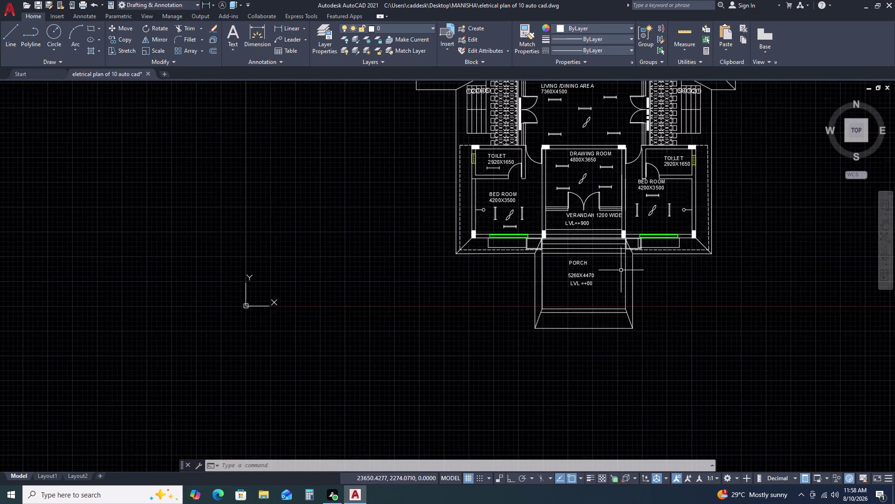
Select the five numbered circle tags 1 to 5.
scroll(down, 3)
scroll(down, 3)
scroll(up, 3)
middle_drag(620, 105, 631, 164)
scroll(up, 3)
drag(634, 113, 639, 124)
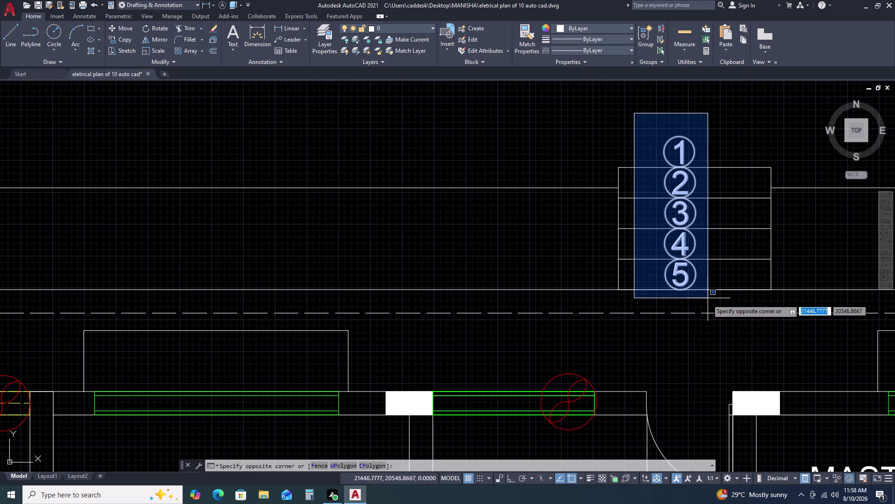
click(704, 308)
Copy the selected tags onto the porch steps below the verandah.
text(CO)
key(space)
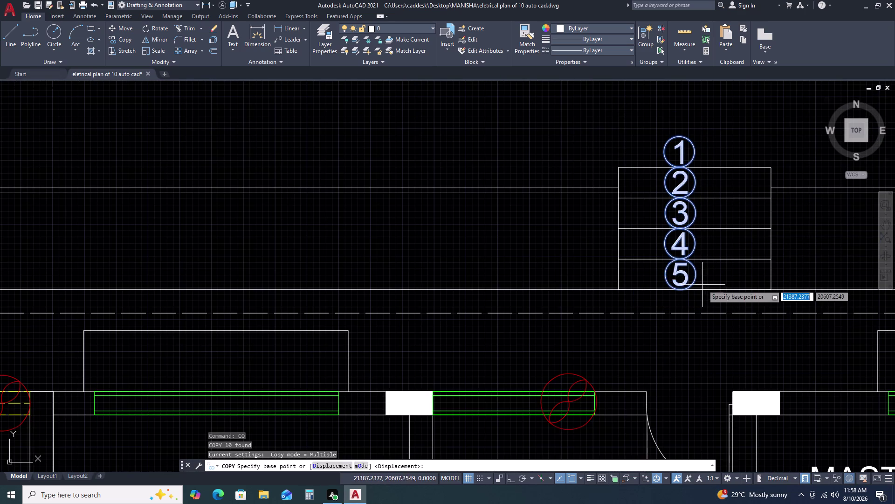
click(706, 279)
scroll(down, 3)
scroll(down, 3)
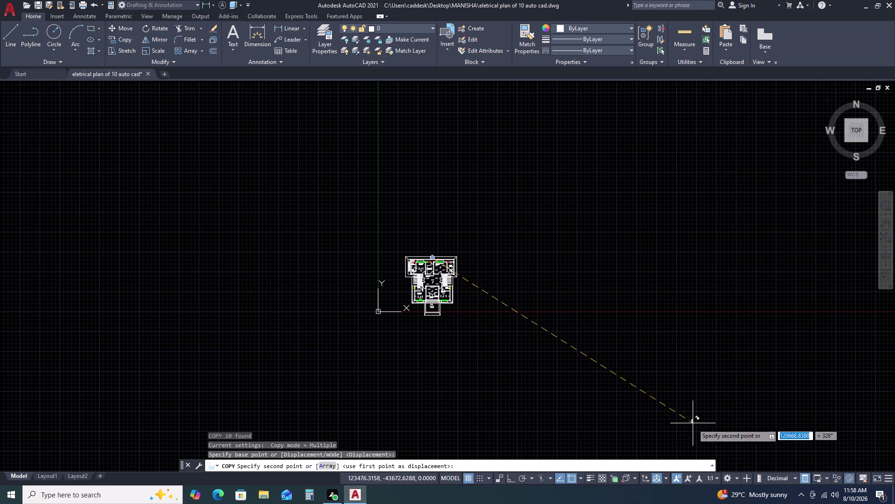
scroll(up, 3)
scroll(up, 3)
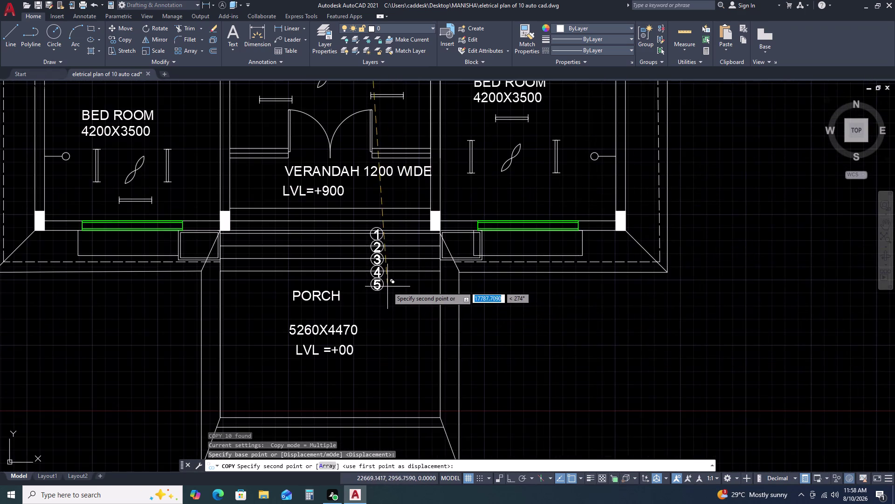
scroll(up, 3)
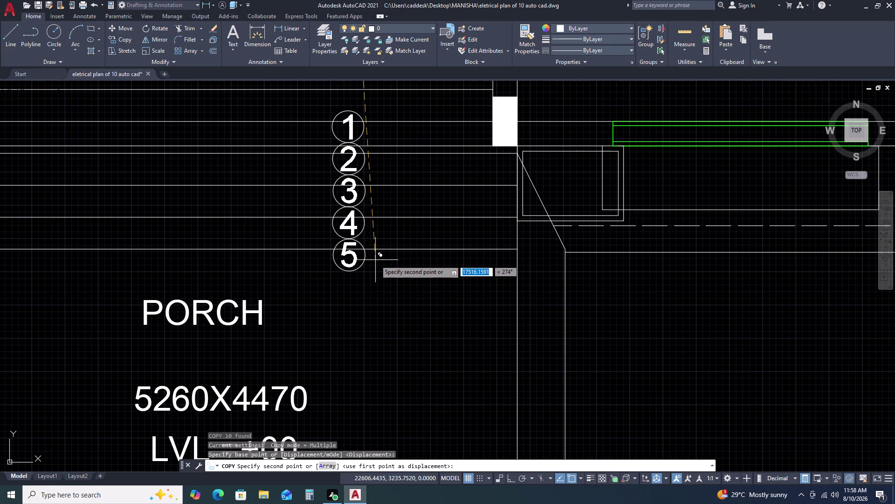
scroll(down, 3)
scroll(up, 3)
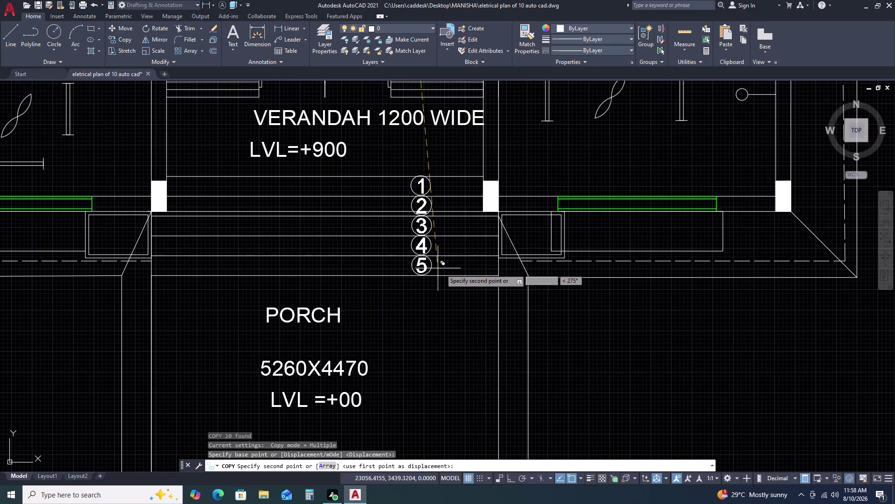
scroll(up, 3)
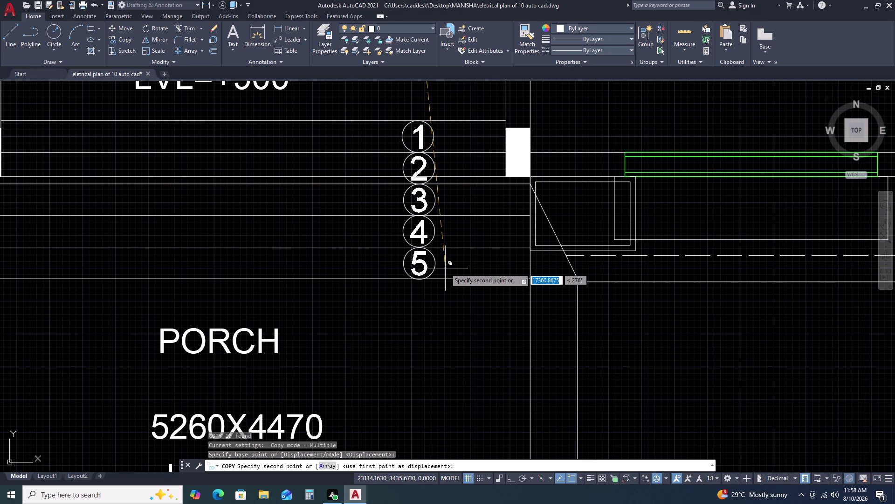
click(445, 268)
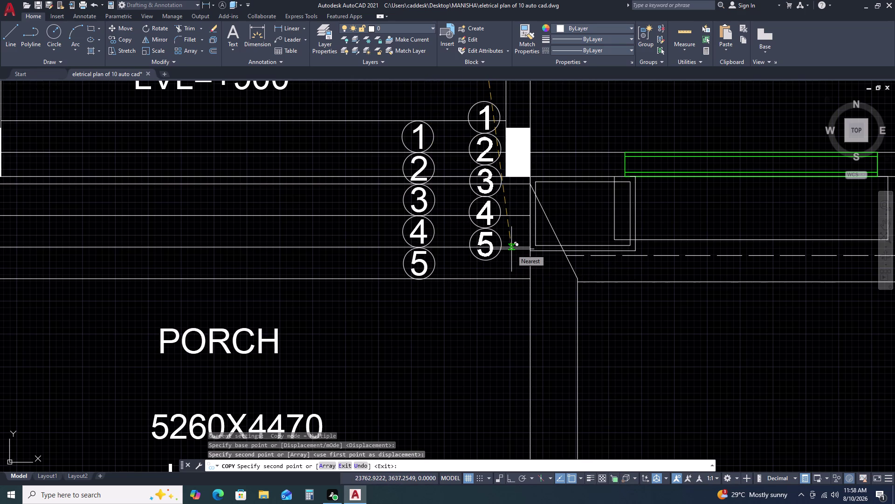
key(Escape)
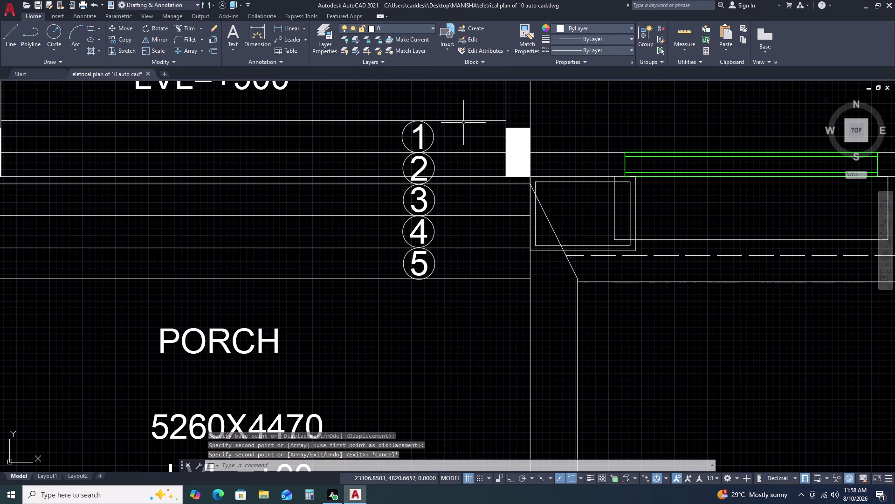
Make the top porch step line dashed by matching the existing dashed line (MA).
key(m)
key(a)
key(space)
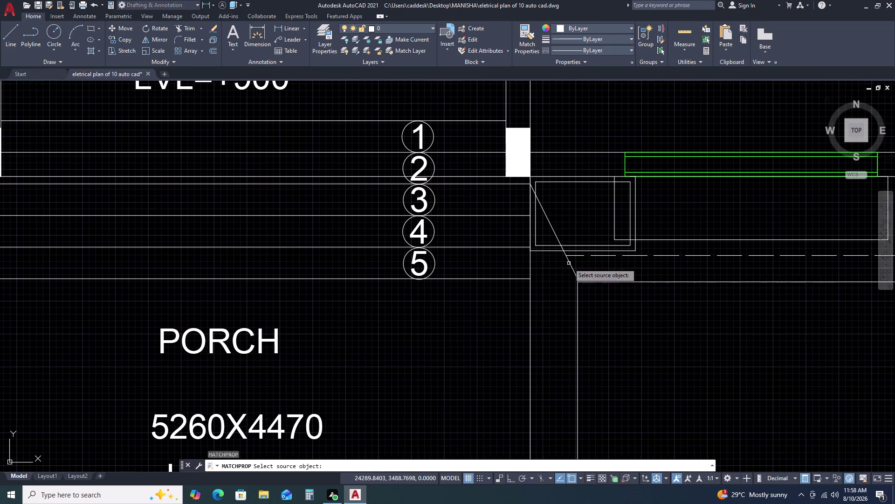
click(601, 256)
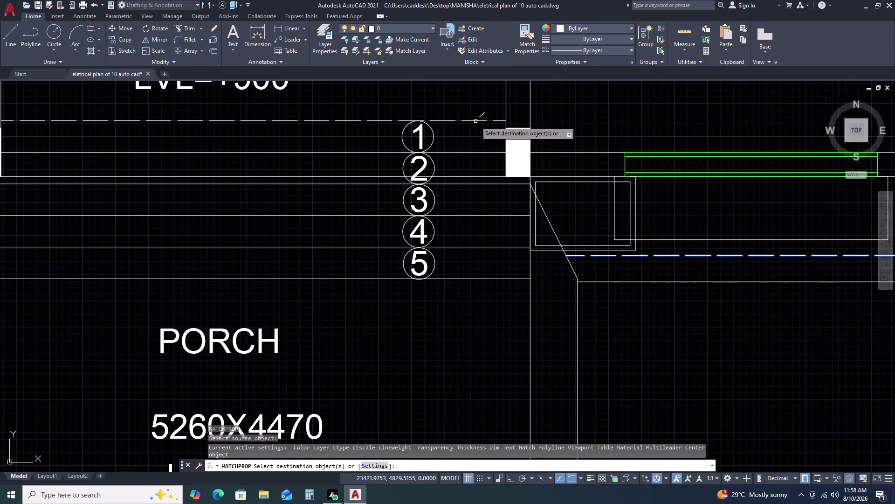
click(476, 121)
key(Escape)
Trim line segments between the step tags near tag 2.
scroll(down, 3)
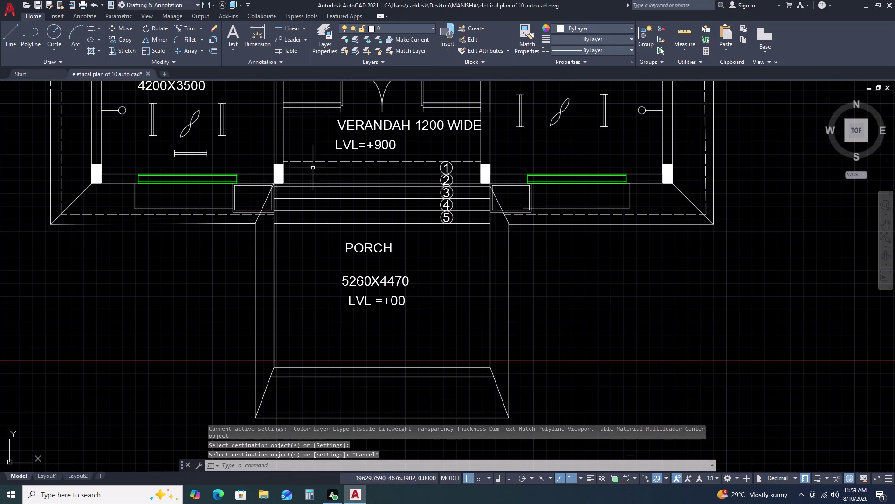
middle_drag(378, 182, 393, 191)
middle_drag(493, 204, 505, 204)
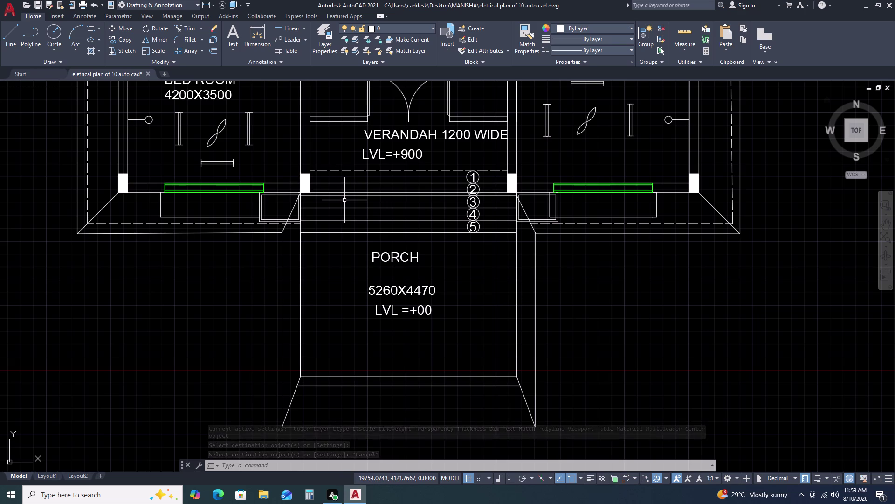
scroll(up, 3)
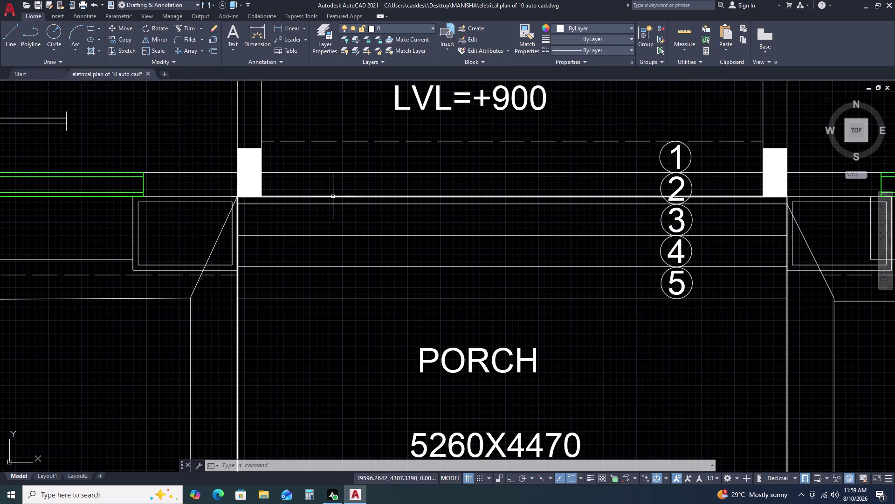
scroll(down, 3)
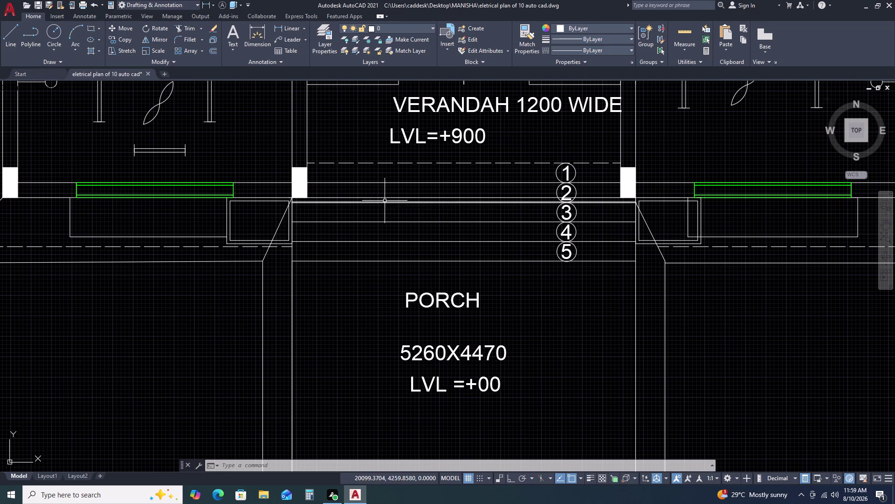
text(TR)
key(space)
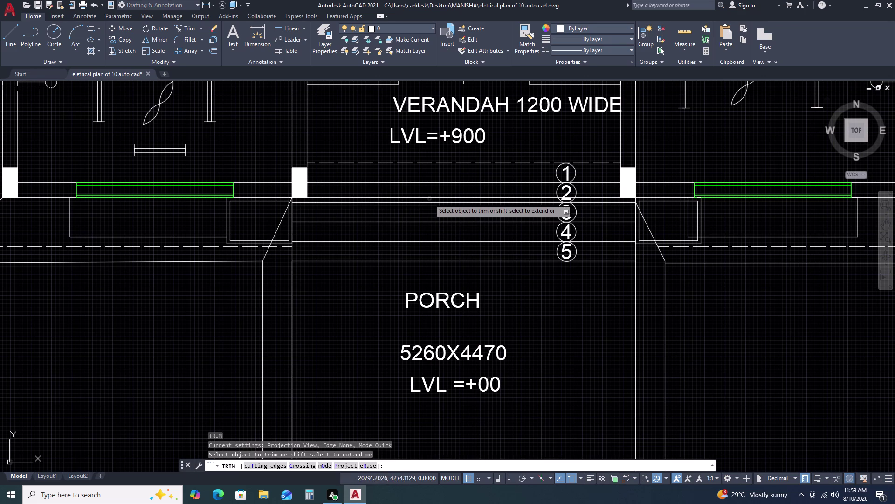
click(430, 198)
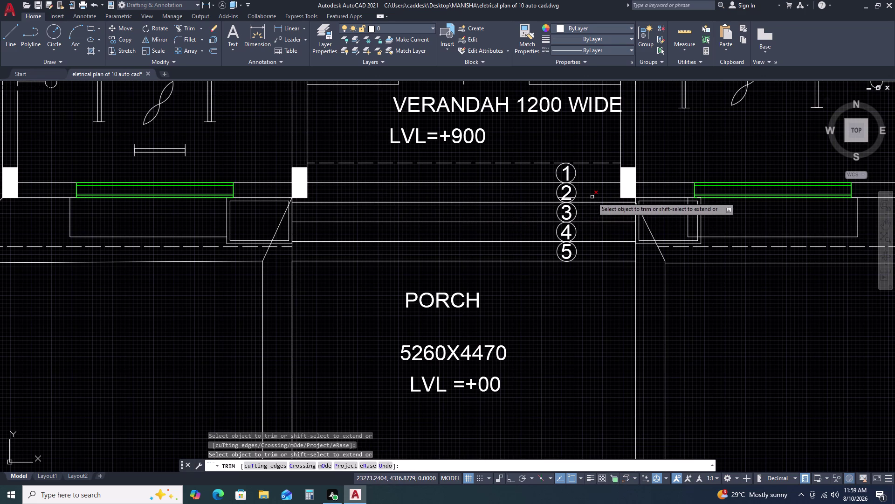
click(592, 197)
key(Escape)
Delete the stray line through tag 2 and select the short vertical line by the window.
scroll(up, 3)
click(579, 184)
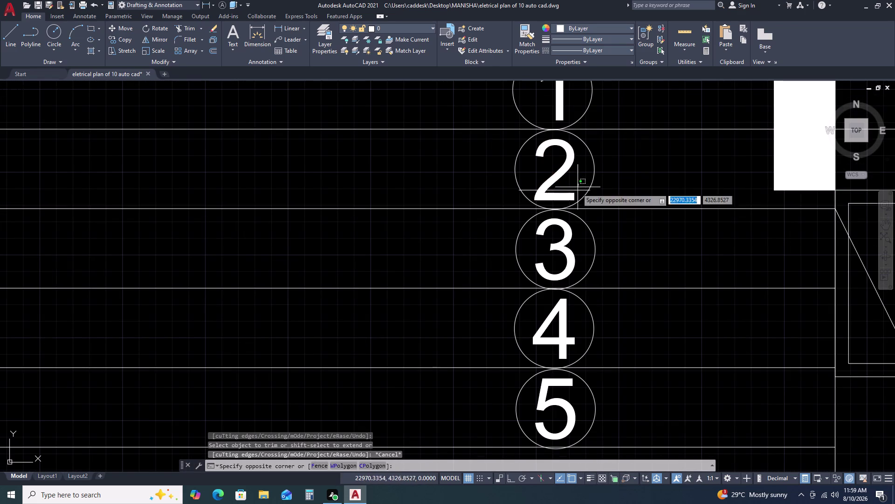
click(573, 195)
key(Escape)
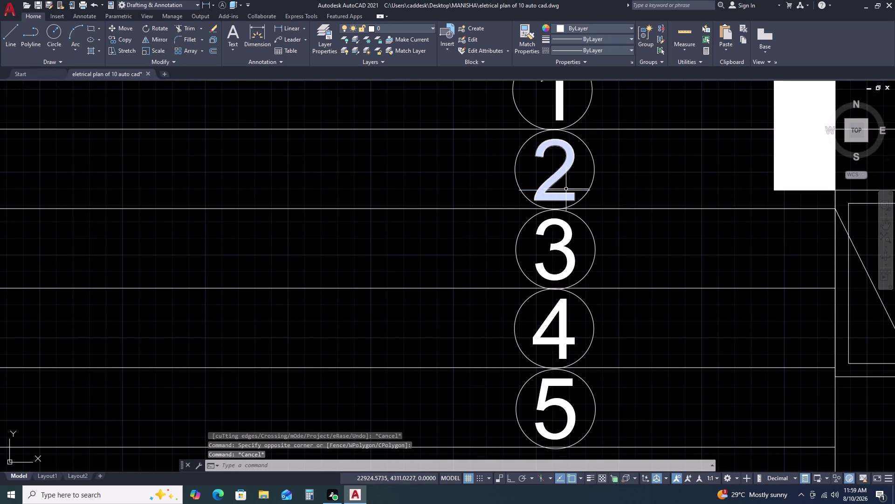
click(567, 190)
key(Delete)
scroll(down, 3)
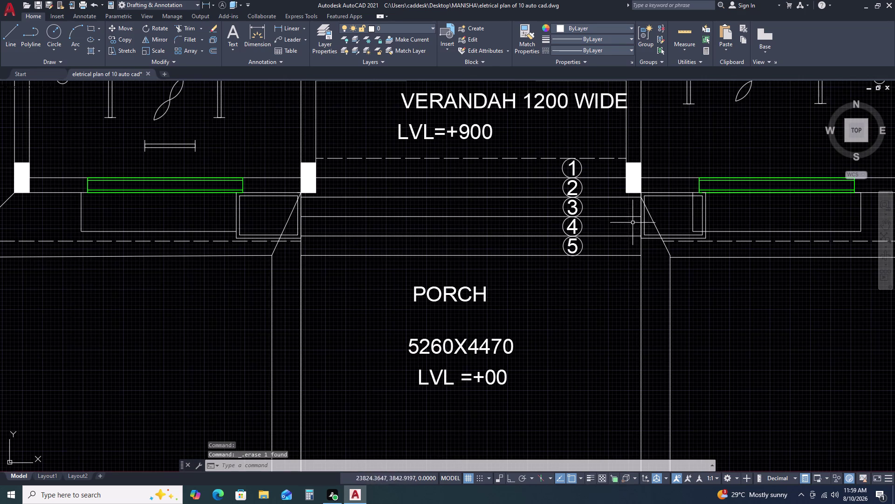
scroll(down, 3)
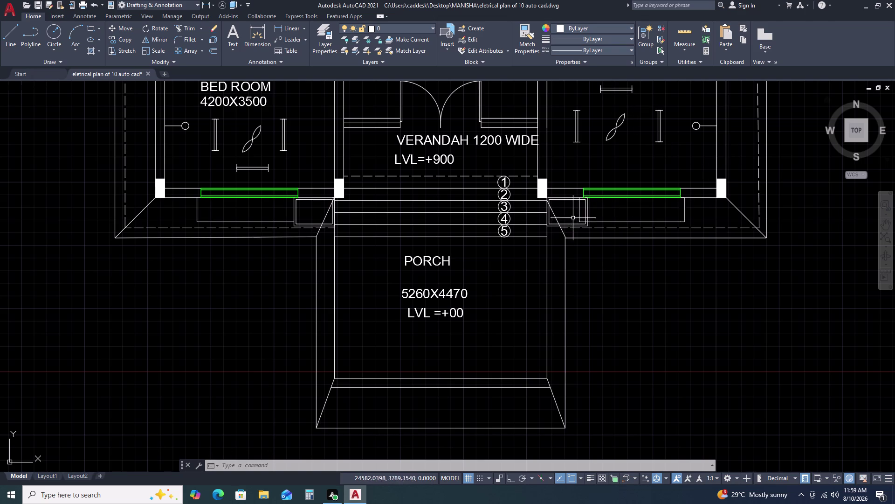
scroll(up, 3)
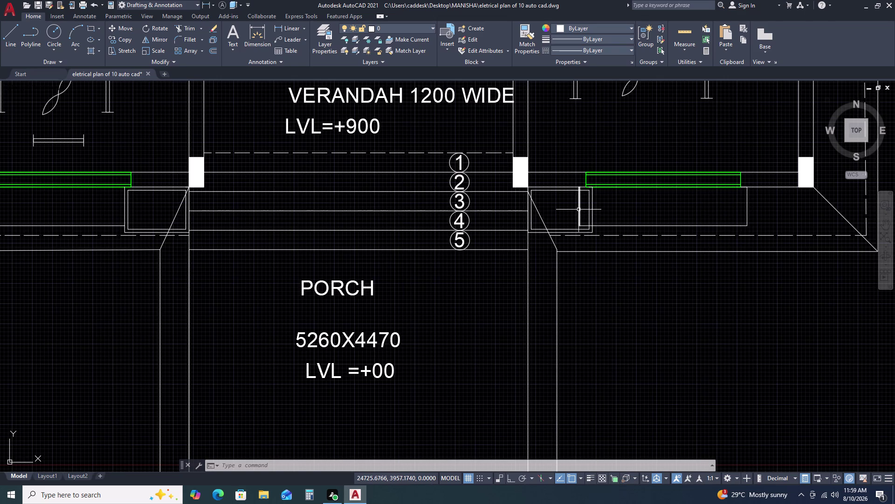
click(578, 209)
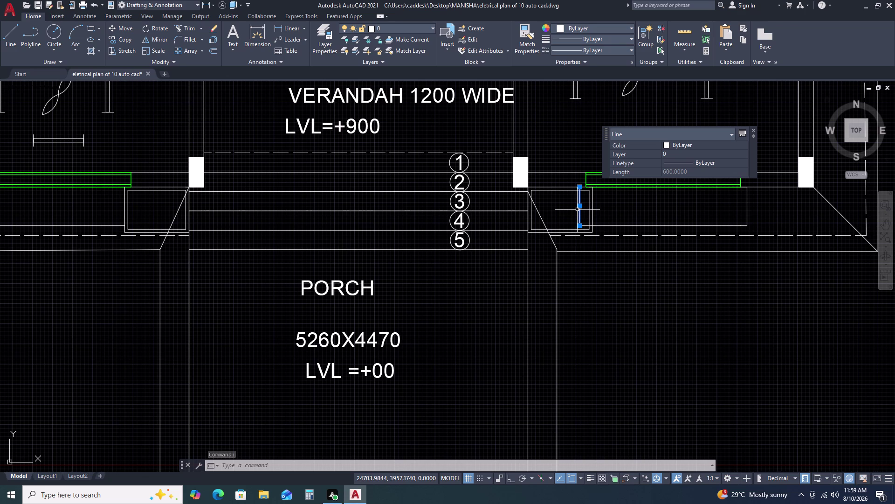
key(Escape)
scroll(down, 3)
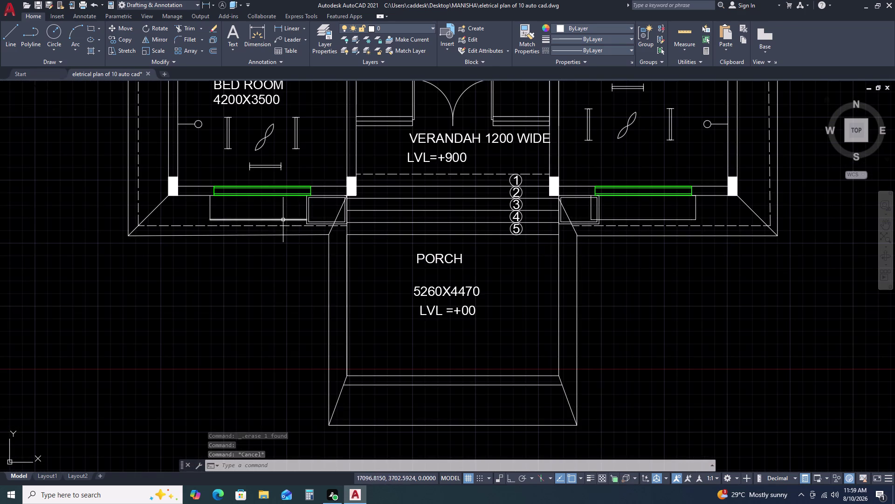
scroll(up, 3)
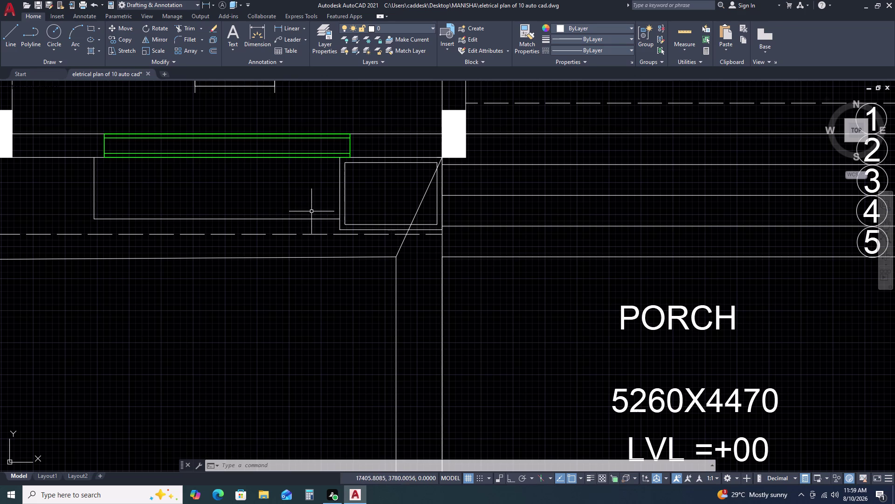
scroll(up, 3)
click(326, 211)
click(283, 231)
scroll(down, 3)
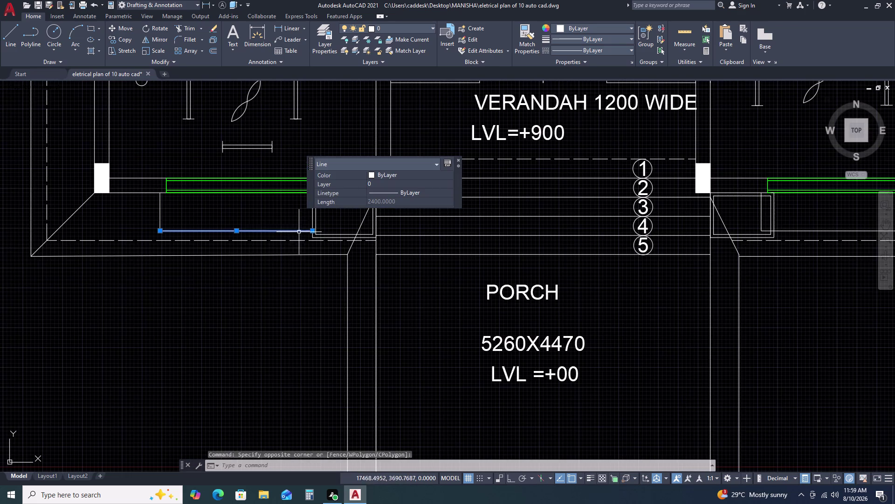
key(Escape)
scroll(up, 3)
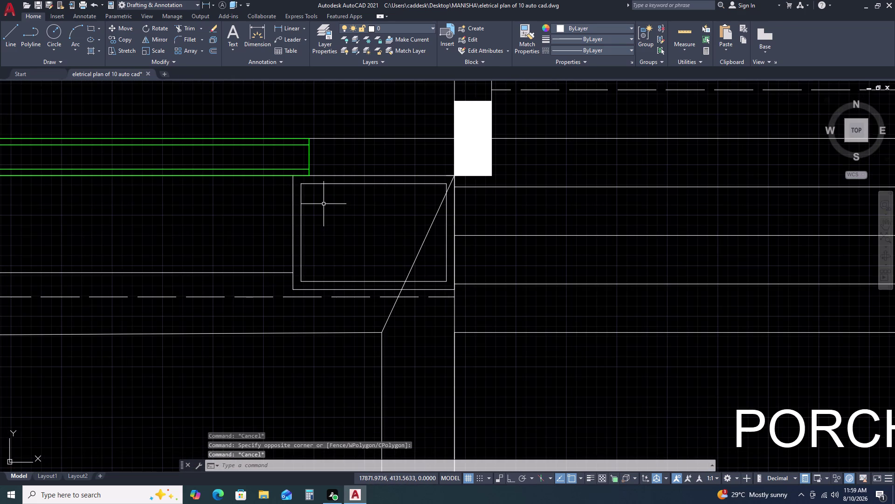
key(l)
key(space)
click(310, 176)
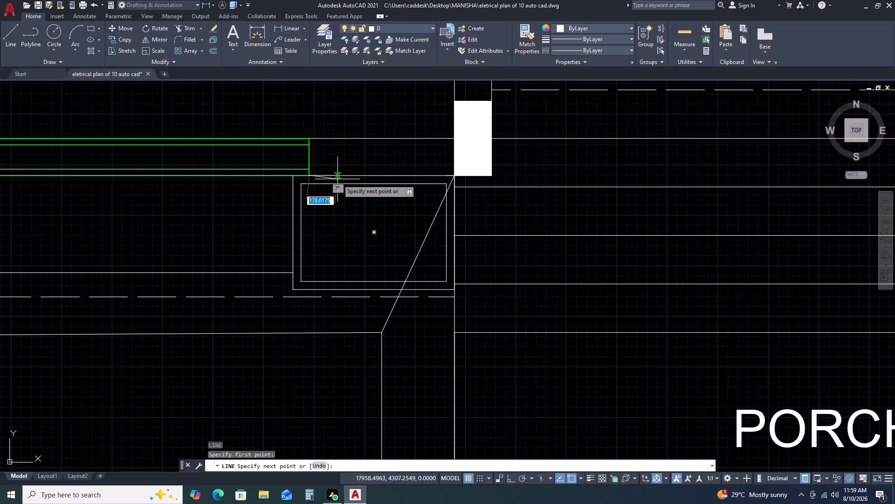
key(F8)
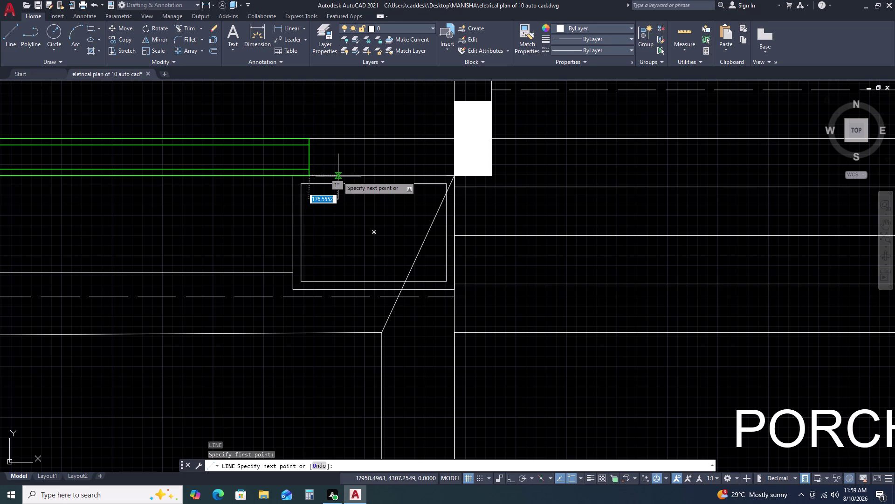
key(1)
text(00)
key(space)
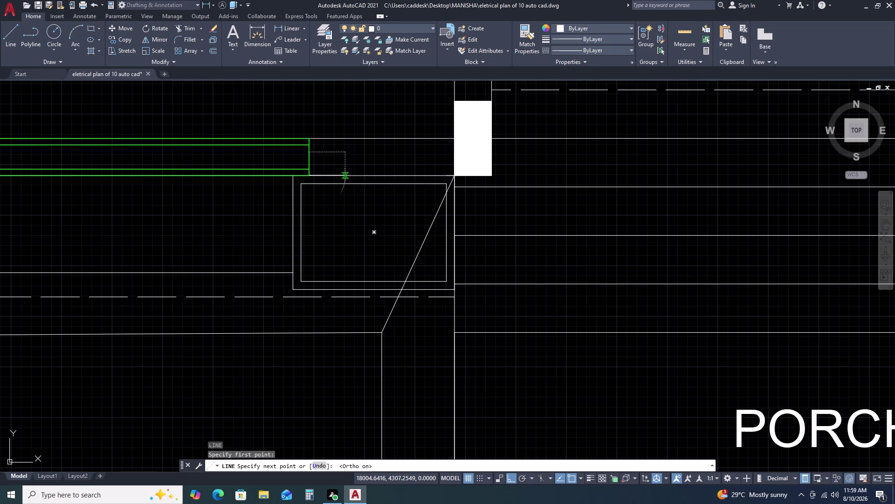
click(318, 272)
key(Escape)
text(F)
key(space)
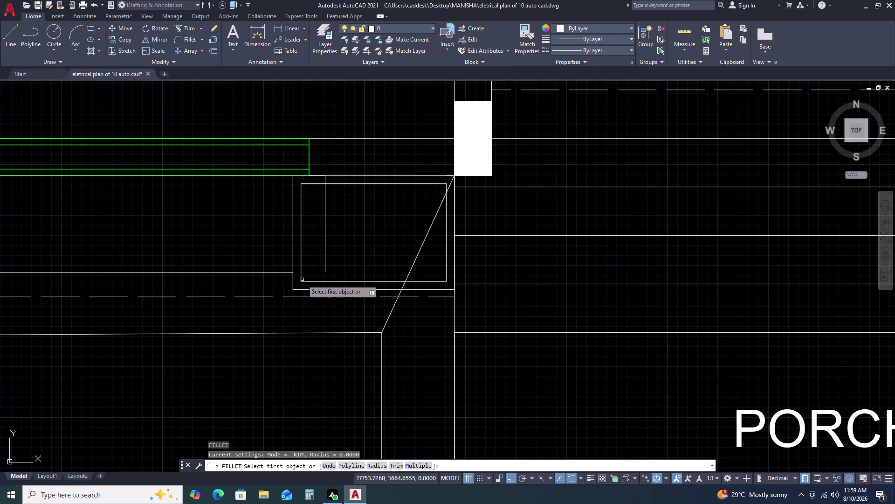
click(271, 272)
click(324, 262)
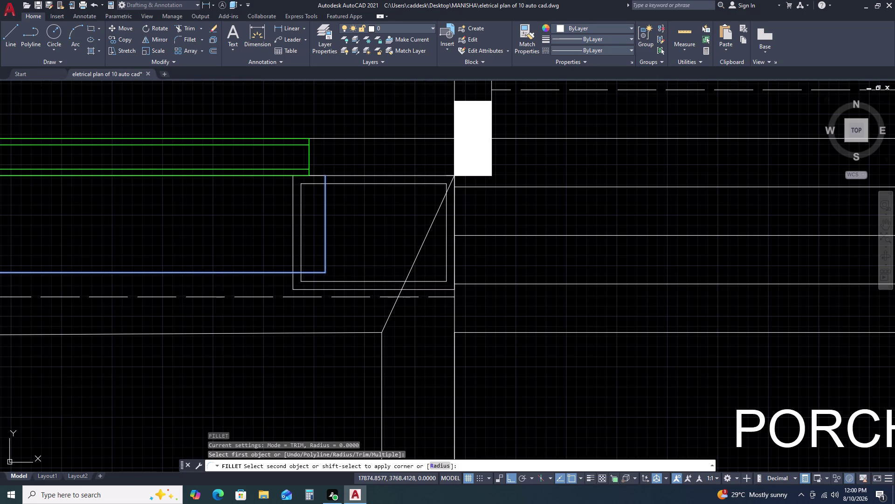
key(Escape)
scroll(down, 3)
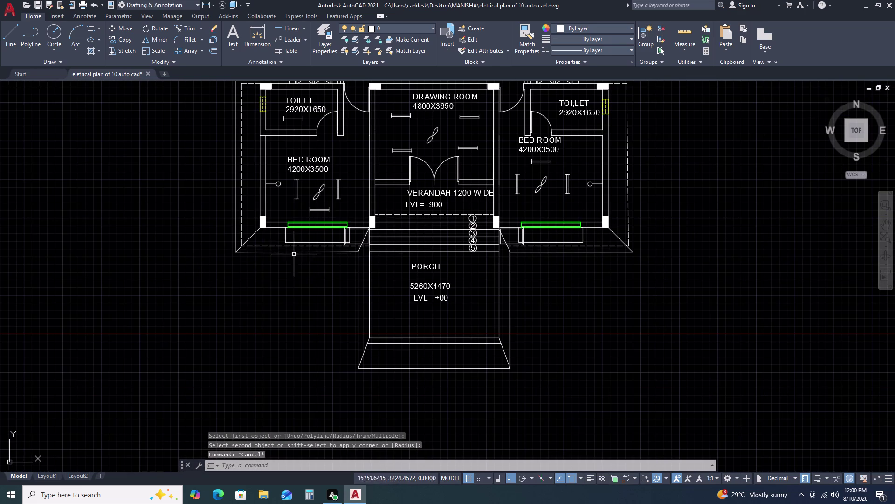
scroll(down, 3)
middle_drag(599, 248, 602, 243)
scroll(down, 3)
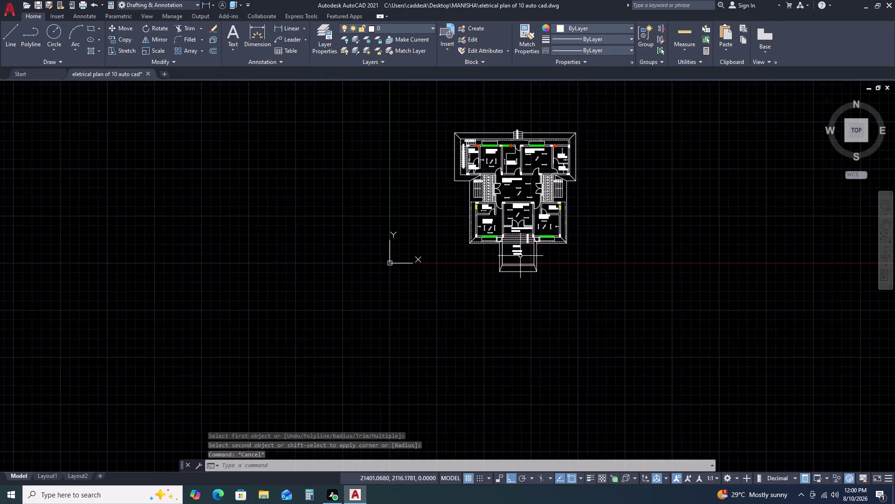
scroll(down, 3)
scroll(up, 3)
scroll(up, 3)
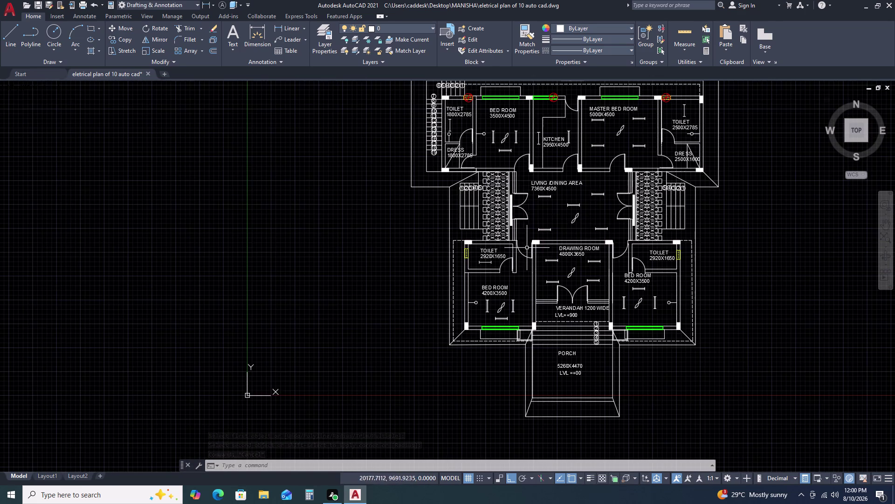
scroll(up, 3)
scroll(down, 3)
middle_drag(726, 256, 649, 264)
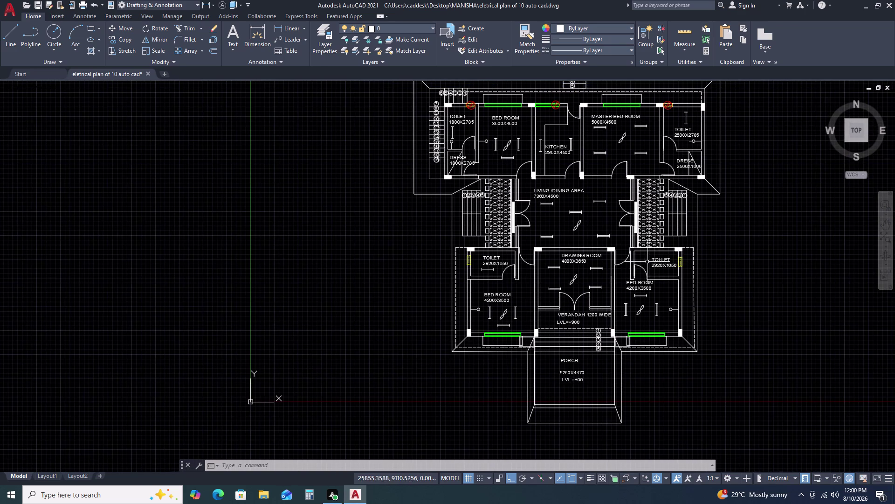
scroll(down, 3)
middle_drag(752, 261, 664, 265)
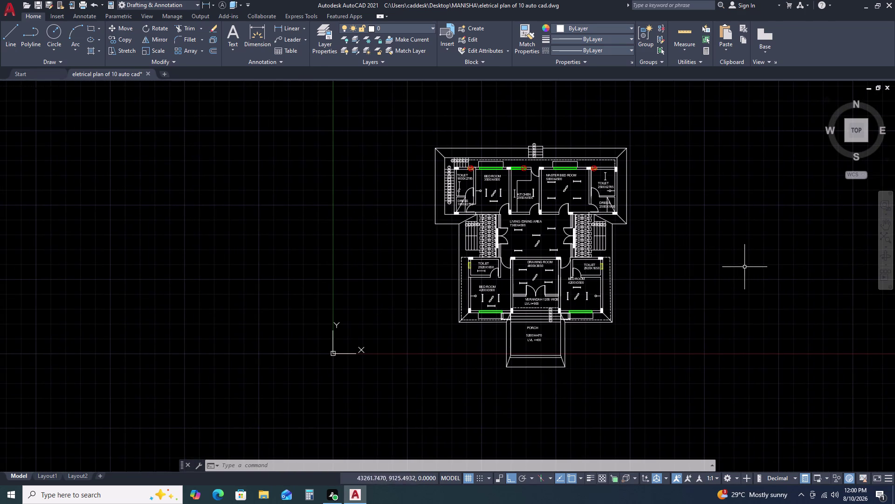
scroll(up, 3)
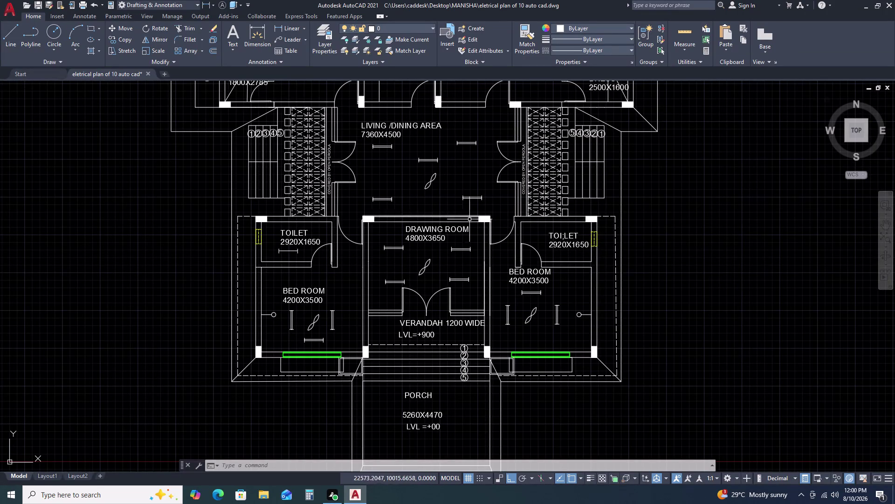
middle_drag(521, 227, 554, 149)
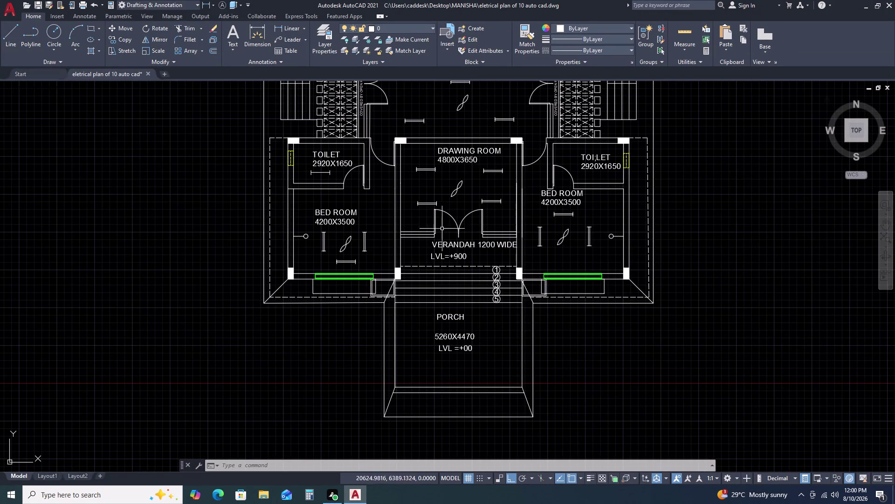
scroll(up, 3)
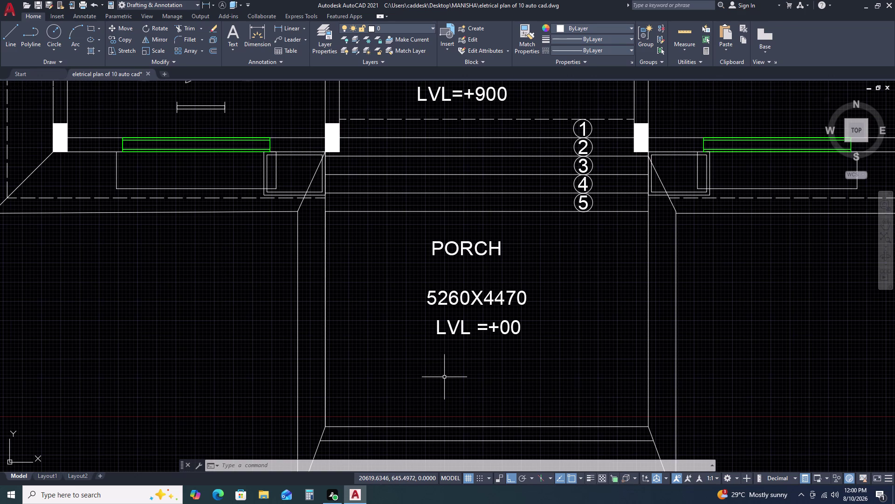
scroll(up, 3)
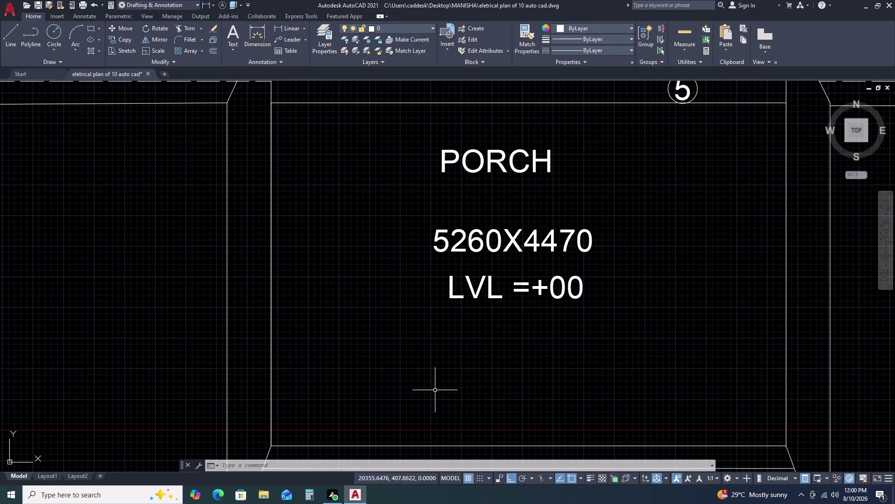
Copy the LVL =+00 porch level label to the right of the plan.
click(609, 264)
click(553, 306)
key(c)
text(O)
key(space)
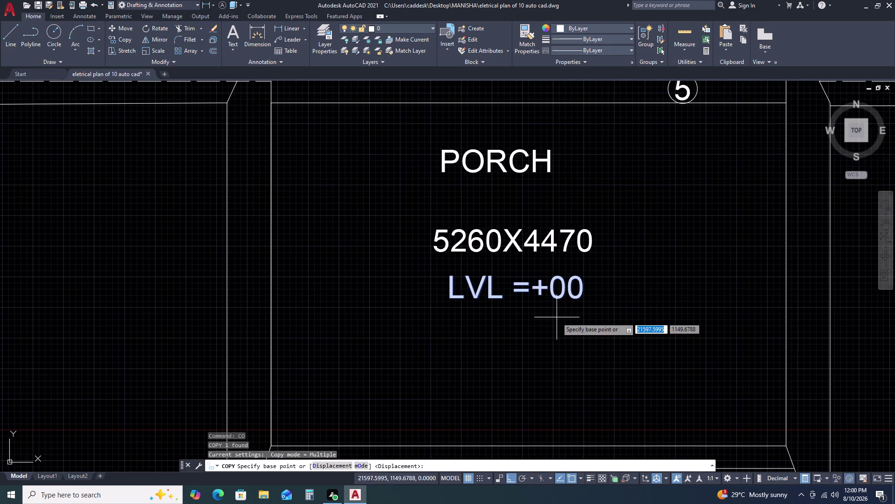
click(557, 317)
scroll(down, 3)
click(761, 314)
key(Escape)
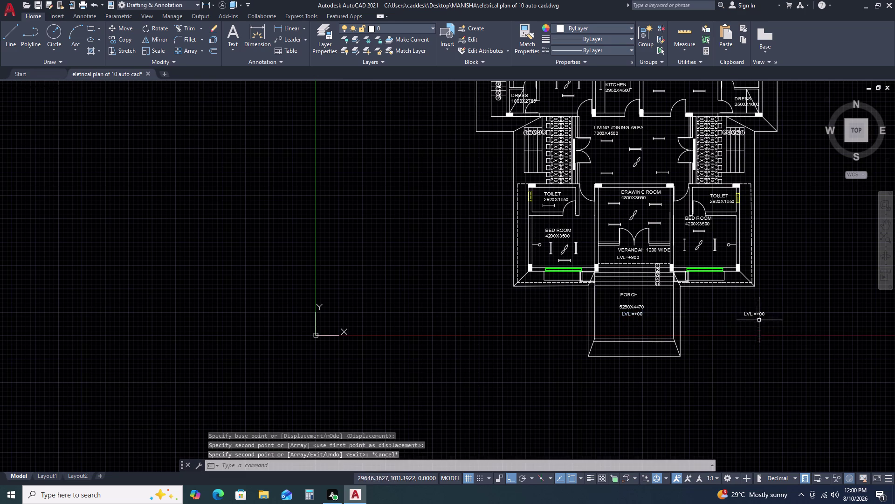
Edit the copied label text to read LVL =+900.
scroll(up, 3)
double_click(762, 314)
click(761, 309)
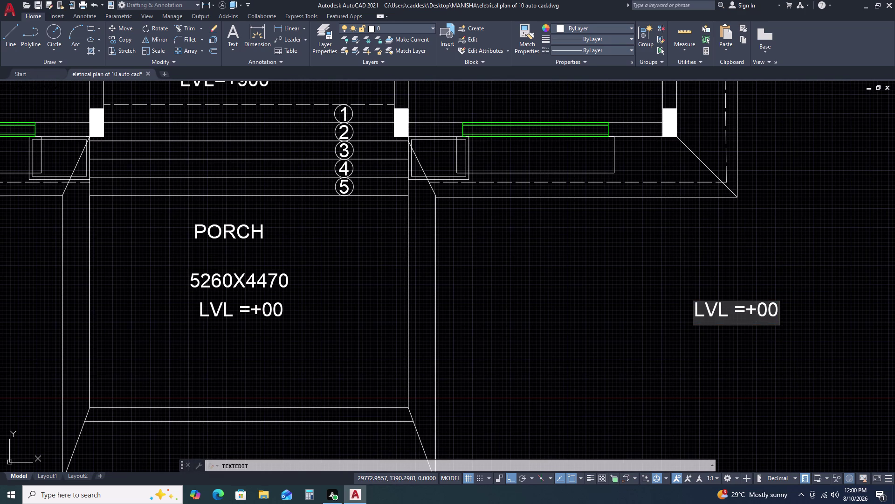
scroll(up, 3)
key(BackSpace)
key(BackSpace)
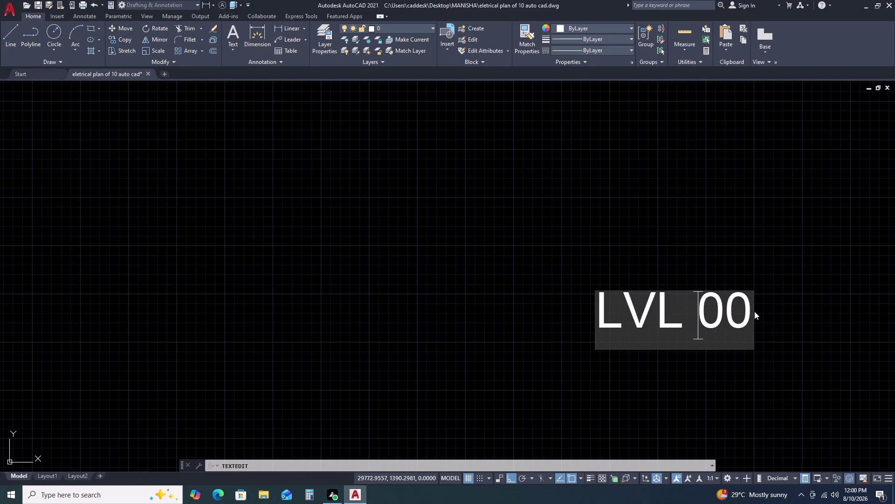
key(equal)
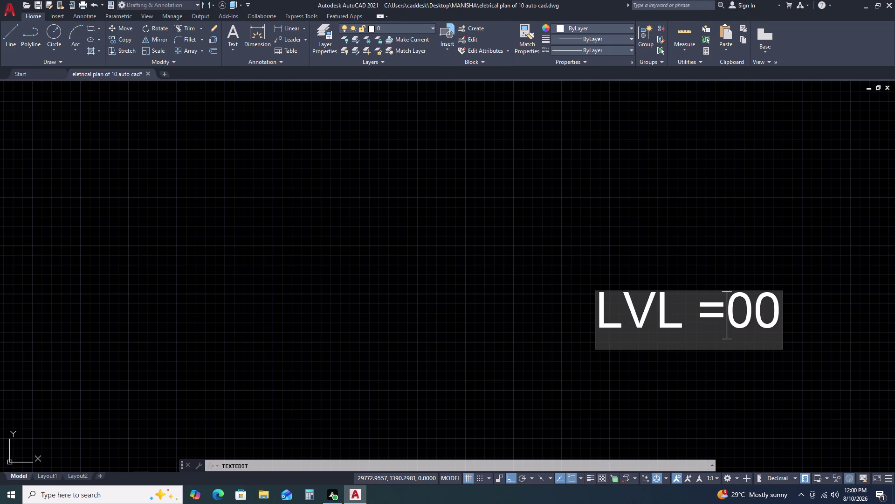
key(shift+plus)
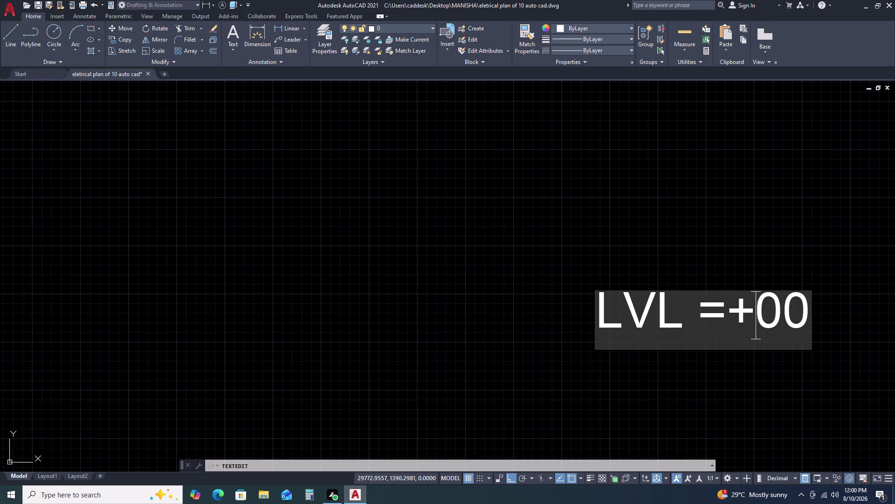
key(9)
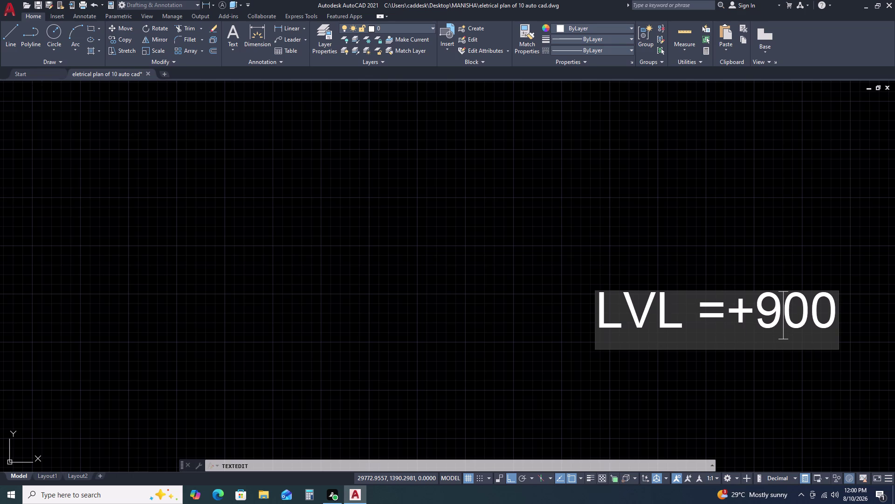
click(647, 241)
key(Escape)
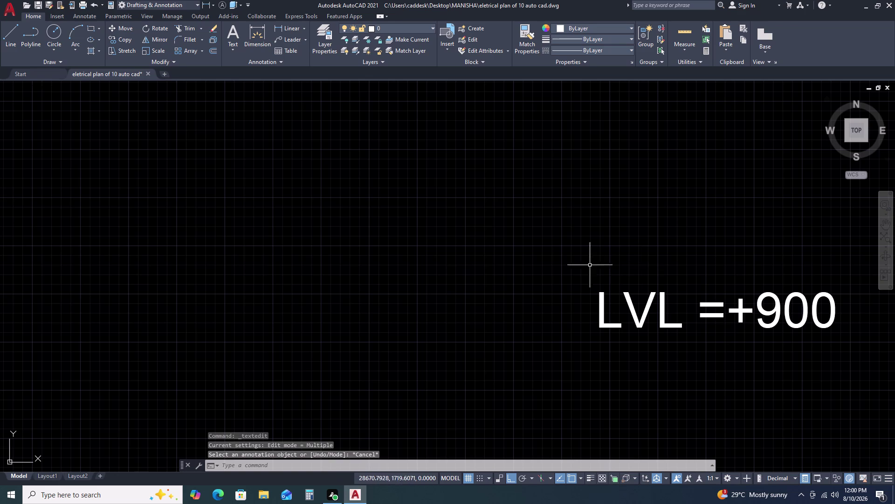
Rotate the LVL =+900 label 90° so it runs vertically.
click(581, 243)
click(860, 353)
text(R)
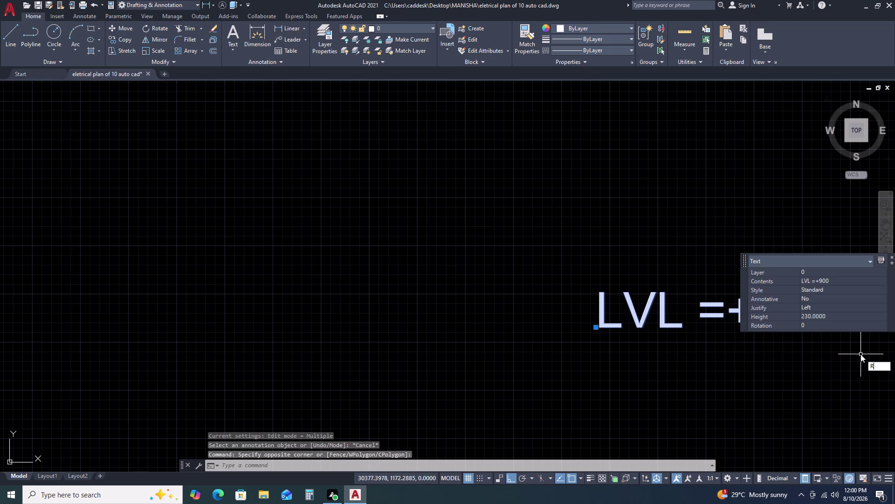
text(O)
key(space)
click(824, 360)
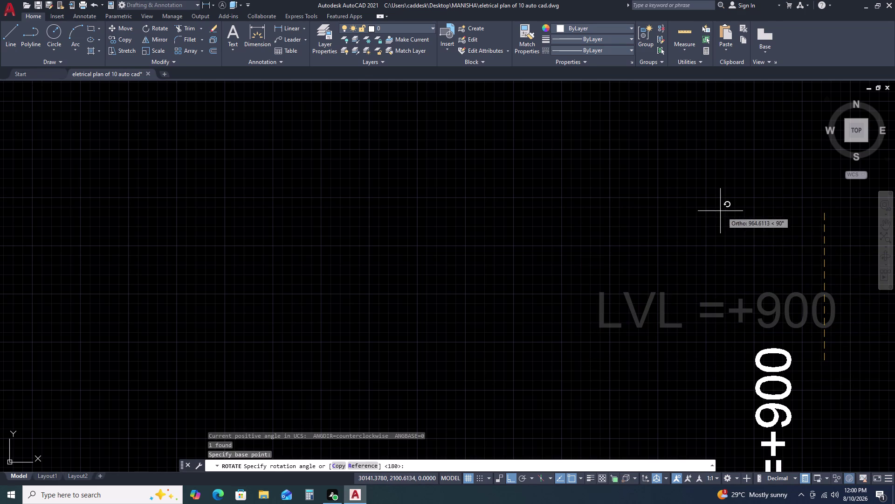
scroll(down, 3)
click(725, 207)
Move the vertical label, with Ortho off, beside the right-hand staircase.
drag(751, 221, 747, 261)
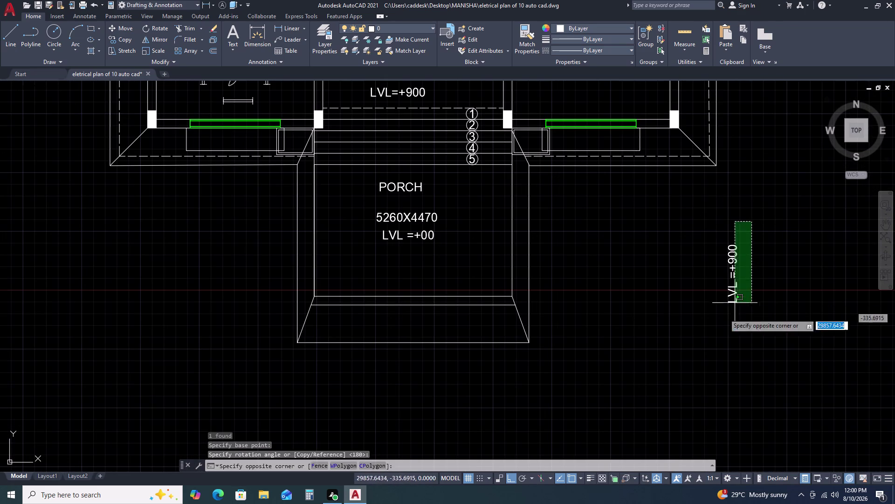
click(684, 327)
text(M)
key(space)
drag(680, 321, 684, 289)
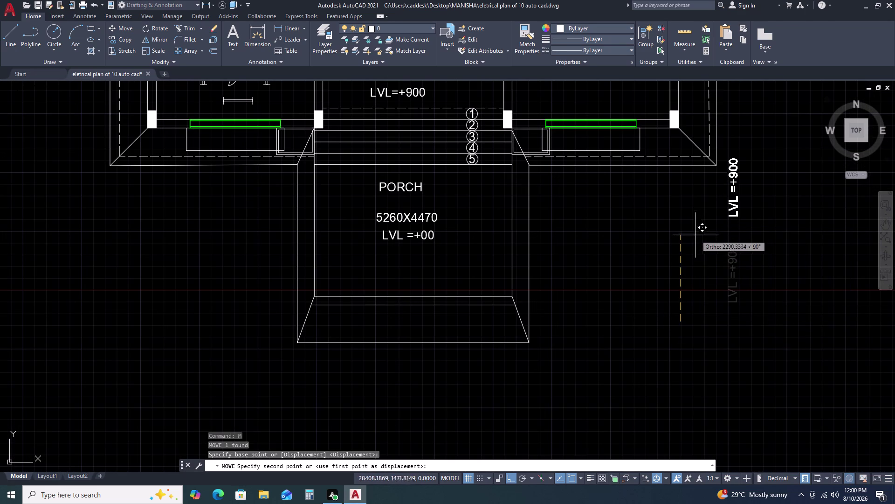
scroll(down, 3)
key(F8)
scroll(down, 3)
scroll(up, 3)
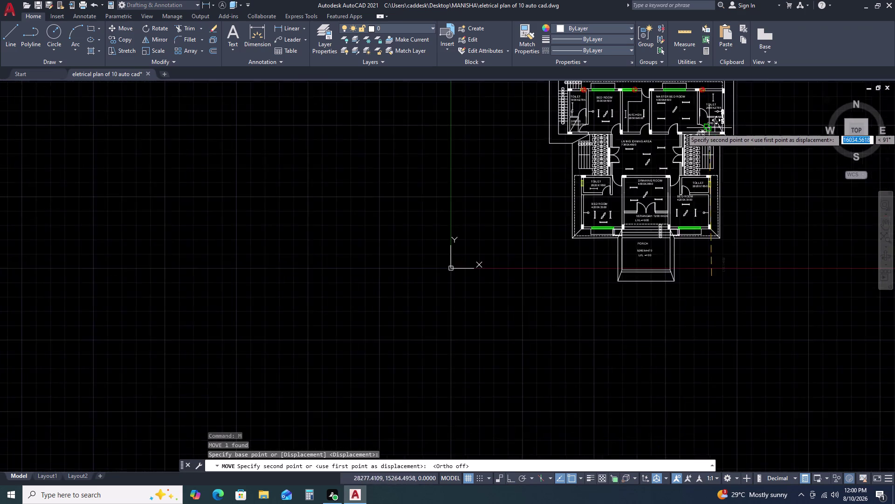
scroll(up, 3)
middle_drag(713, 131, 673, 239)
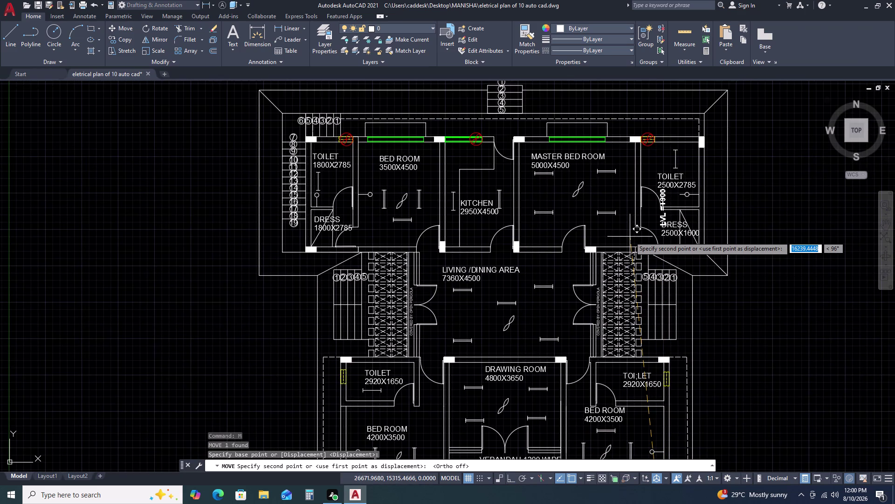
scroll(up, 3)
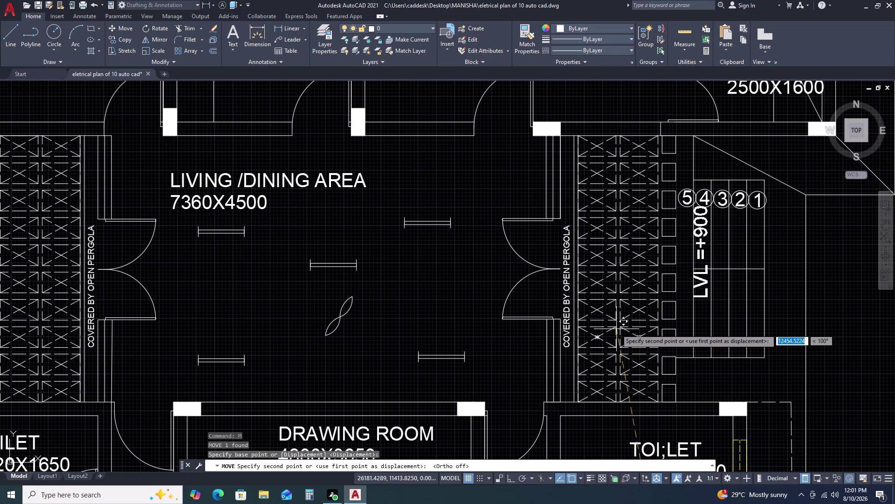
click(603, 348)
scroll(up, 3)
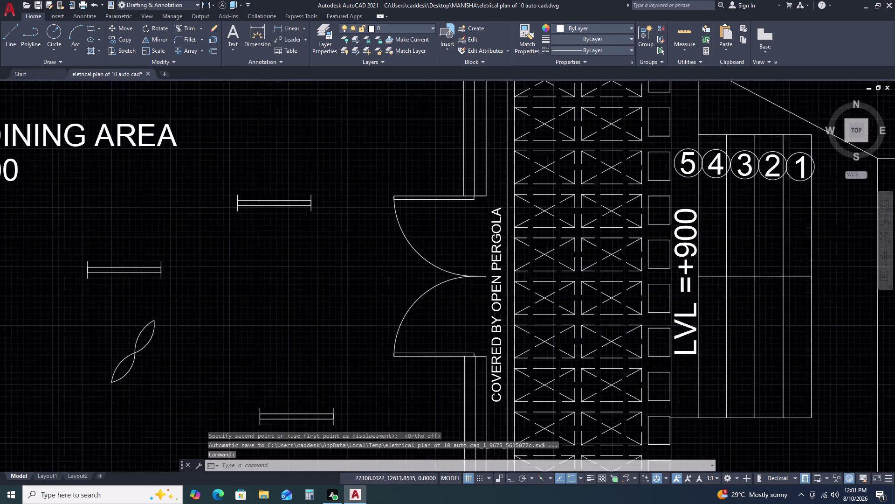
Copy the vertical LVL =+900 tag beside the other staircase in the pergola area.
click(691, 278)
click(680, 290)
key(c)
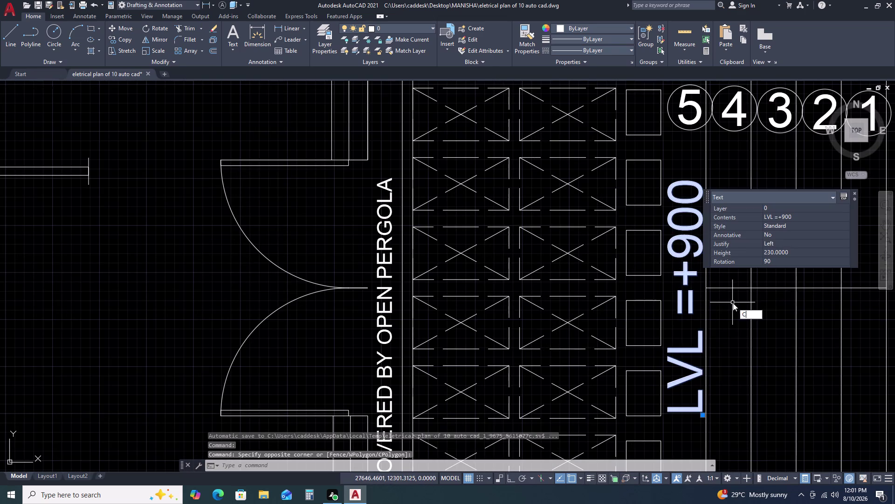
text(O)
key(space)
drag(736, 304, 730, 303)
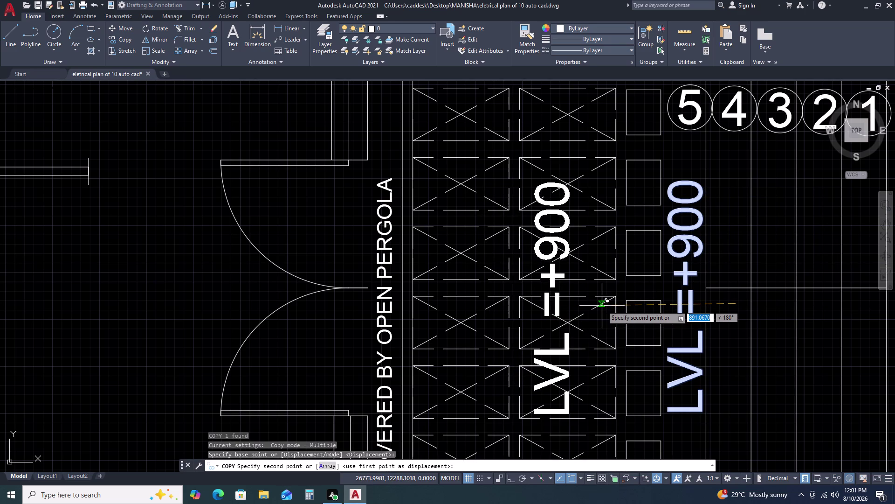
scroll(down, 3)
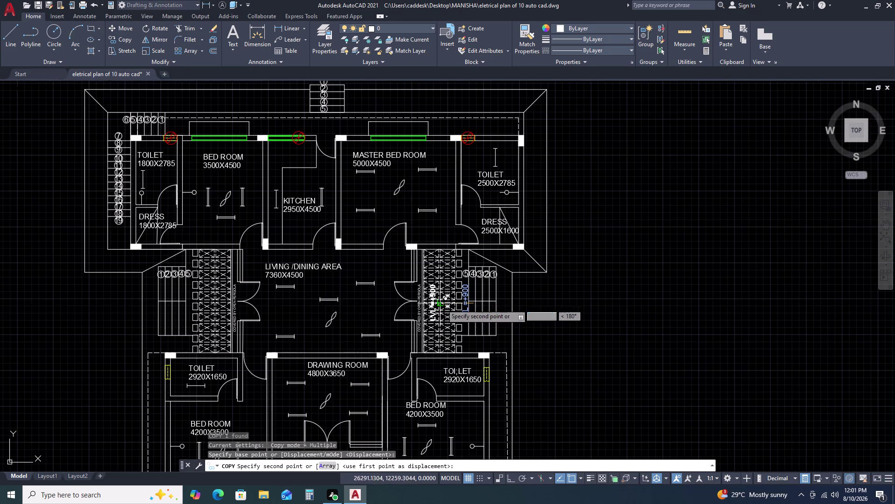
scroll(up, 3)
scroll(up, 3)
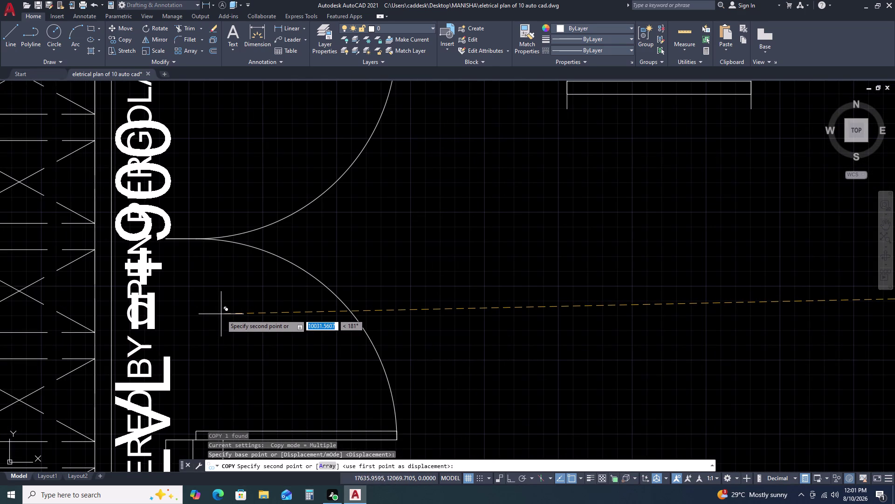
scroll(down, 3)
scroll(down, 3)
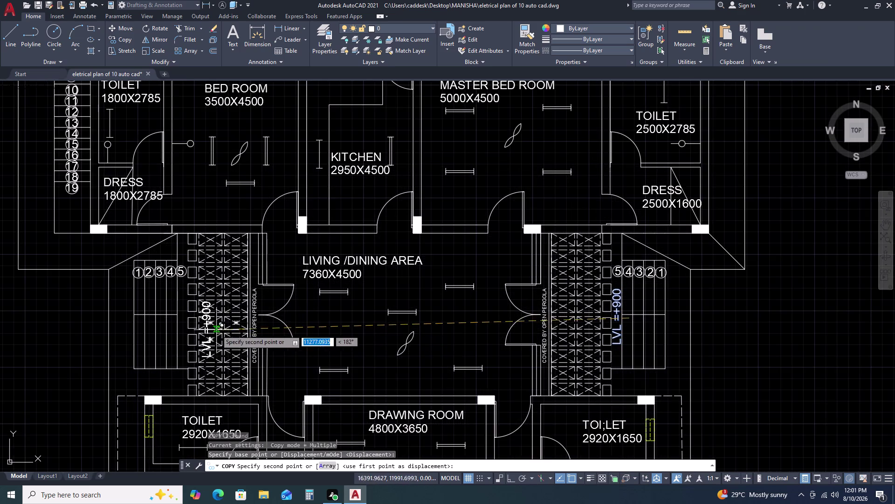
scroll(up, 3)
click(192, 320)
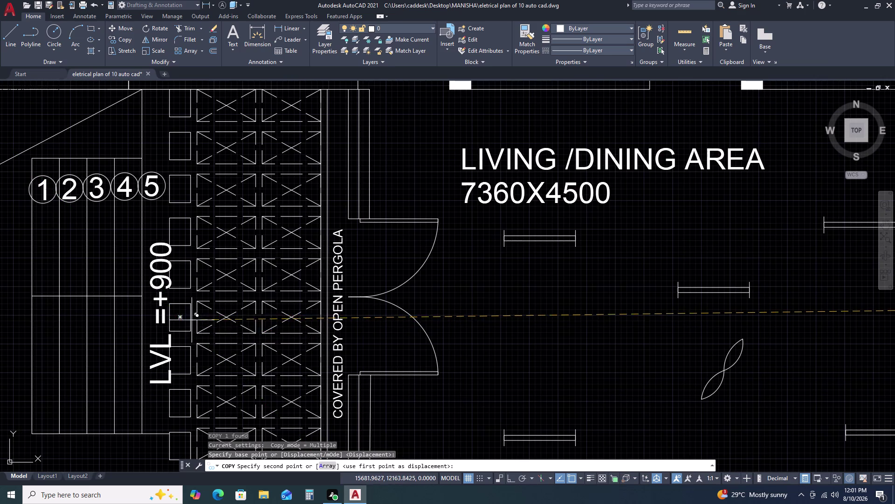
scroll(down, 3)
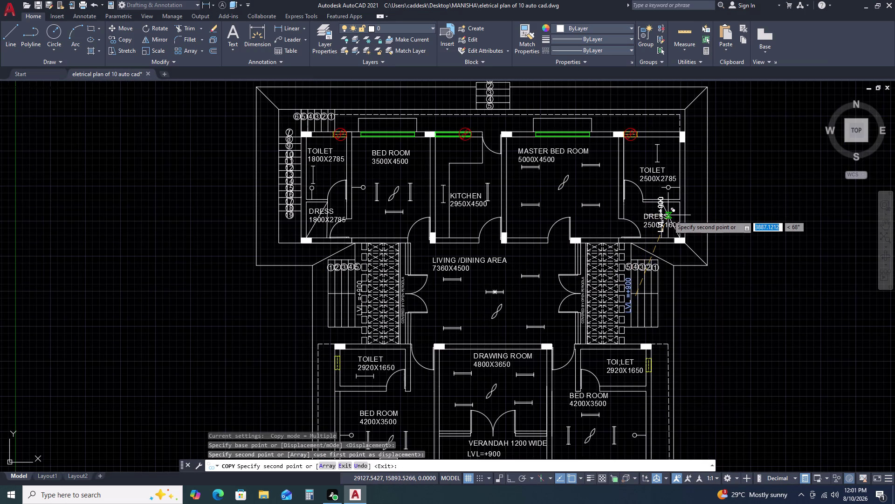
key(Escape)
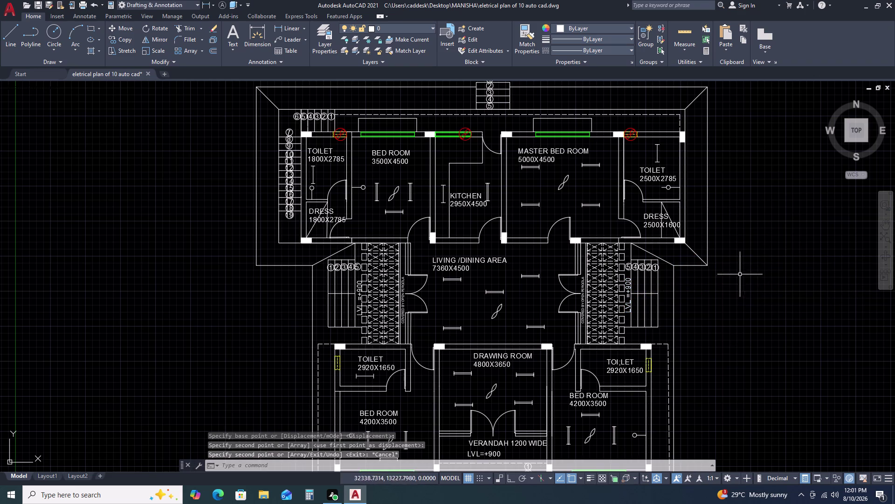
scroll(down, 3)
scroll(up, 3)
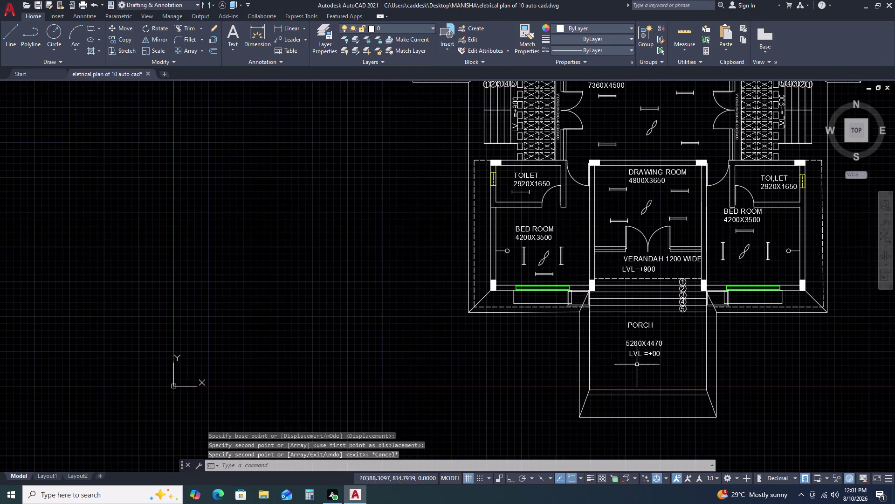
scroll(up, 3)
scroll(down, 3)
scroll(up, 3)
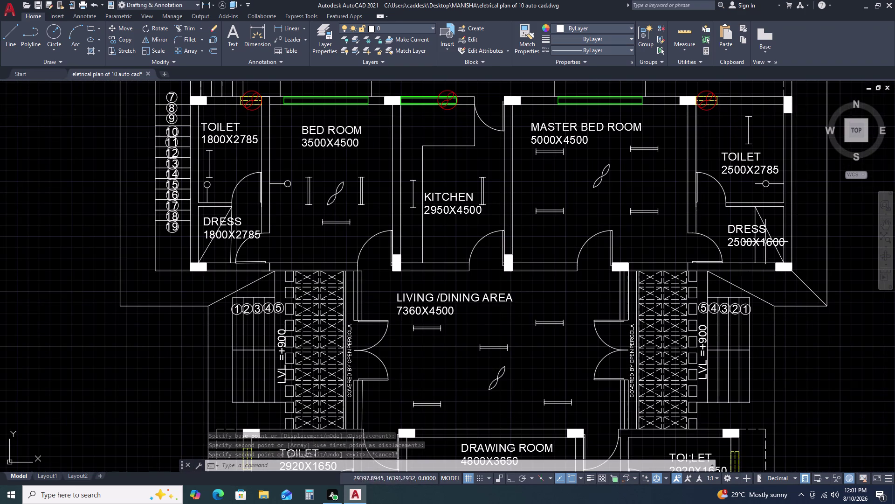
Copy the right-hand LVL =+900 level tag to a spot above the plan.
click(704, 343)
text(C)
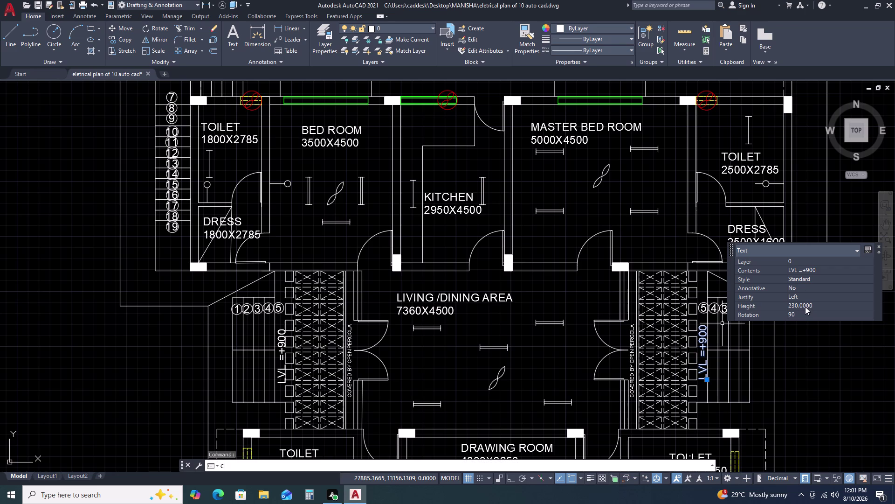
text(O)
key(space)
drag(821, 372, 802, 330)
scroll(down, 3)
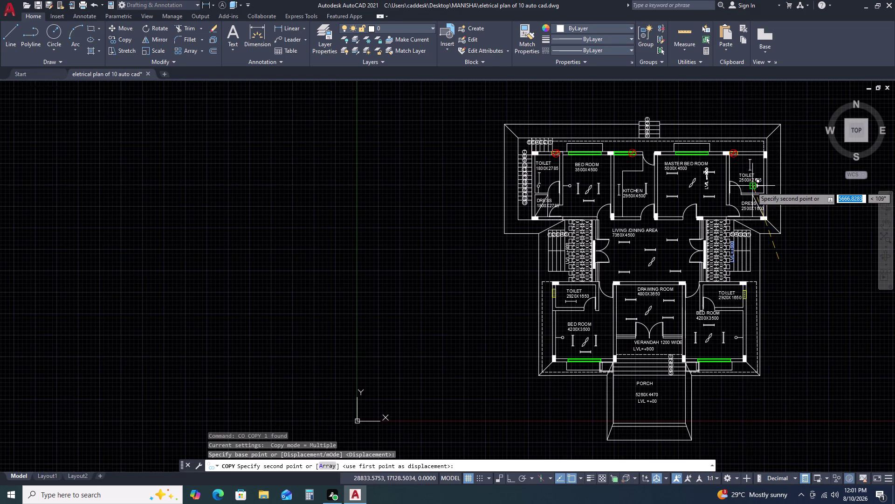
click(764, 112)
key(Escape)
scroll(up, 3)
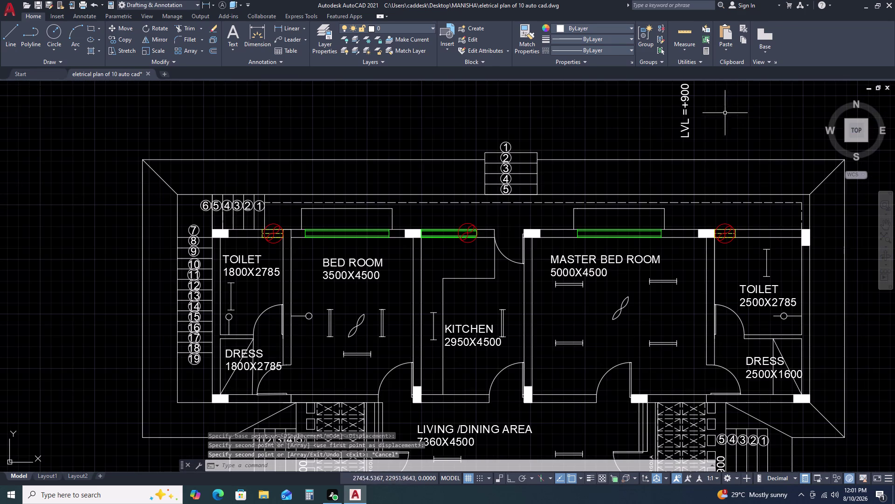
Rotate the copied LVL =+900 tag to a horizontal orientation.
click(719, 98)
click(673, 155)
key(r)
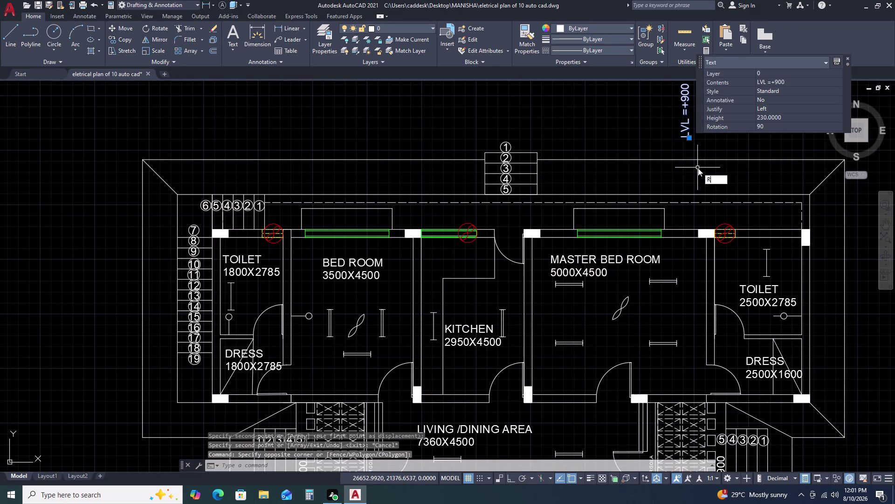
text(O)
key(space)
click(713, 141)
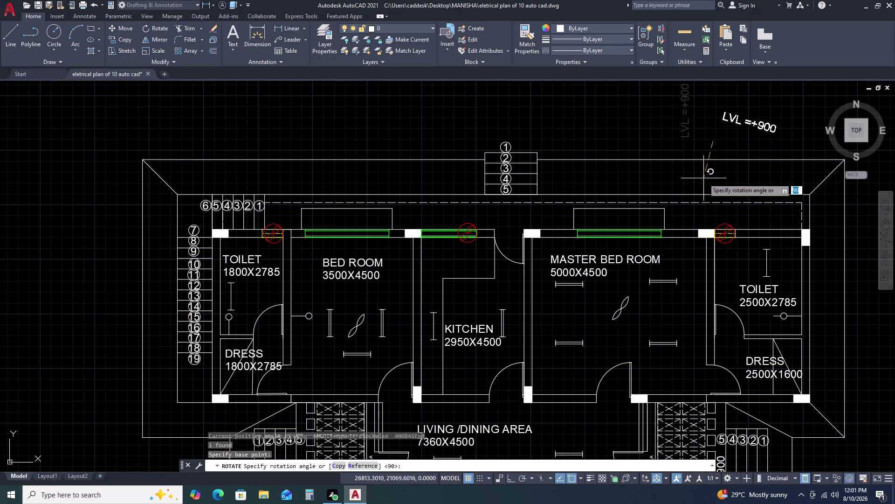
key(F8)
Move the horizontal tag to just below the top staircase.
click(717, 188)
click(783, 107)
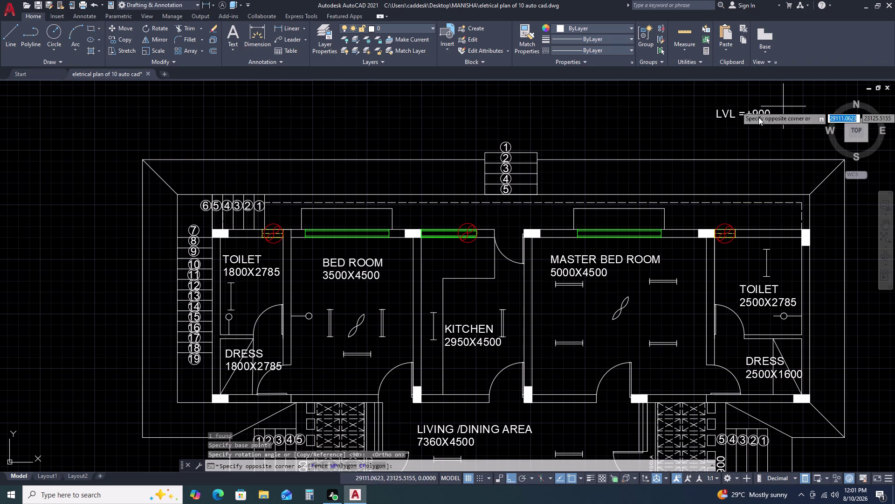
click(652, 150)
key(m)
key(space)
click(691, 121)
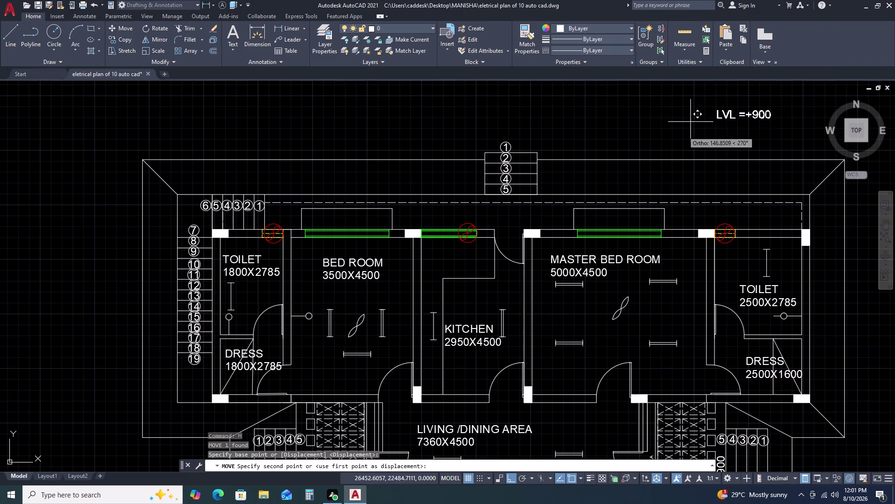
key(F8)
scroll(down, 3)
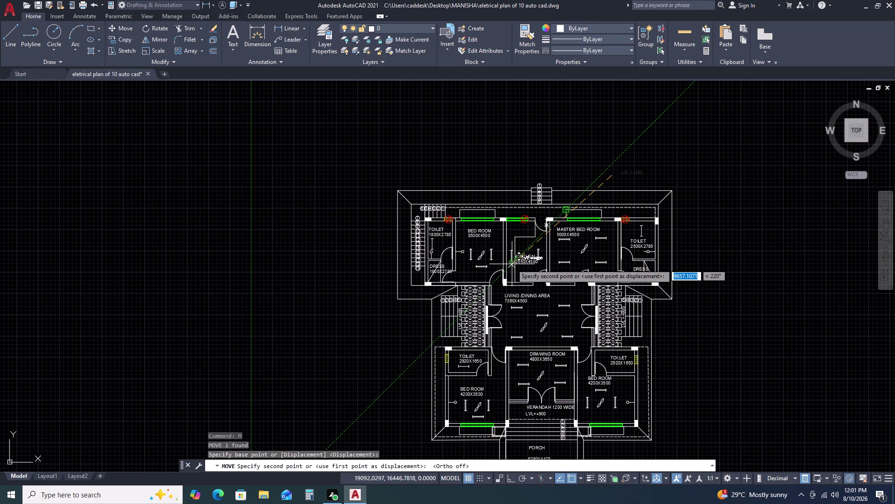
scroll(up, 3)
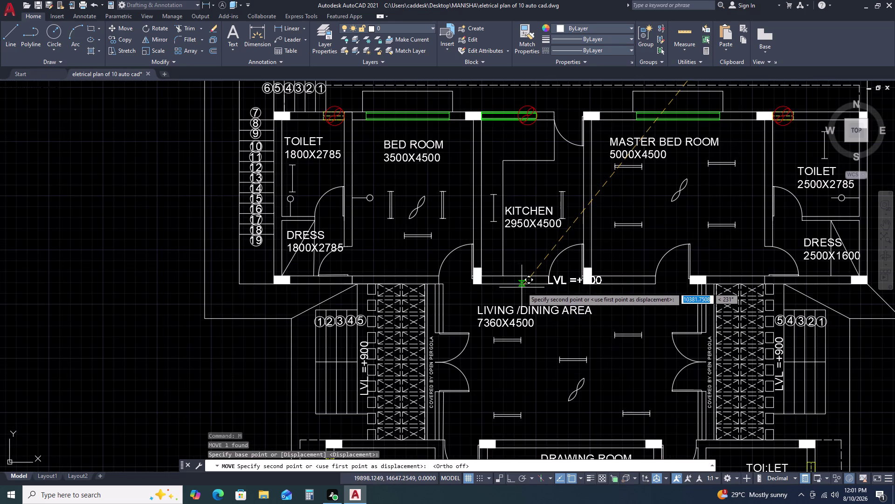
middle_drag(544, 178, 546, 294)
middle_click(544, 310)
scroll(up, 3)
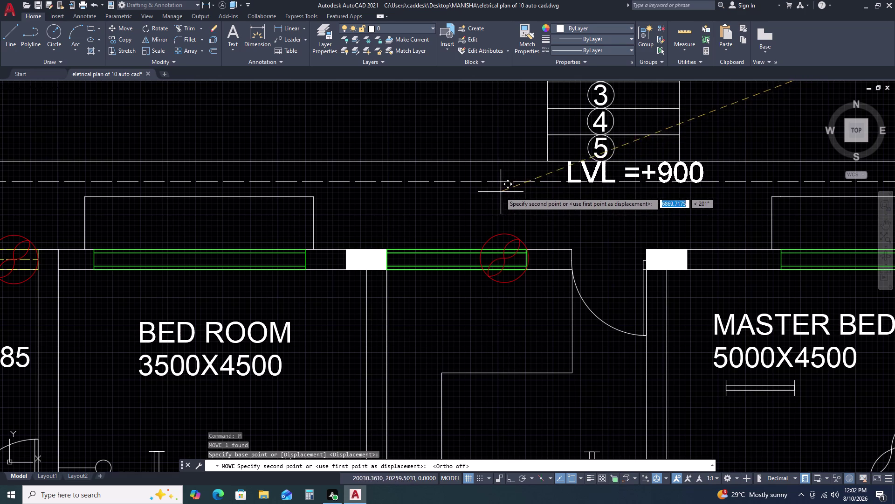
click(484, 188)
key(Escape)
scroll(down, 3)
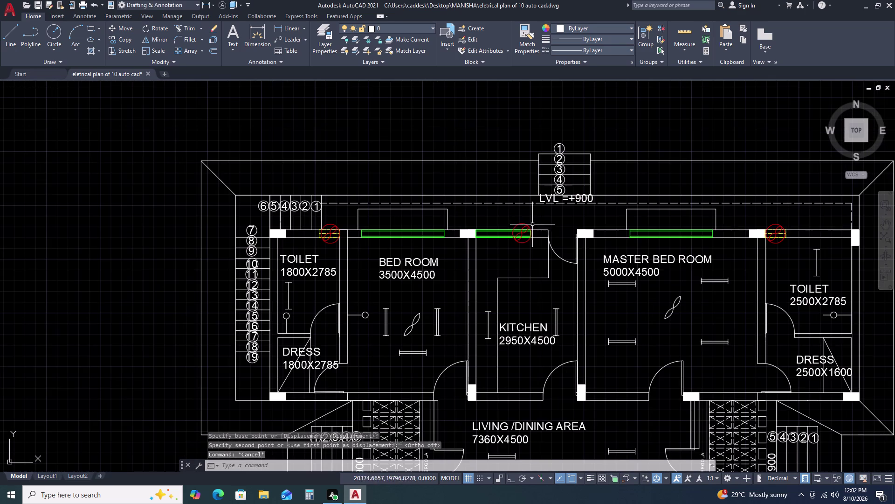
Draw lines along the top strip above the kitchen and master bedroom.
text(L)
key(space)
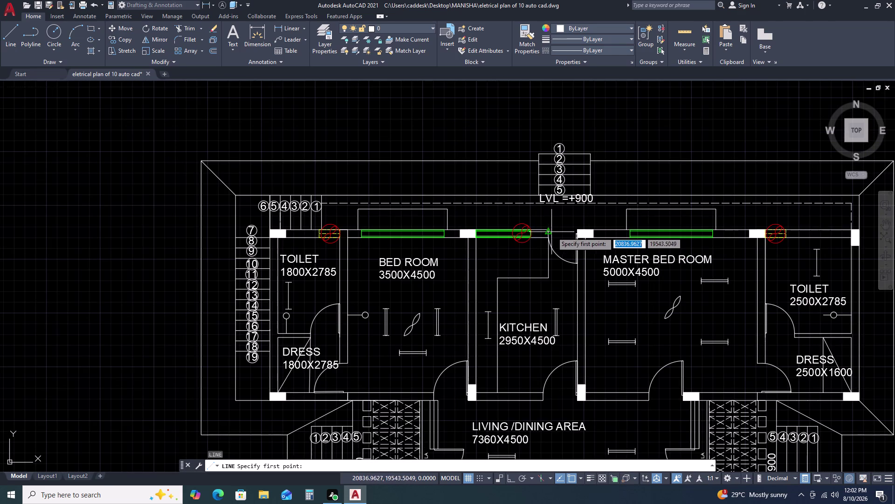
click(446, 208)
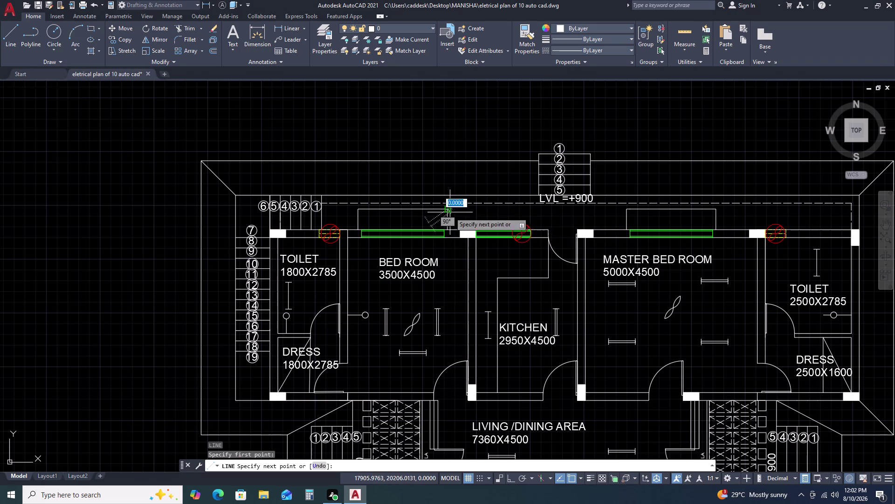
click(629, 209)
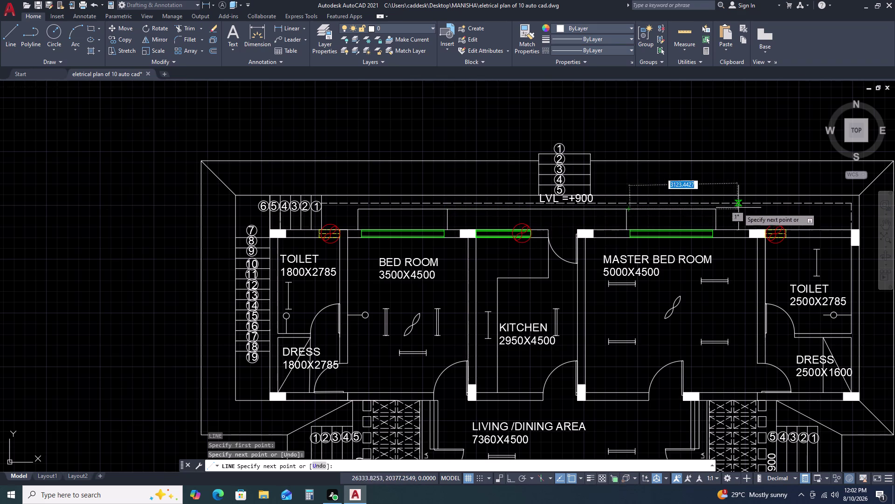
key(Escape)
key(space)
click(717, 209)
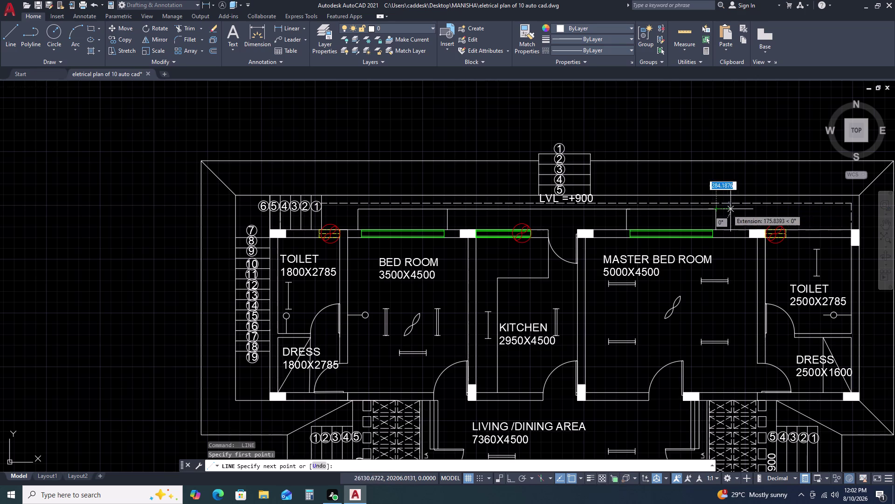
click(813, 210)
click(813, 227)
key(Escape)
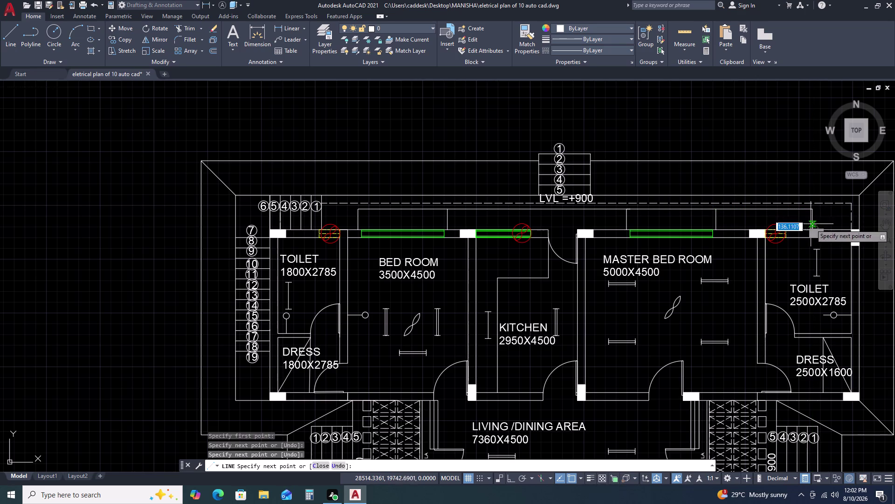
Draw a line above the left bedroom down to the top-left wall.
key(space)
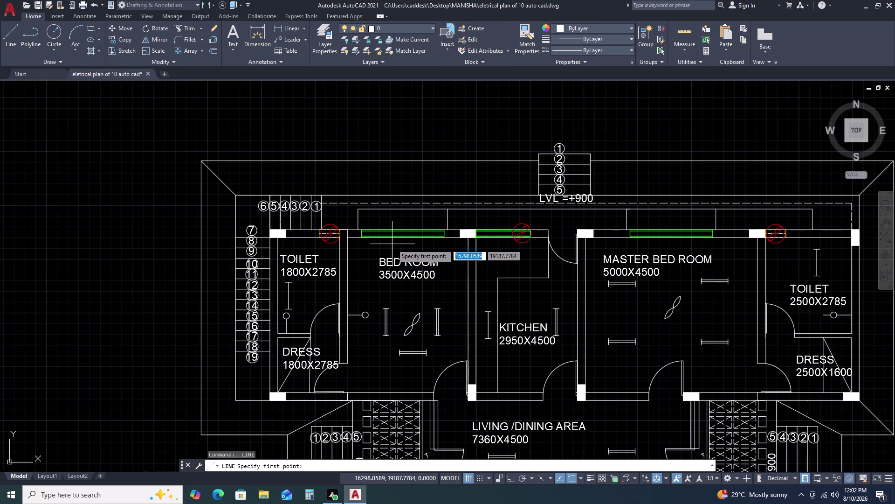
click(359, 210)
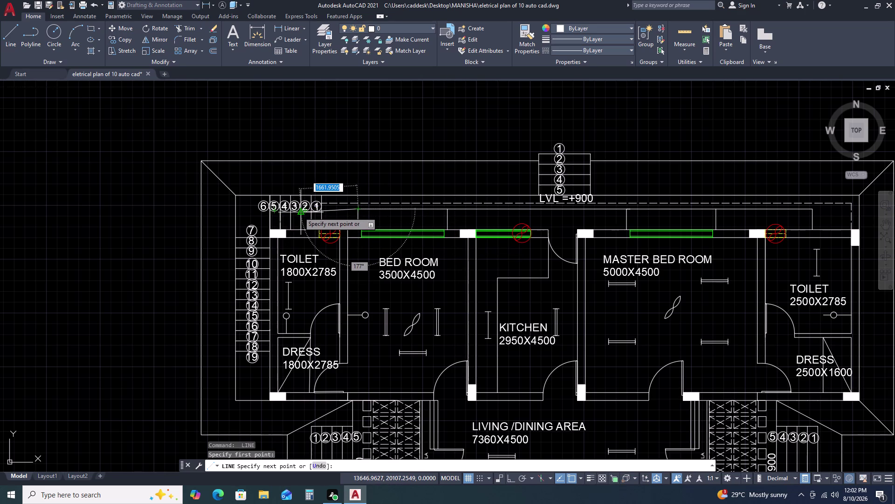
click(301, 206)
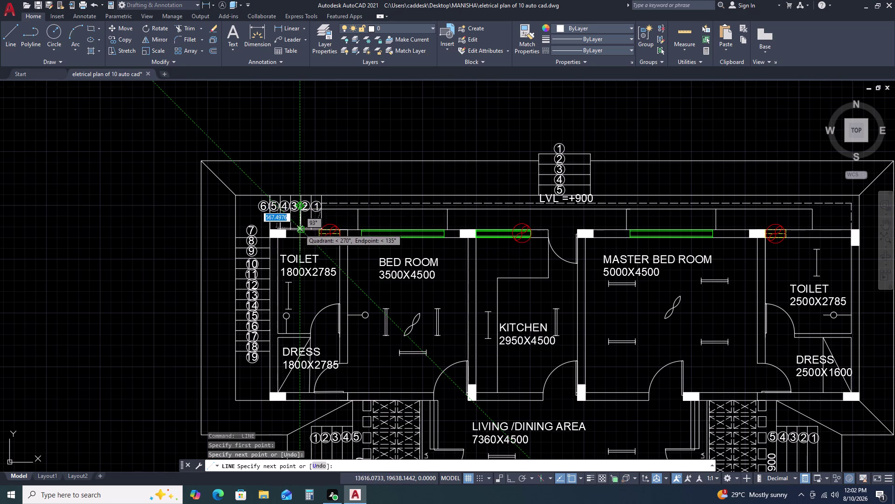
click(301, 229)
key(Escape)
scroll(down, 3)
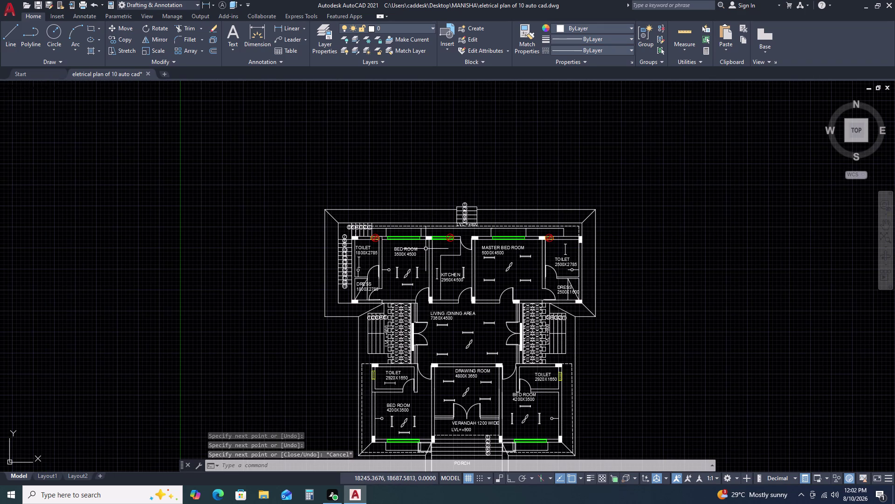
Match the dashed line's properties onto the first new top-strip lines.
key(m)
text(A)
key(space)
scroll(up, 3)
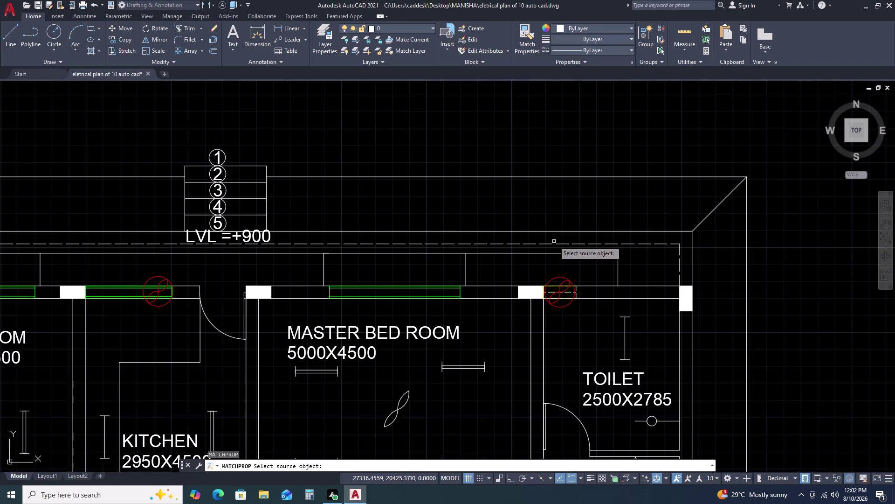
click(554, 243)
click(551, 254)
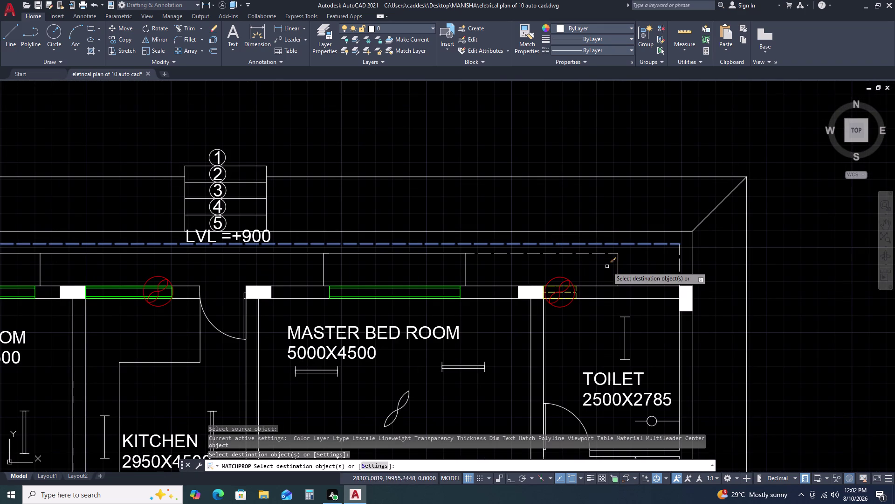
click(623, 263)
click(607, 266)
Apply the dashed style to the remaining new lines above the left bedroom.
scroll(down, 3)
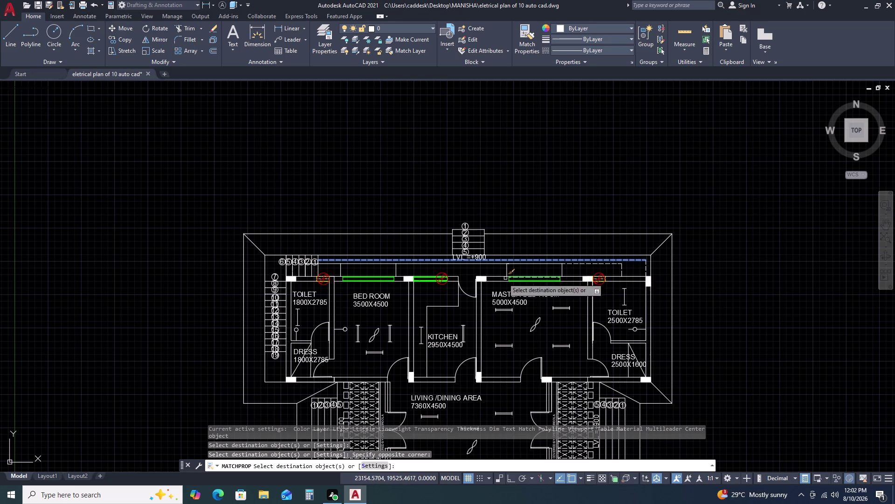
click(475, 263)
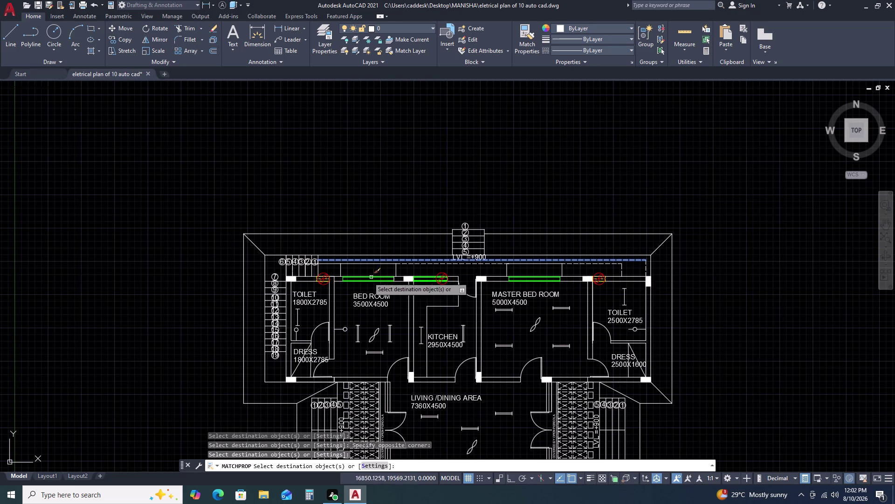
scroll(up, 3)
click(354, 224)
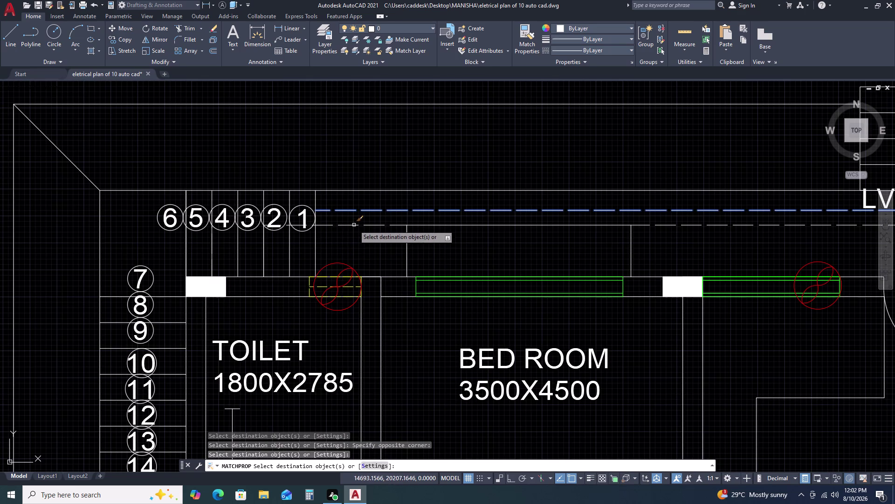
click(263, 247)
key(Escape)
scroll(down, 3)
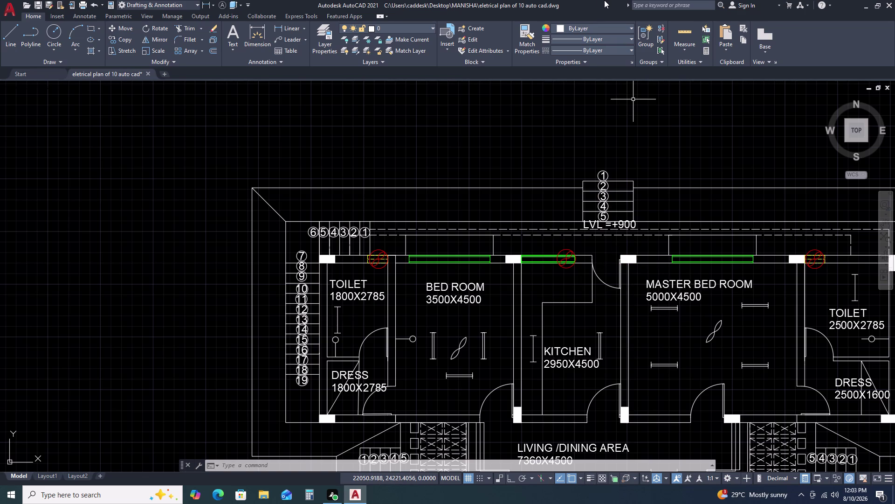
Zoom out, pan across the floor plan, and zoom in on the drawing room's top wall.
scroll(down, 3)
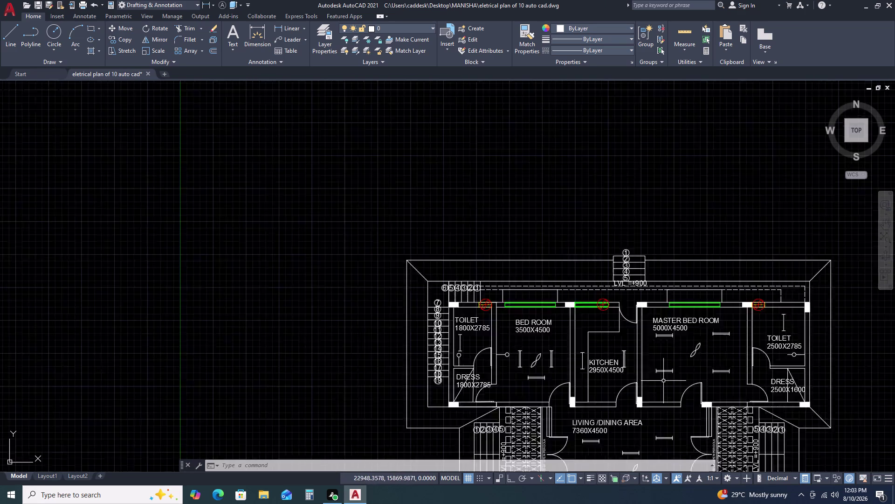
middle_drag(748, 424, 676, 359)
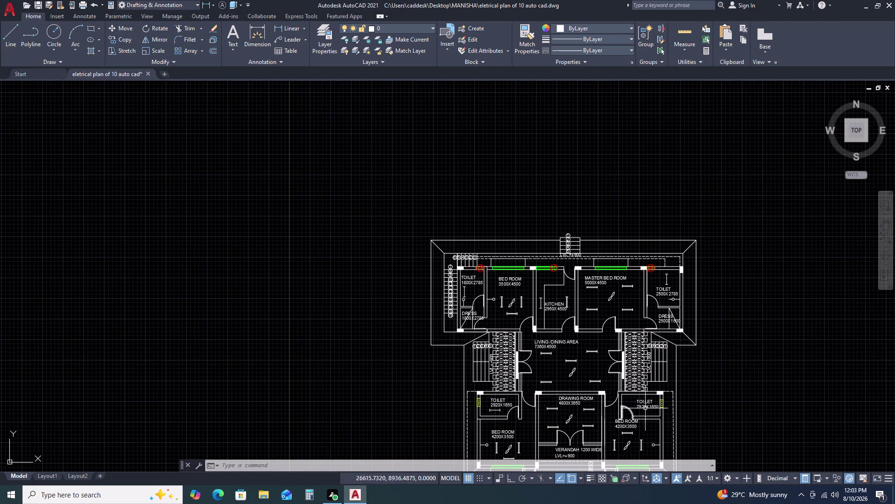
middle_drag(708, 427, 672, 352)
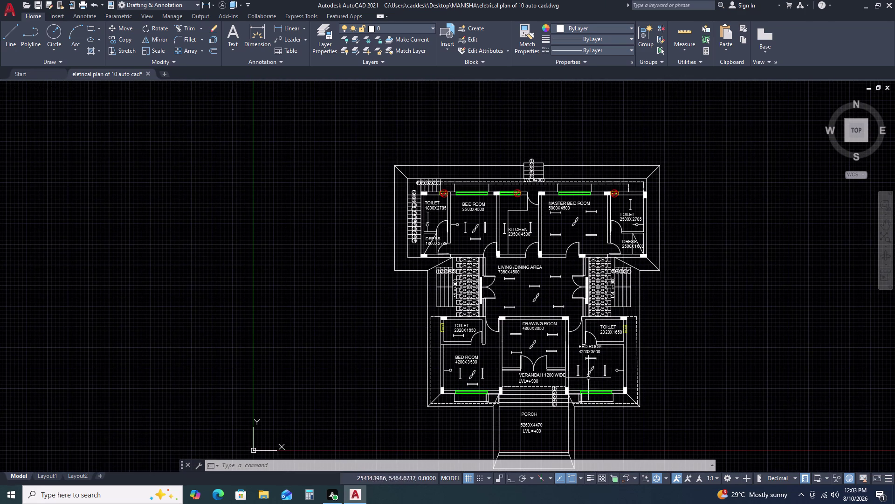
scroll(up, 3)
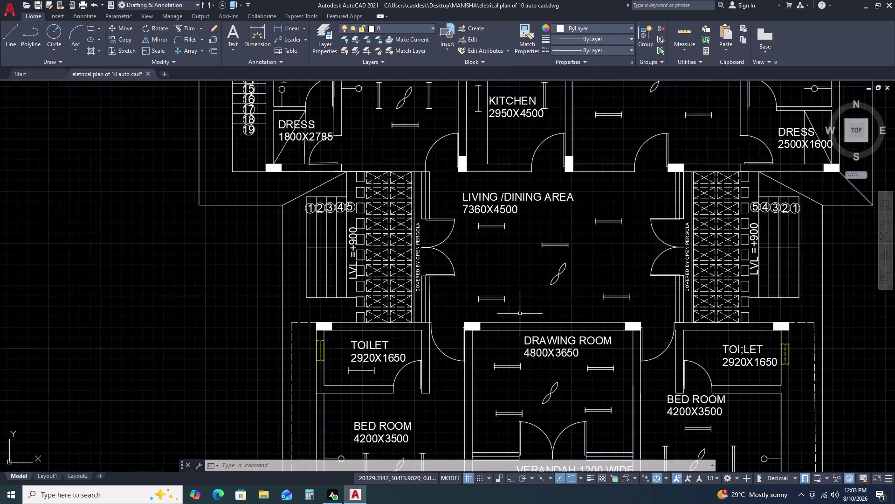
scroll(up, 3)
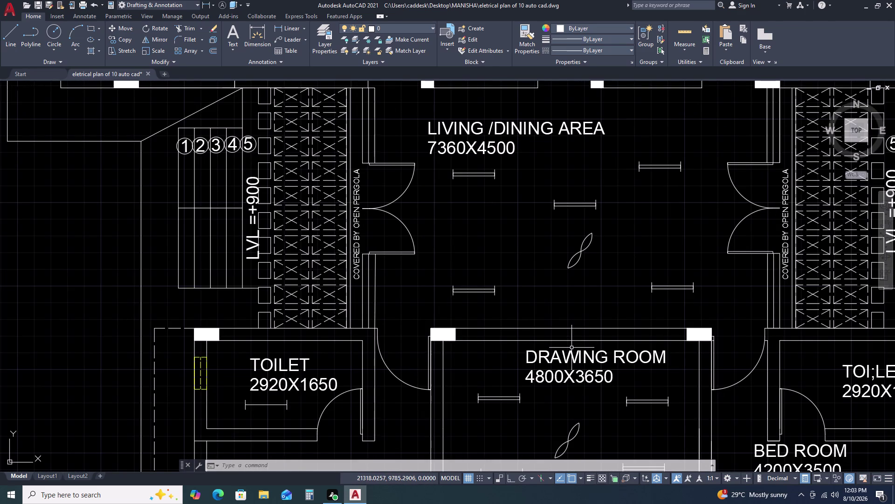
Draw an ortho line from the drawing room wall with 1000 and 2000 segments.
text(L)
key(space)
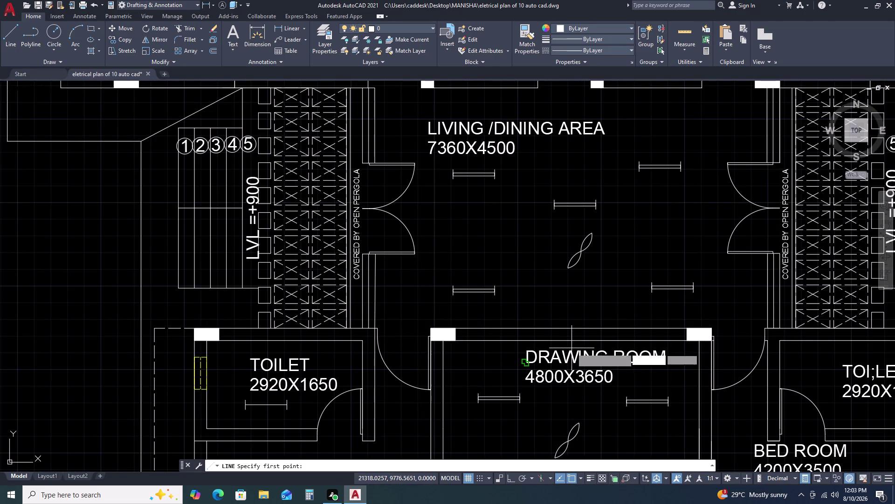
double_click(573, 342)
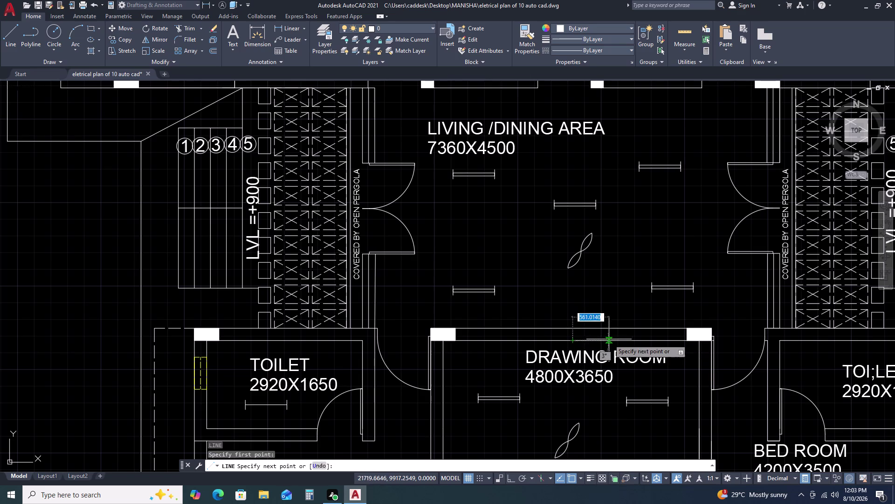
key(F8)
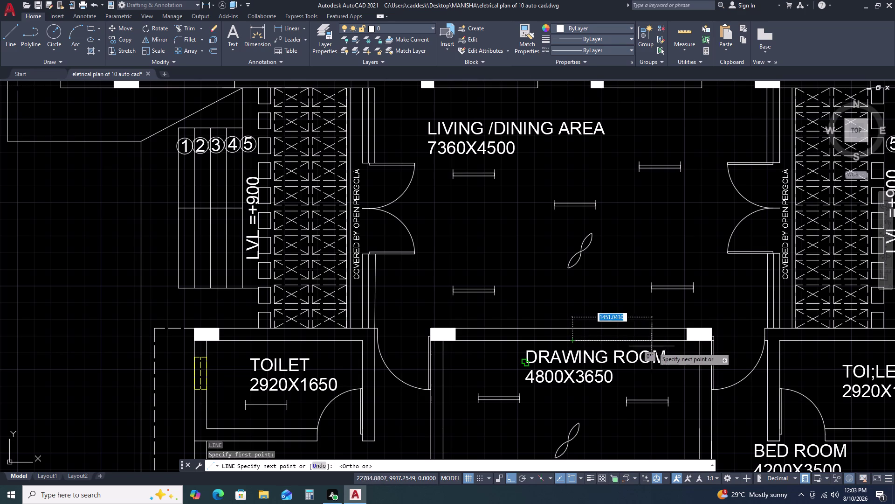
key(1)
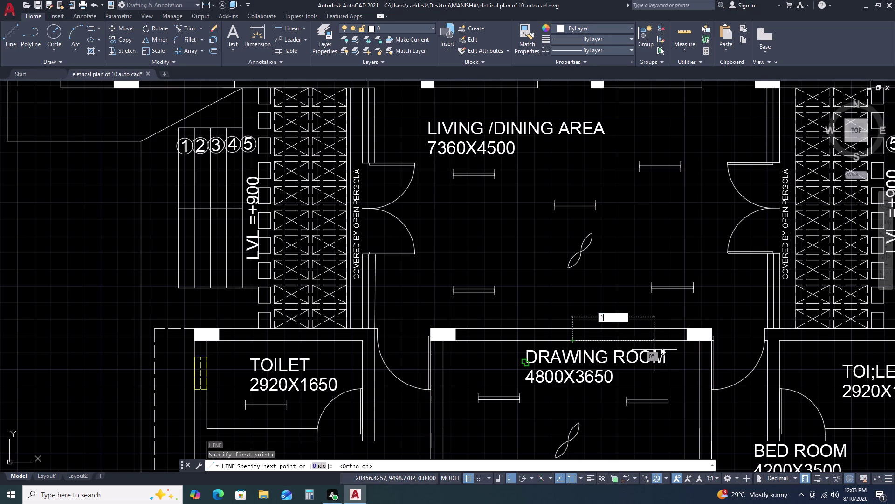
key(0)
key(0)
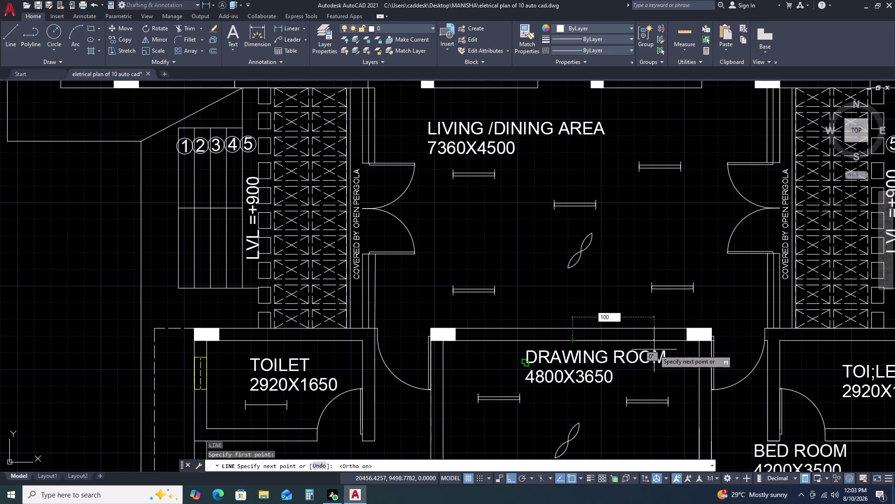
key(0)
key(Return)
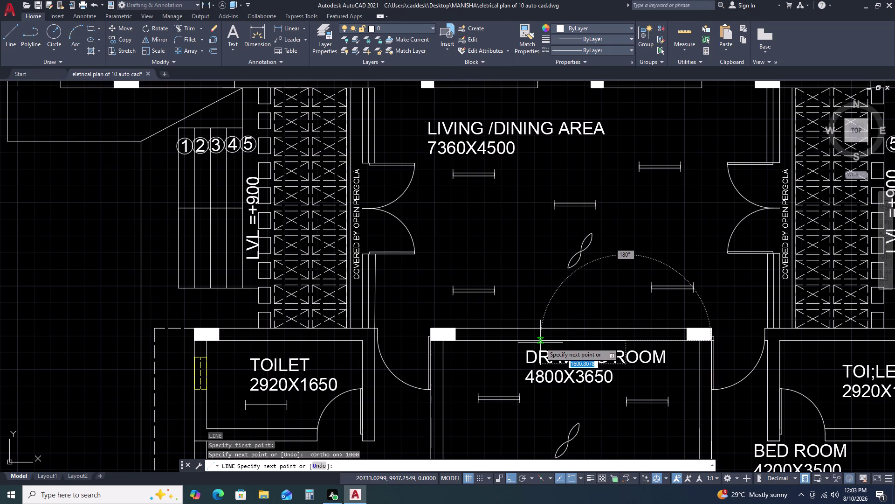
text(2000)
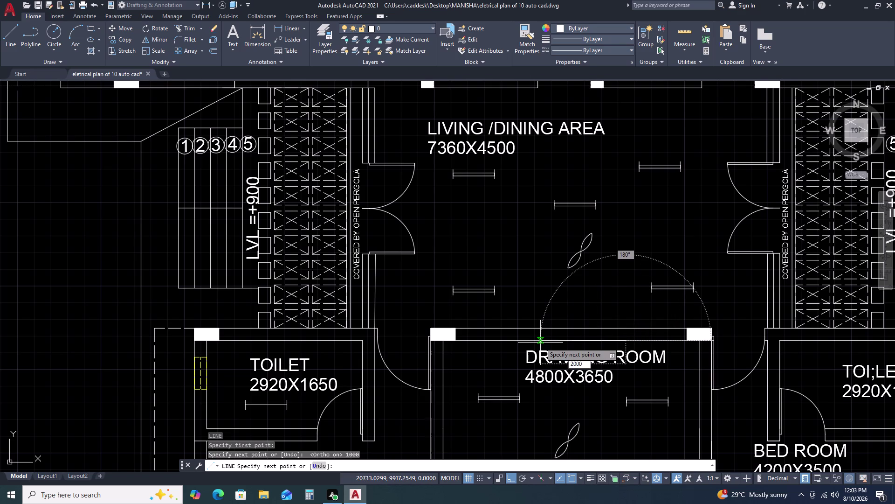
key(space)
scroll(up, 3)
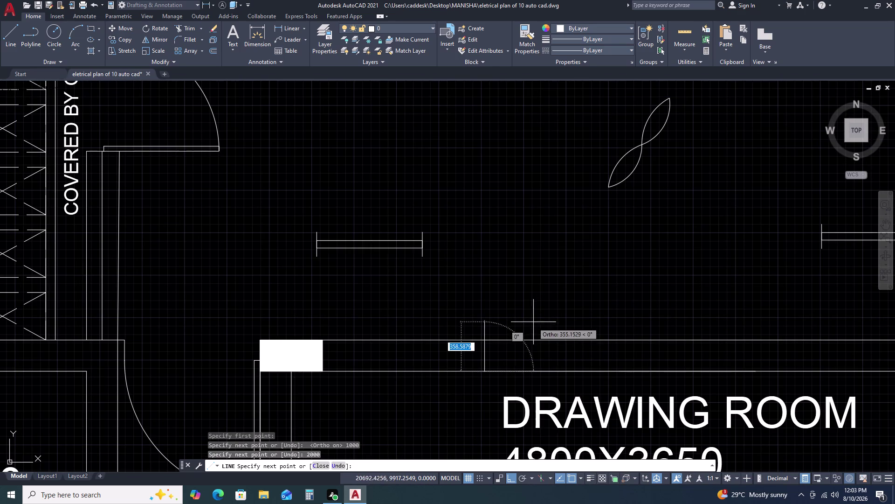
click(484, 342)
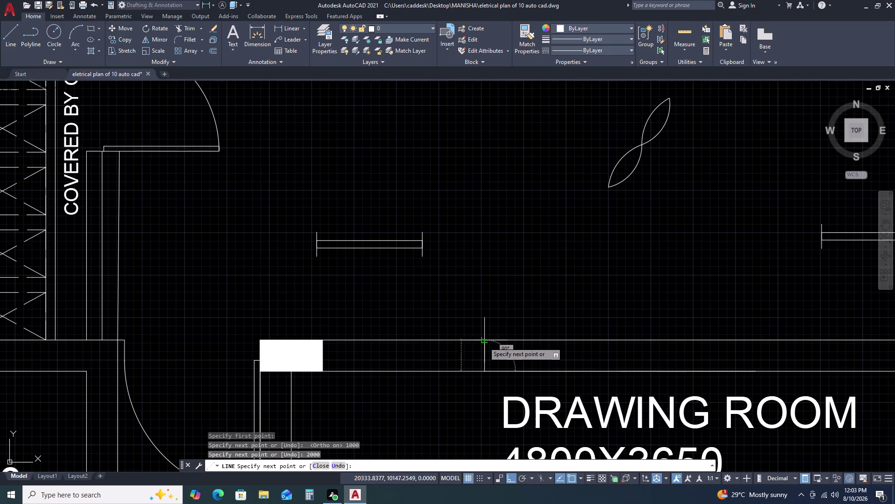
key(Escape)
Draw a short vertical cross line on the drawing room's upper wall.
key(space)
scroll(down, 3)
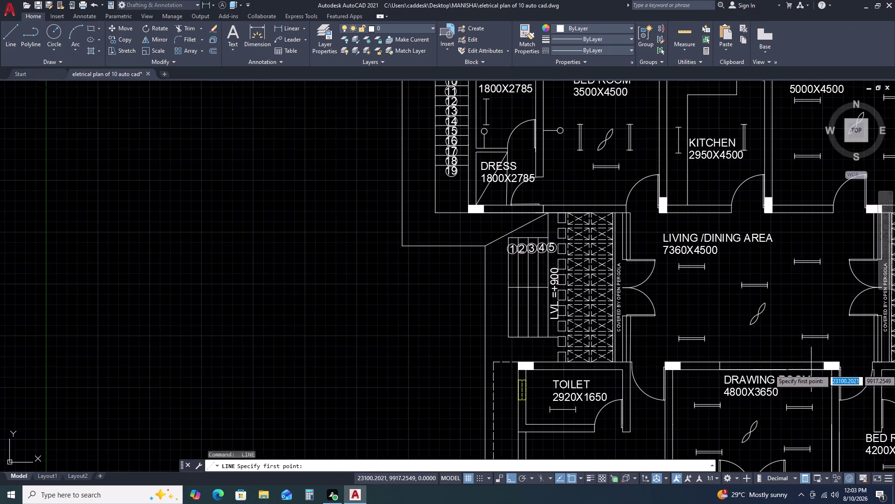
scroll(up, 3)
click(752, 371)
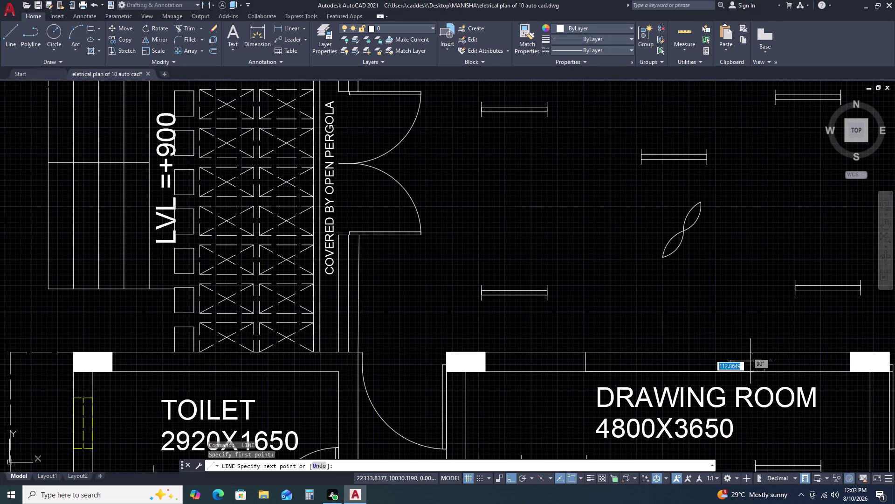
click(751, 353)
key(Escape)
Delete the stray 2000-long line along the wall and begin trimming (TR).
scroll(up, 3)
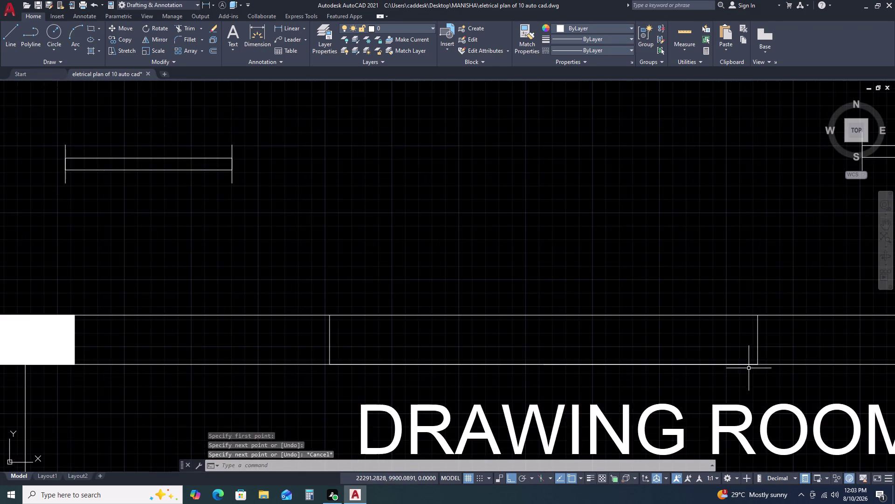
scroll(up, 3)
click(712, 376)
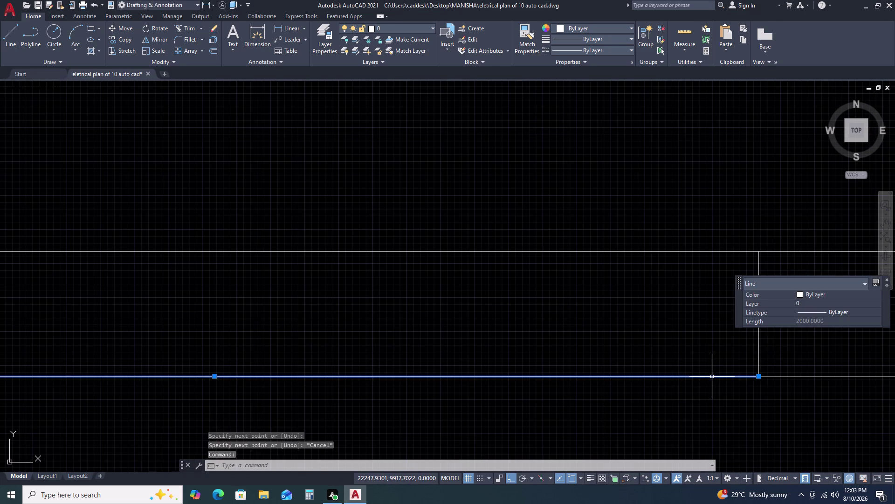
key(Delete)
scroll(down, 3)
text(TR)
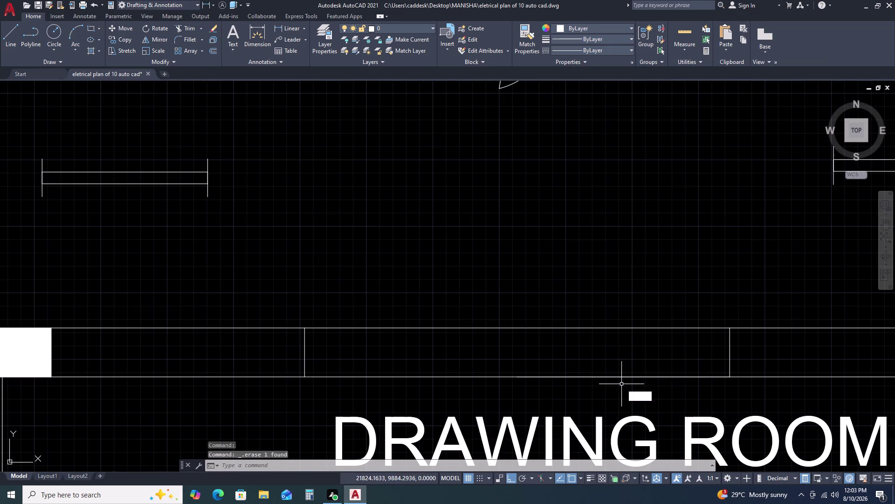
key(space)
scroll(down, 3)
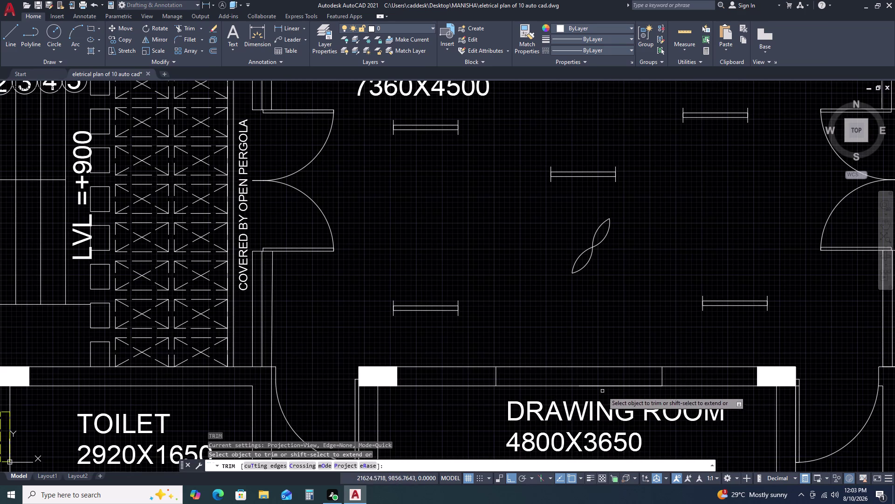
Trim the drawing room wall lines across the window opening with a fence.
click(599, 385)
click(614, 352)
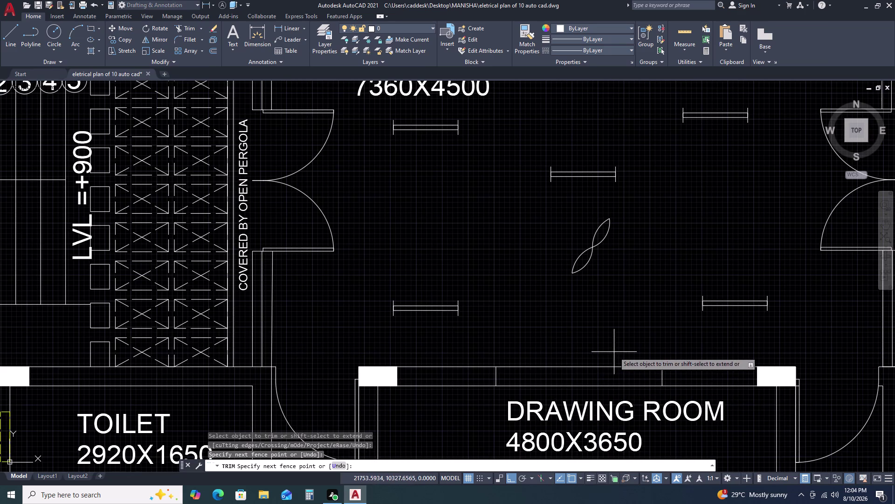
click(617, 343)
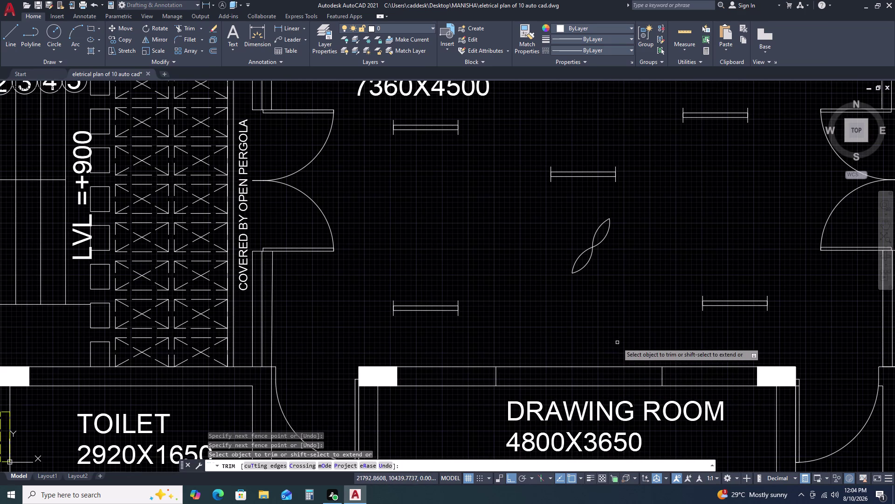
key(Escape)
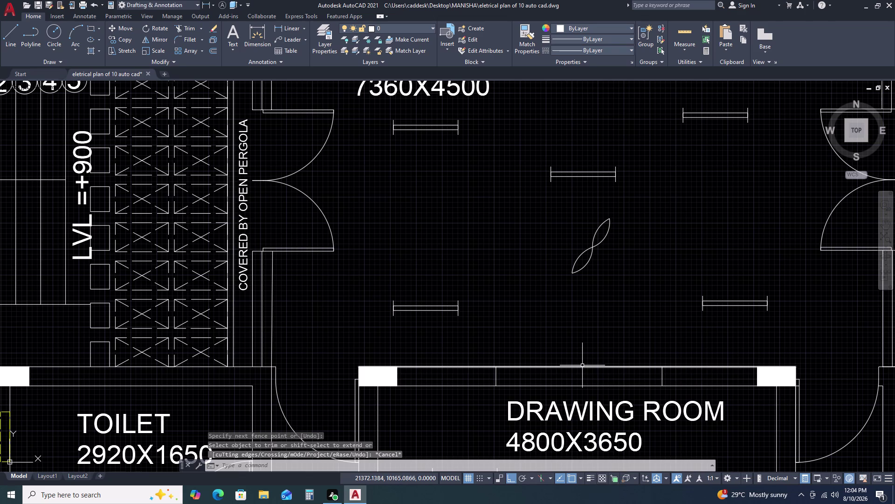
Open the block insertion palette, then cancel and close it.
text(I)
key(space)
key(Escape)
key(Escape)
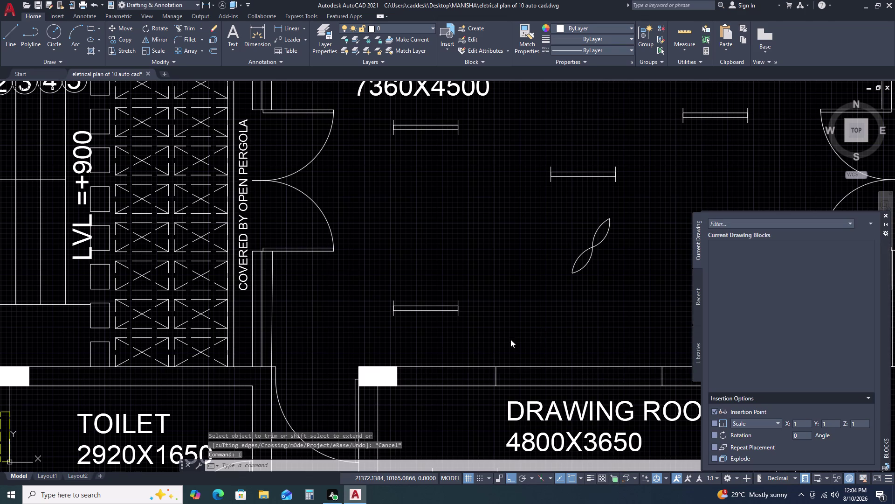
key(Escape)
key(Escape)
key(Escape)
key(Escape)
key(Escape)
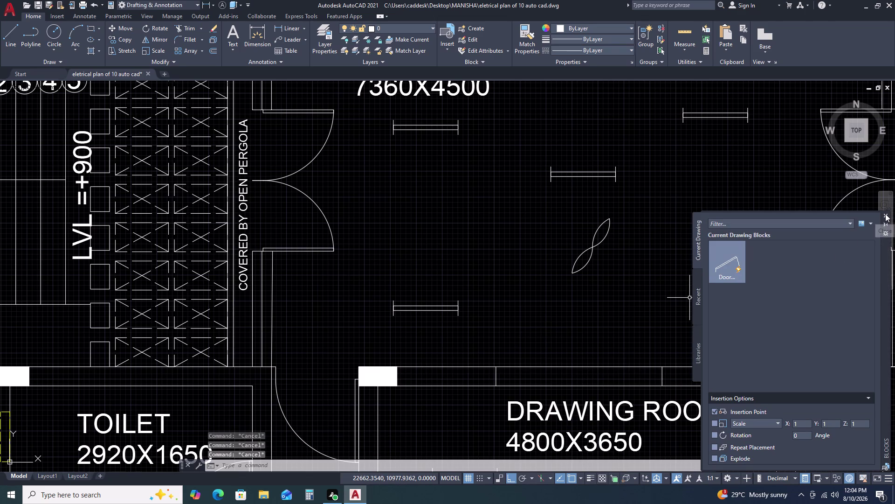
click(885, 213)
Draw two crossing diagonal lines across the Drawing Room window opening.
key(l)
key(space)
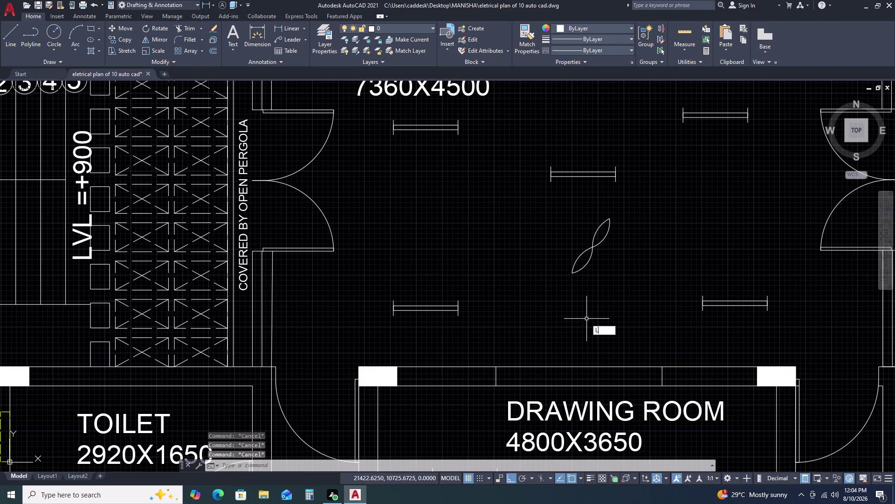
click(496, 370)
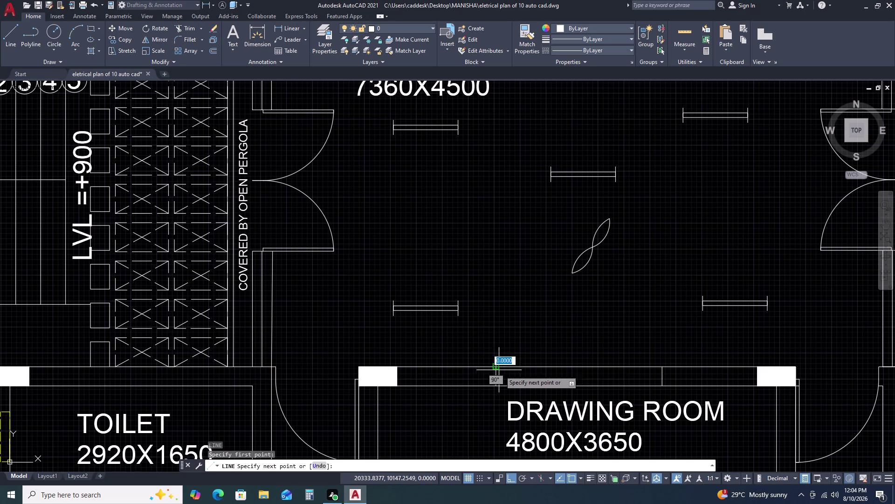
click(662, 386)
key(space)
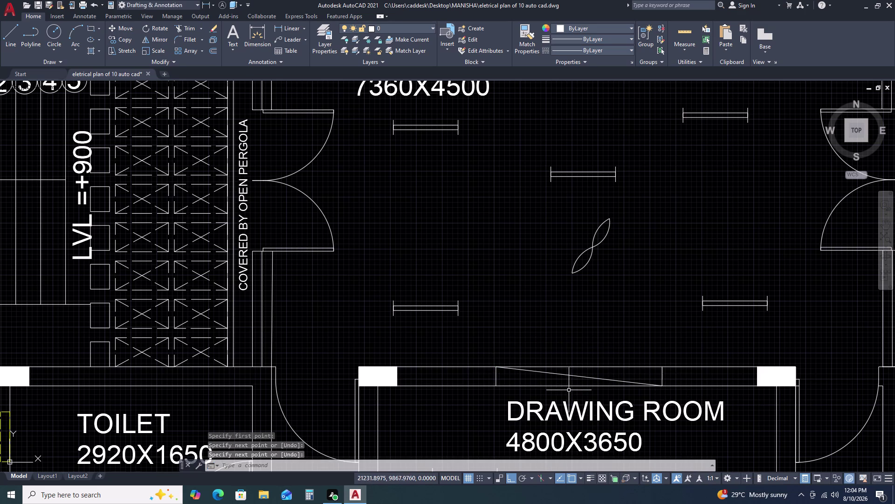
key(space)
click(497, 387)
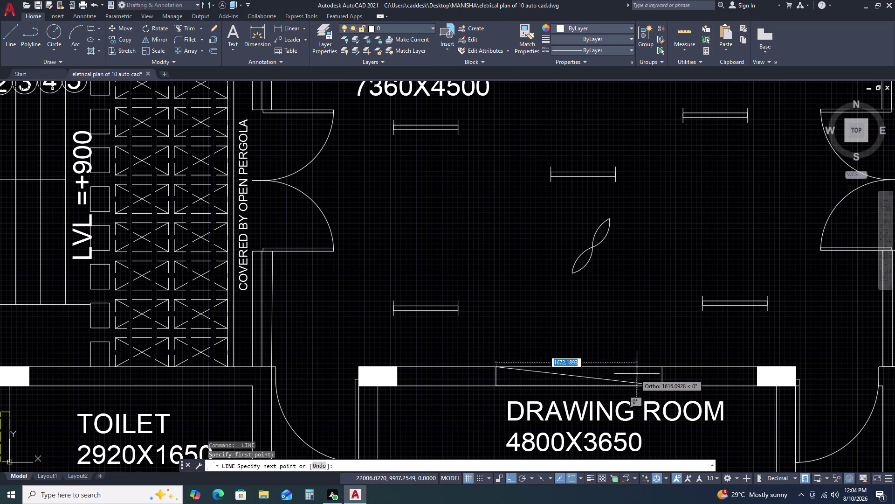
click(664, 368)
key(Escape)
Start Match Properties (MA) to copy properties onto the new diagonals.
scroll(down, 3)
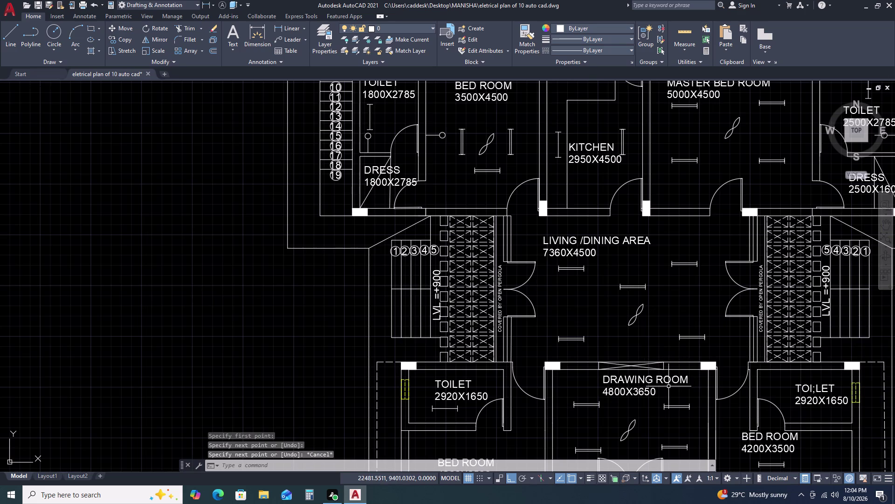
scroll(up, 3)
text(MA)
key(space)
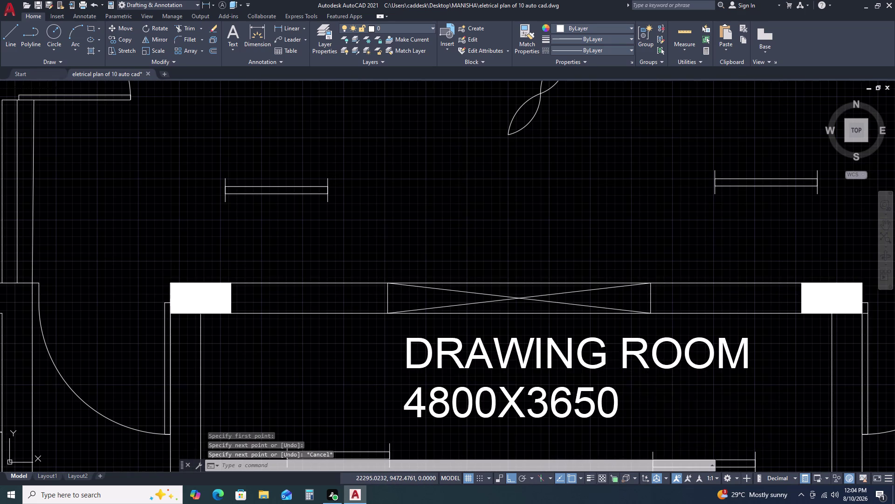
scroll(down, 3)
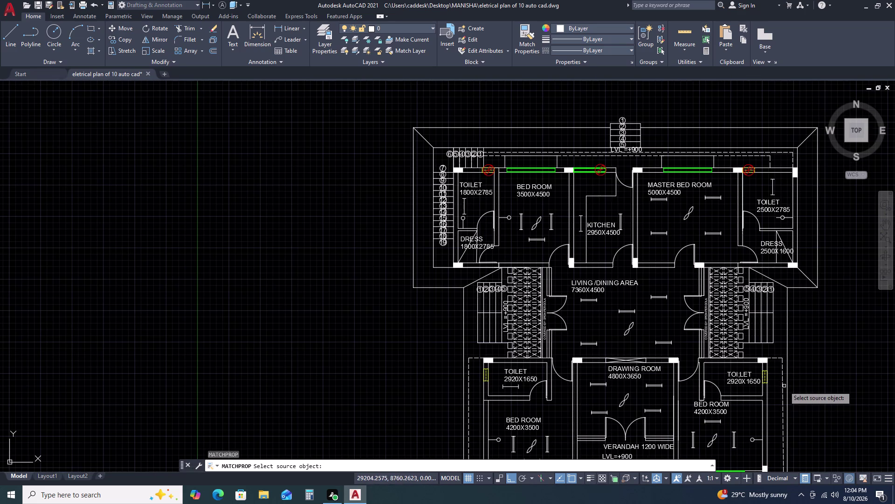
Match the Drawing Room window lines to the existing opening-marker properties.
click(783, 384)
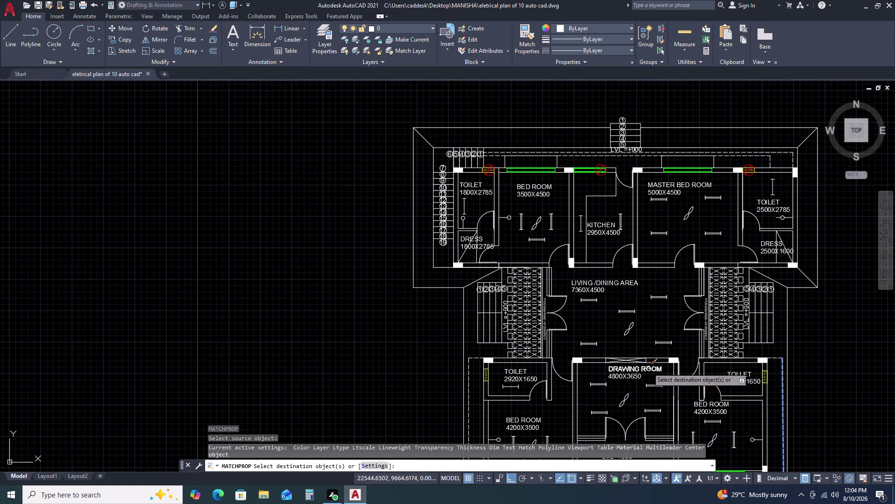
scroll(up, 3)
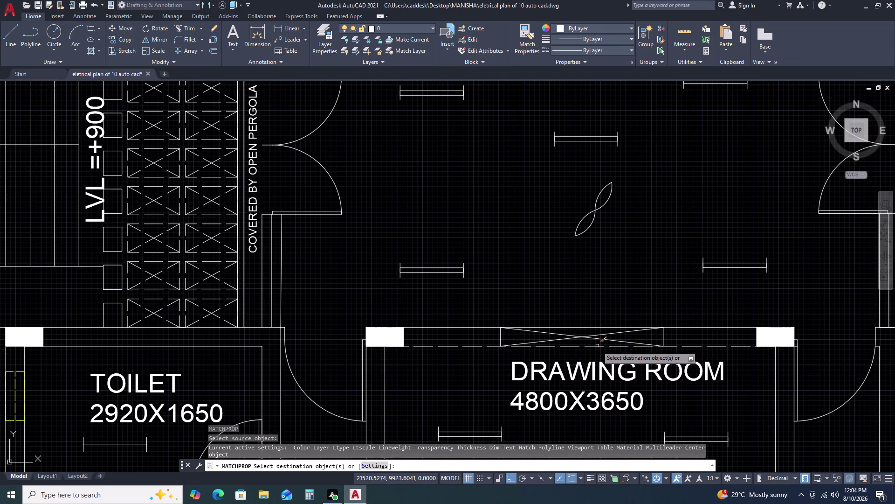
click(597, 336)
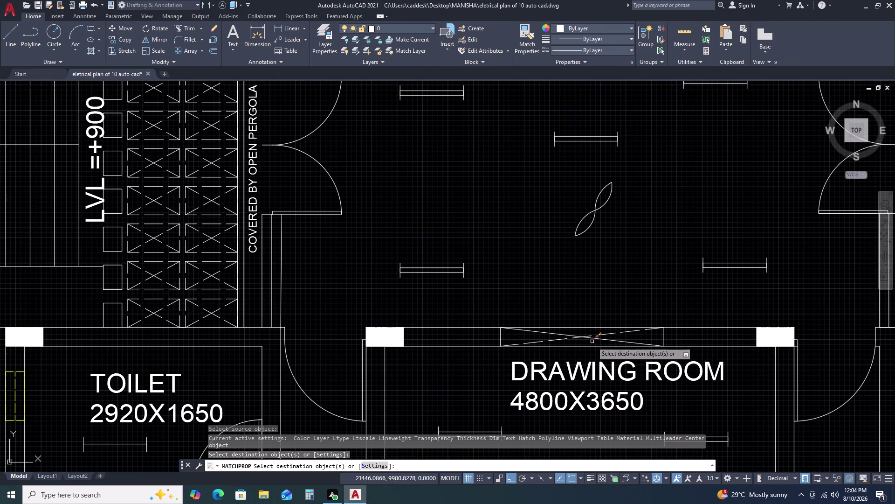
click(597, 339)
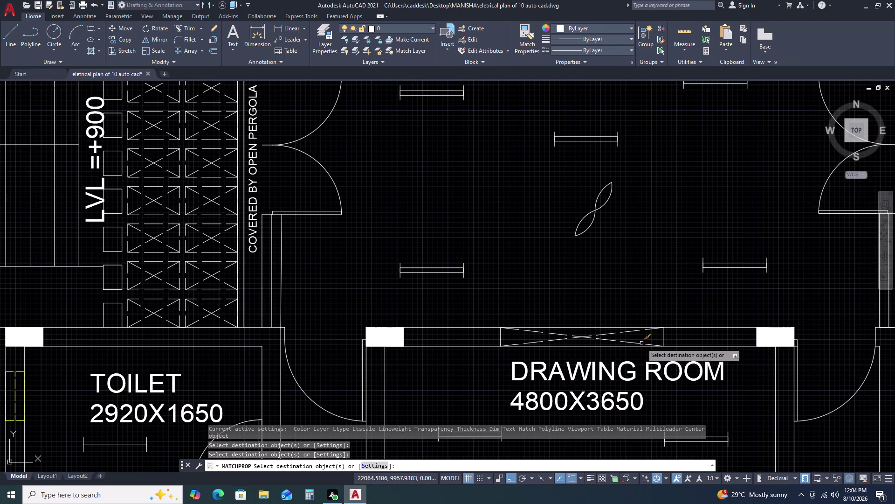
double_click(665, 337)
click(662, 336)
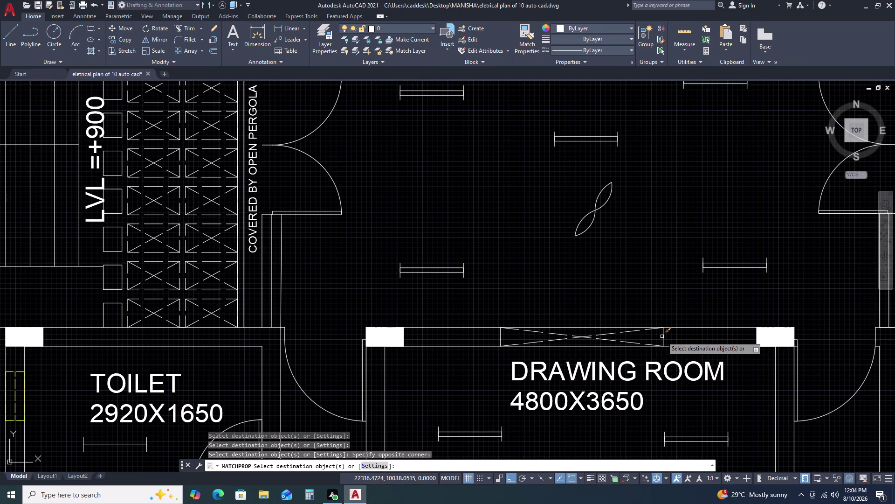
key(Escape)
Trim away the middle of the crossing window lines.
key(t)
key(r)
key(space)
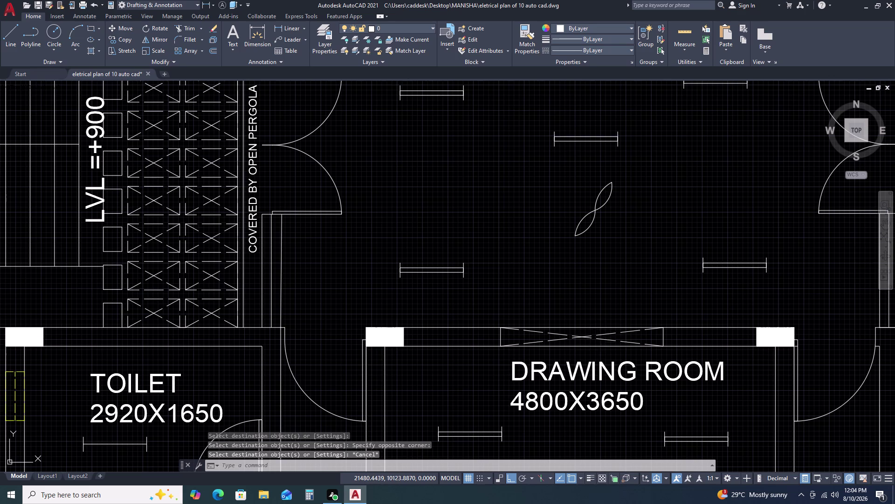
click(598, 328)
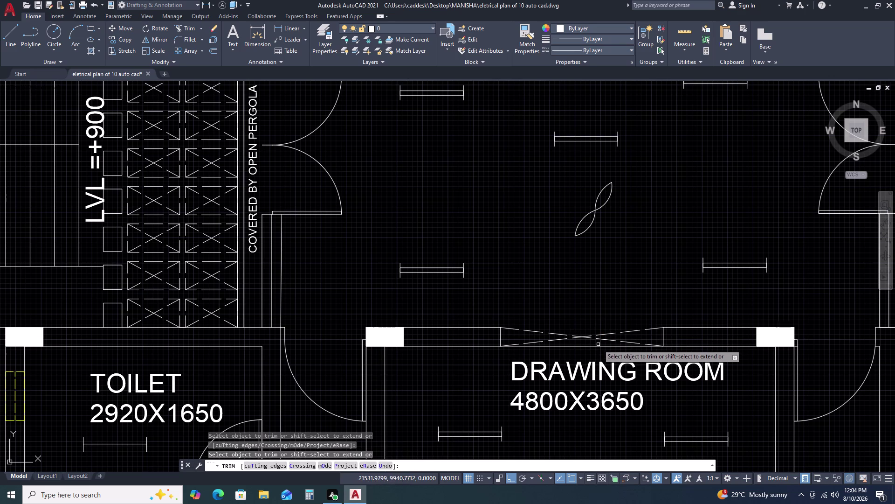
click(595, 347)
key(Escape)
Draw two short lines across the window, one through the centre and one along the top.
key(l)
key(space)
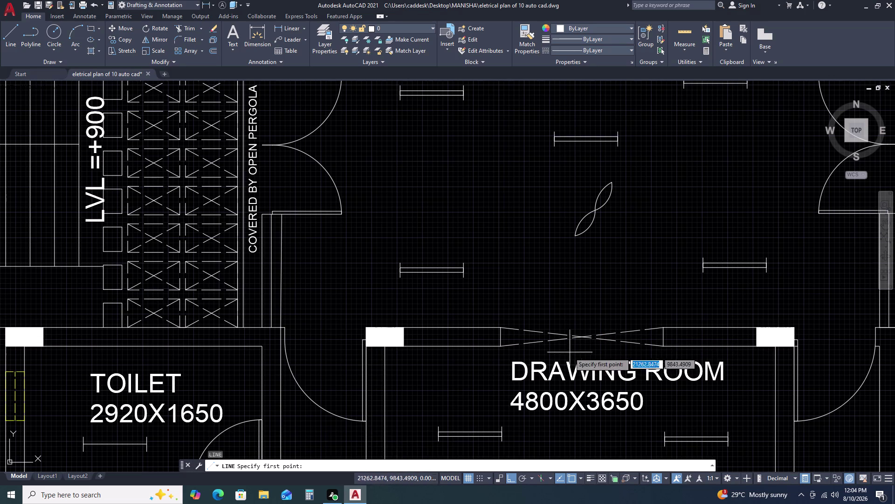
click(502, 344)
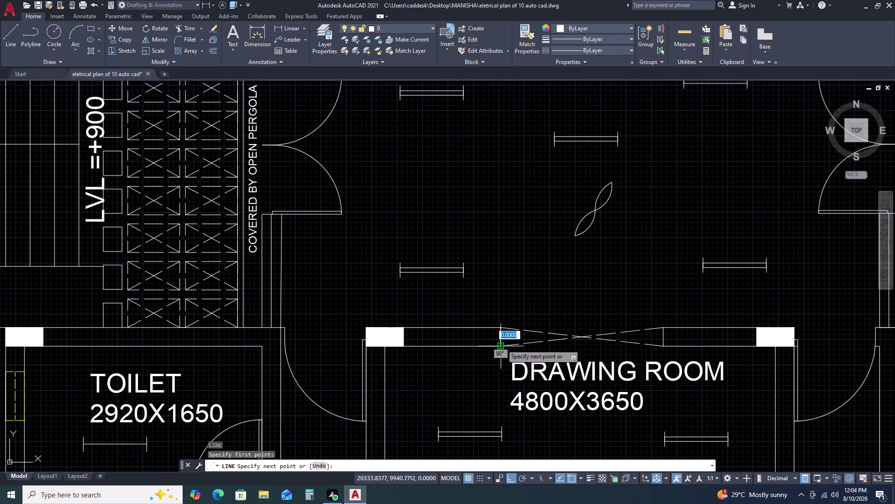
click(666, 350)
key(space)
key(space)
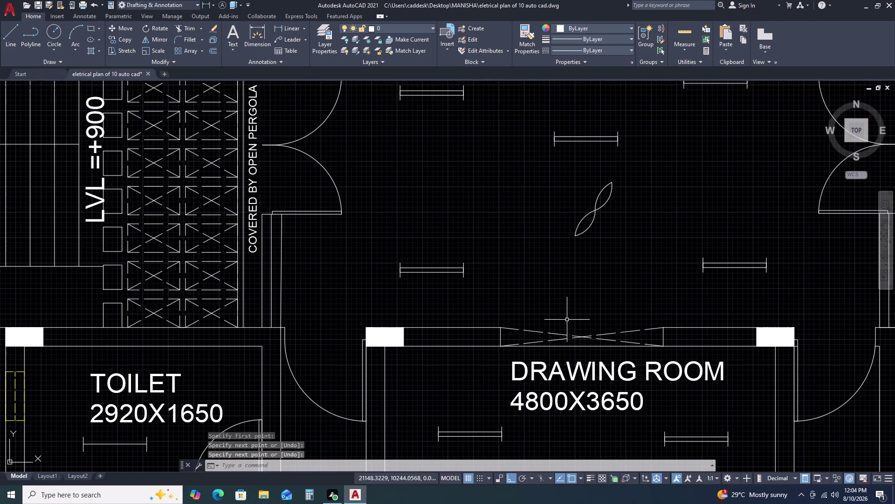
click(502, 326)
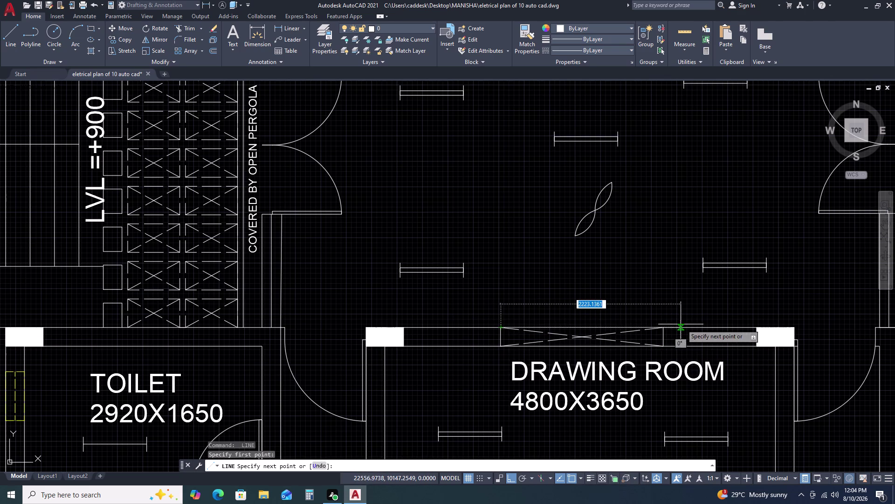
click(664, 324)
key(Escape)
Use MA to give the new window lines the same dashed style.
key(m)
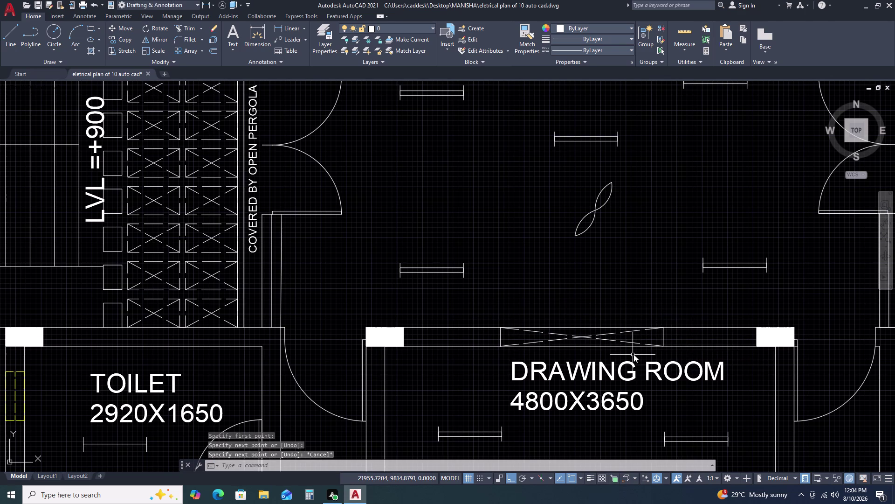
text(A)
key(space)
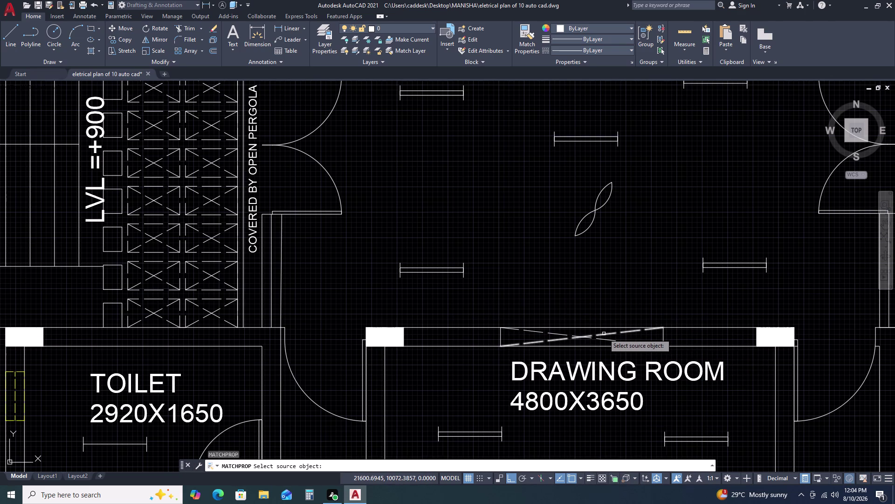
click(604, 334)
click(603, 327)
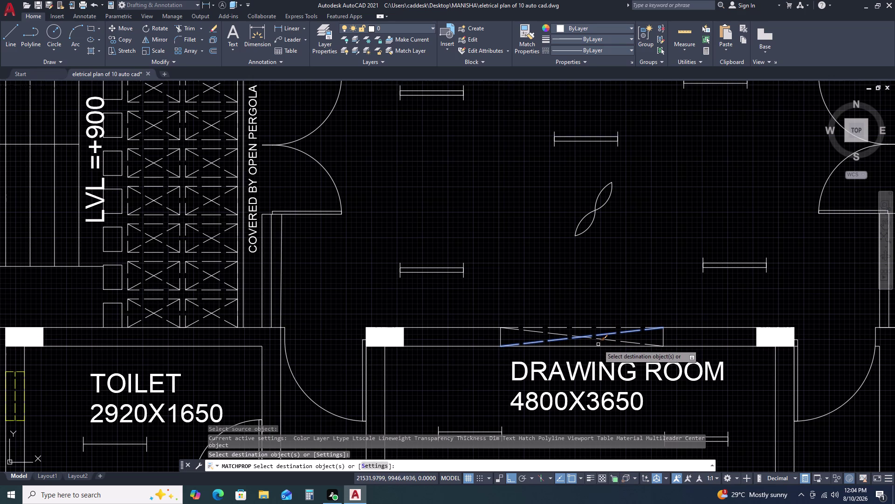
click(599, 346)
click(663, 337)
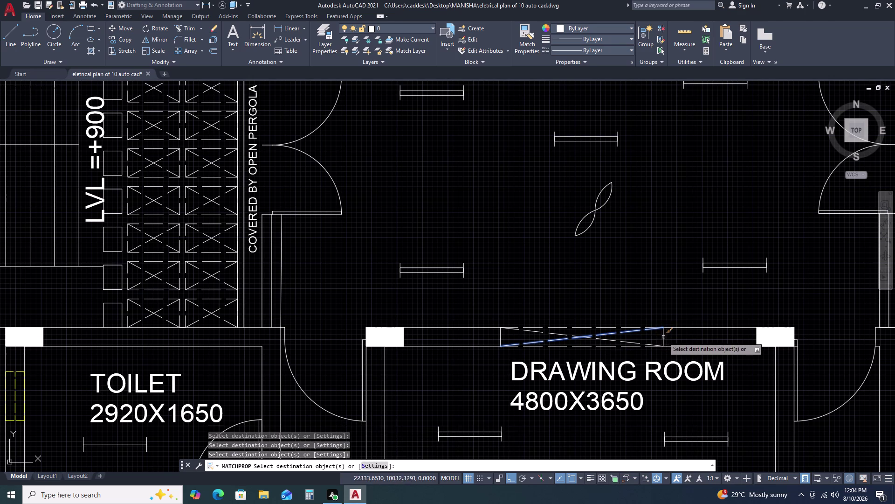
click(501, 337)
key(Escape)
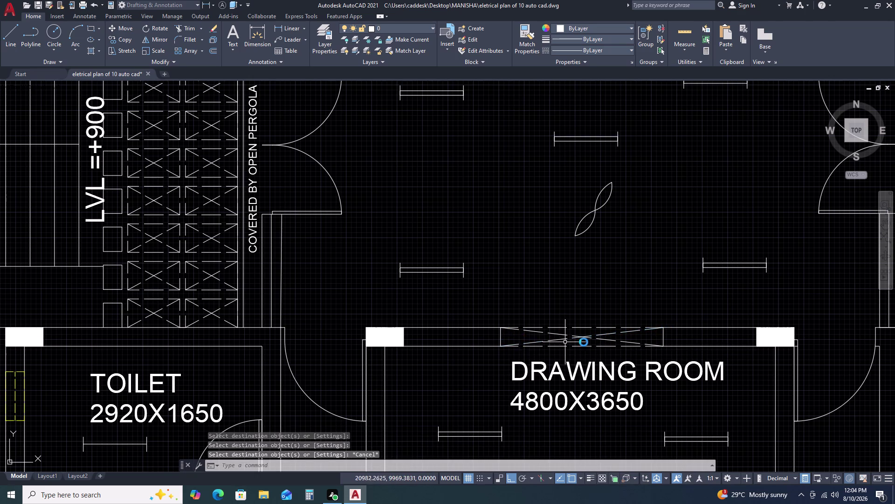
Pan and zoom the view to the front bedrooms and toilets.
scroll(down, 3)
middle_drag(651, 390, 630, 304)
scroll(down, 3)
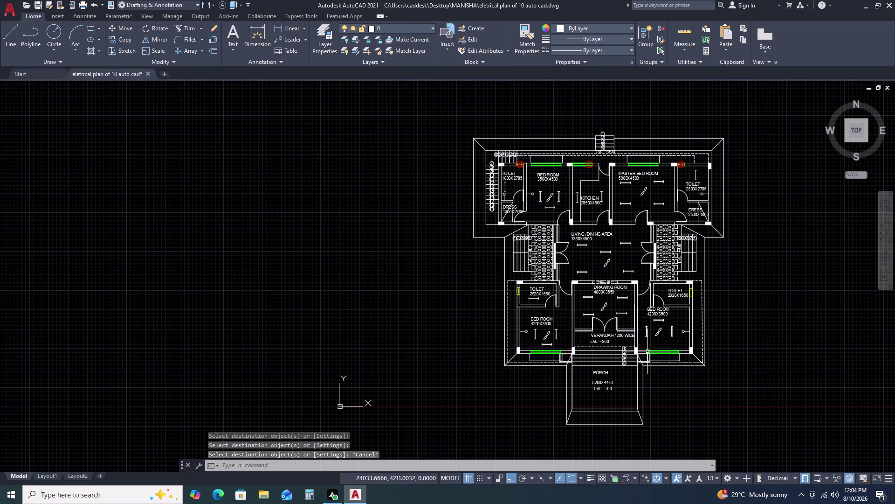
scroll(down, 3)
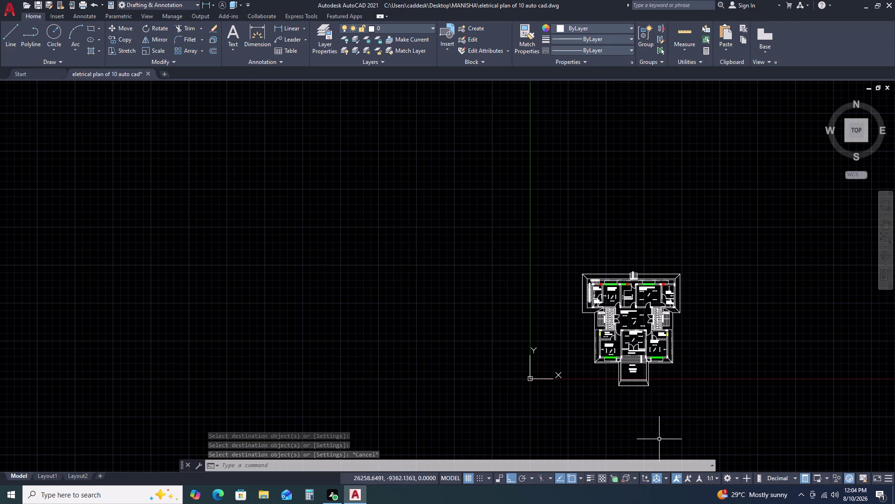
scroll(up, 3)
scroll(up, 3)
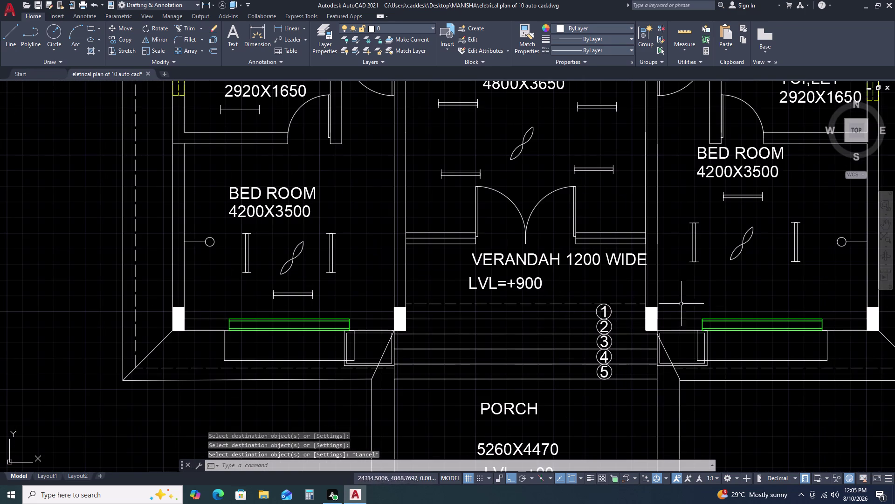
scroll(down, 3)
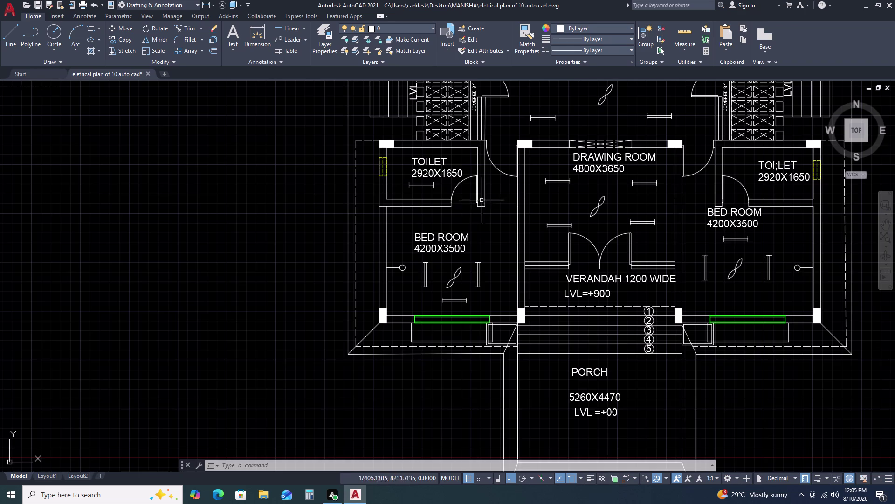
scroll(down, 3)
scroll(up, 3)
click(436, 194)
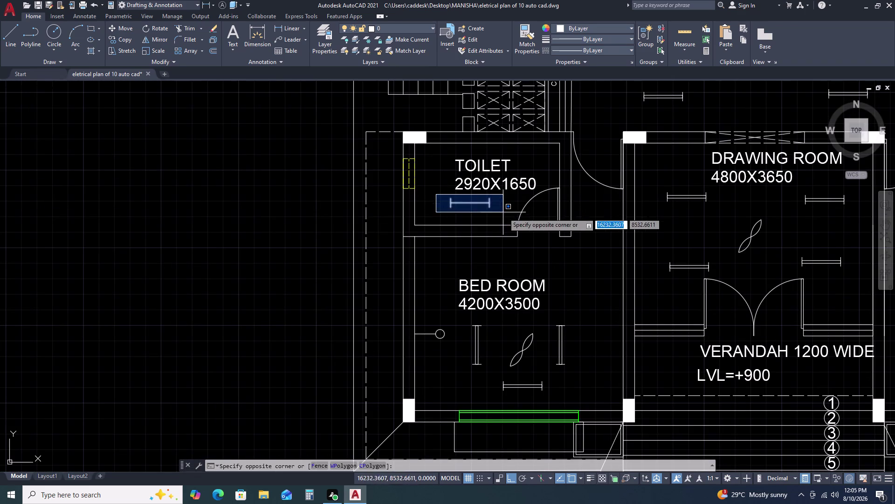
click(505, 212)
key(c)
text(O)
key(space)
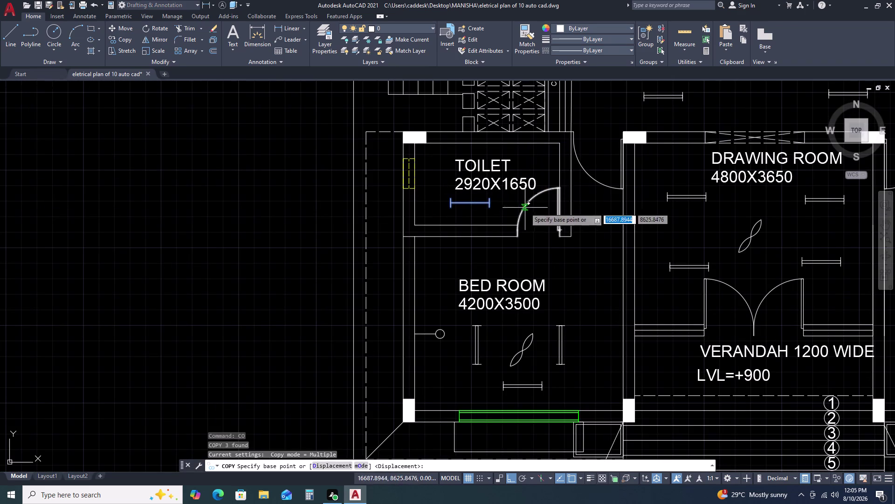
click(525, 208)
key(F8)
scroll(down, 3)
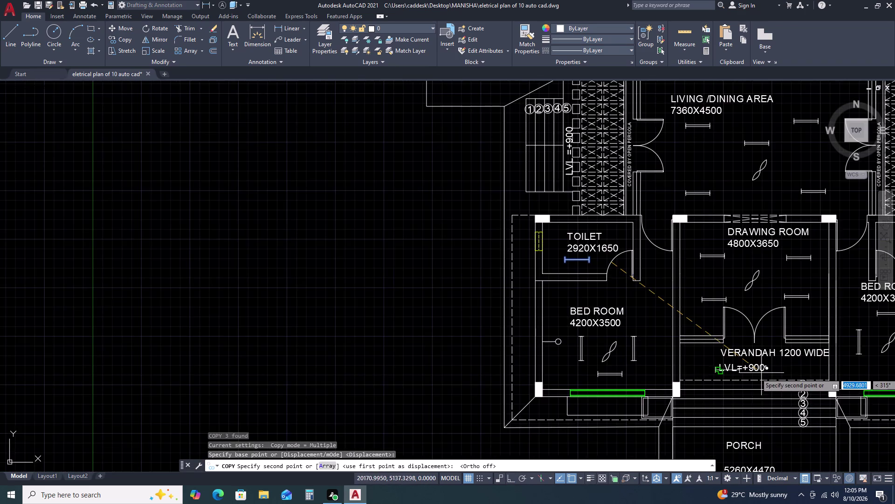
scroll(up, 3)
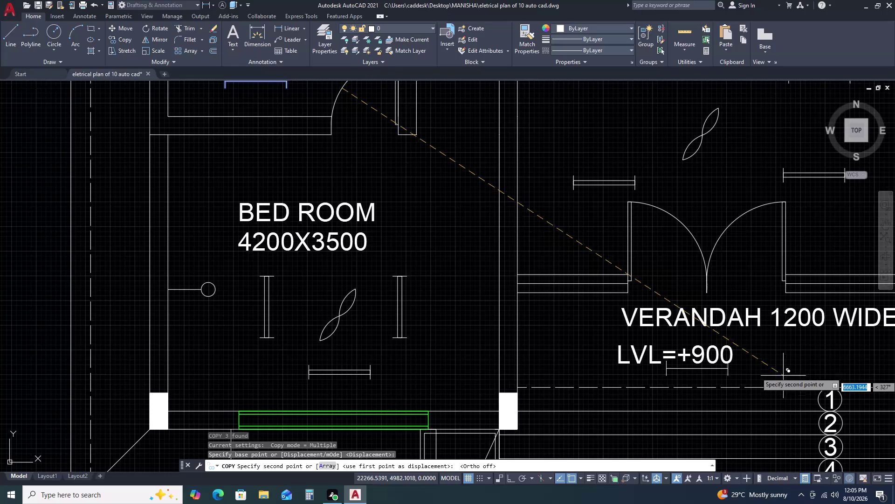
click(866, 348)
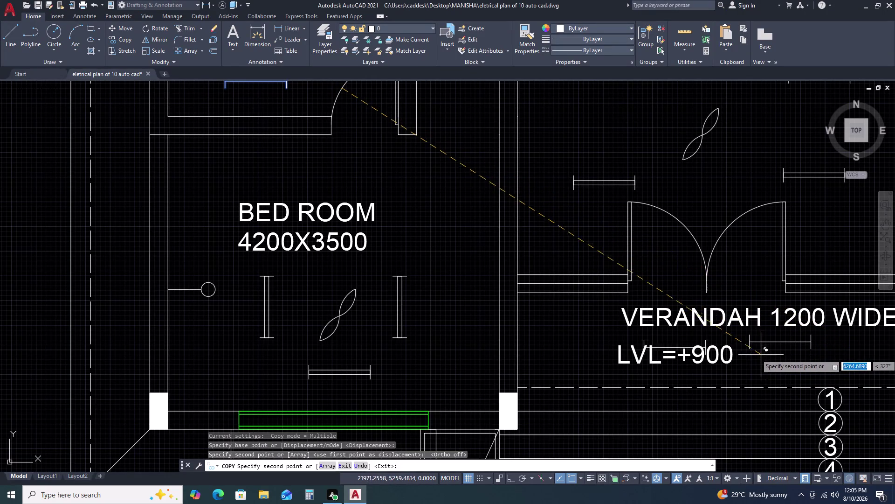
scroll(down, 3)
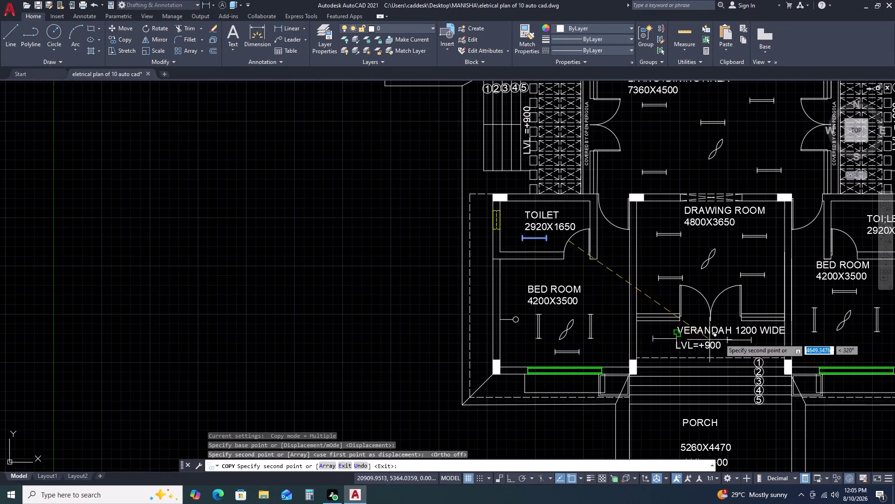
scroll(down, 3)
scroll(up, 3)
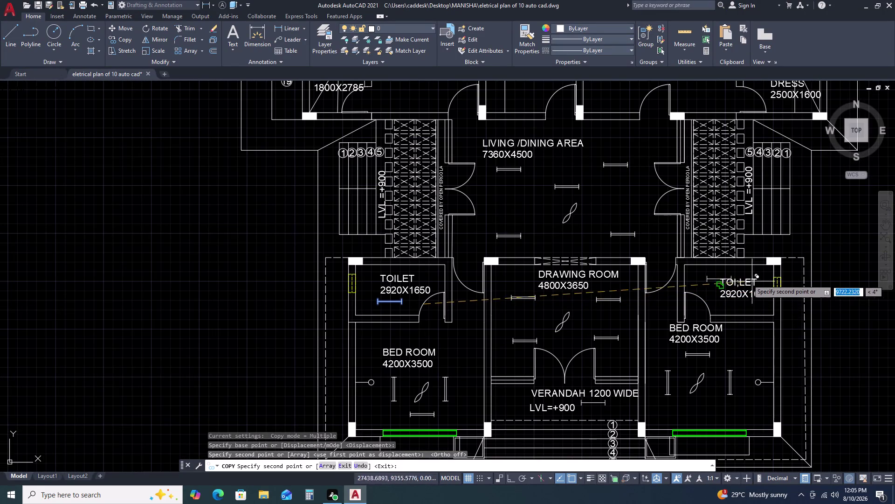
scroll(up, 3)
click(797, 277)
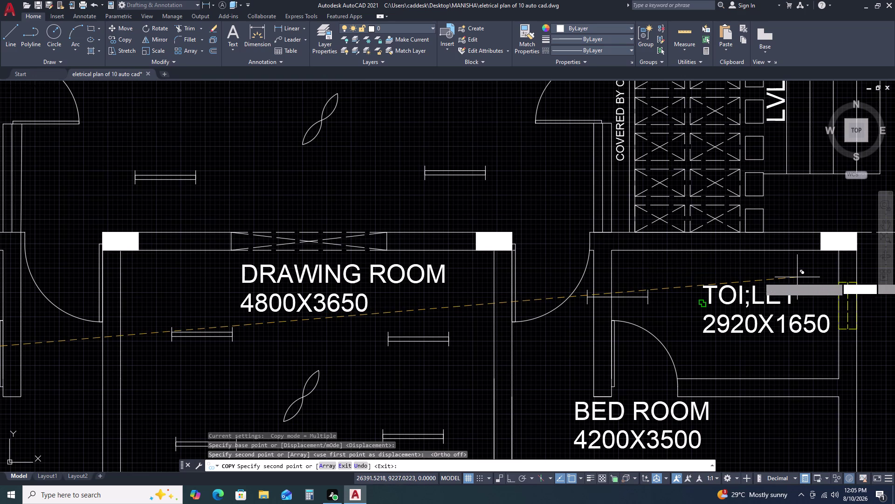
scroll(down, 3)
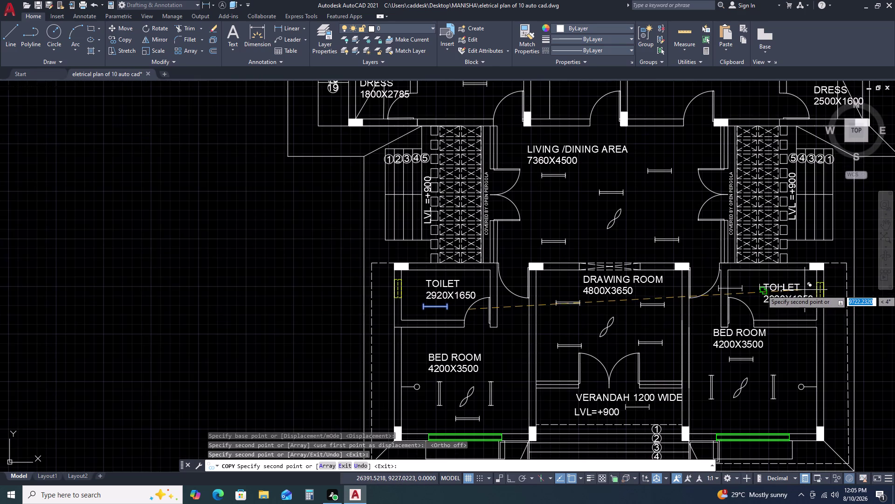
key(Escape)
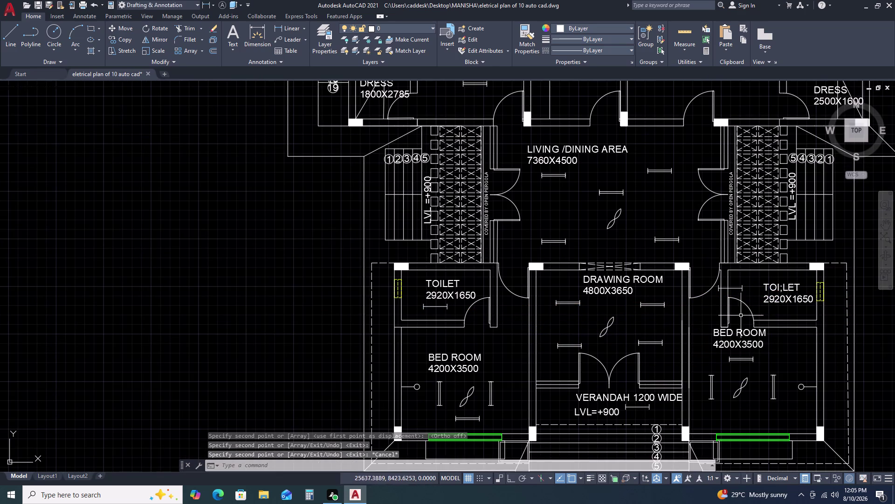
scroll(up, 3)
scroll(up, 3)
click(686, 248)
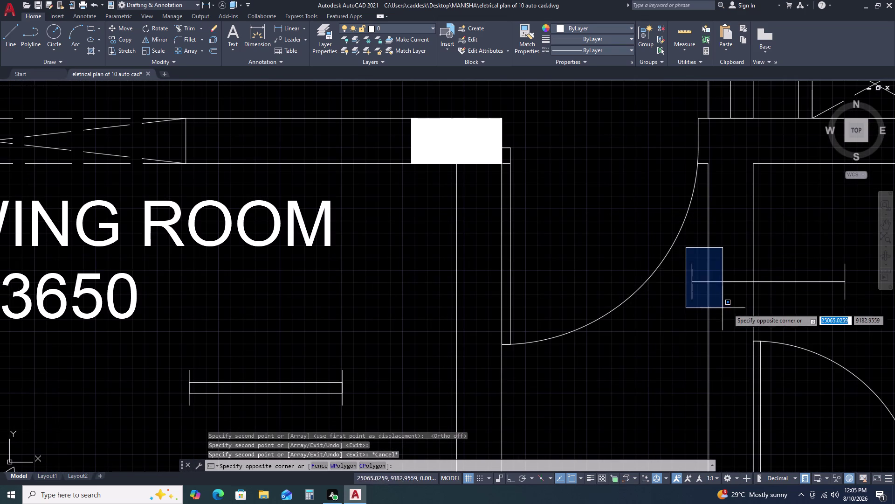
click(867, 316)
key(m)
key(space)
click(837, 312)
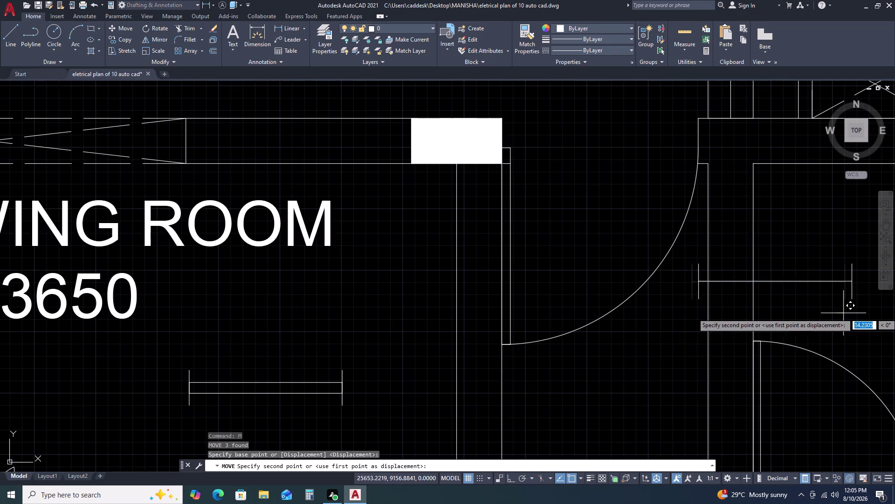
scroll(down, 3)
middle_drag(852, 313, 609, 324)
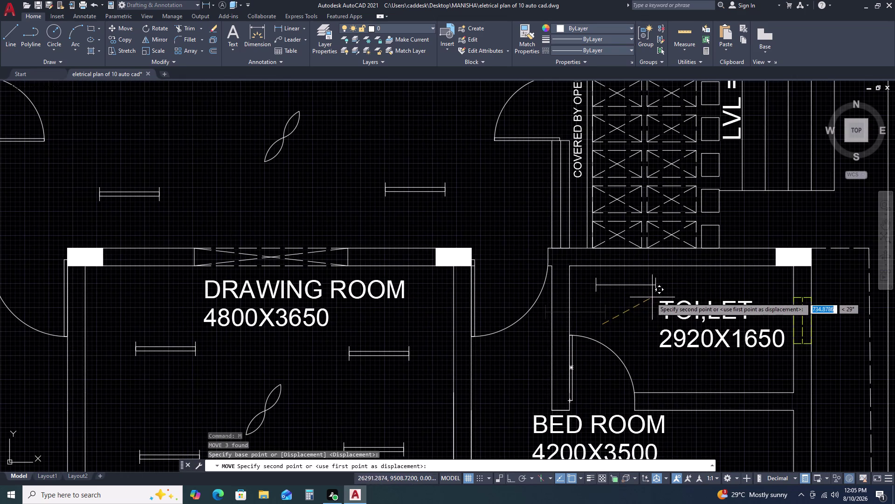
click(650, 297)
key(Escape)
scroll(down, 3)
scroll(down, 3)
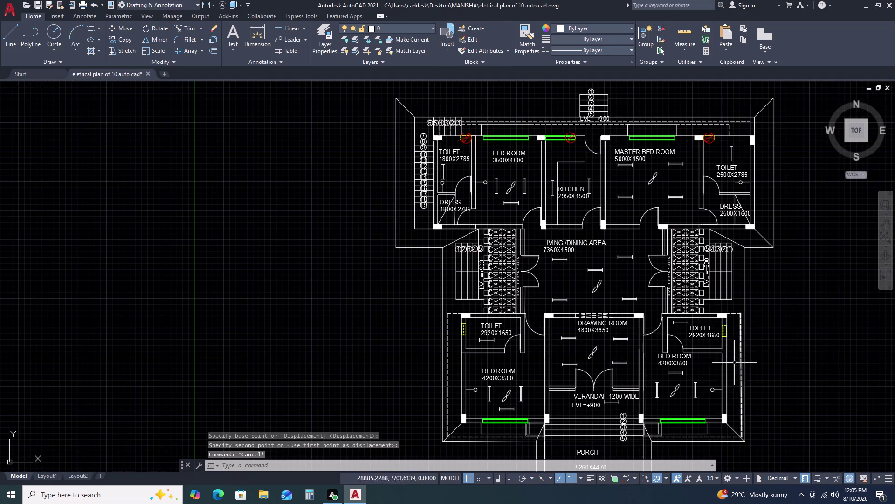
scroll(down, 3)
middle_drag(752, 421, 665, 293)
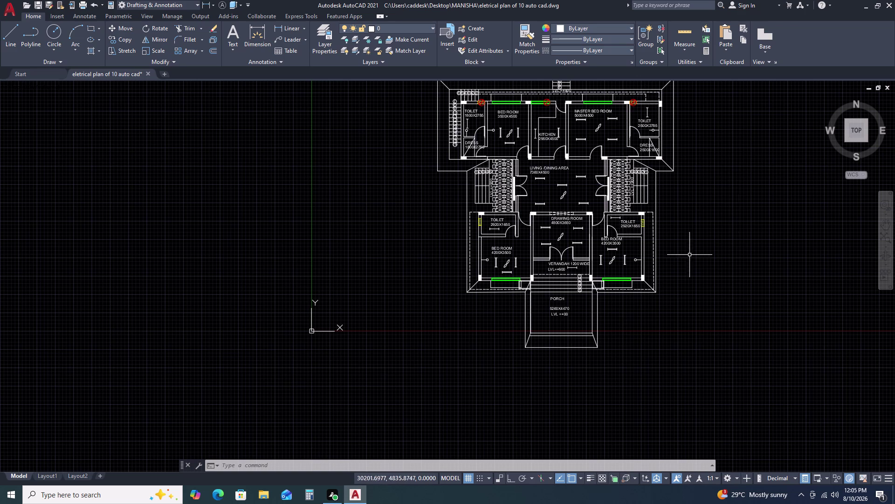
Draw a small circle inside the porch.
scroll(up, 3)
scroll(up, 3)
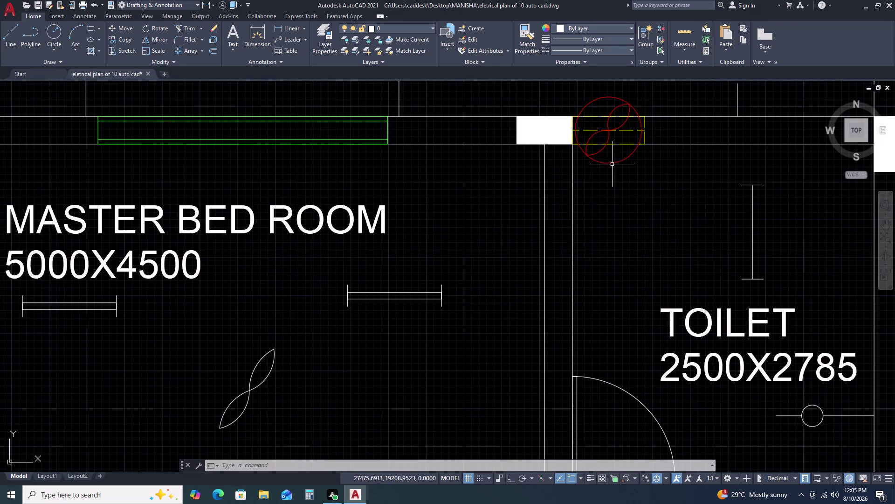
scroll(down, 3)
scroll(down, 3)
middle_drag(657, 302, 664, 219)
key(c)
key(space)
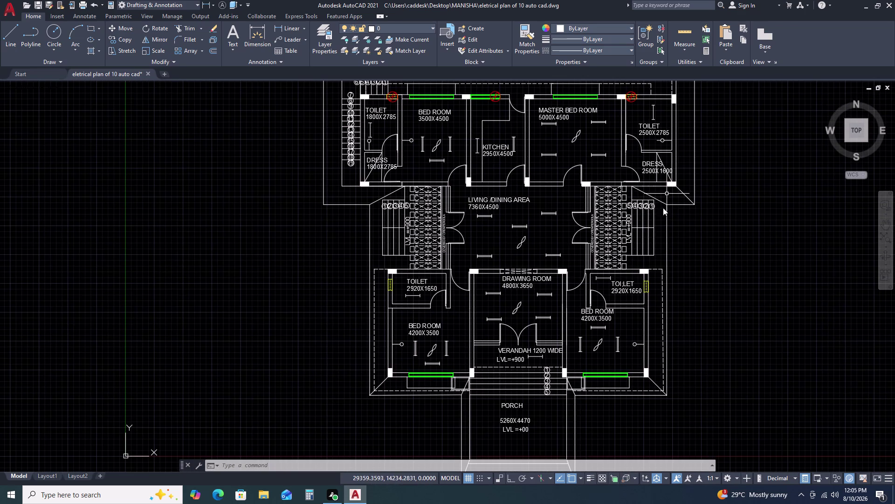
scroll(down, 3)
middle_drag(592, 379, 609, 308)
scroll(up, 3)
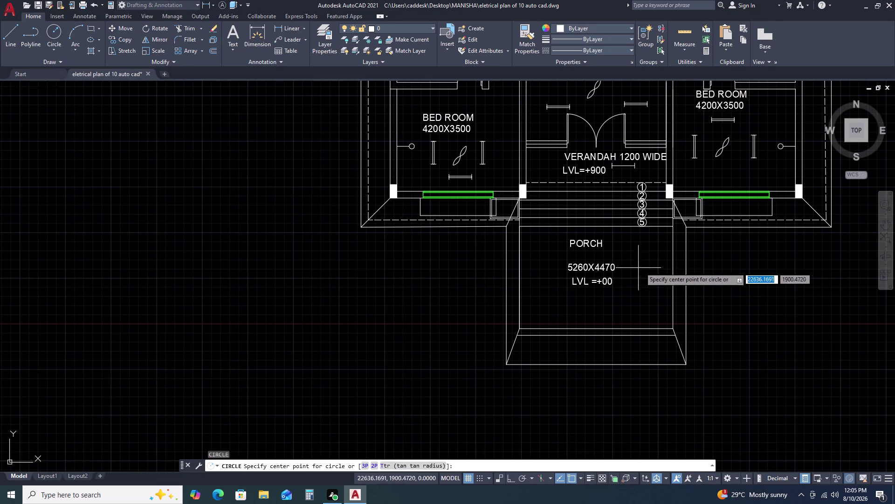
click(650, 257)
click(651, 264)
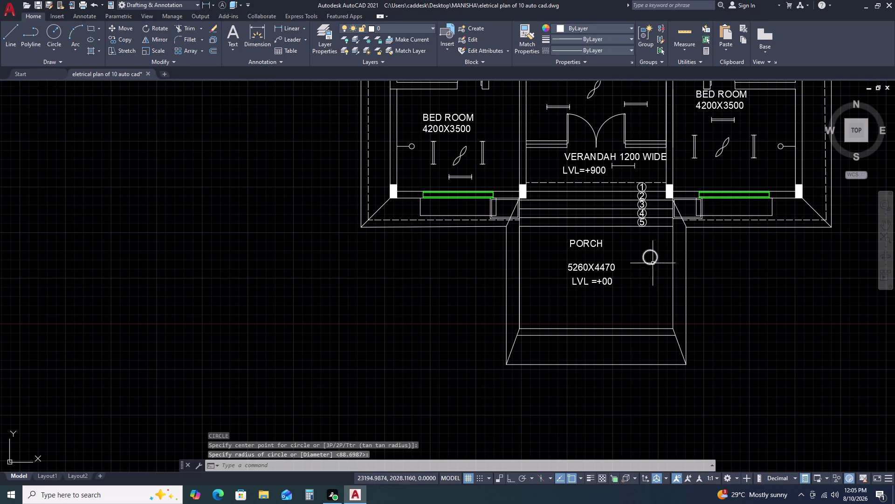
Draw a vertical line through the circle from top to bottom.
text(L)
key(space)
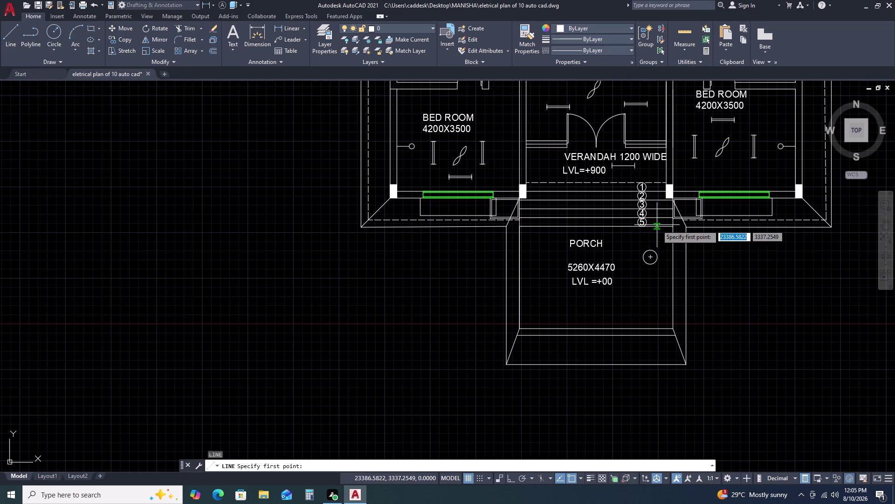
scroll(up, 3)
click(638, 226)
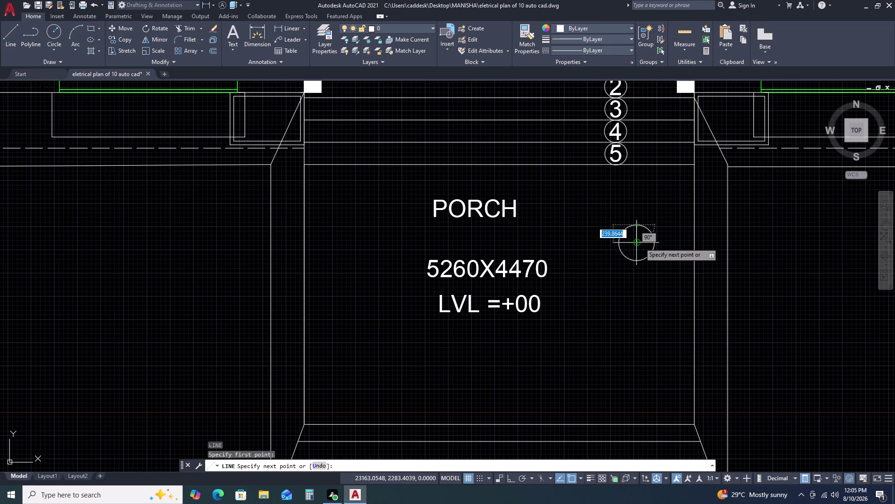
scroll(up, 3)
scroll(up, 3)
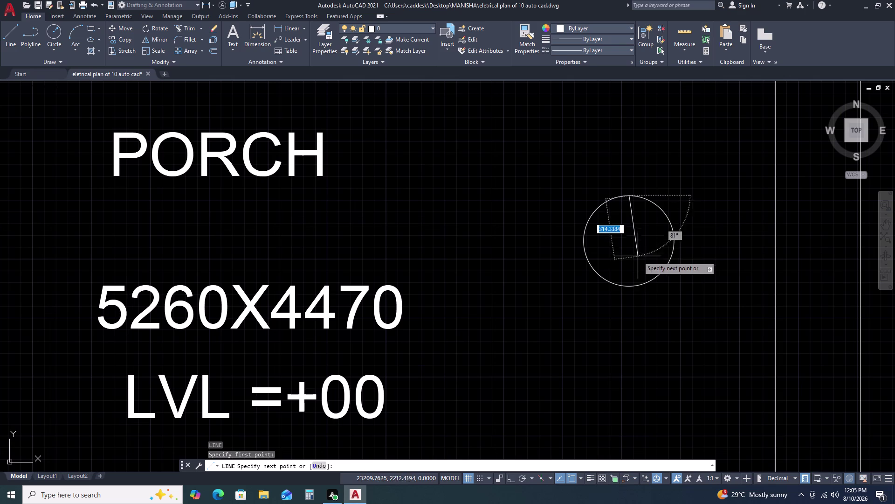
click(628, 284)
key(Escape)
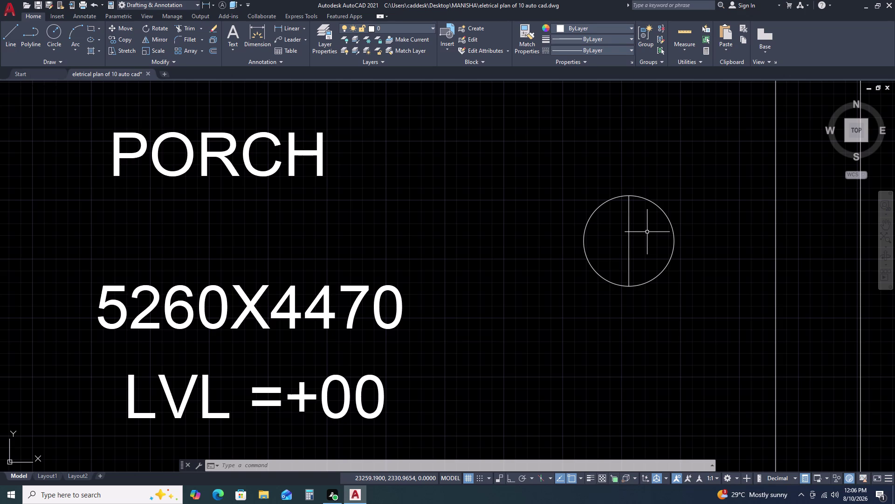
Draw a horizontal line through the circle from left to right.
key(space)
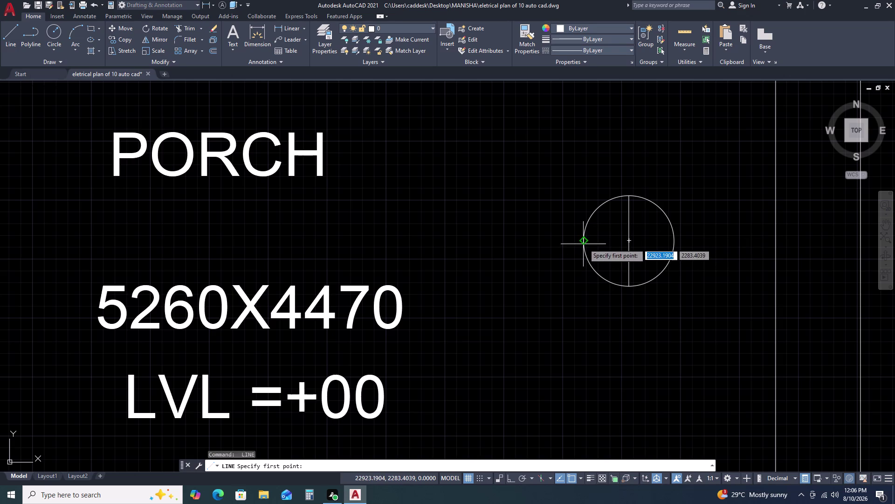
click(584, 241)
click(674, 242)
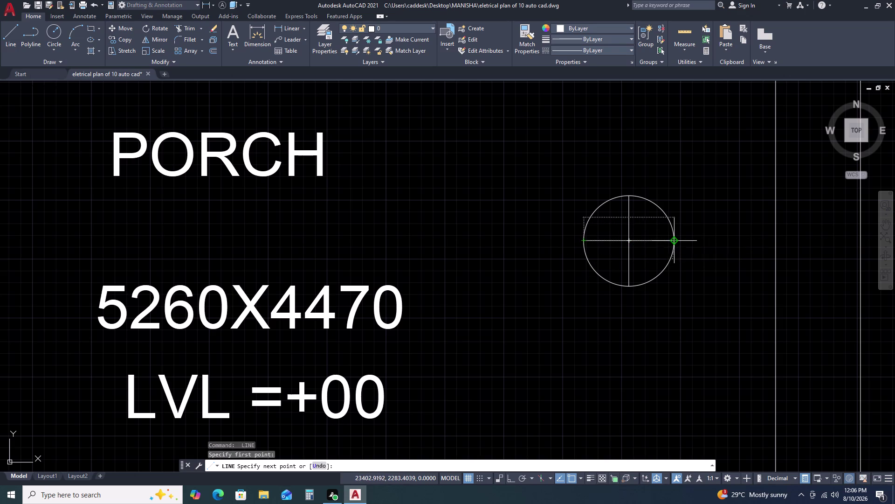
key(Escape)
scroll(down, 3)
scroll(down, 3)
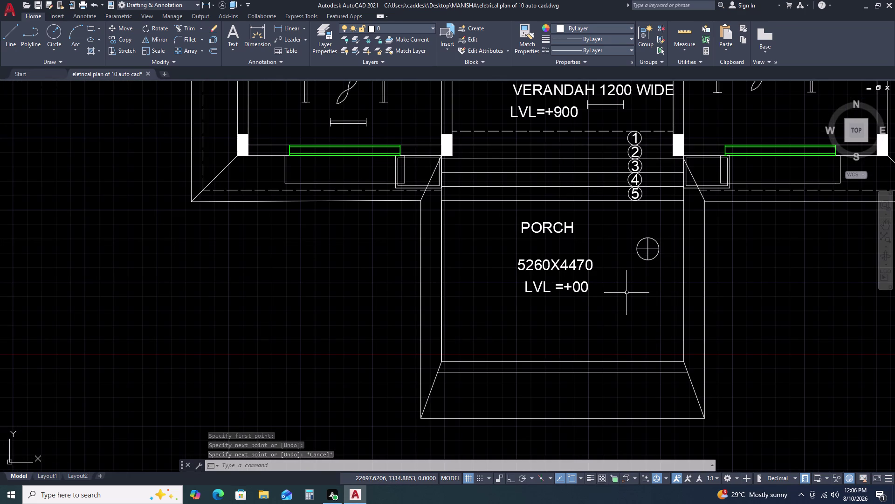
Copy the crossed-circle light symbol horizontally with Ortho to the porch's left side.
scroll(up, 3)
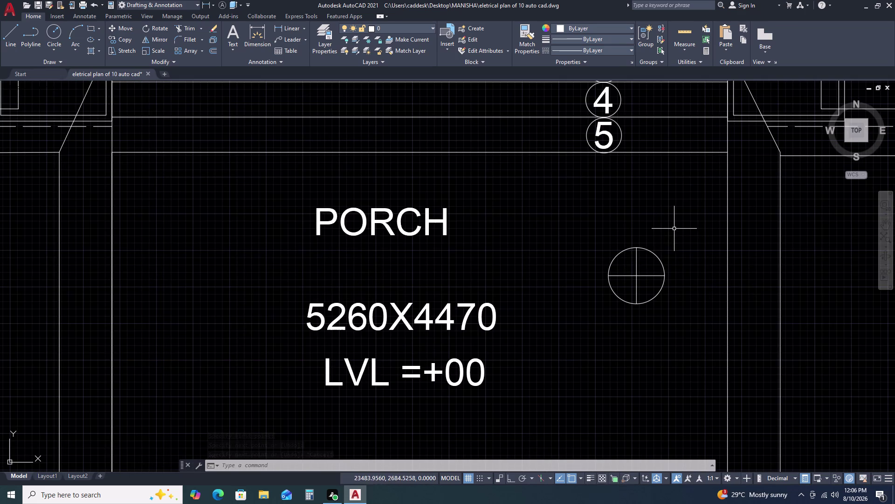
click(674, 228)
click(571, 316)
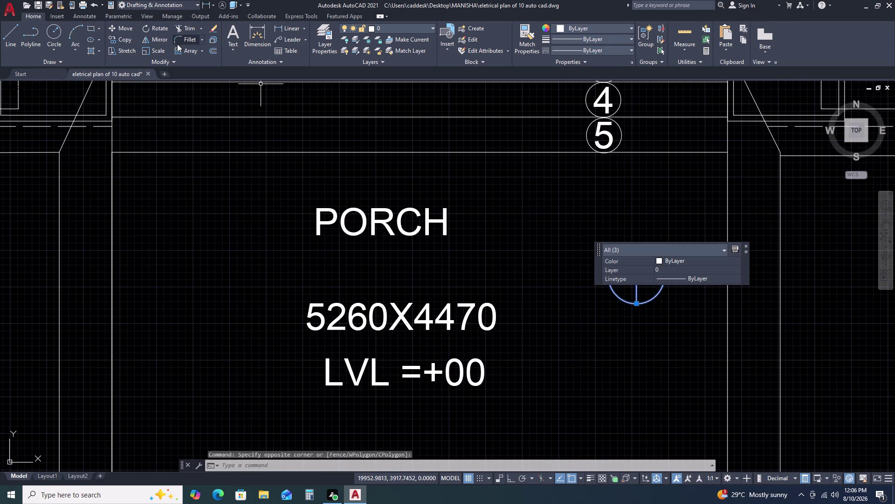
click(127, 43)
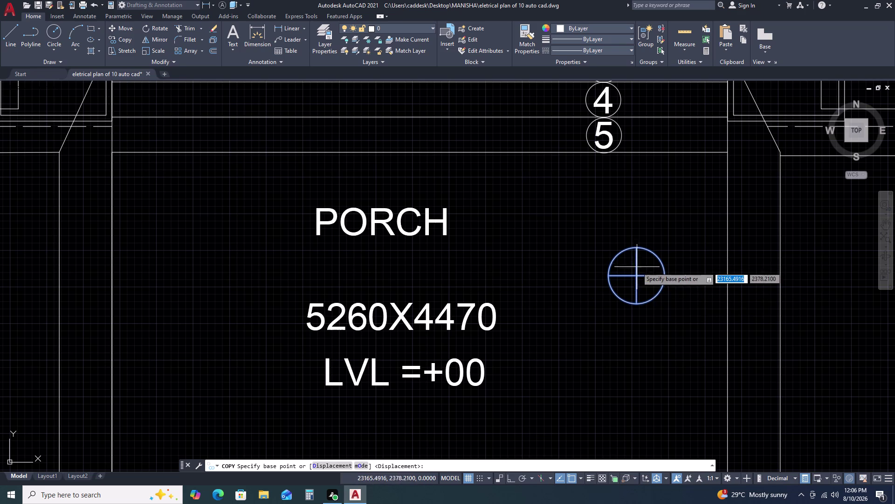
click(637, 277)
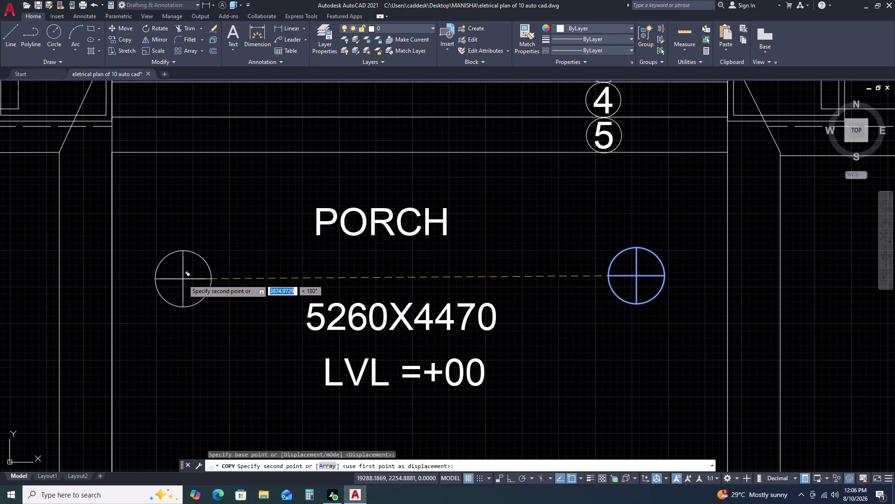
key(F8)
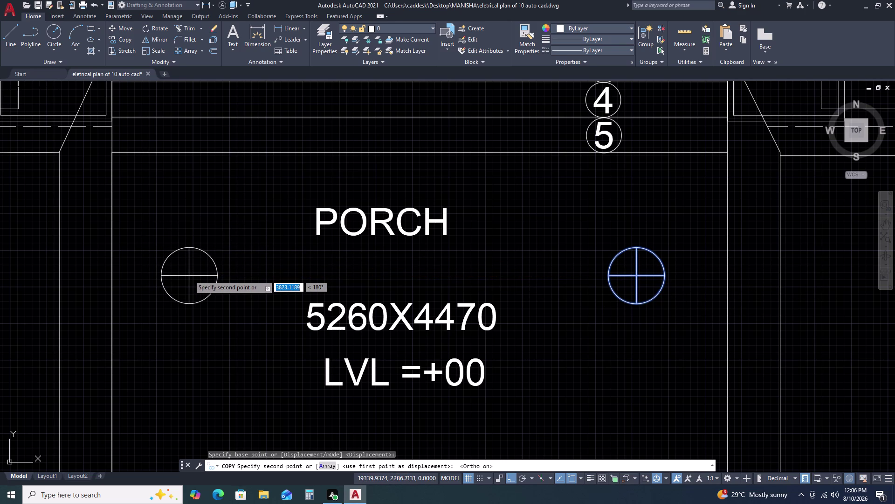
click(189, 275)
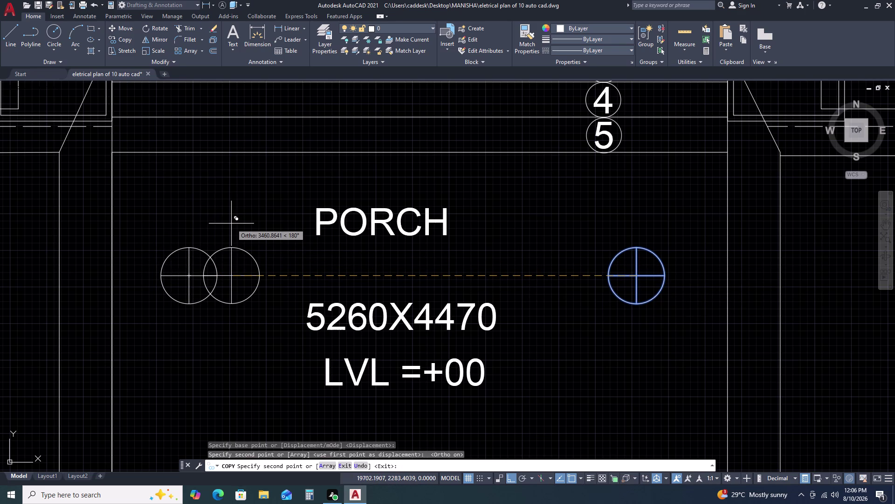
key(Escape)
scroll(down, 3)
scroll(down, 3)
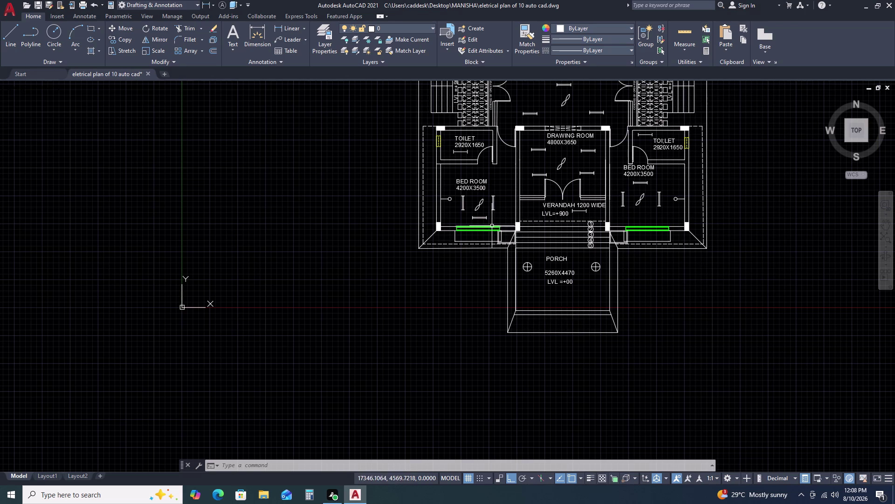
scroll(down, 3)
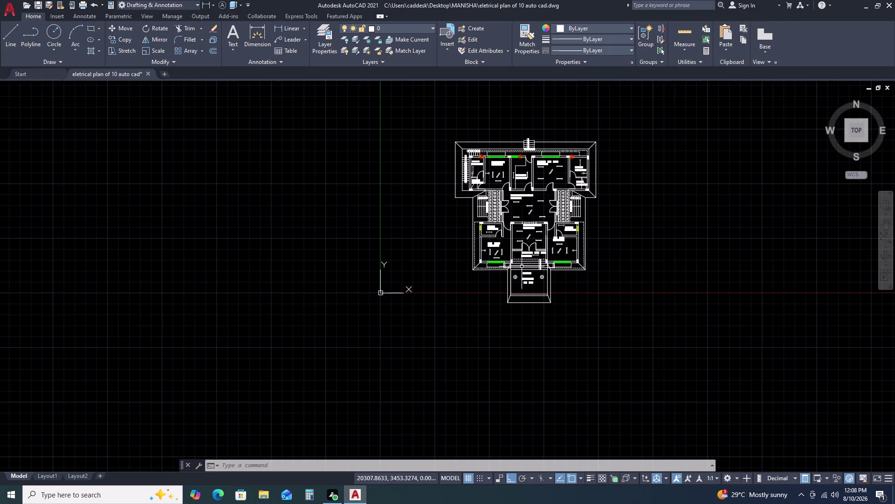
scroll(up, 3)
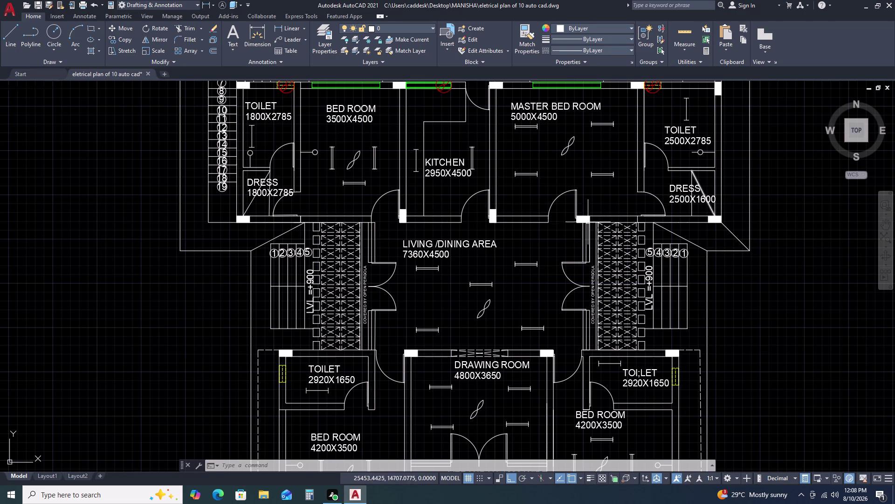
scroll(down, 3)
scroll(up, 3)
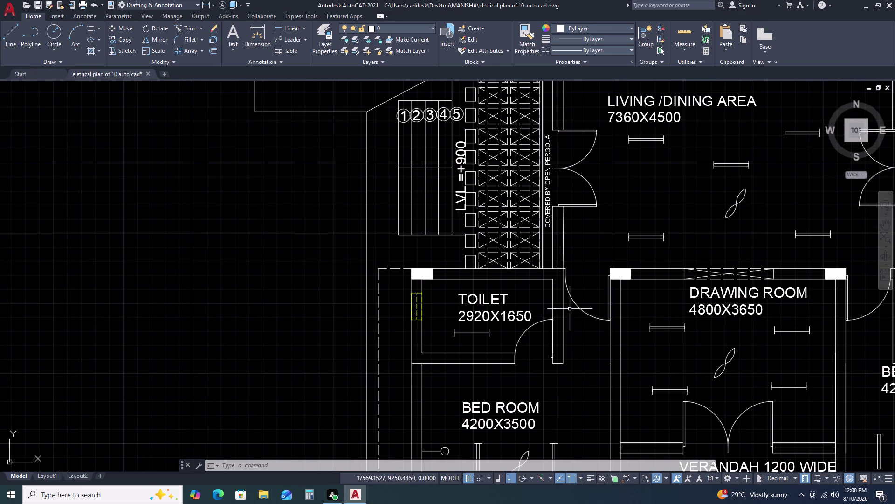
middle_drag(730, 332, 588, 239)
scroll(down, 3)
scroll(down, 3)
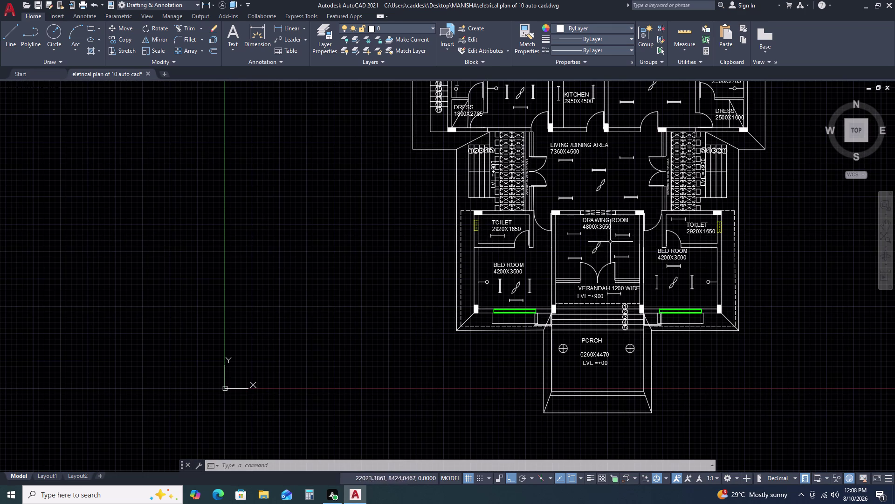
scroll(up, 3)
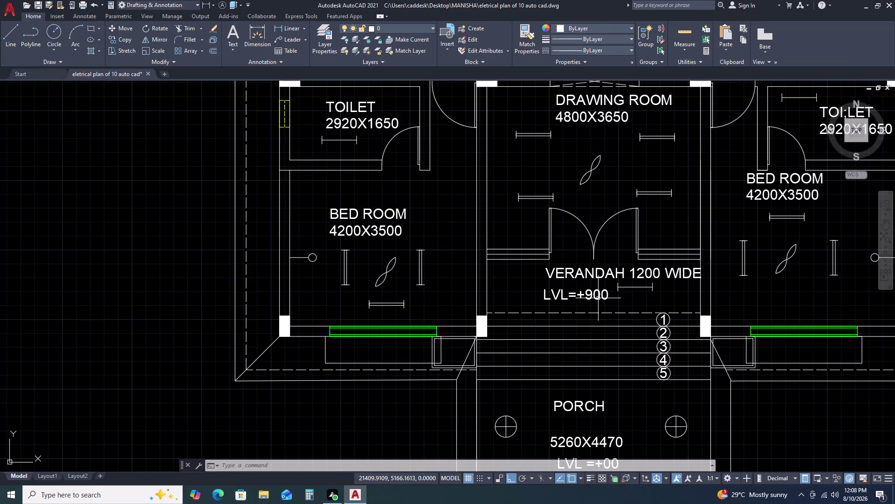
scroll(down, 3)
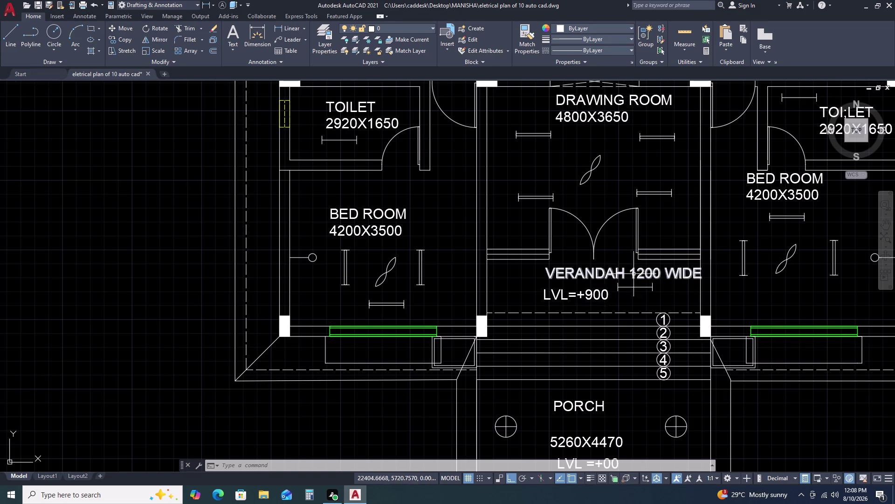
Place a vertical multileader labelled 'UP' beside the right-hand rooms and save its text.
scroll(down, 3)
scroll(down, 3)
middle_drag(741, 249, 622, 270)
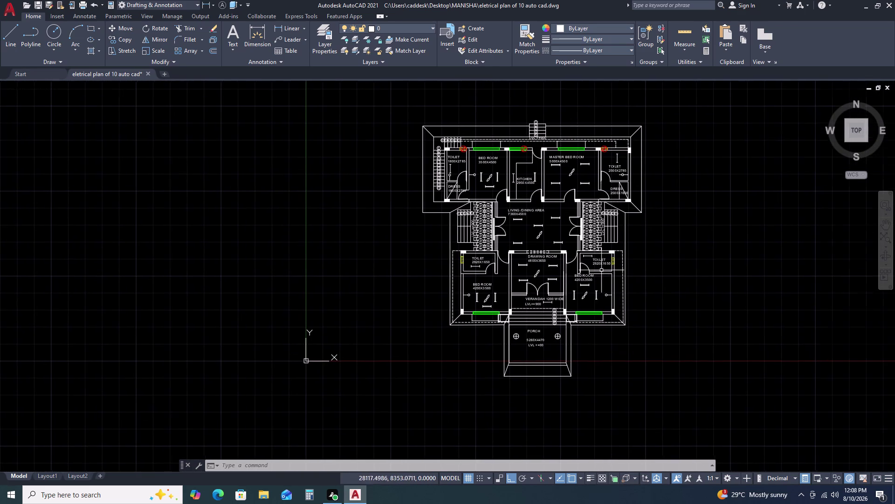
click(288, 42)
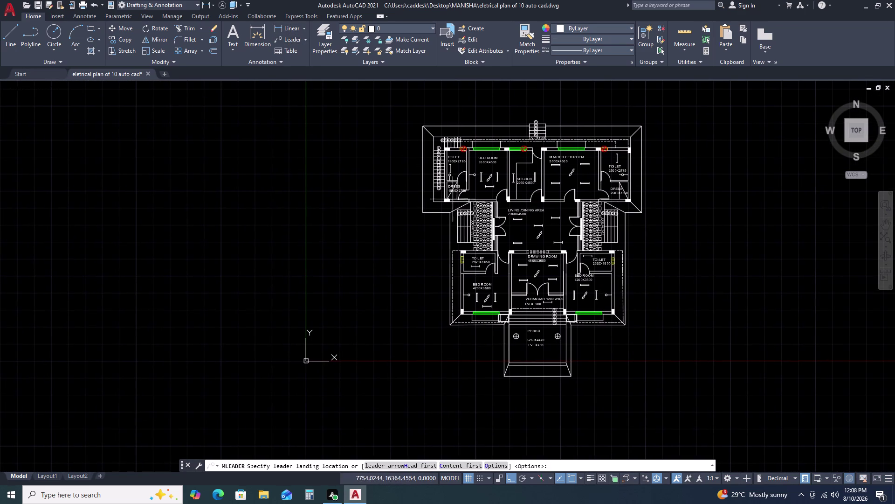
click(669, 236)
click(667, 269)
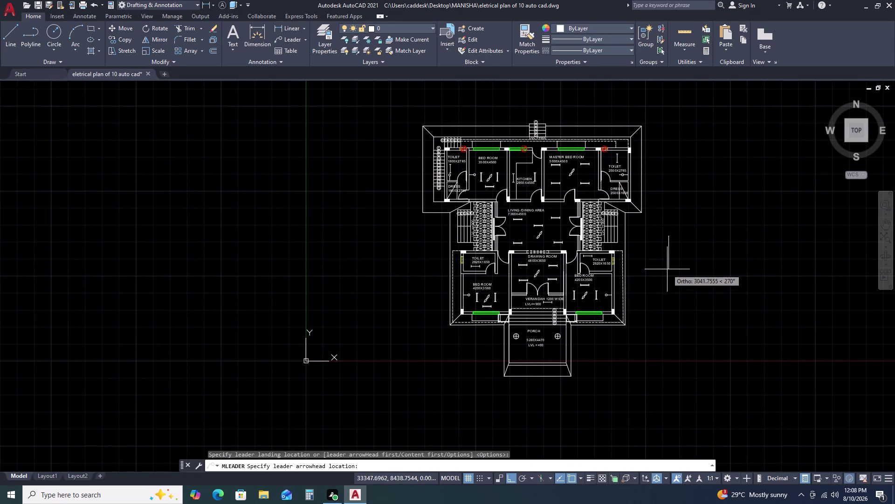
text(UP)
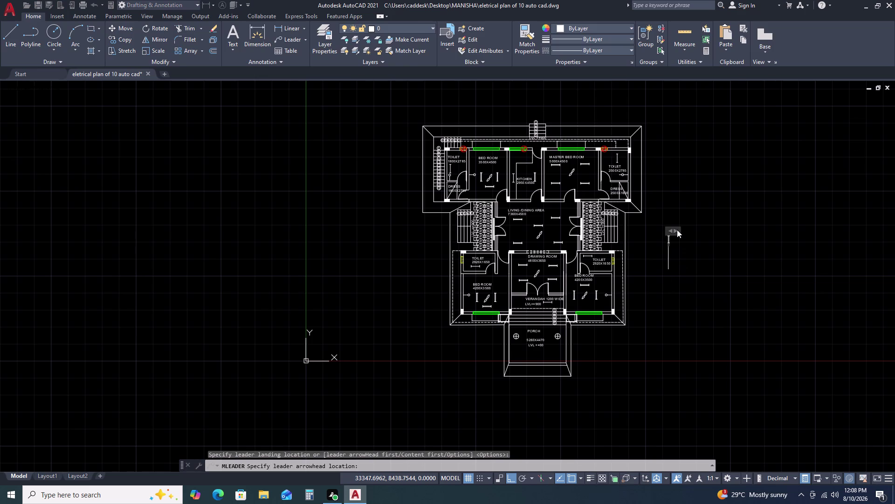
key(Return)
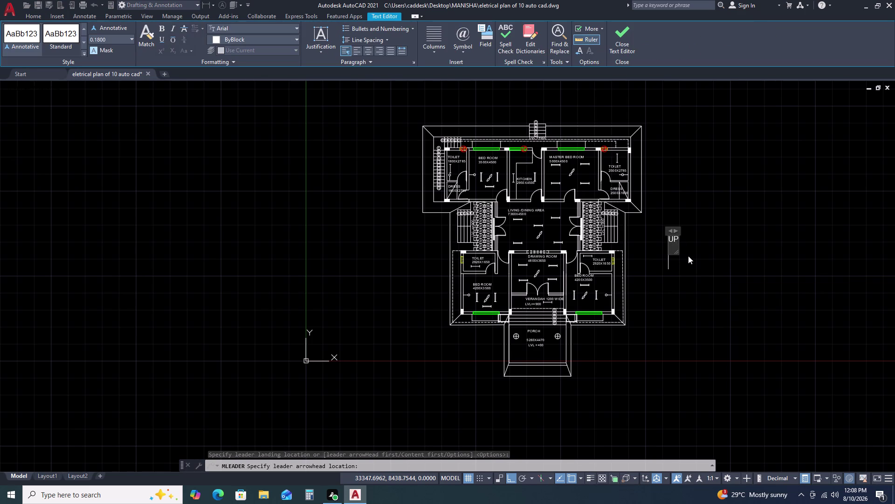
key(Escape)
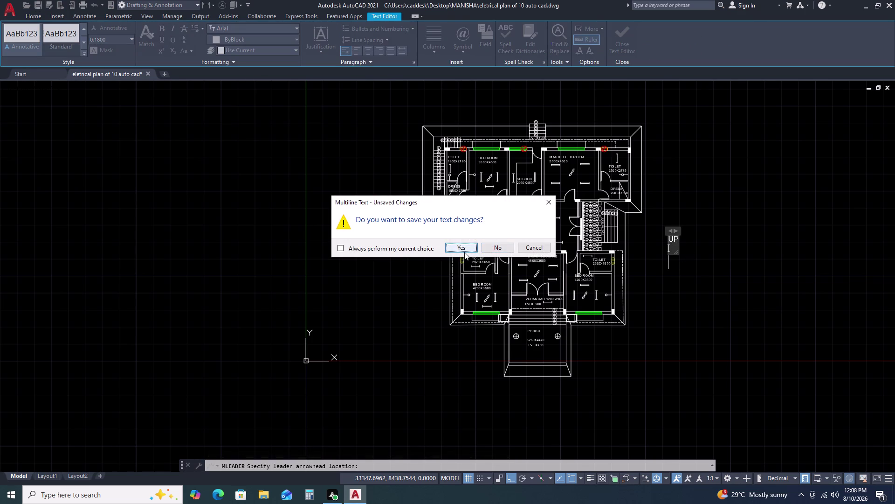
click(463, 250)
key(Escape)
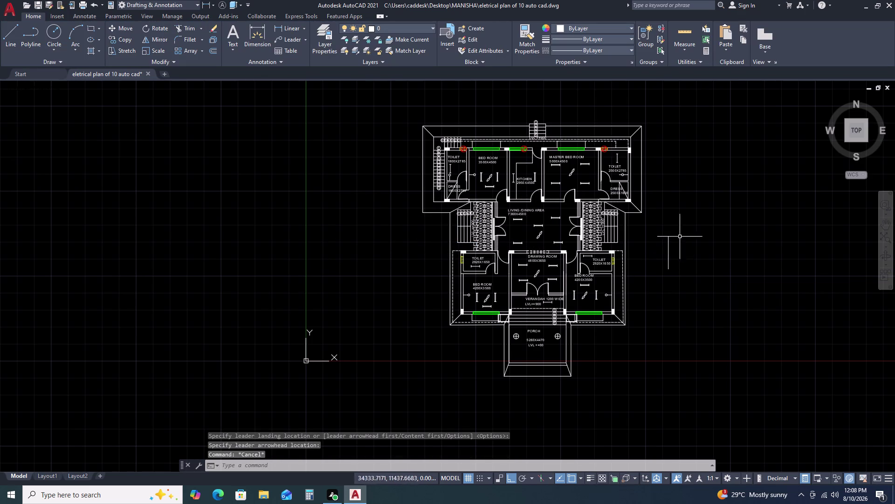
click(681, 235)
click(652, 266)
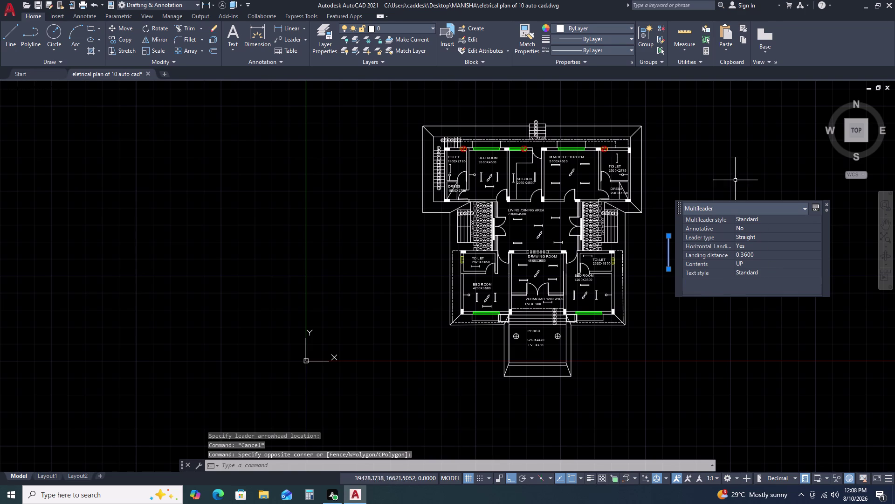
Set the UP leader's arrowhead size to 250 in the Properties palette.
click(632, 64)
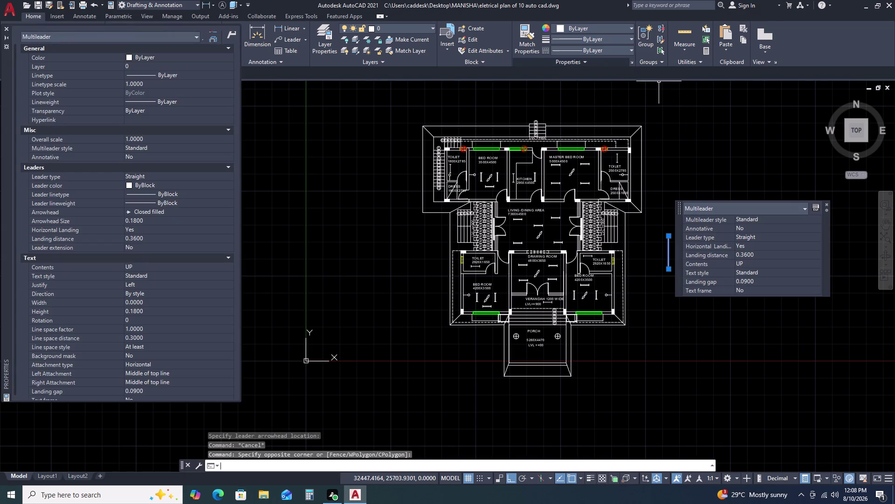
click(154, 221)
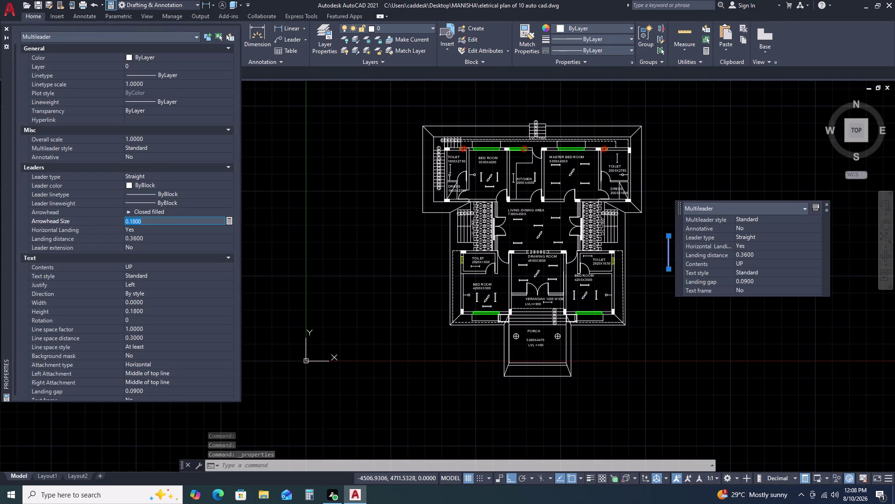
key(1)
key(5)
key(0)
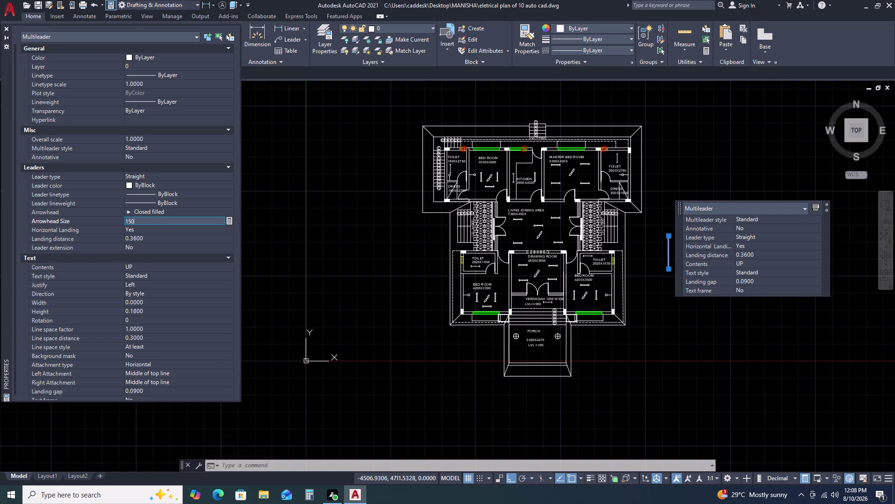
key(Return)
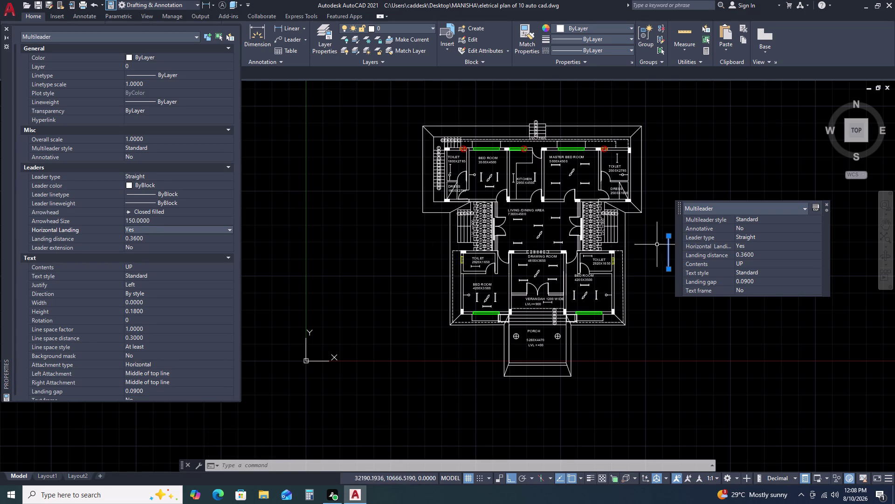
scroll(up, 3)
middle_drag(660, 249, 440, 217)
scroll(up, 3)
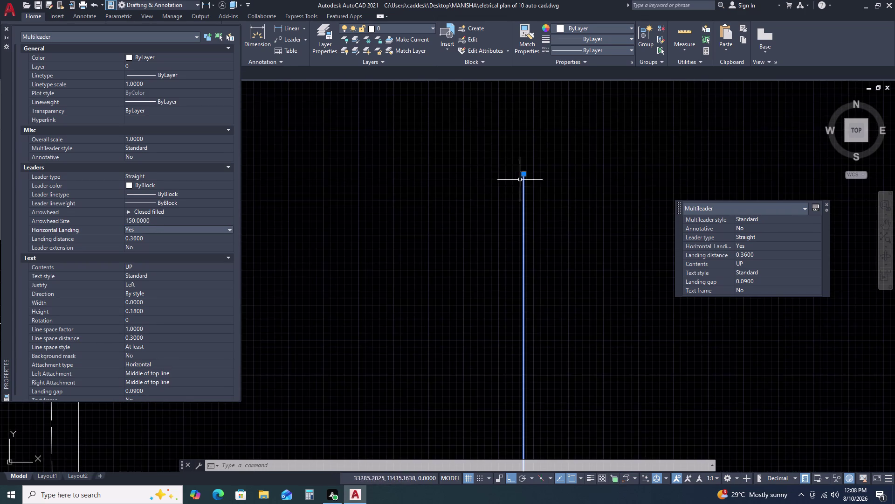
scroll(up, 3)
scroll(down, 3)
scroll(down, 3)
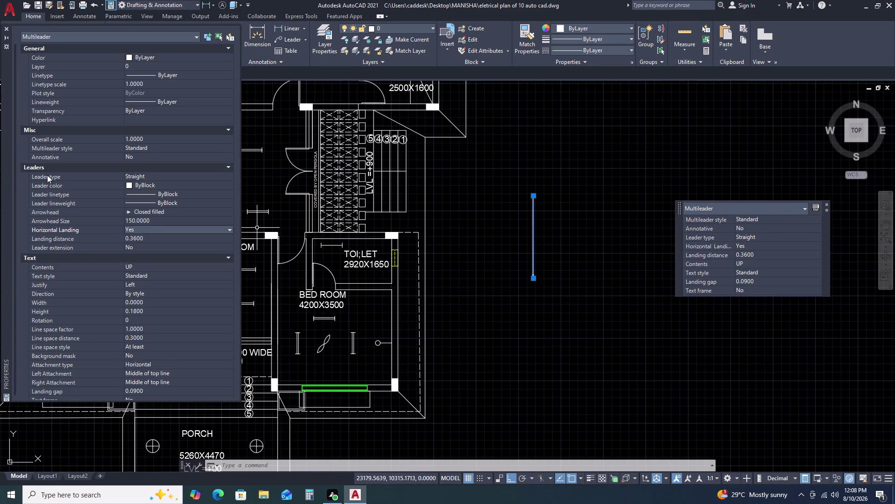
click(174, 217)
key(2)
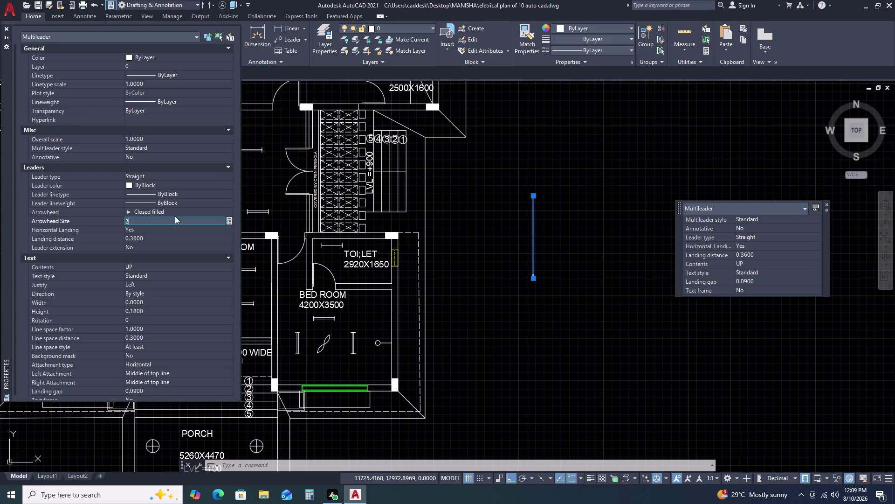
key(5)
key(0)
key(Return)
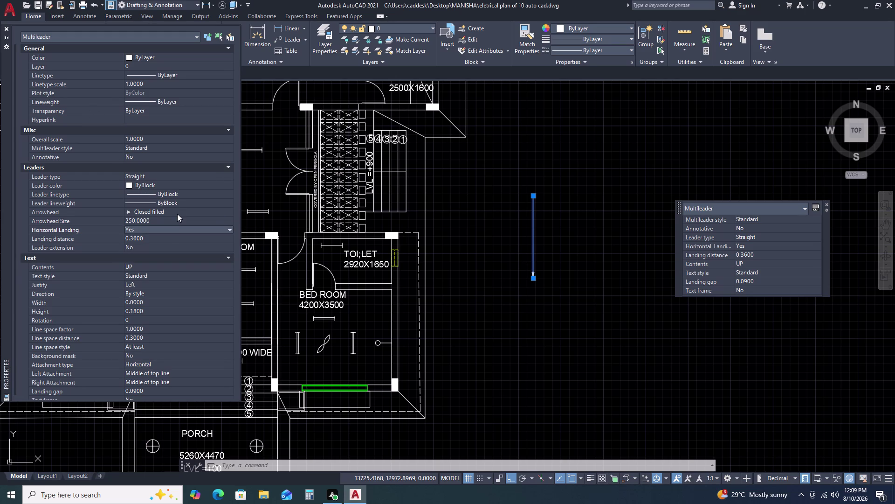
click(156, 218)
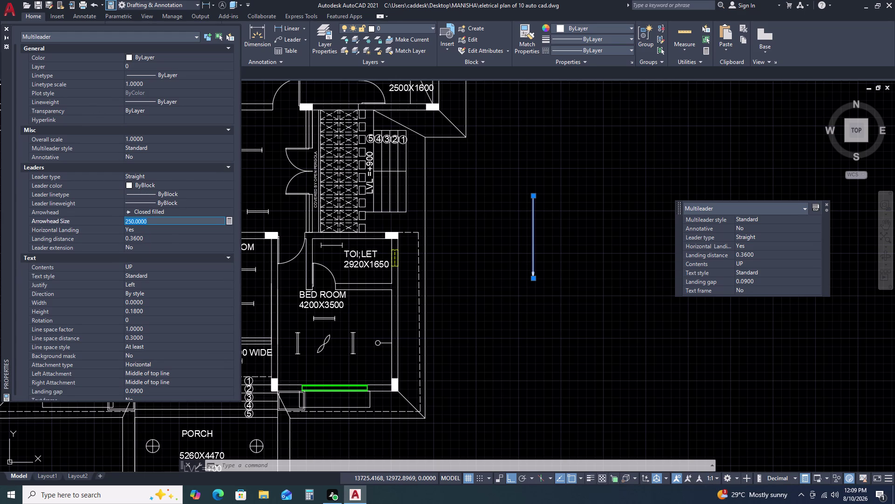
Set the leader's text height to 250, then close Properties and deselect.
scroll(down, 3)
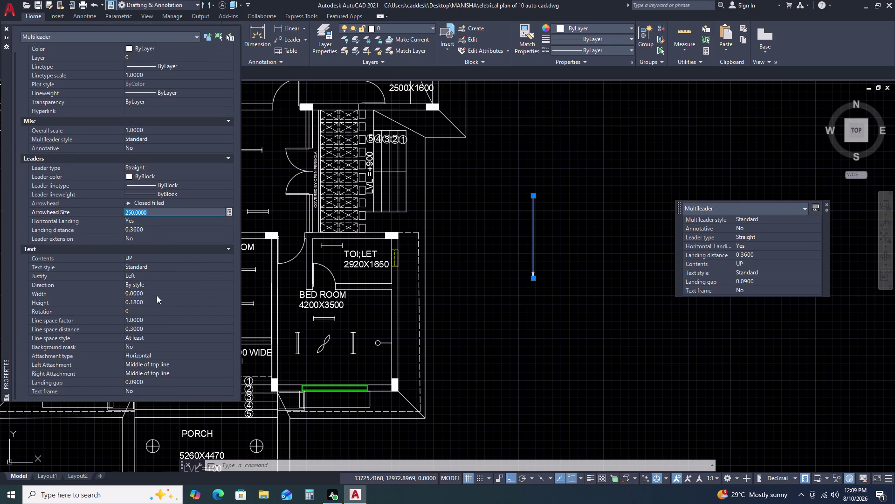
click(150, 300)
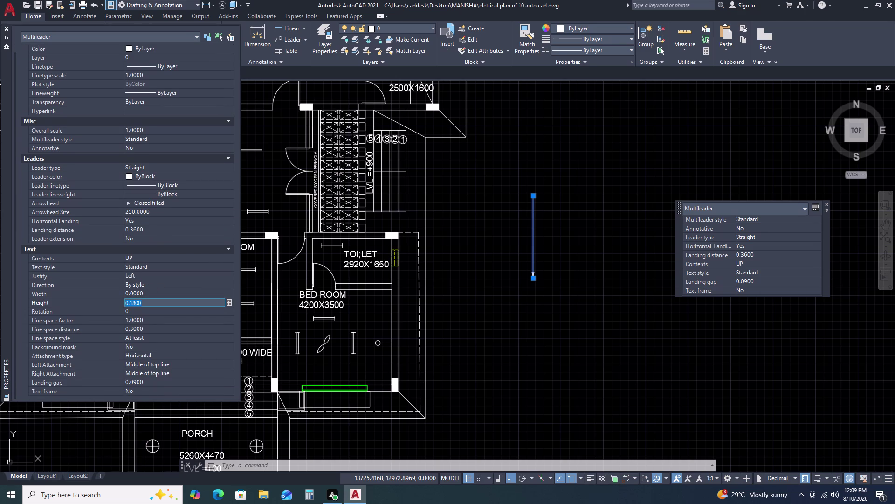
key(2)
key(5)
key(0)
key(Return)
key(BackSpace)
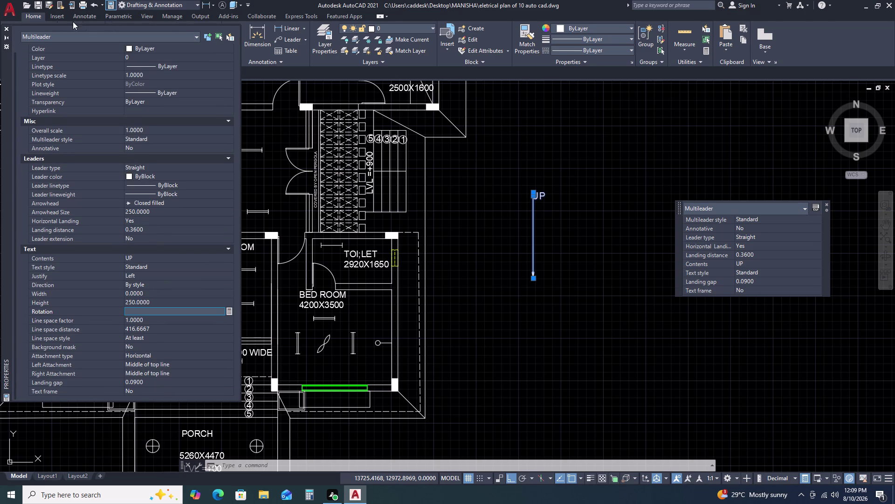
click(7, 29)
key(Escape)
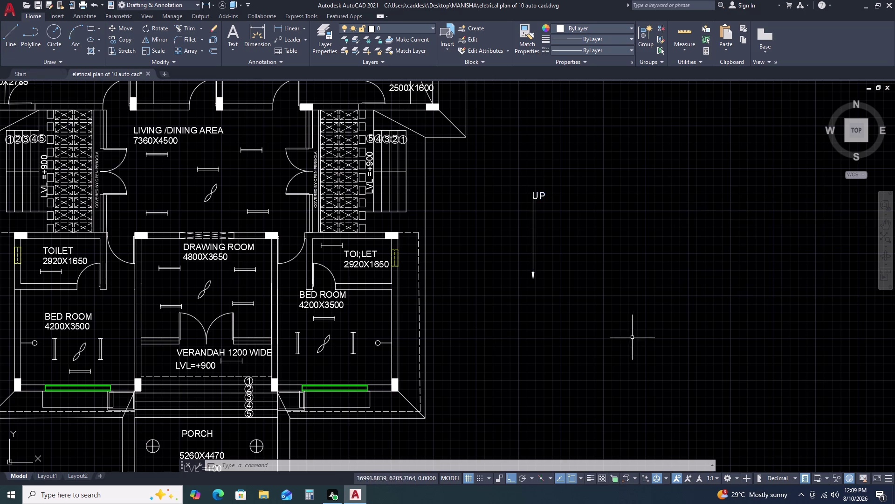
Try moving the UP leader's landing point, then undo the change twice.
click(534, 247)
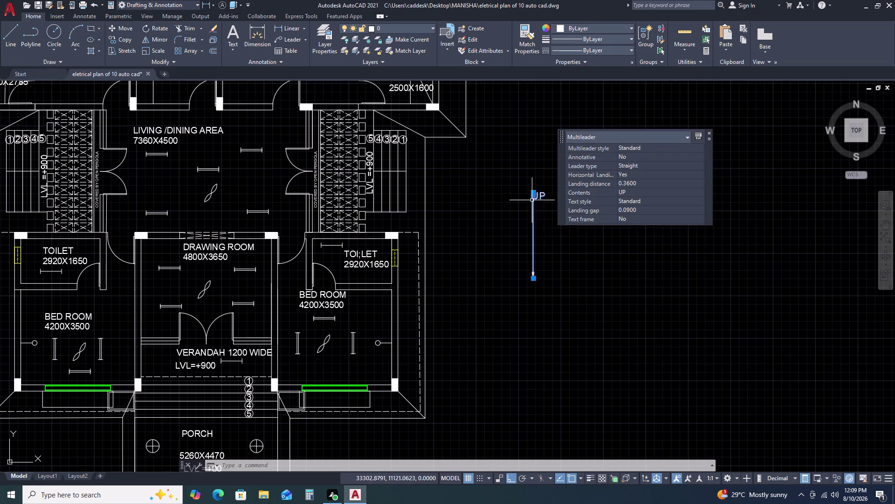
scroll(up, 3)
click(519, 199)
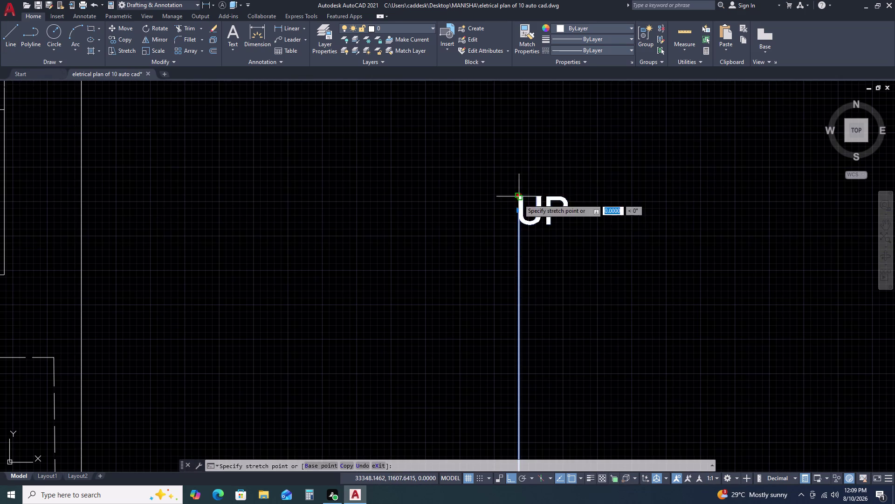
scroll(down, 3)
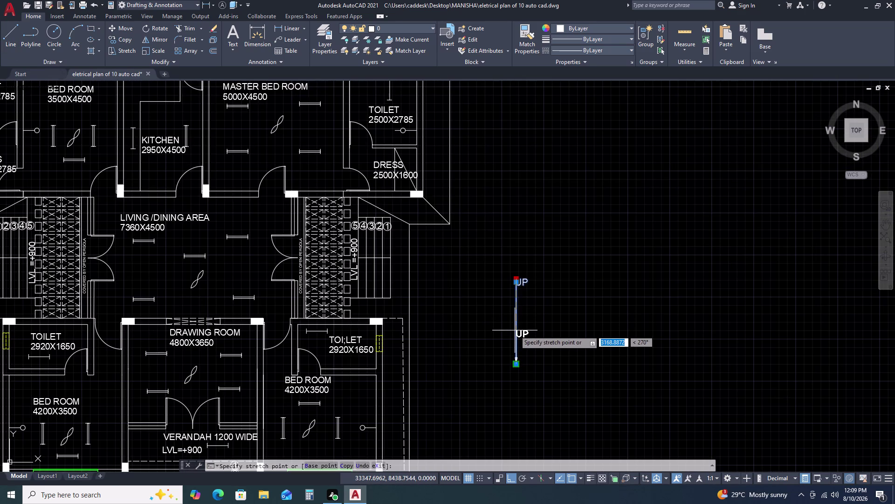
click(515, 330)
scroll(up, 3)
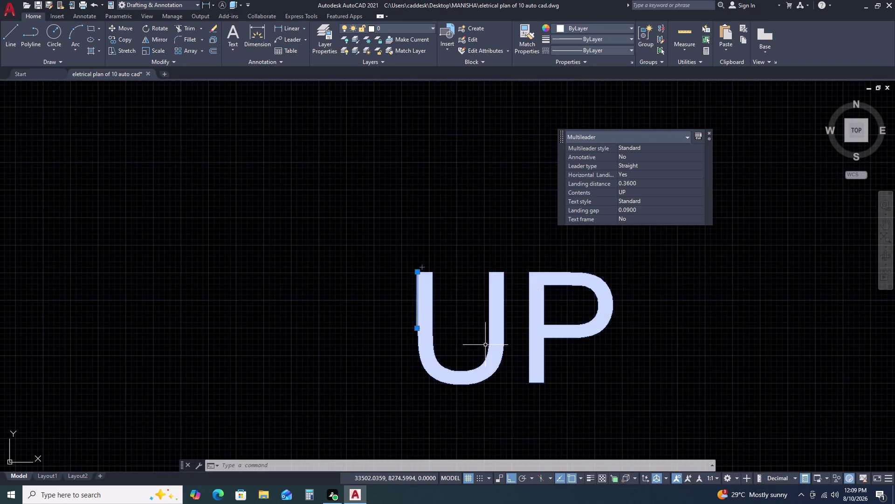
scroll(down, 3)
key(ctrl+z)
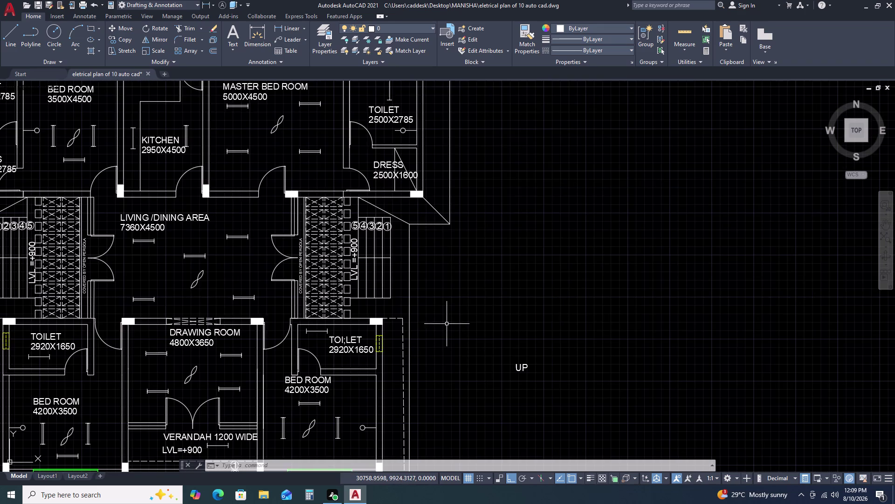
key(ctrl+z)
Reselect the UP leader and pan it back into view.
click(572, 287)
click(498, 297)
scroll(down, 3)
scroll(up, 3)
middle_drag(504, 287, 323, 235)
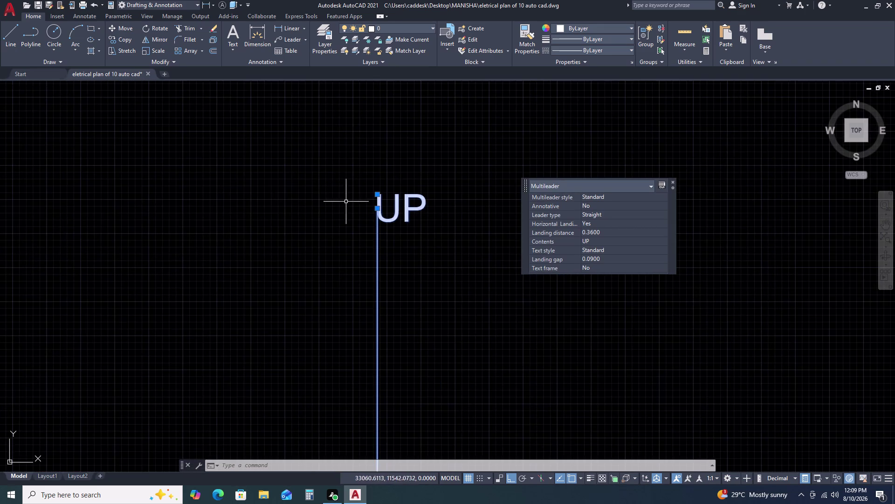
scroll(up, 3)
click(421, 210)
scroll(down, 3)
click(420, 360)
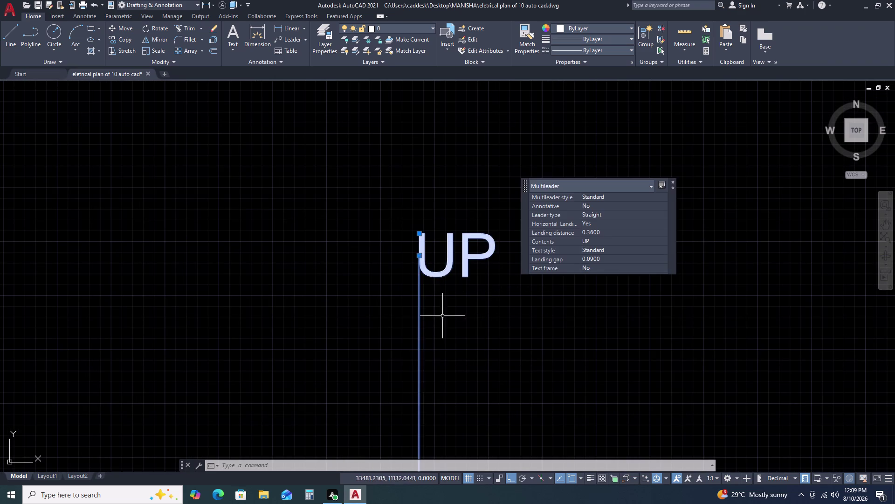
scroll(down, 3)
Drag the leader's arrowhead end further down, then deselect the leader.
click(440, 300)
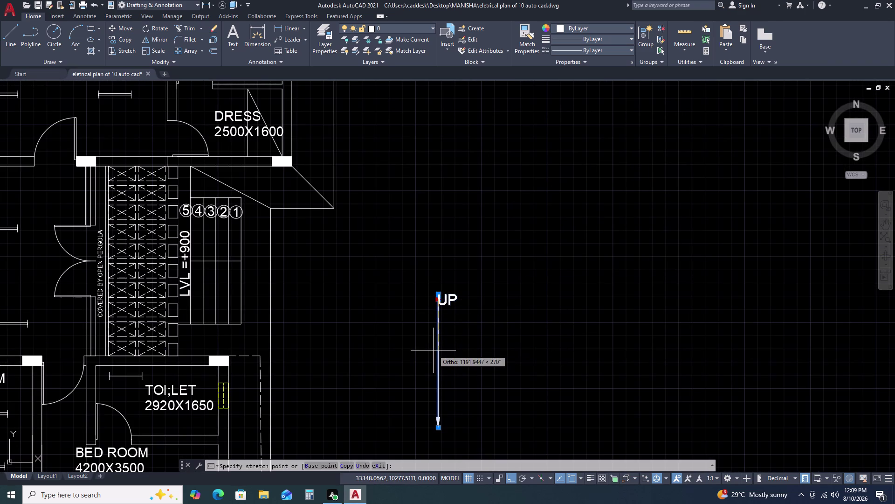
click(439, 349)
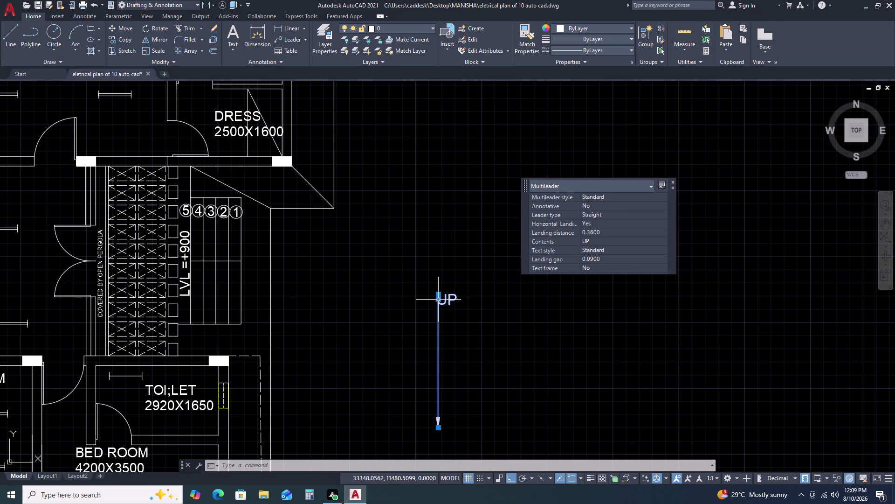
click(439, 298)
click(438, 345)
click(447, 297)
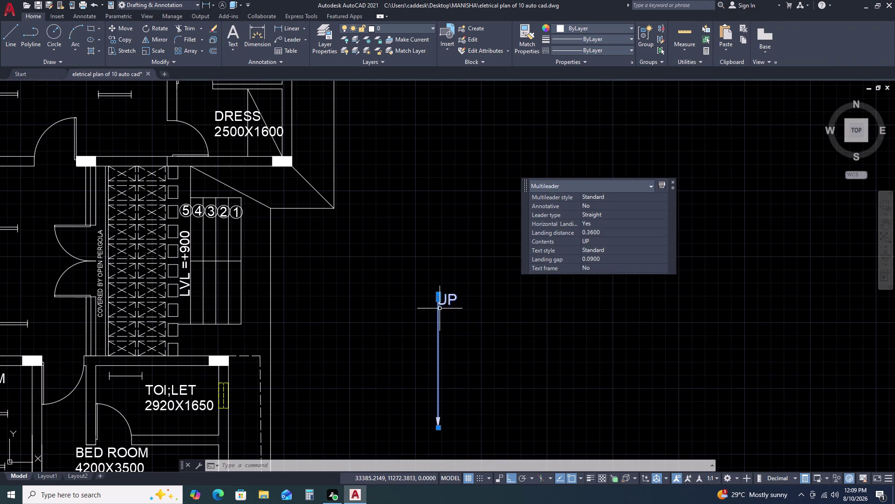
click(440, 308)
scroll(up, 3)
click(435, 384)
key(Escape)
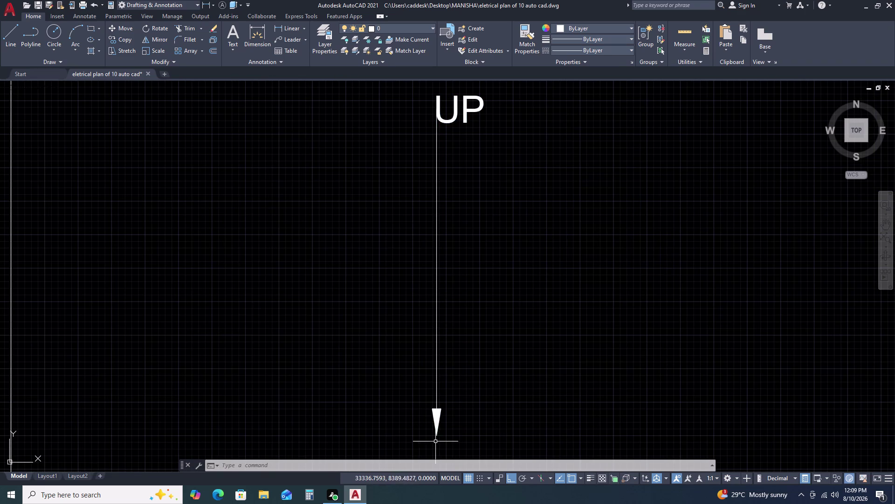
Move the UP leader's arrowhead up to shorten the leader.
click(435, 441)
click(431, 412)
click(435, 436)
drag(436, 397, 437, 389)
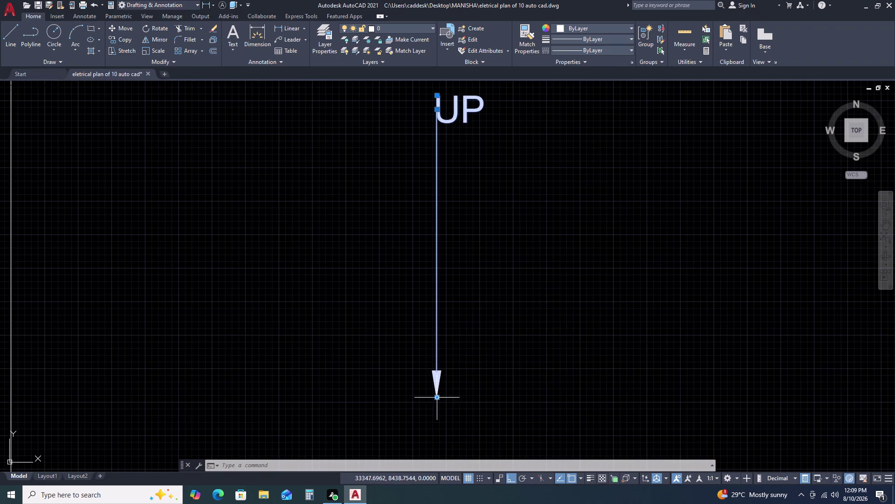
drag(437, 388, 437, 374)
click(437, 396)
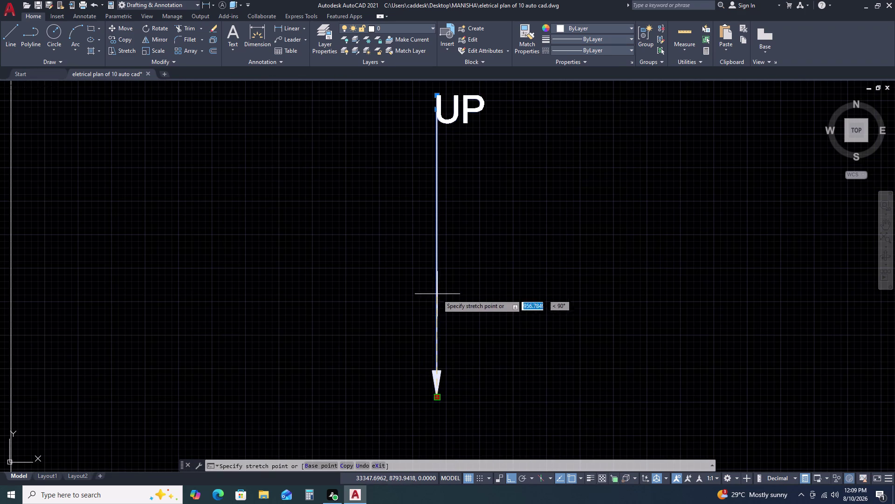
click(444, 262)
scroll(down, 3)
key(Escape)
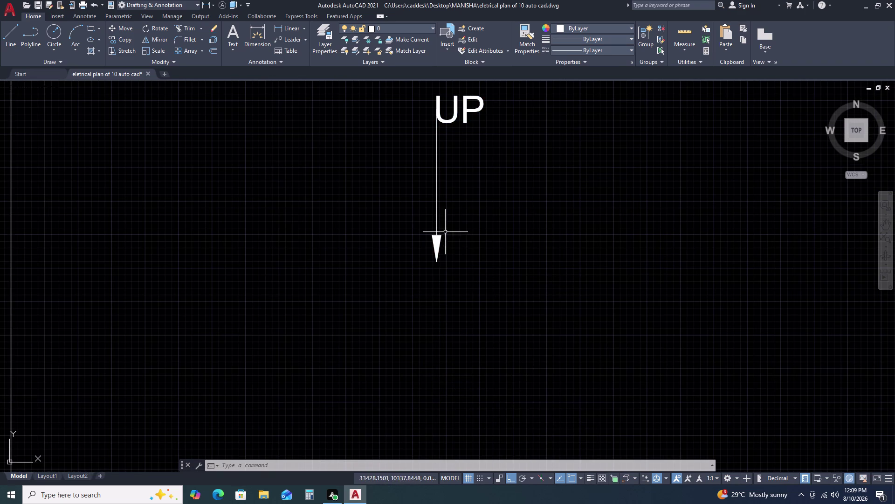
Reposition the label end of the UP leader beside the staircase.
middle_drag(502, 294, 536, 317)
scroll(up, 3)
scroll(down, 3)
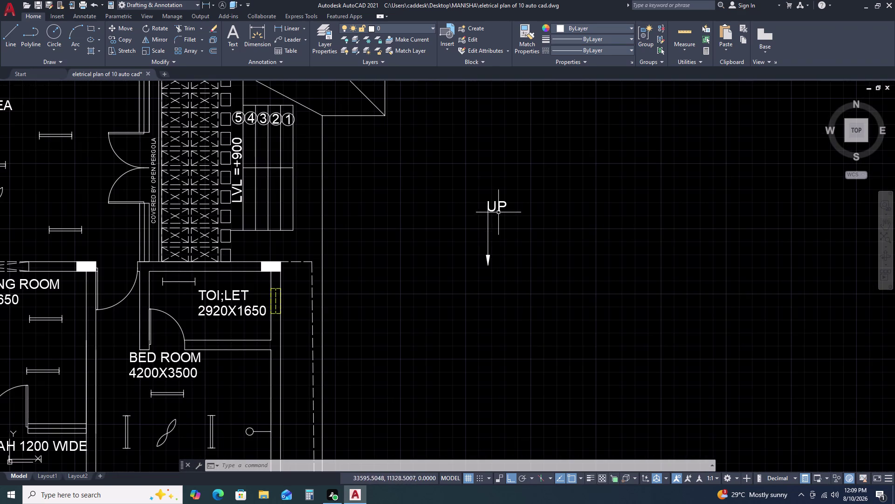
click(499, 202)
scroll(up, 3)
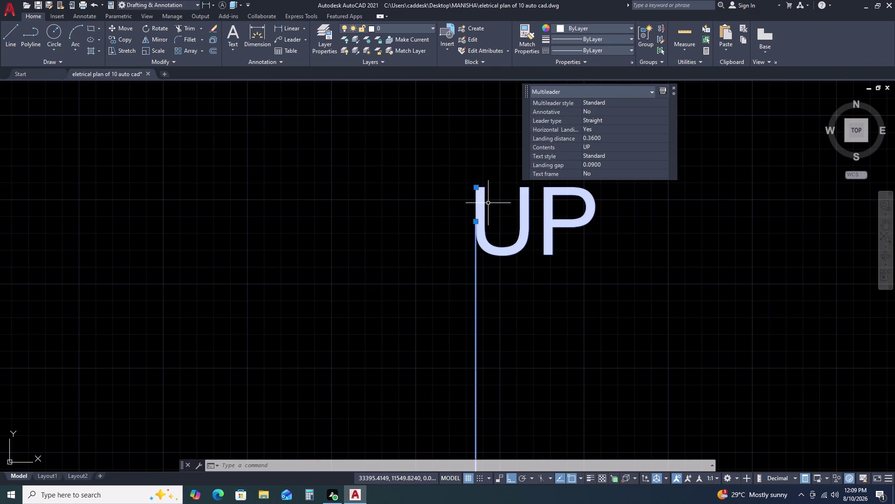
click(475, 222)
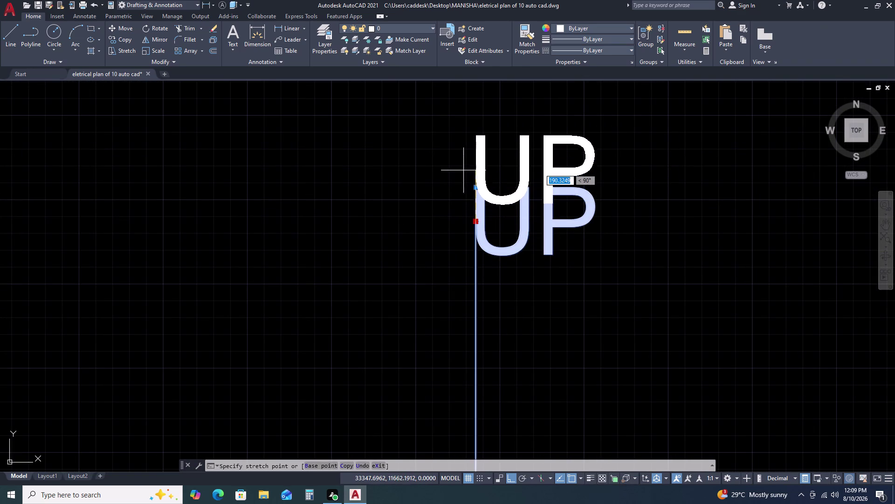
click(445, 145)
Adjust the UP leader's grips through repeated selections, then clear the selection.
scroll(down, 3)
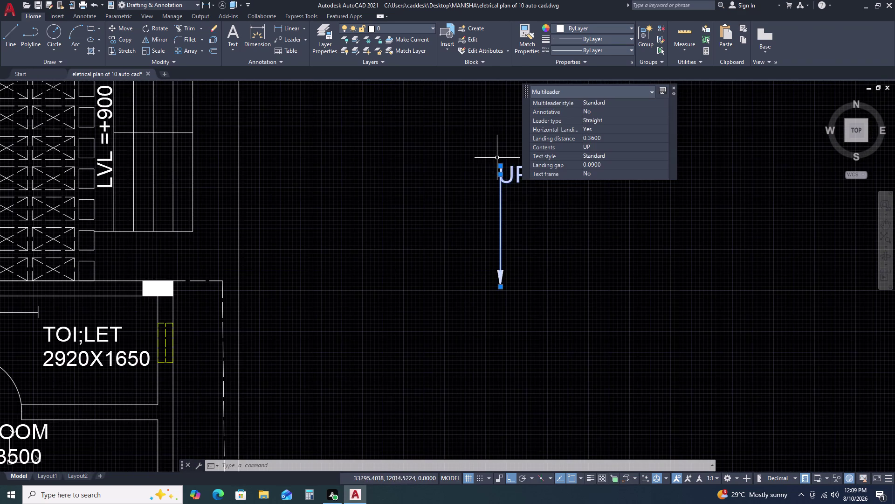
scroll(up, 3)
double_click(504, 184)
click(503, 282)
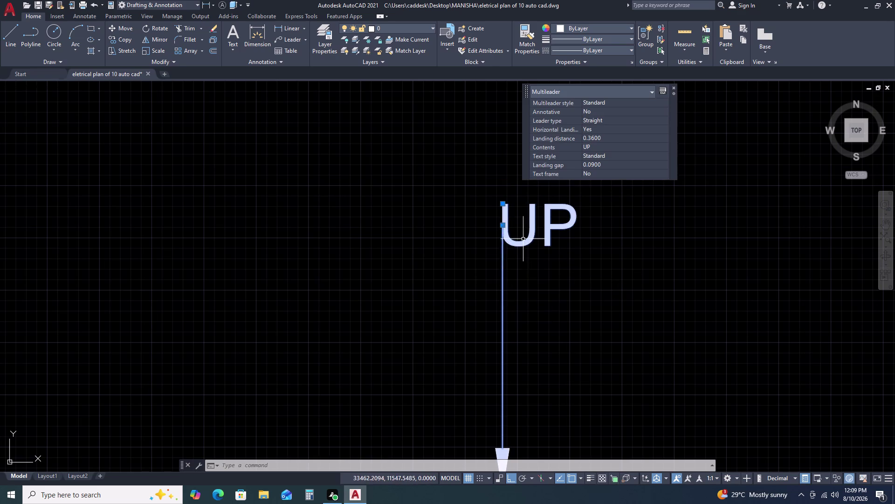
scroll(down, 3)
click(512, 217)
click(507, 279)
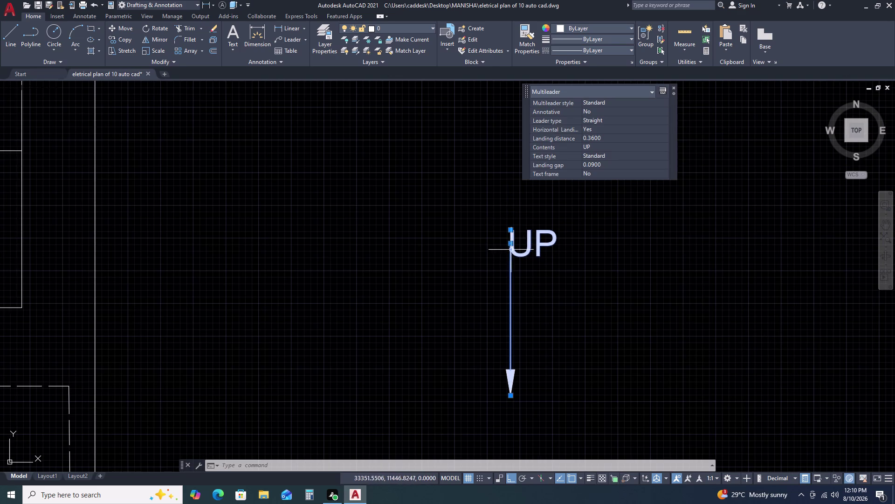
click(512, 231)
click(510, 292)
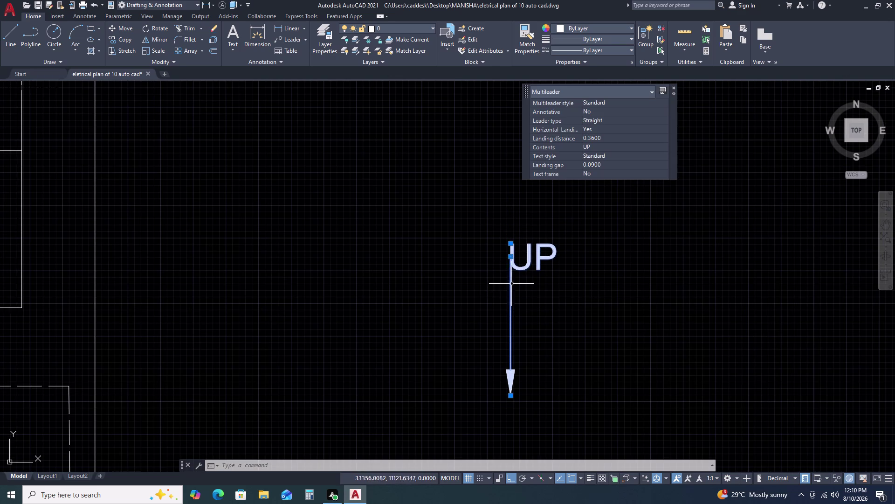
click(511, 241)
click(511, 288)
key(Escape)
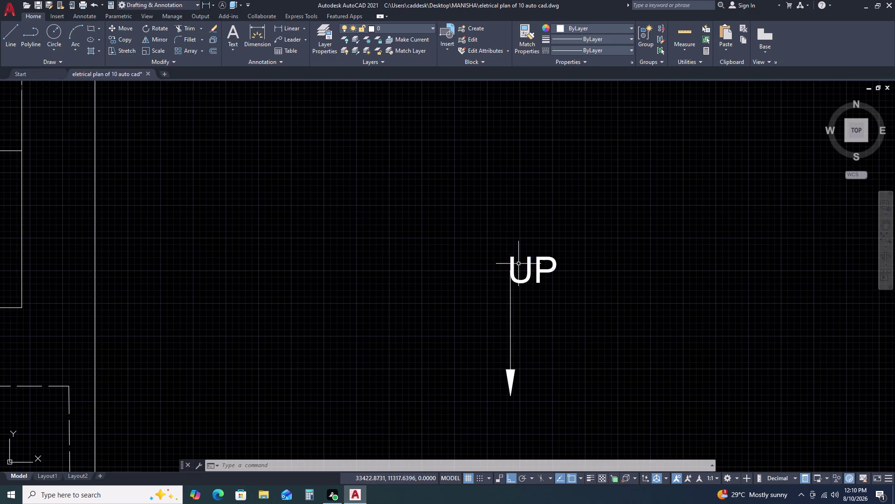
Pull the leader's landing end to a new position so UP sits above the arrow.
scroll(up, 3)
click(515, 286)
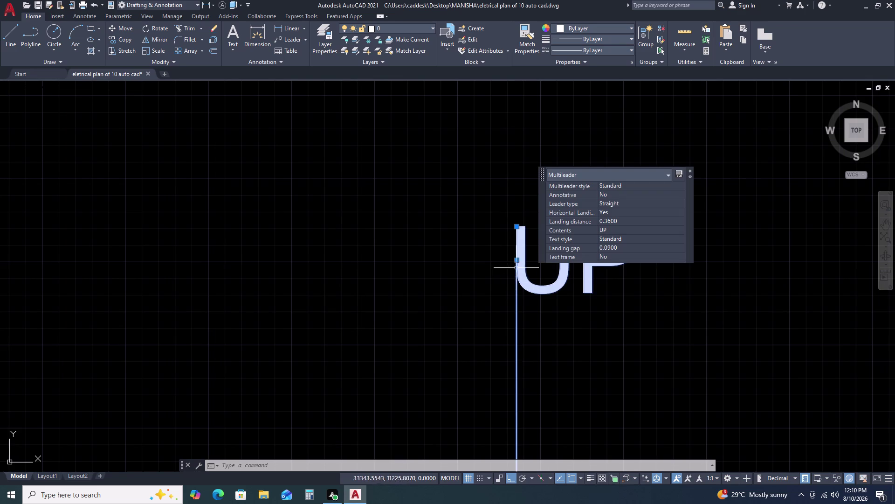
click(517, 259)
click(488, 264)
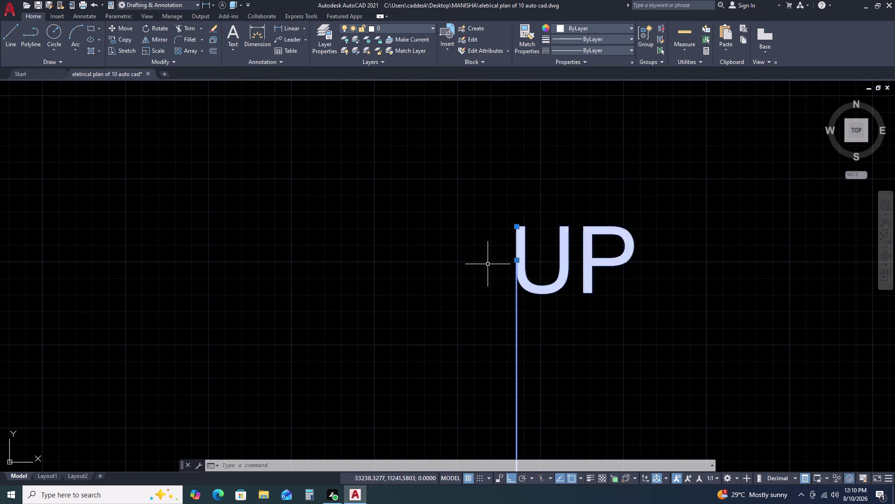
scroll(up, 3)
scroll(up, 3)
scroll(up, 3)
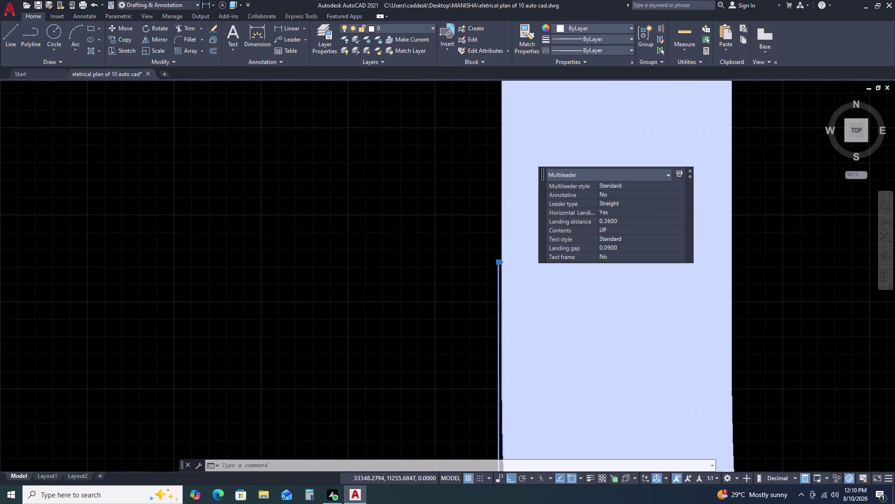
scroll(up, 3)
scroll(up, 3)
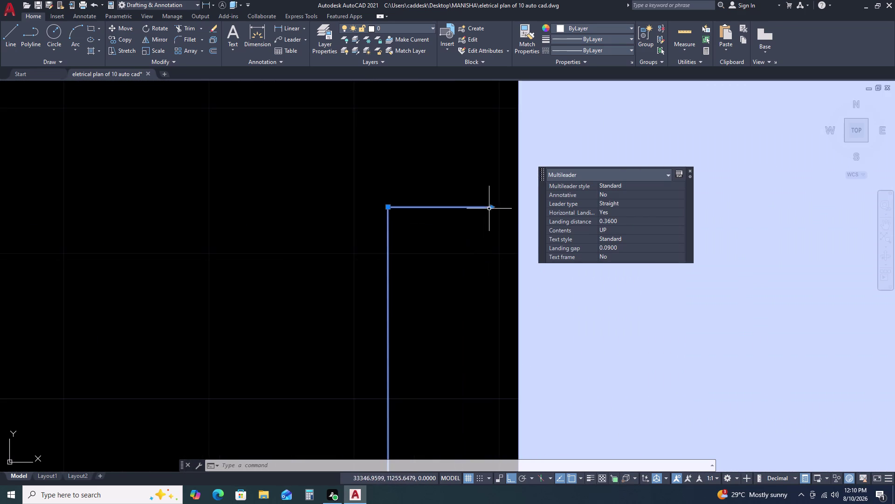
click(491, 206)
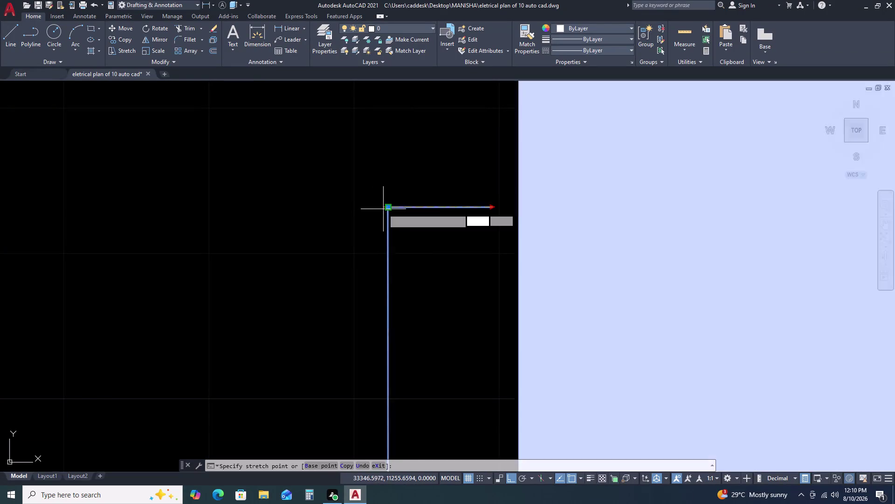
click(383, 209)
click(491, 207)
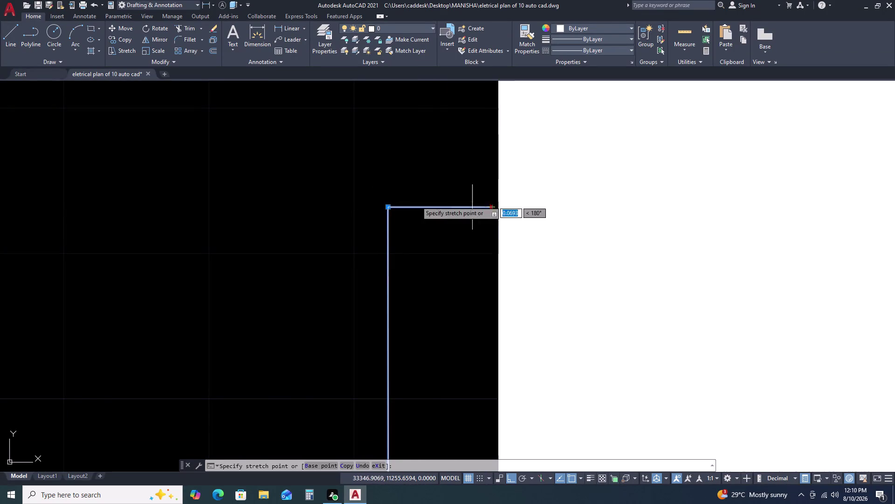
click(286, 202)
scroll(down, 3)
key(Escape)
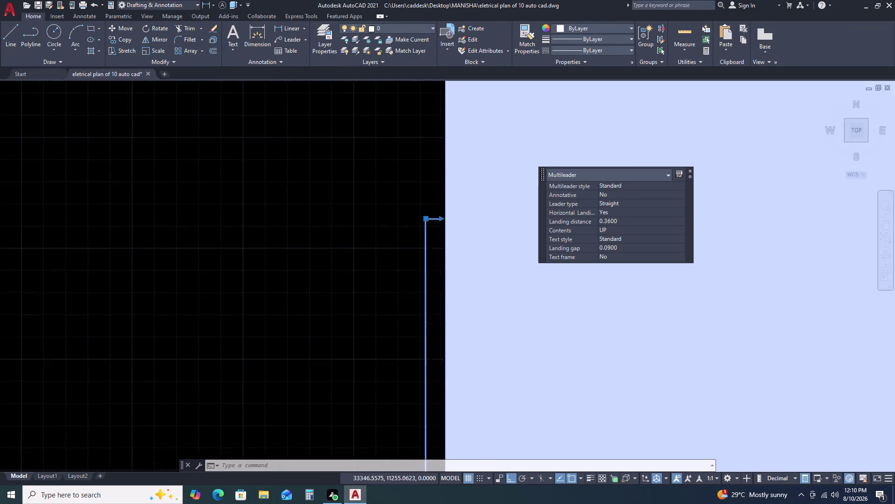
scroll(down, 3)
key(Escape)
scroll(down, 3)
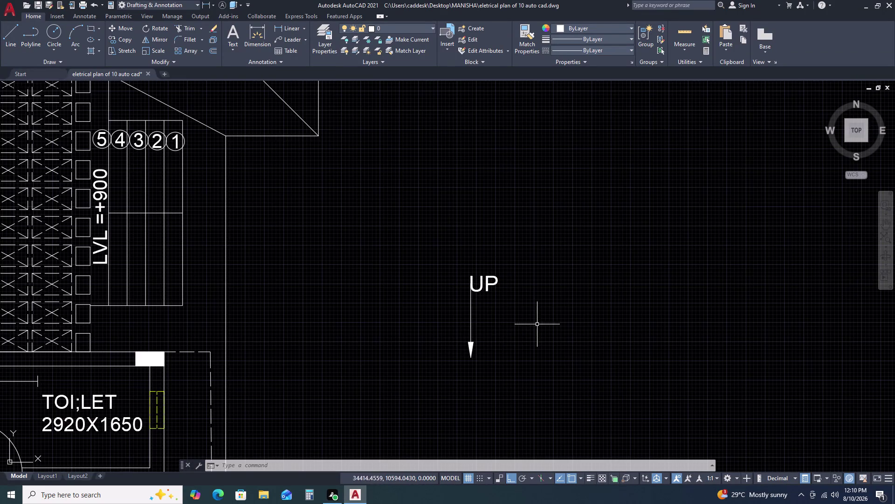
Rotate the UP leader and its arrow 180 degrees with RO.
middle_drag(537, 324, 538, 272)
scroll(down, 3)
text(R)
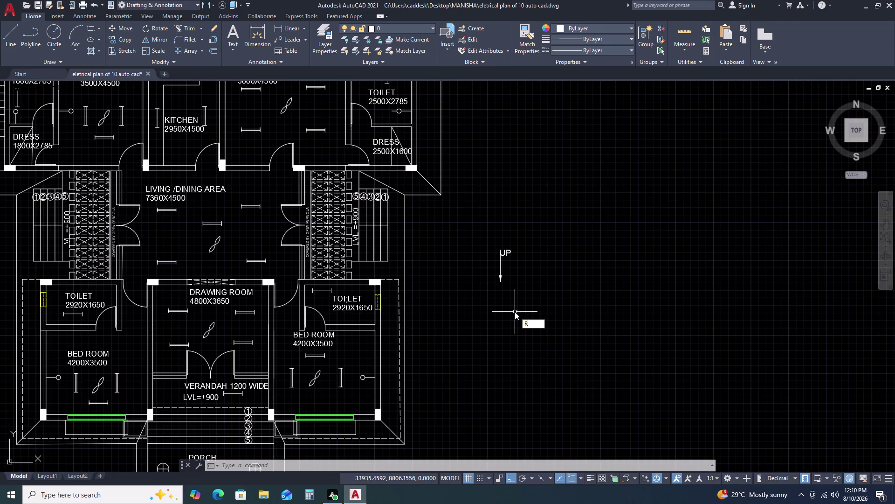
text(O)
key(space)
click(544, 222)
click(469, 305)
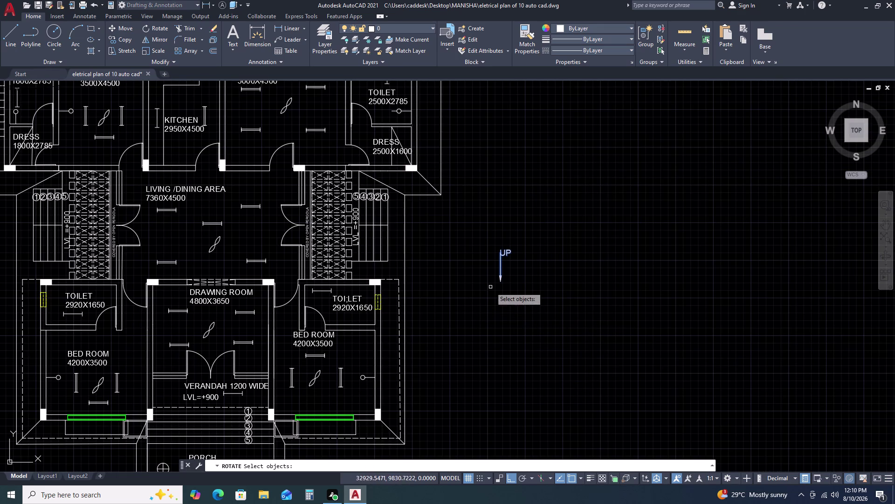
key(space)
click(550, 256)
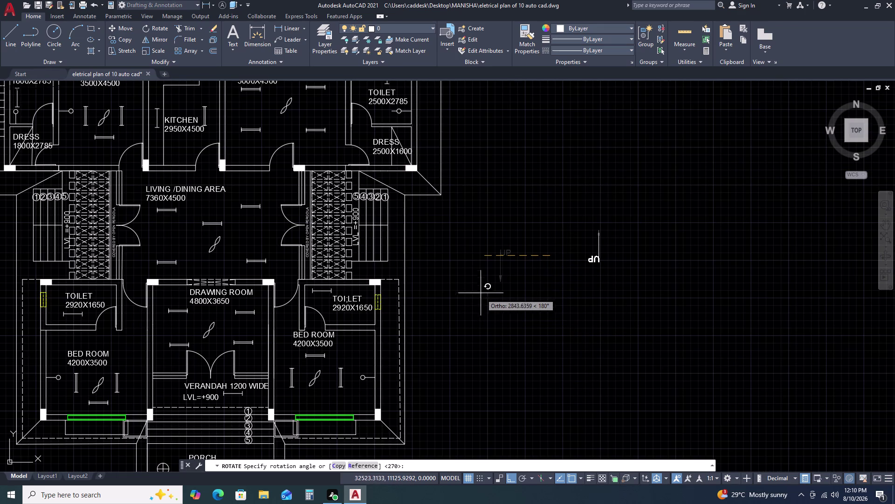
click(480, 274)
Select the flipped UP leader with its arrow and delete it.
click(592, 257)
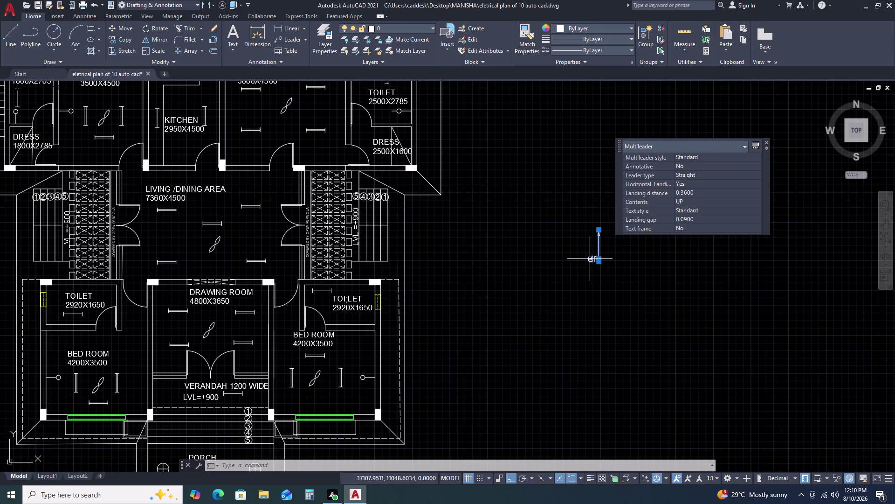
scroll(up, 3)
double_click(603, 255)
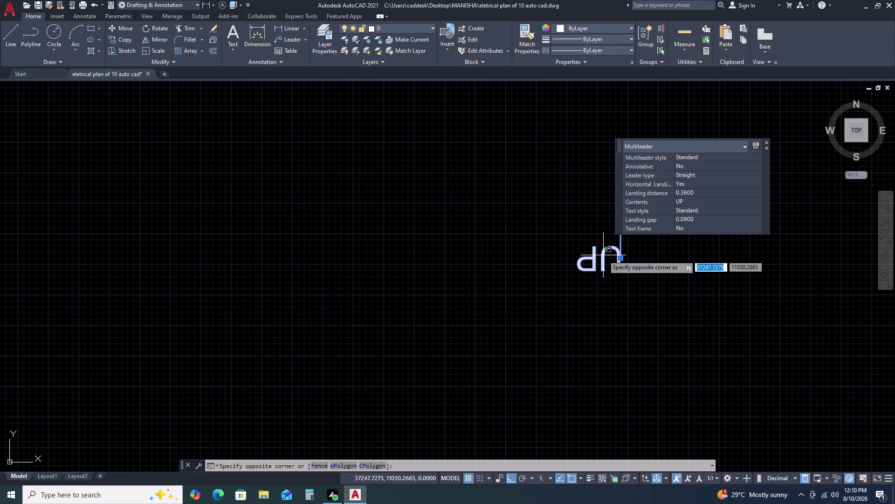
key(Escape)
key(Escape)
scroll(down, 3)
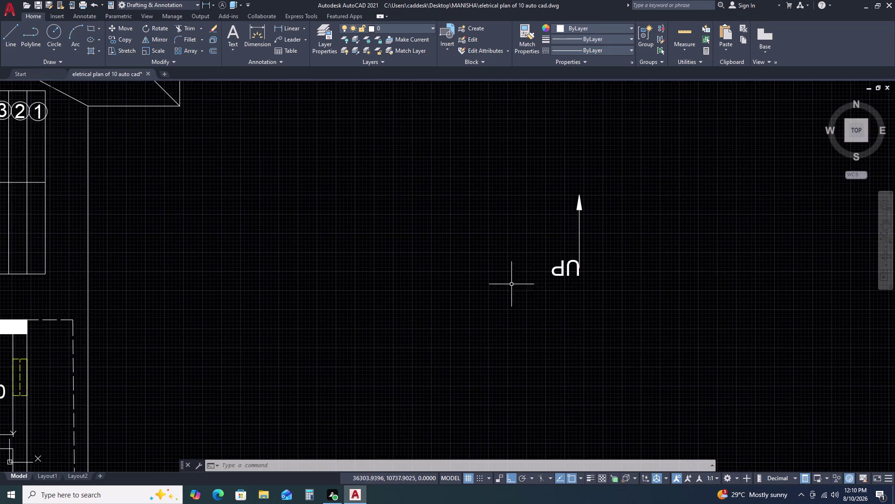
scroll(down, 3)
scroll(down, 3)
scroll(up, 3)
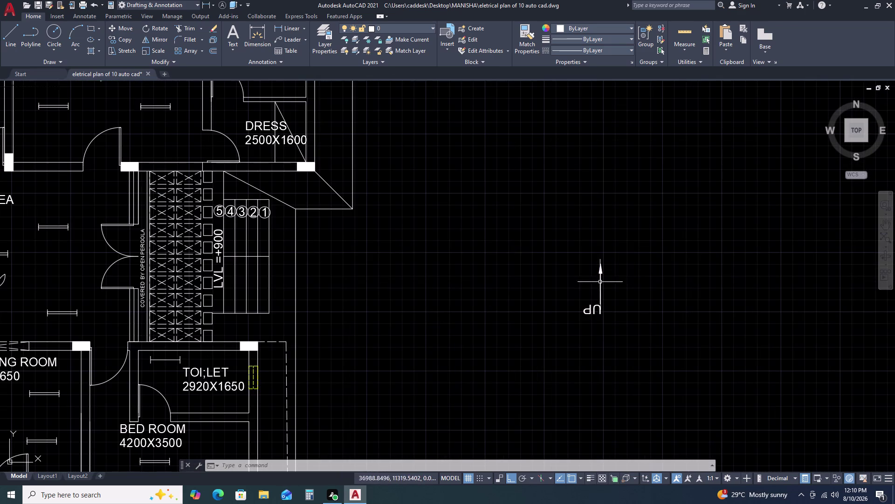
click(618, 245)
click(556, 341)
key(Delete)
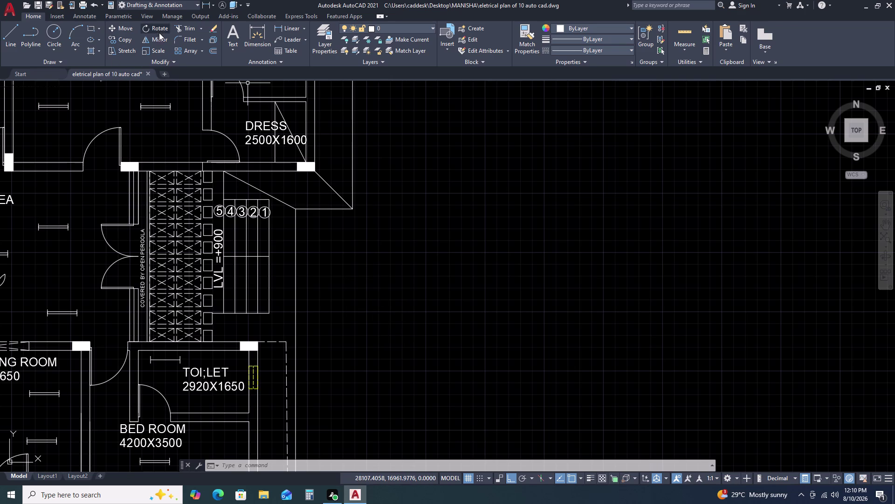
Place a new multileader reading UP right of the staircase and window-select it.
click(294, 42)
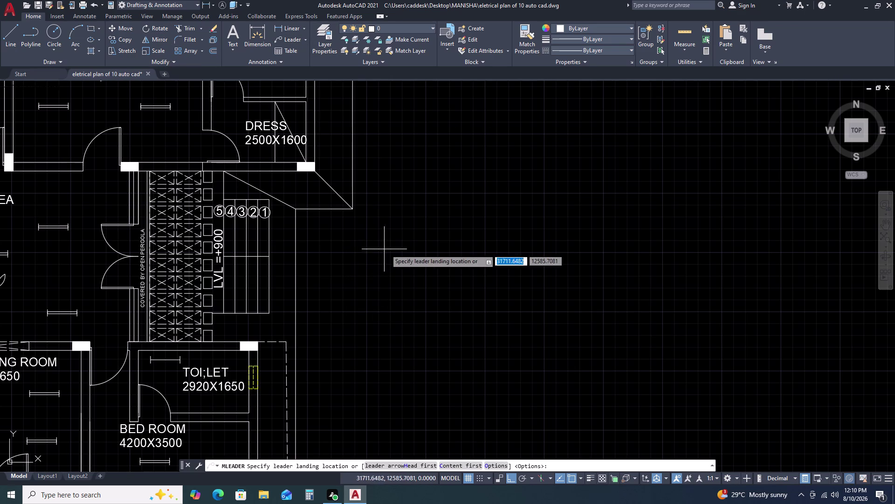
click(391, 245)
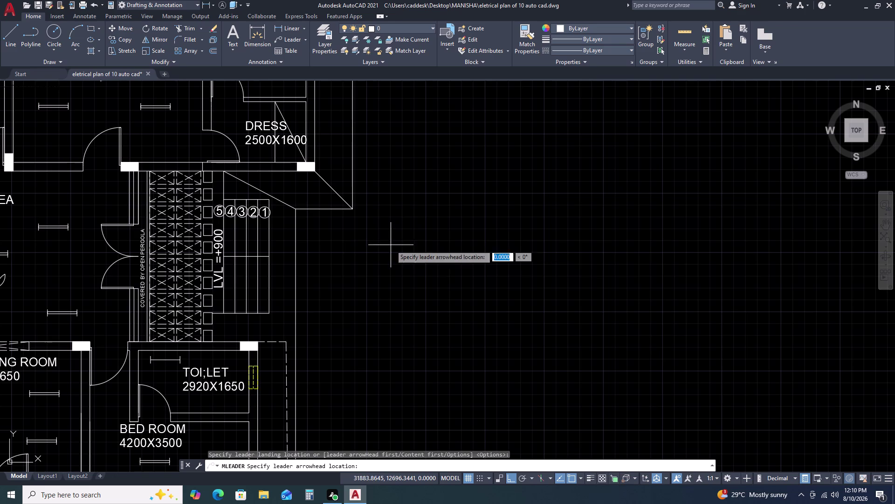
click(413, 245)
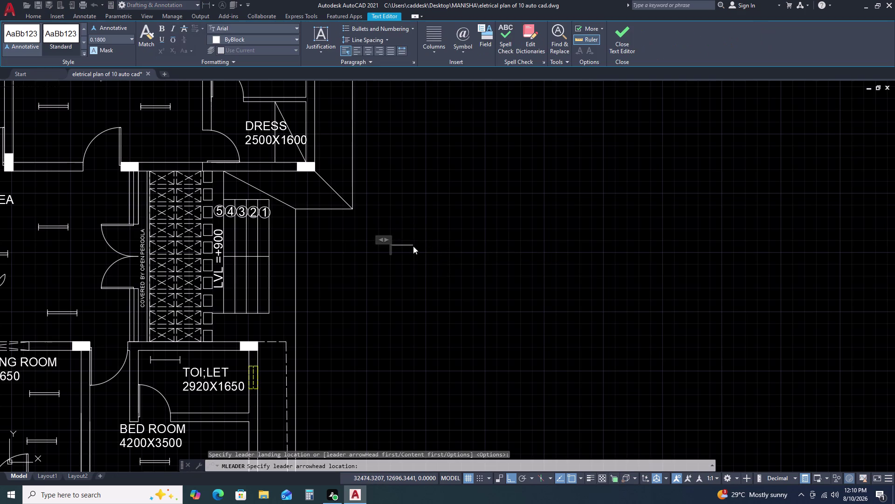
text(UP)
key(Return)
key(Escape)
click(461, 244)
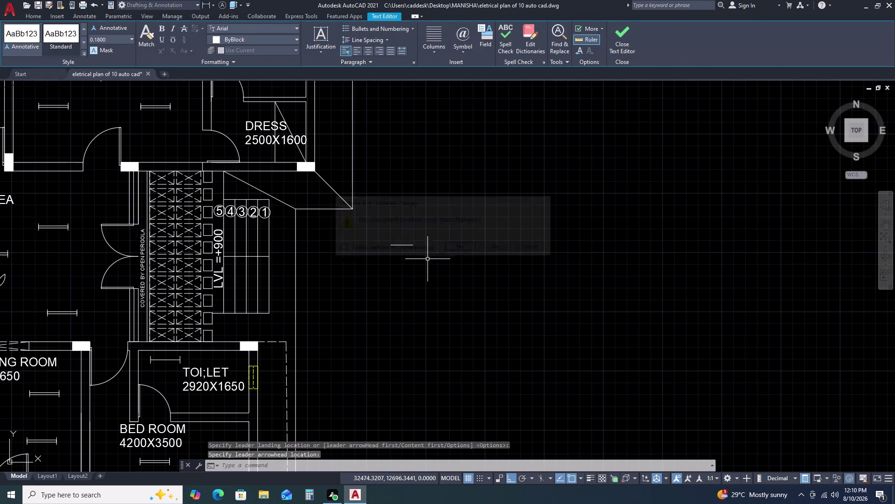
scroll(up, 3)
click(398, 217)
click(368, 248)
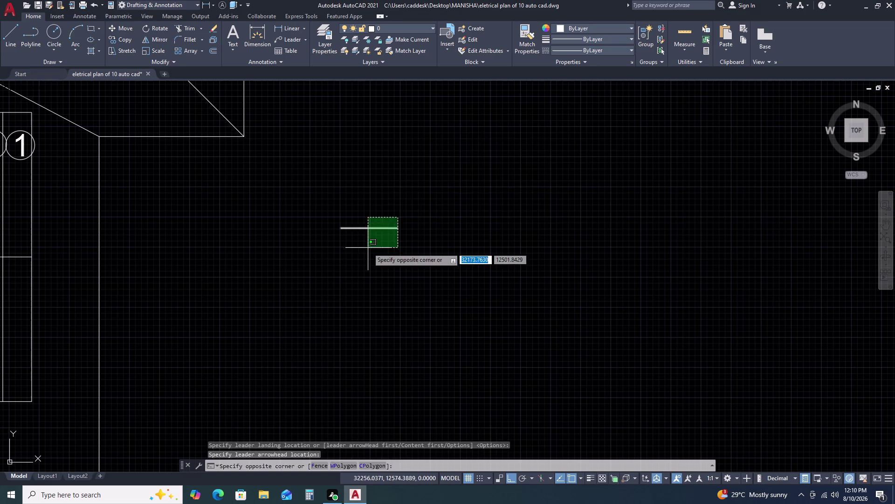
click(633, 63)
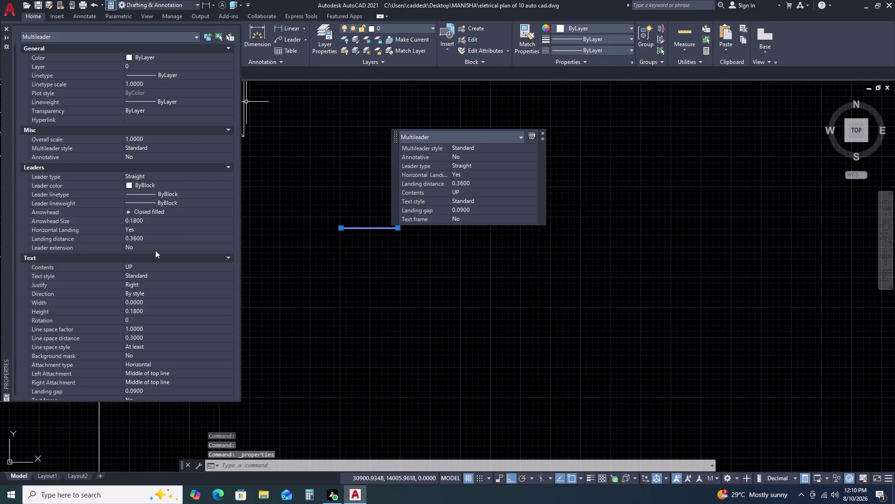
Set the UP leader's arrowhead size to 300 in Properties.
scroll(down, 3)
scroll(down, 3)
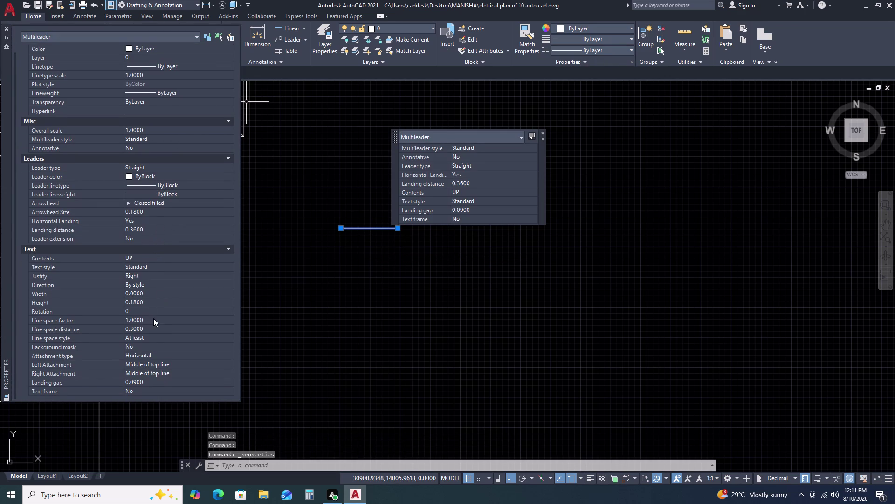
scroll(down, 3)
scroll(up, 3)
scroll(up, 3)
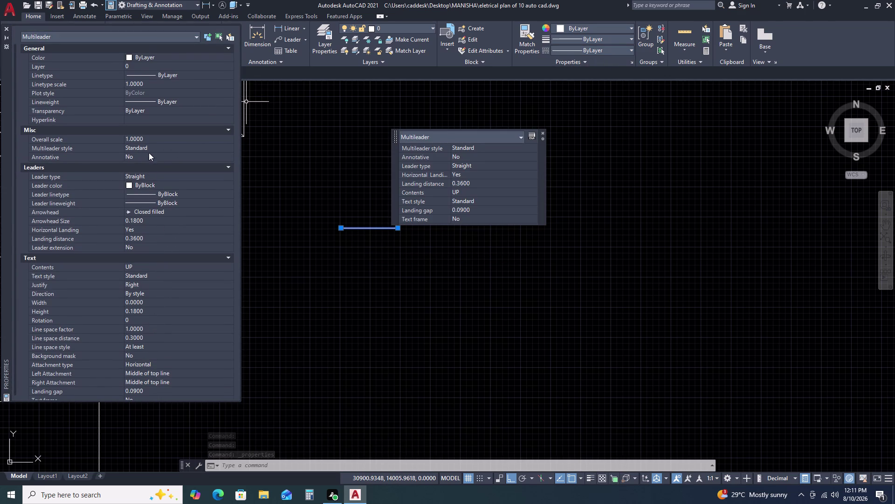
click(158, 217)
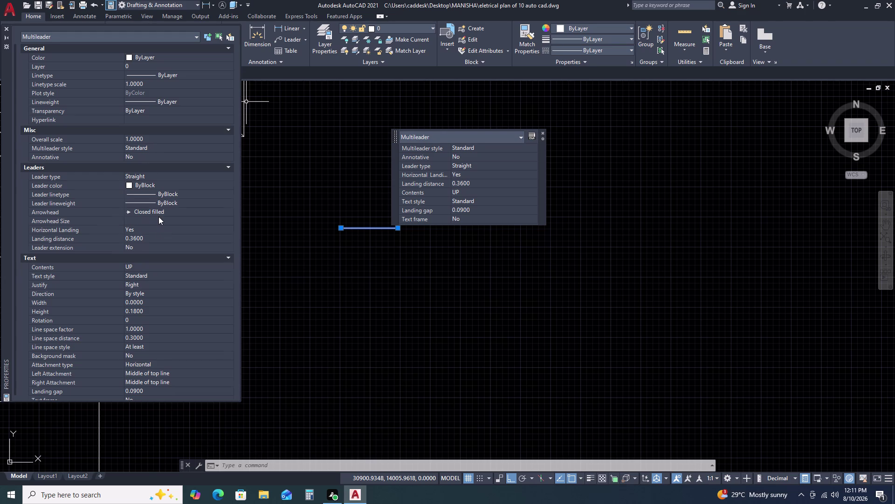
text(300)
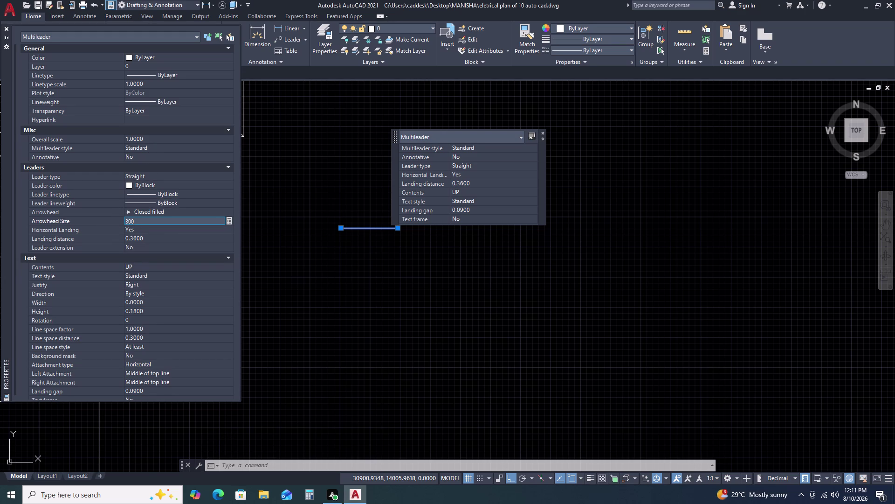
key(Return)
Set the leader's text height to 300 and release the leader.
scroll(down, 3)
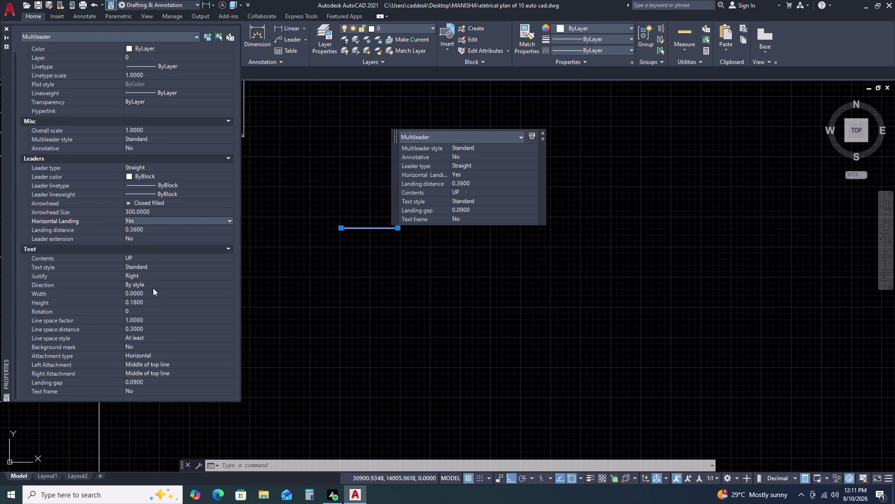
click(153, 301)
text(3)
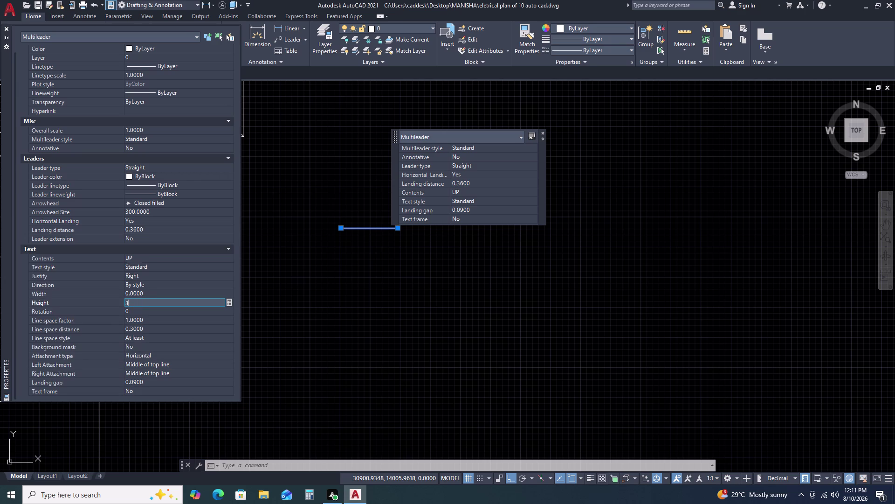
text(00)
key(Return)
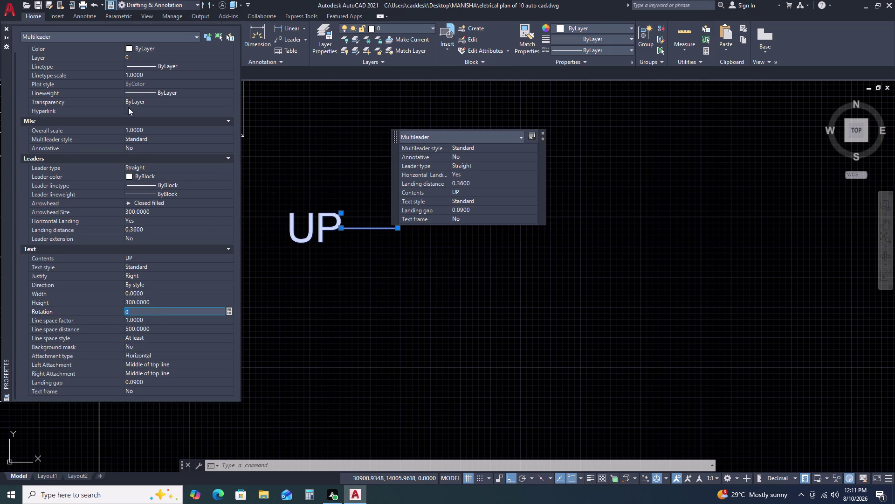
click(6, 28)
key(Escape)
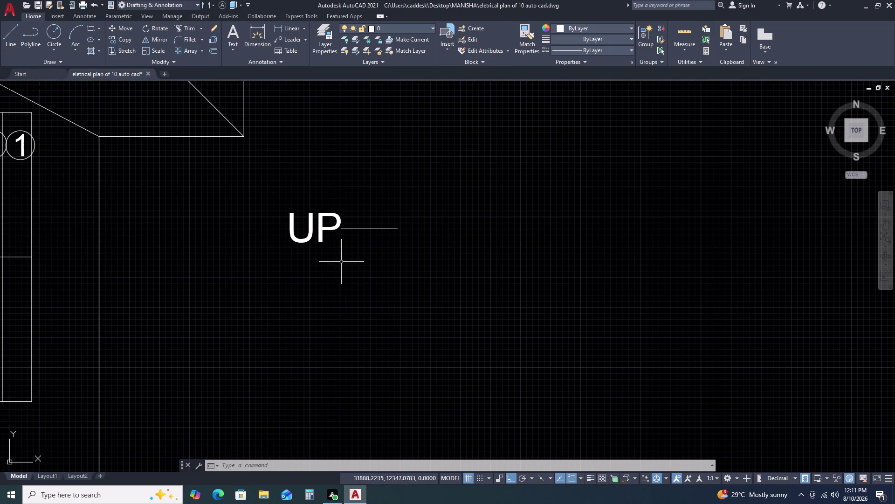
Grip-stretch the UP leader's far end to shorten it toward the UP text.
scroll(up, 3)
click(427, 223)
click(380, 266)
scroll(up, 3)
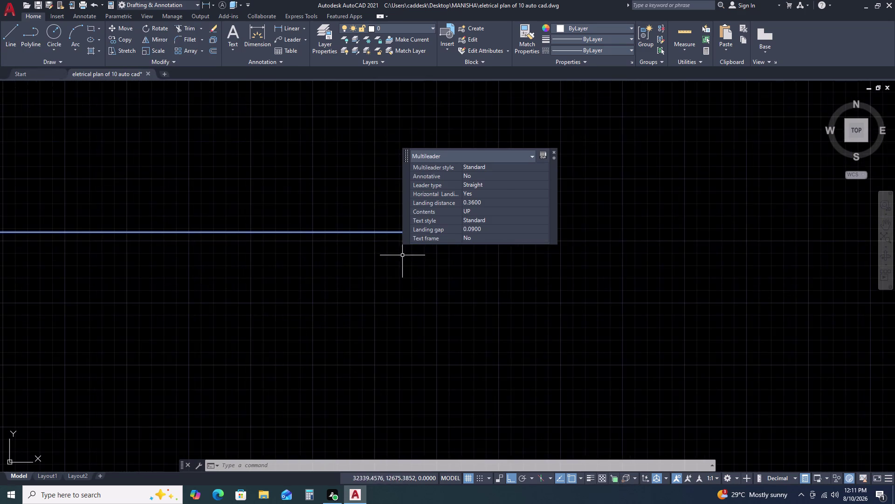
scroll(down, 3)
scroll(up, 3)
middle_drag(701, 319, 534, 318)
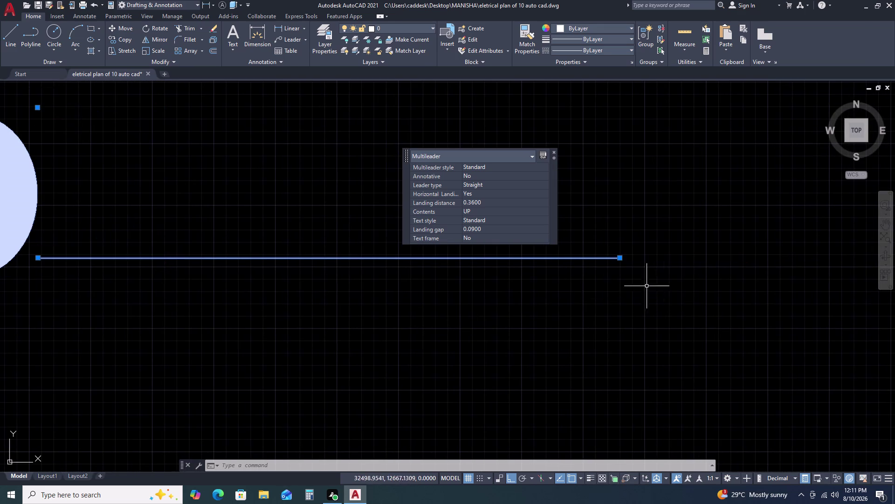
drag(621, 258, 676, 257)
scroll(down, 3)
middle_drag(768, 259, 672, 263)
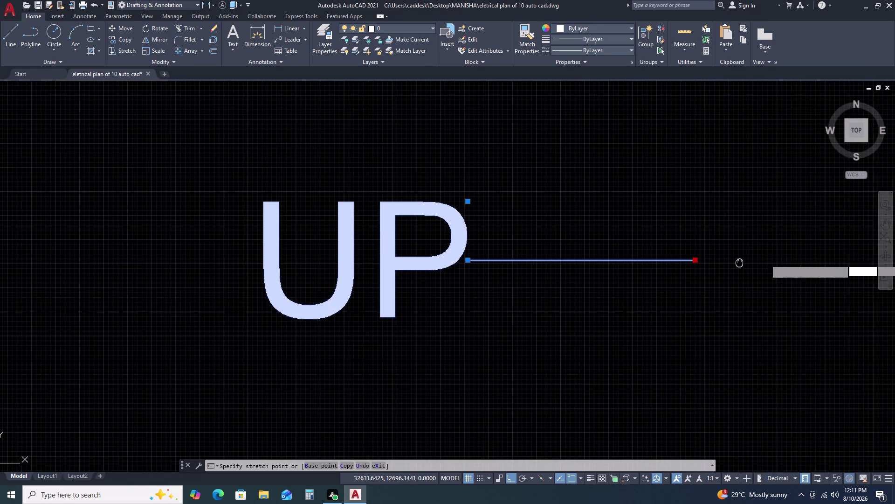
middle_drag(672, 264, 609, 261)
click(671, 260)
key(Escape)
Rotate the UP leader 90° about its arrow tip so it points upward.
scroll(down, 3)
scroll(down, 3)
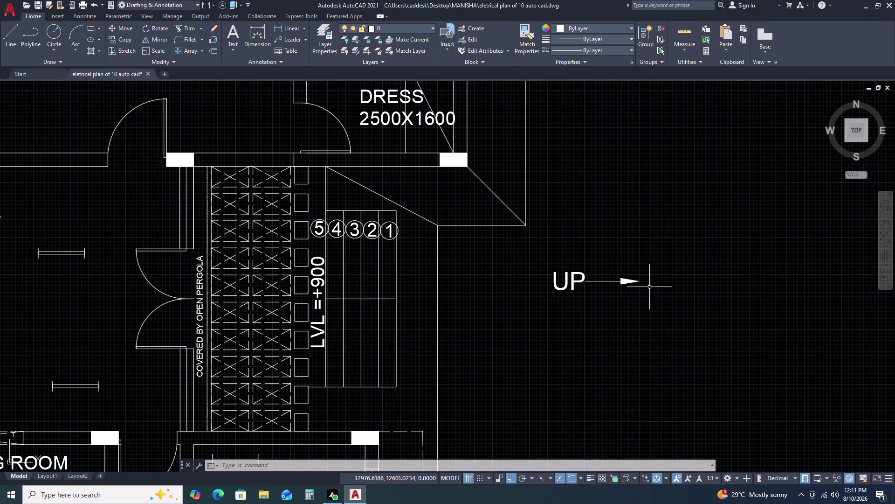
click(669, 260)
click(621, 297)
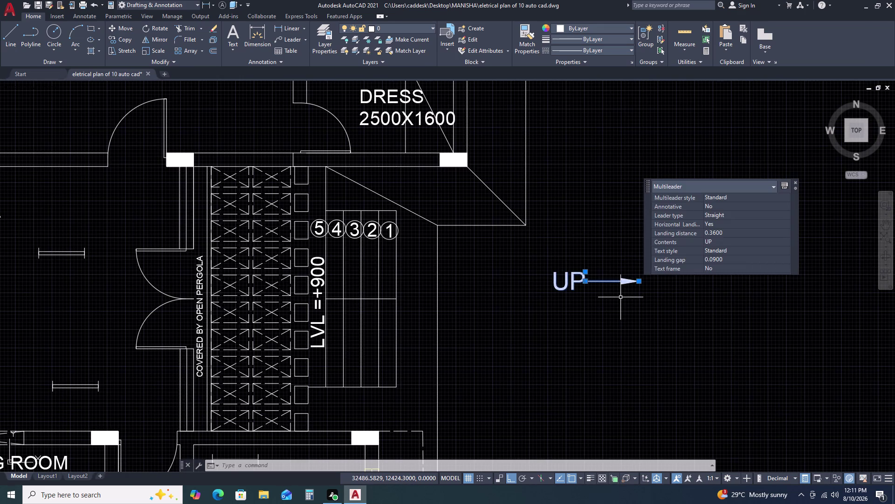
text(RO)
key(space)
click(621, 297)
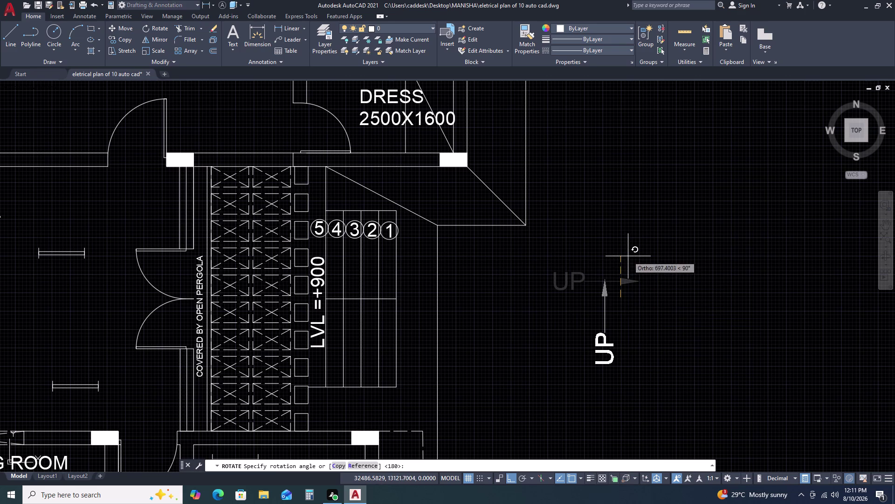
click(629, 256)
scroll(down, 3)
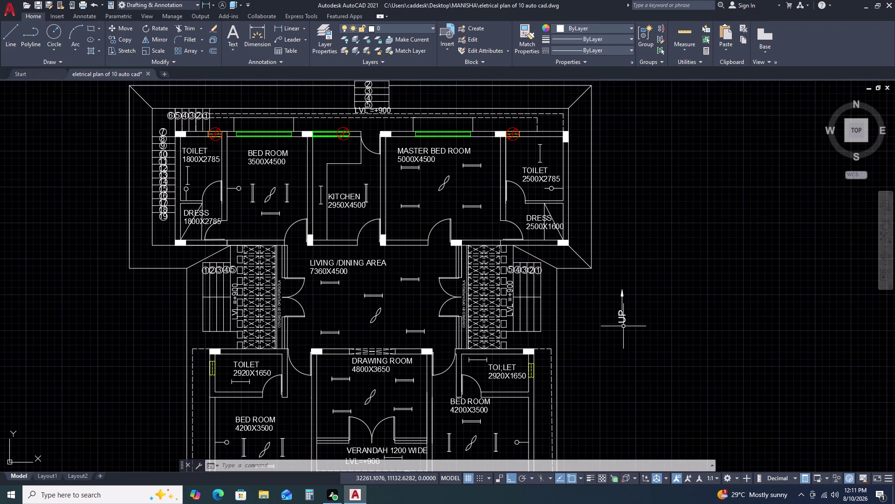
Reselect the rotated vertical UP leader to check it, then clear the selection.
click(628, 290)
click(603, 328)
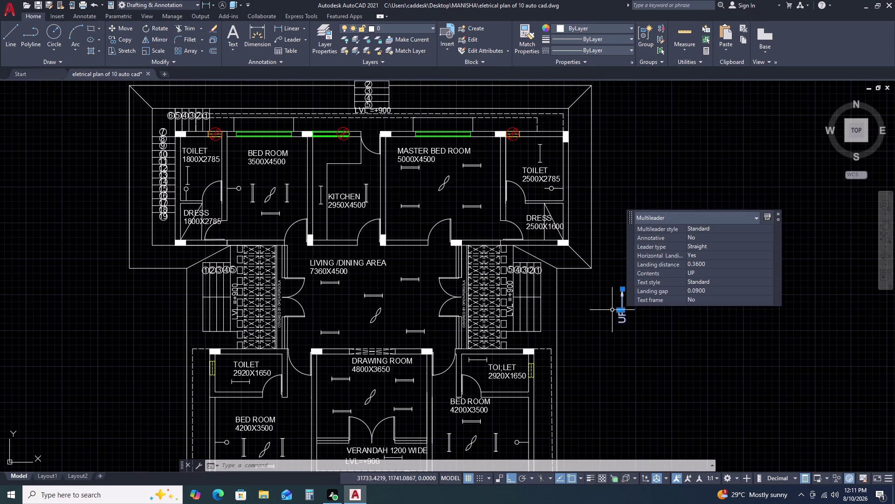
click(625, 286)
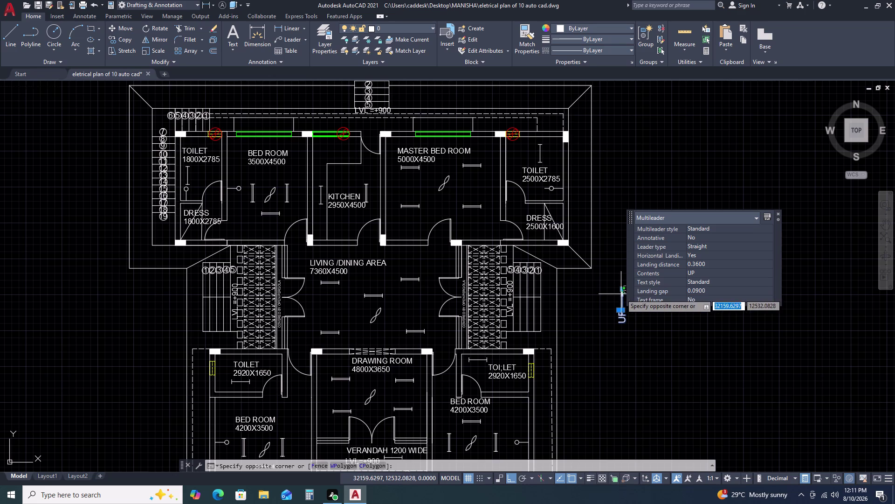
key(Escape)
key(Escape)
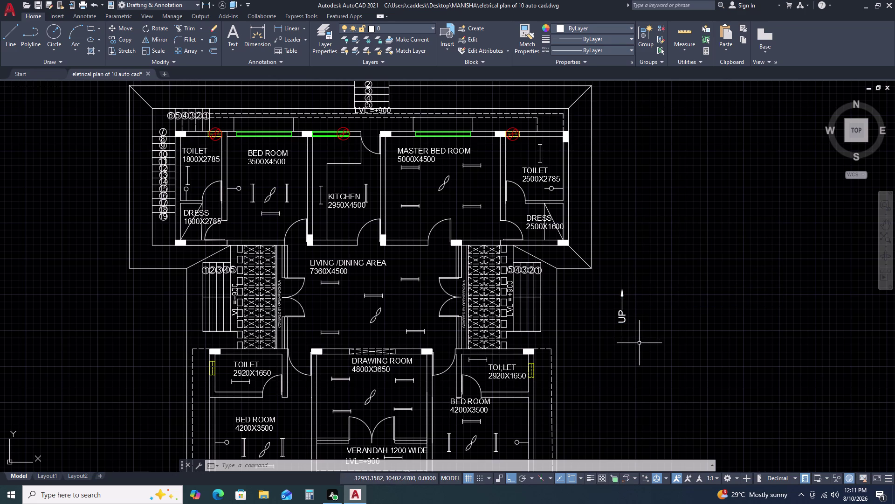
scroll(down, 3)
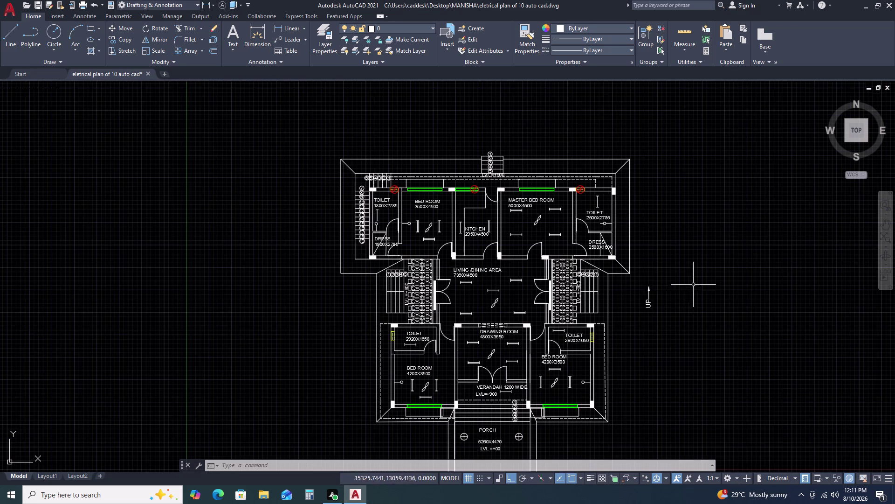
Draw a new multileader labelled UP just right of the vertical UP arrow.
scroll(up, 3)
click(680, 288)
double_click(624, 326)
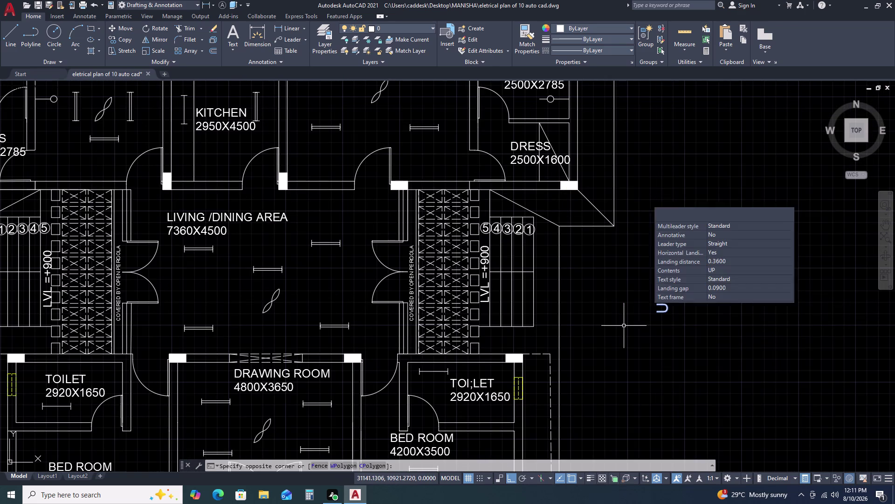
key(Escape)
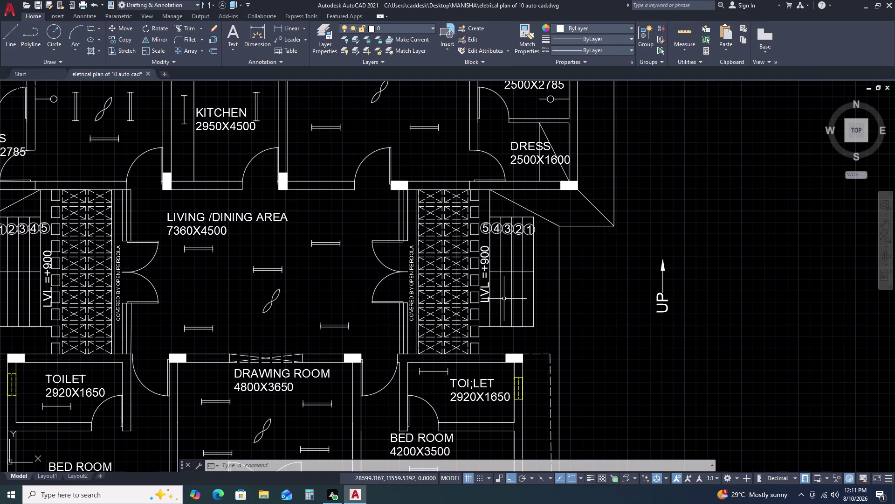
click(294, 39)
click(743, 266)
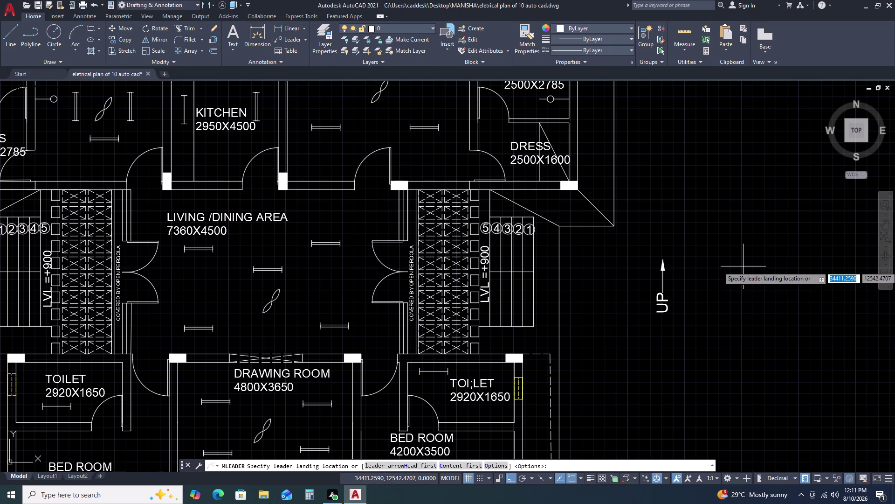
click(744, 283)
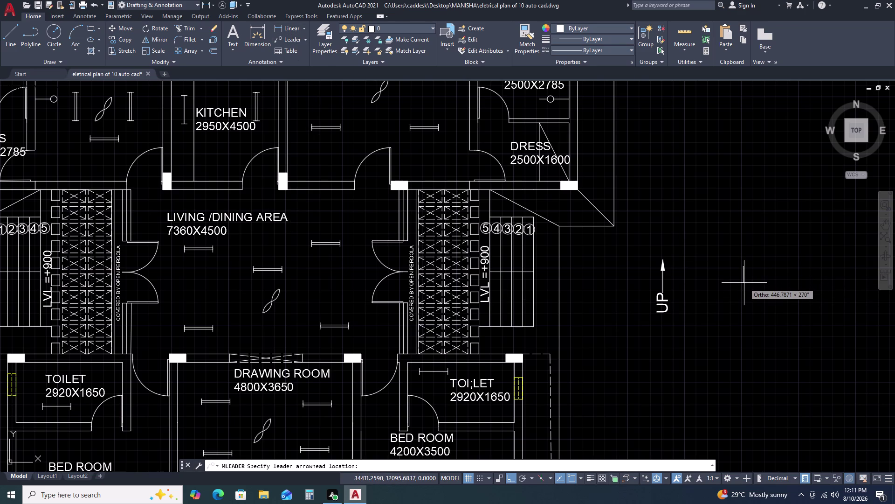
text(UP)
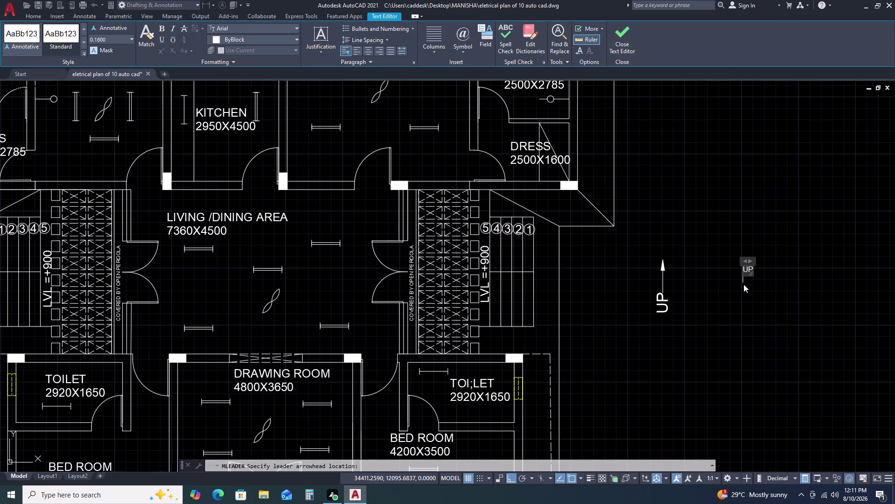
click(745, 298)
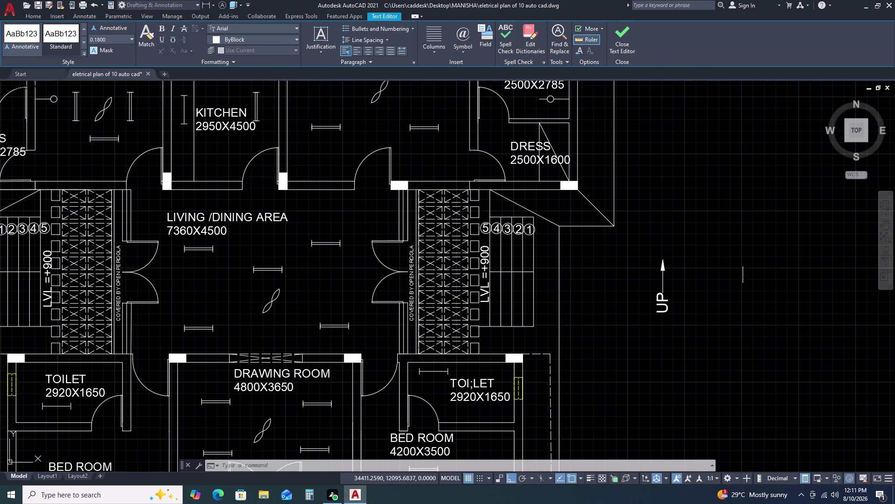
click(661, 312)
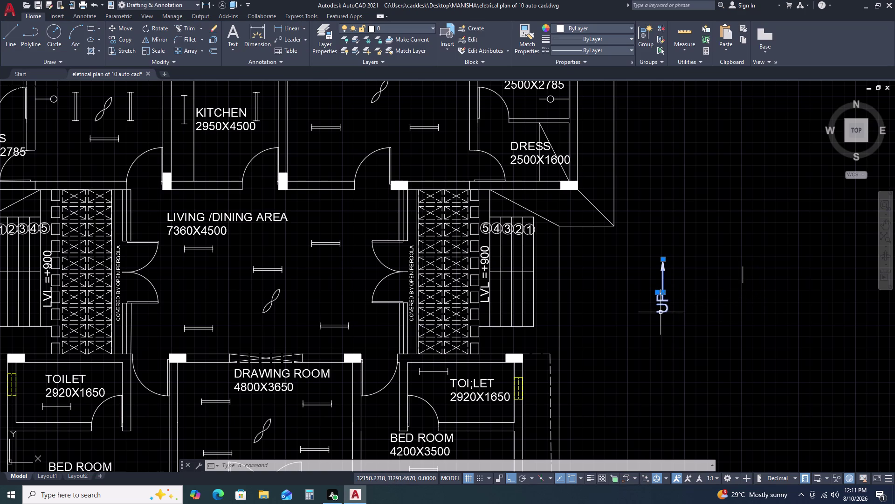
Match the new UP leader to the vertical leader's style and stretch its arrow end.
text(MA)
key(space)
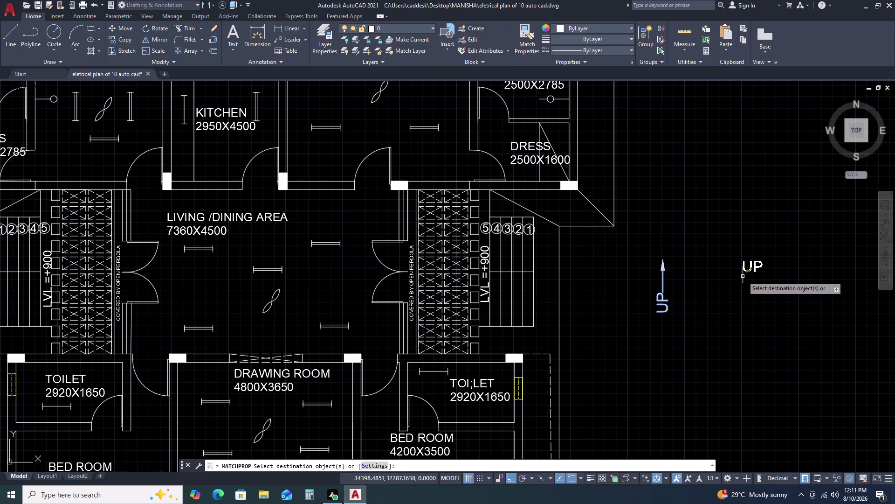
click(743, 276)
key(Escape)
scroll(up, 3)
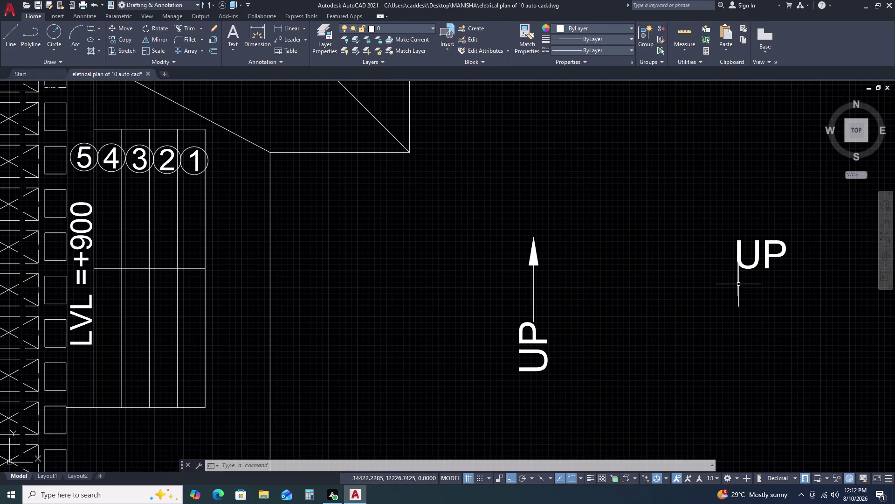
click(738, 285)
click(738, 297)
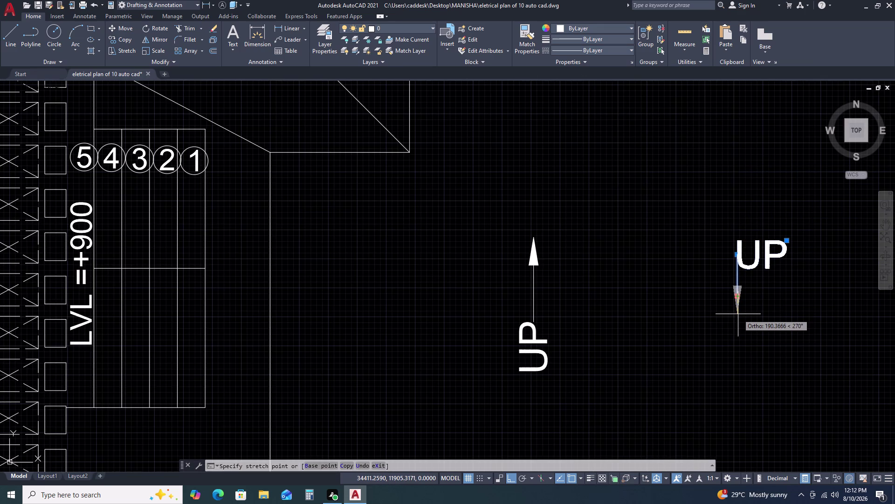
Move the UP tag with Ortho off onto step 1 of the top staircase.
click(738, 320)
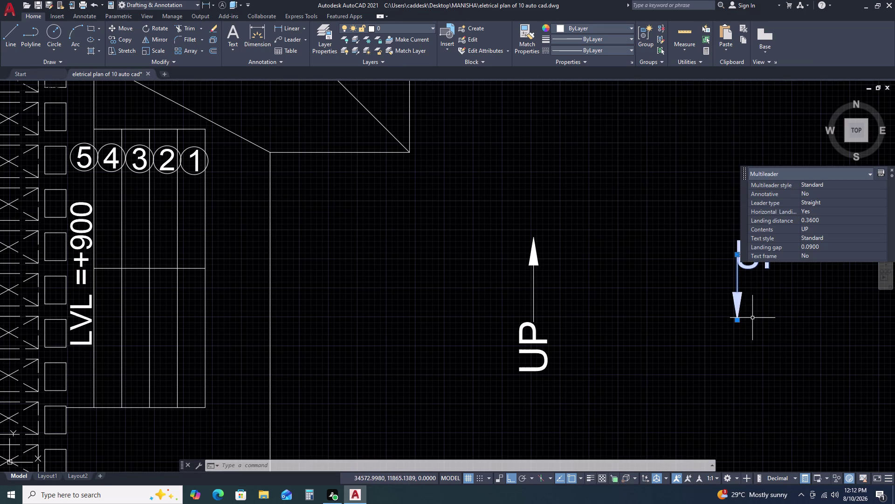
text(M)
key(space)
click(736, 320)
scroll(down, 3)
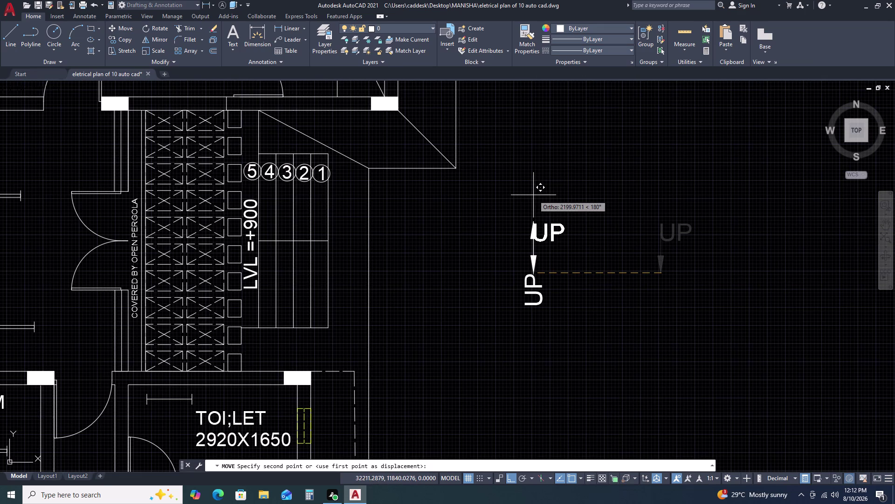
key(F8)
scroll(down, 3)
scroll(down, 3)
middle_drag(455, 149, 473, 227)
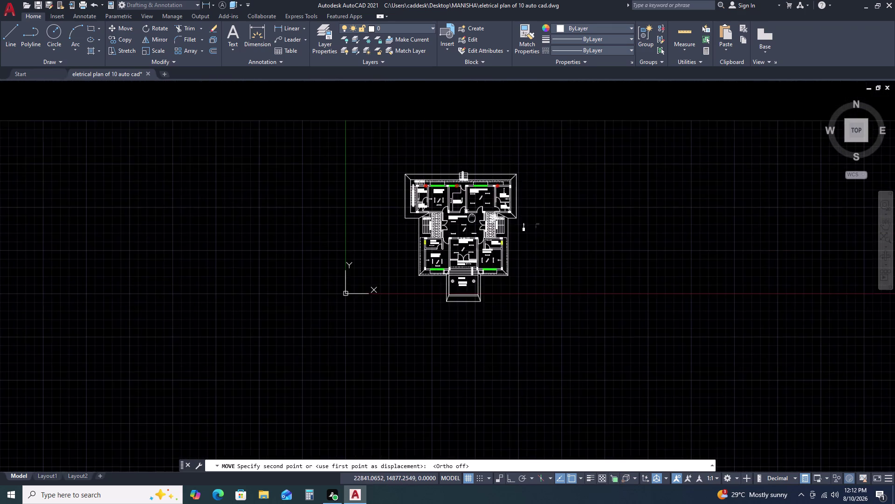
scroll(up, 3)
scroll(up, 3)
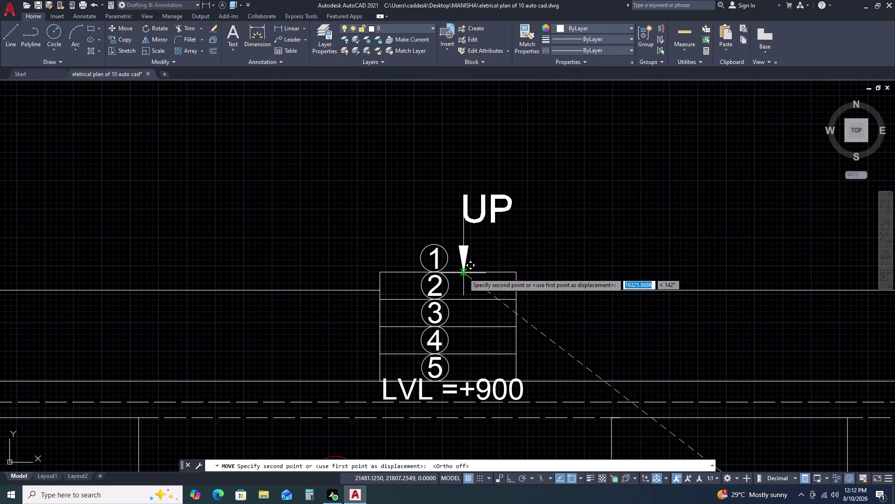
click(463, 273)
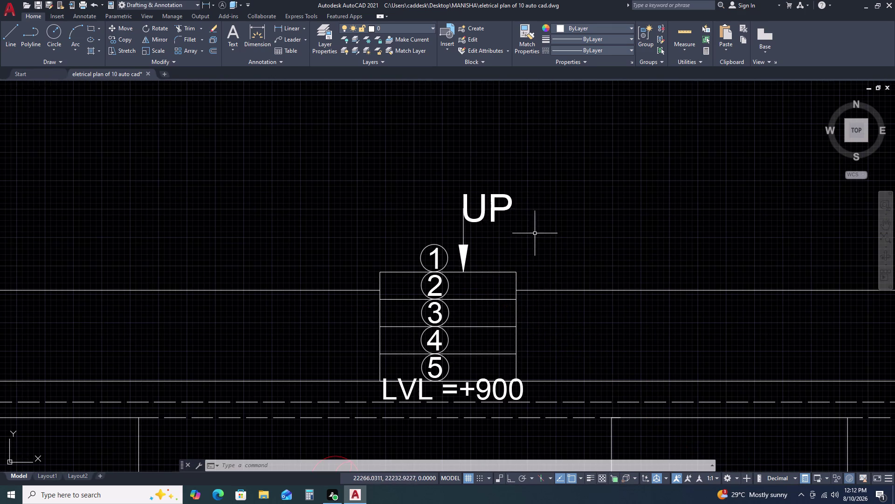
Start a stair dimension, cancel it, and pan to the lower half of the plan.
scroll(down, 3)
scroll(up, 3)
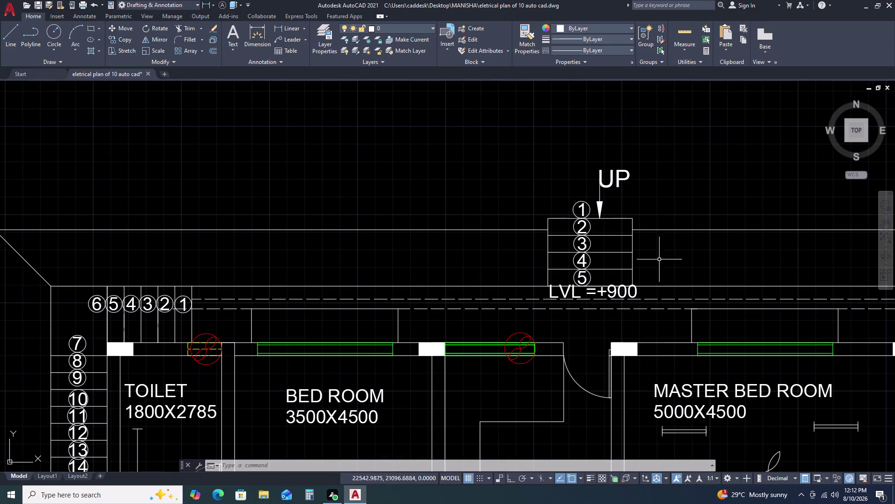
scroll(up, 3)
click(286, 29)
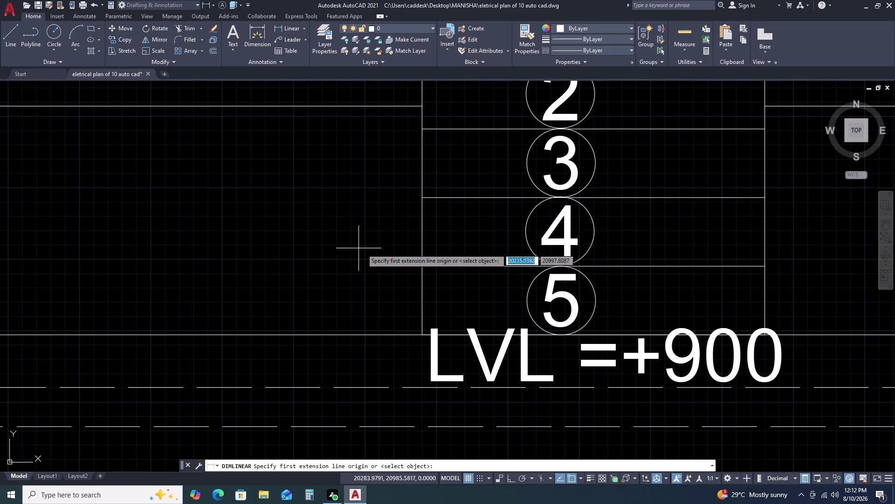
click(420, 268)
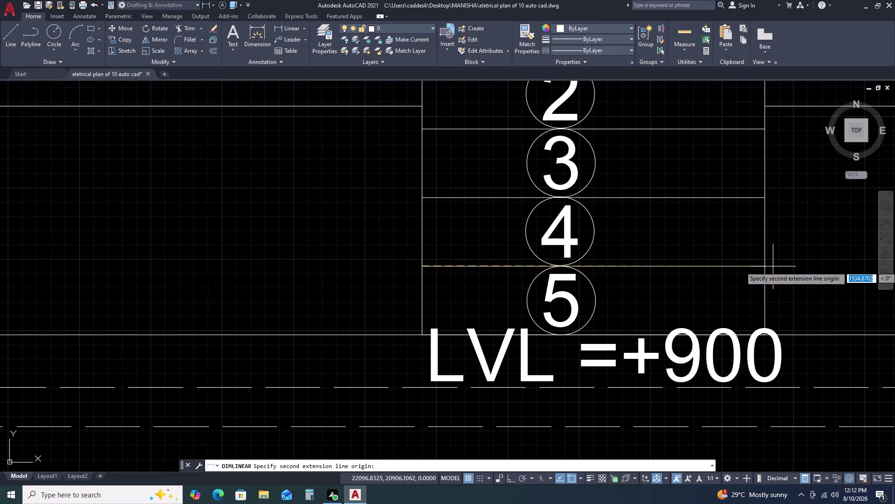
click(763, 264)
scroll(down, 3)
key(Escape)
scroll(down, 3)
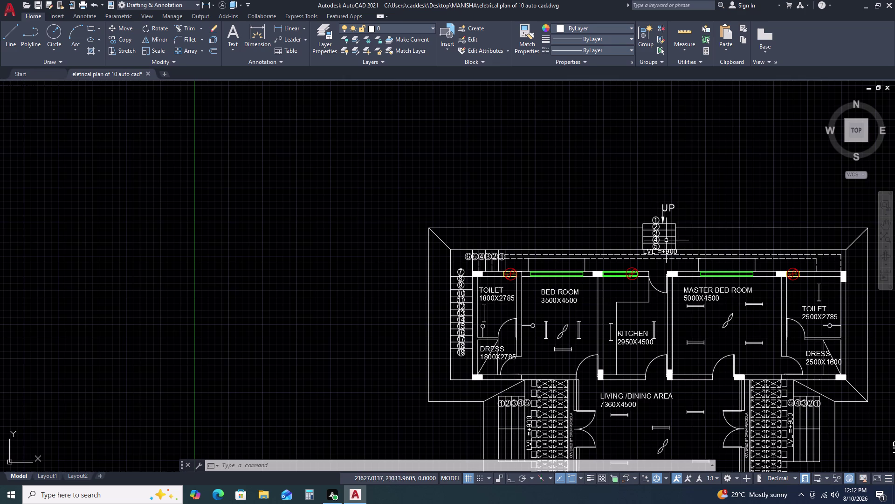
middle_drag(717, 297, 640, 193)
scroll(down, 3)
middle_drag(713, 333, 660, 195)
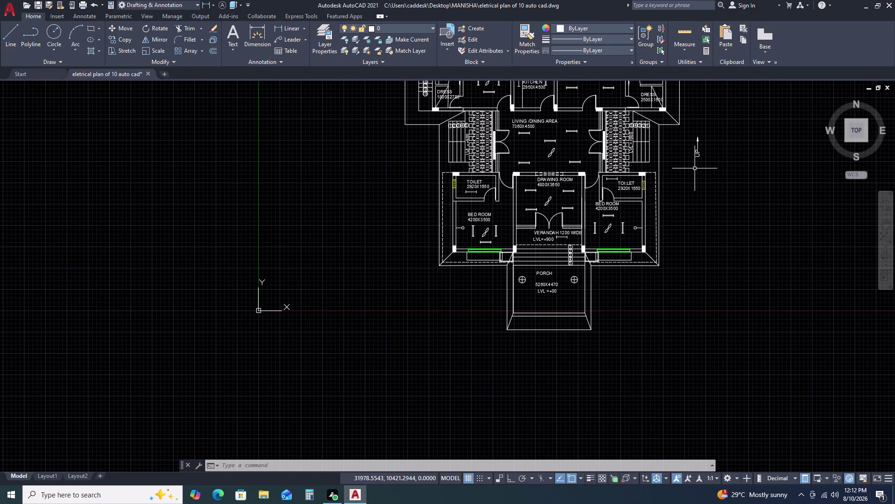
Select the vertical UP tag, cancelling an accidental grip stretch along the way.
click(700, 133)
click(695, 140)
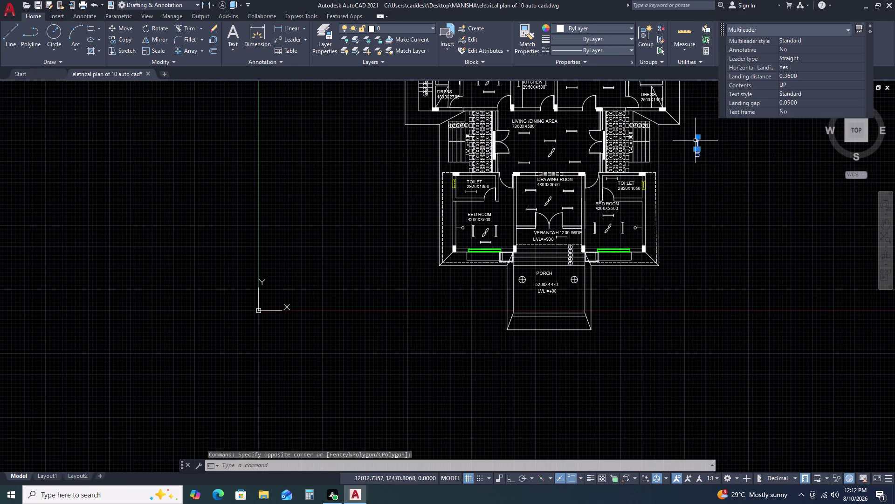
scroll(up, 3)
click(698, 129)
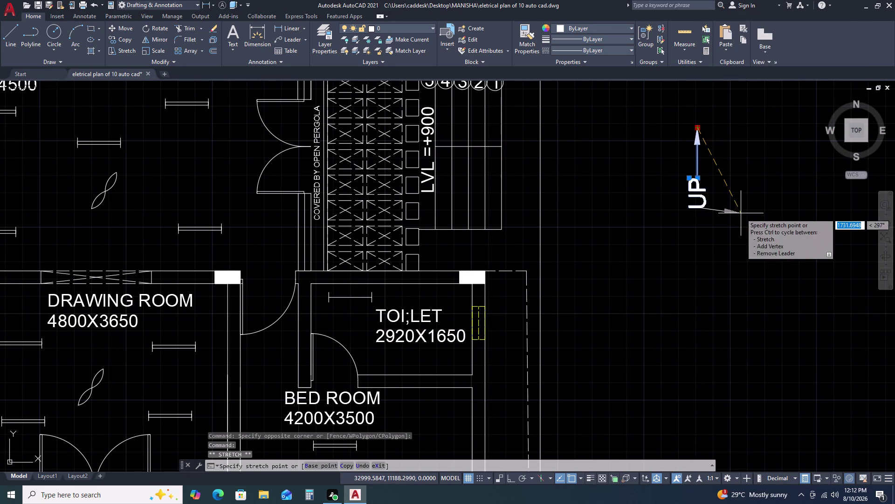
key(Escape)
key(Escape)
click(706, 133)
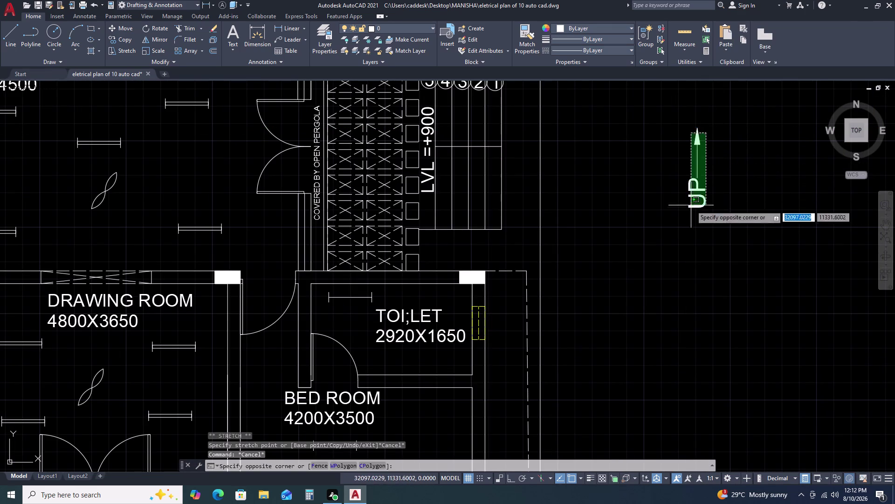
click(691, 207)
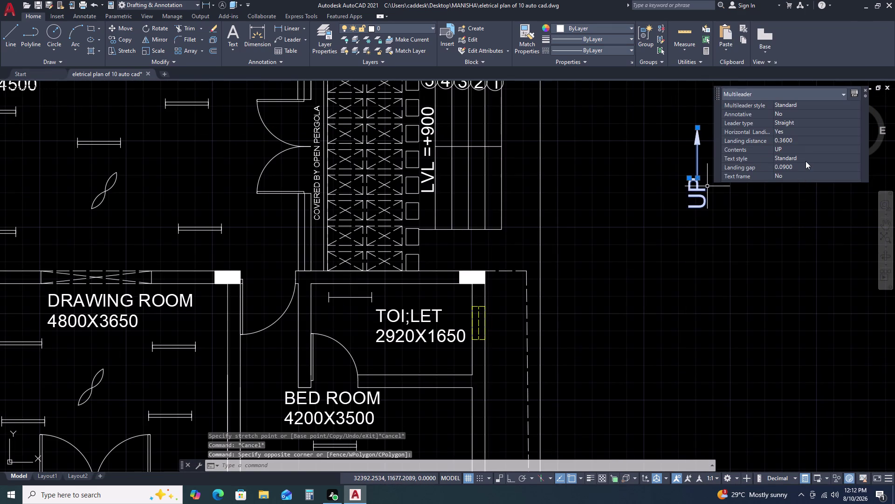
Rotate the UP tag 90° with Ortho on so it lies horizontal.
text(RO)
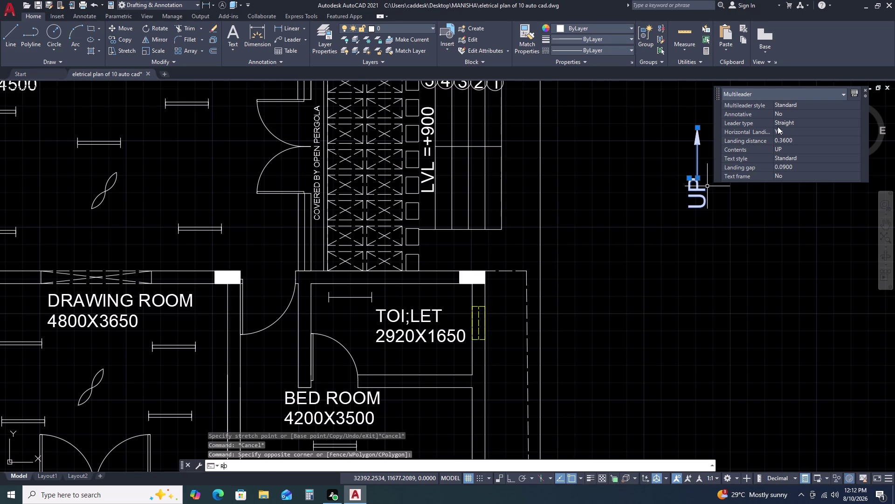
key(space)
click(779, 128)
scroll(down, 3)
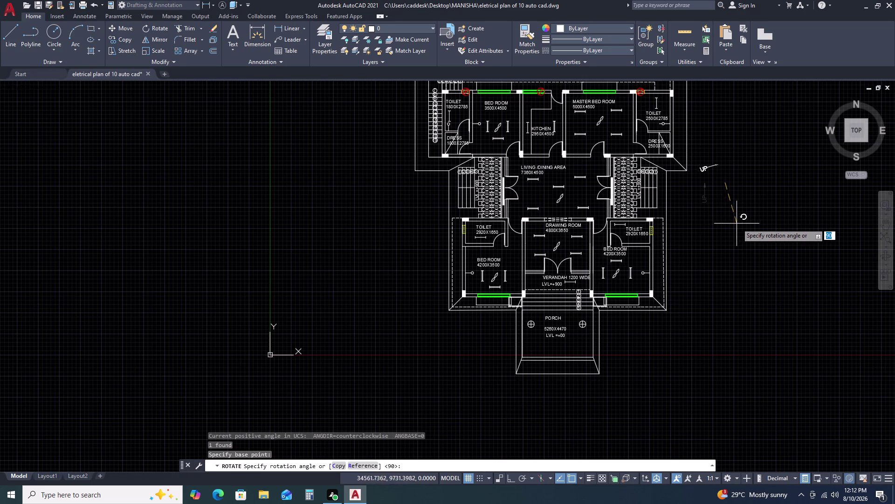
key(F8)
click(737, 217)
click(733, 160)
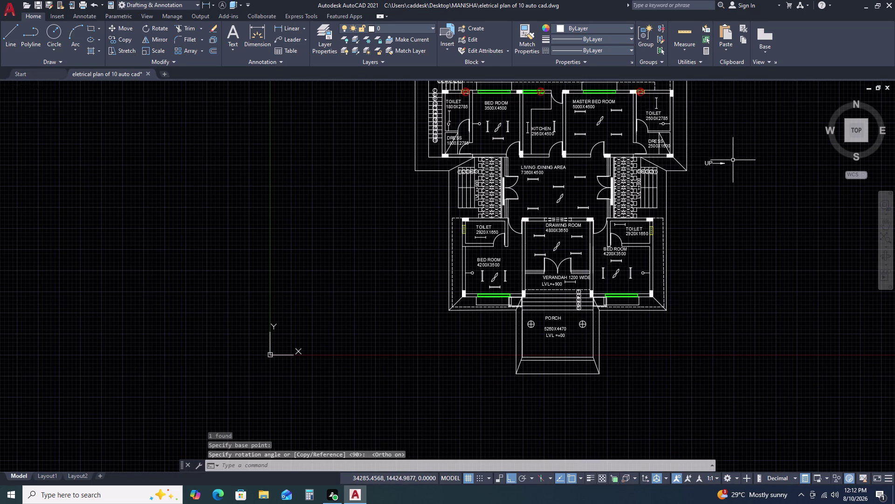
Move the horizontal UP tag with Ortho off onto the lower-left staircase.
click(706, 174)
key(m)
key(space)
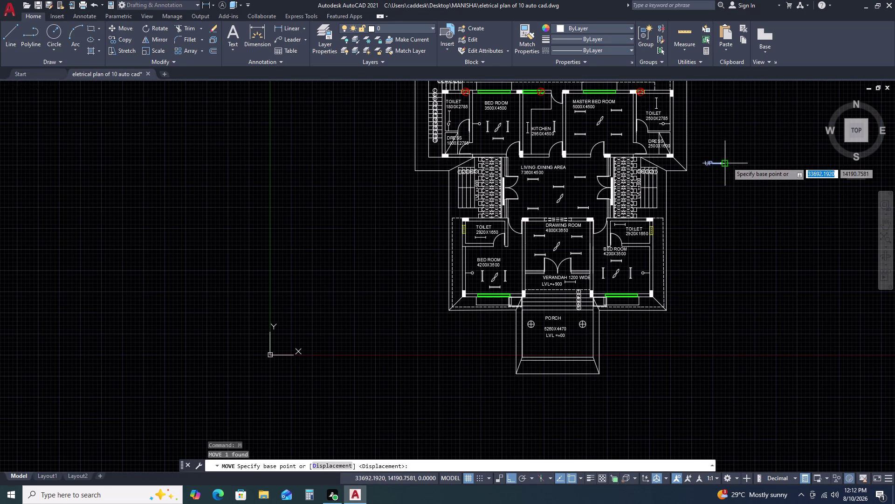
click(728, 162)
key(F8)
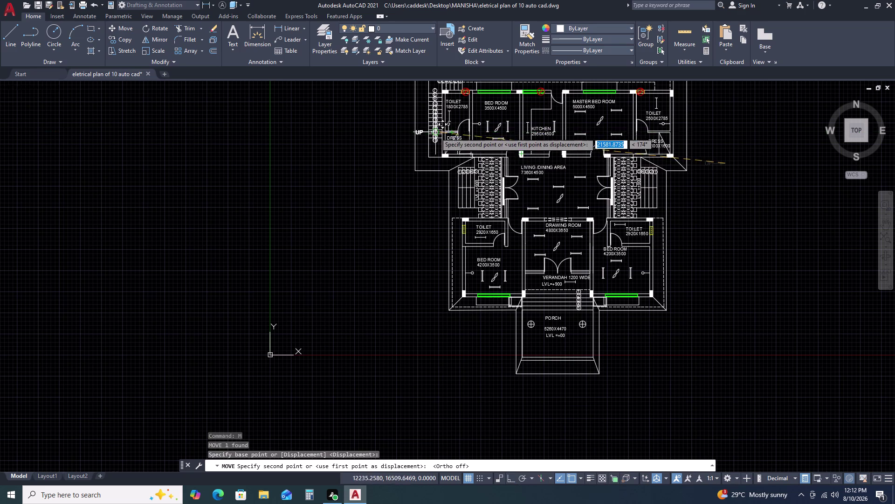
scroll(up, 3)
middle_drag(446, 124, 512, 253)
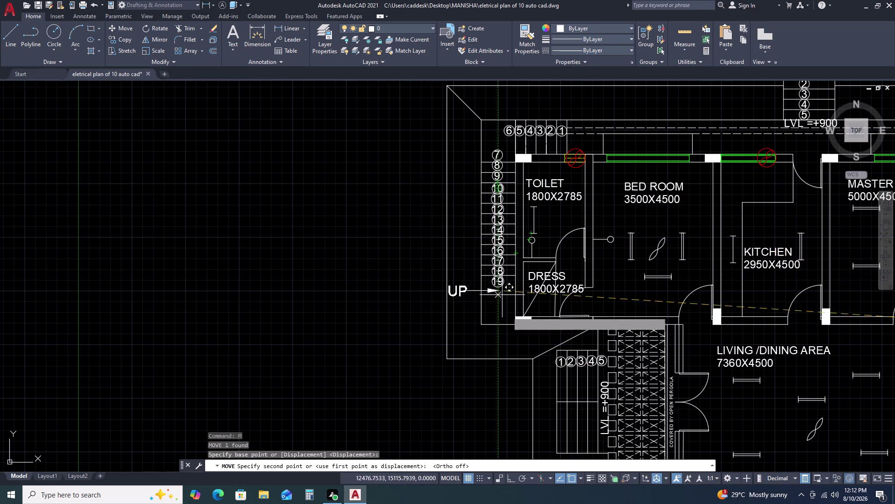
scroll(down, 3)
scroll(up, 3)
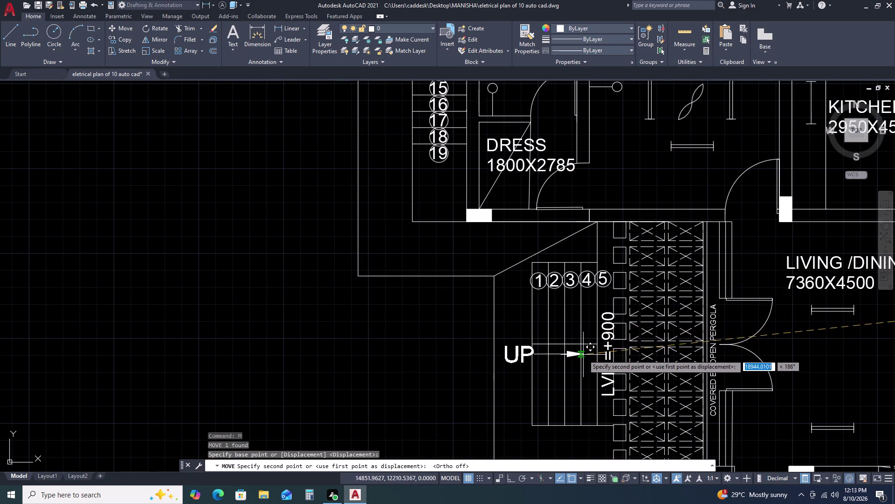
click(597, 356)
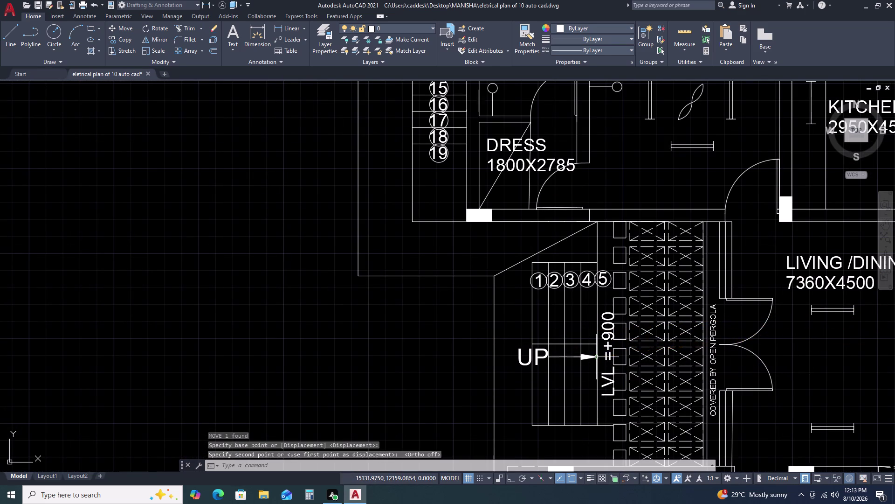
Reselect the placed UP tag and cancel an attempted grip adjustment.
scroll(down, 3)
scroll(down, 3)
scroll(up, 3)
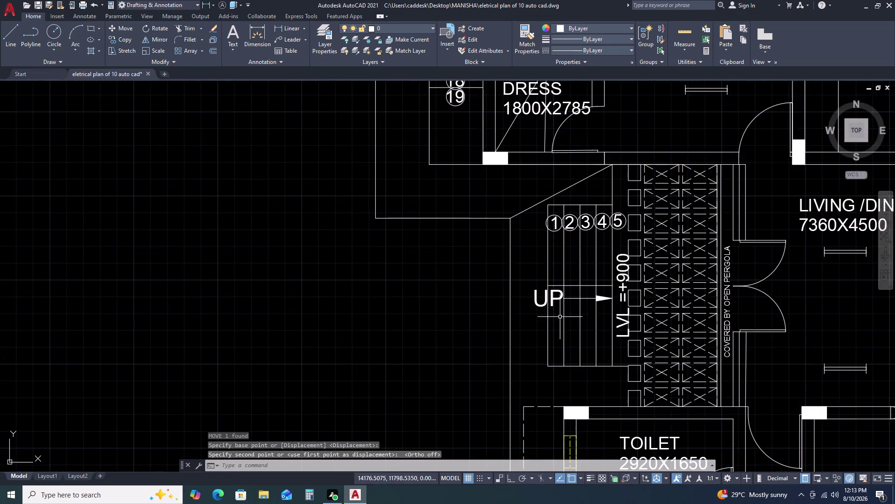
scroll(up, 3)
click(539, 294)
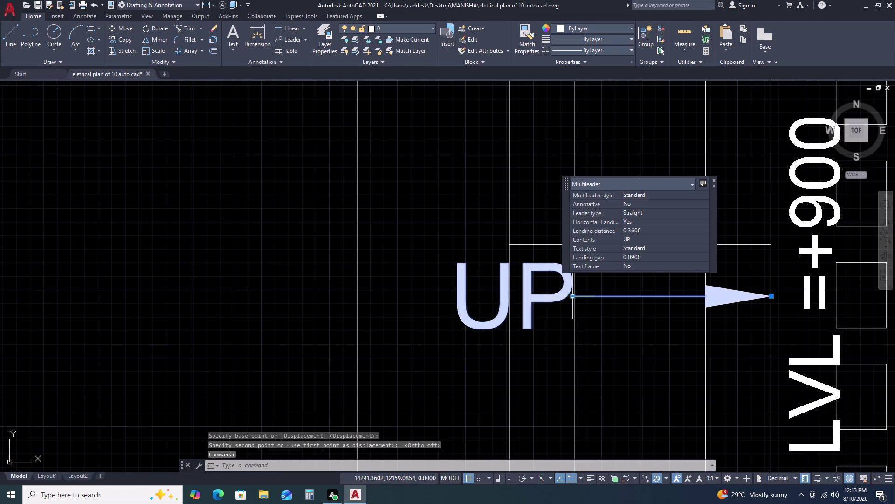
click(574, 296)
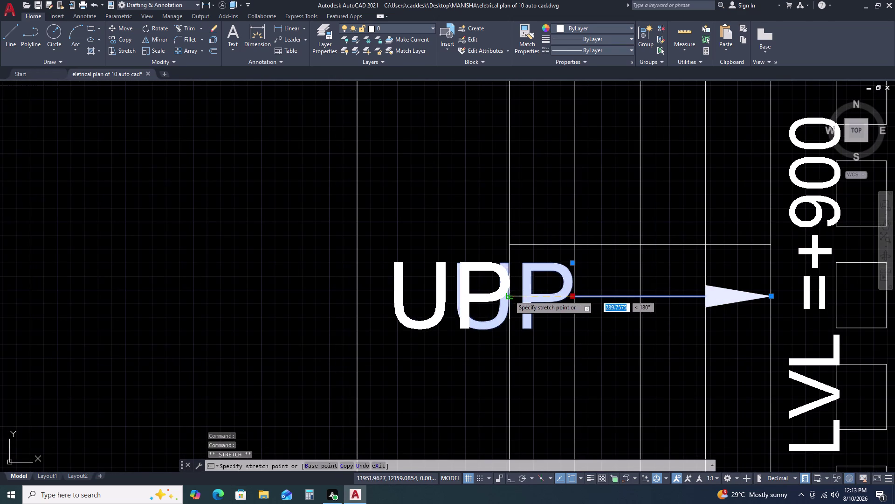
click(509, 295)
key(Escape)
Pan out over the whole floor plan to bring the porch into view.
scroll(down, 3)
scroll(down, 3)
scroll(down, 3)
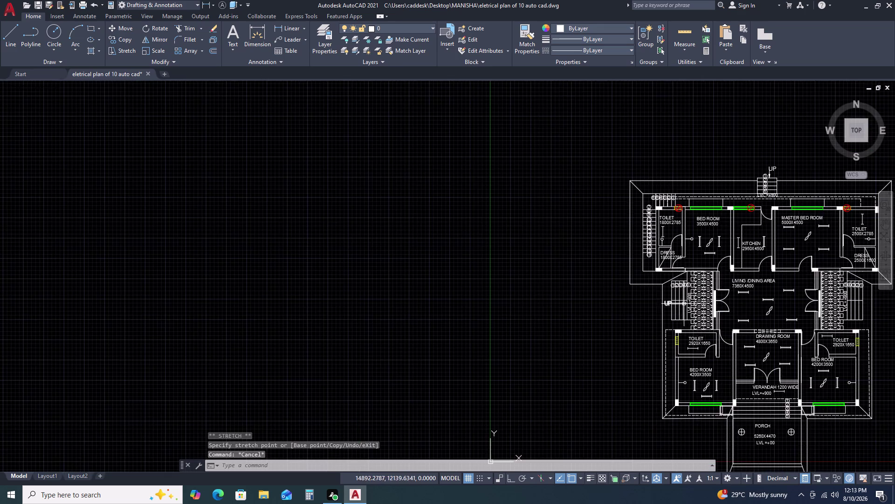
middle_drag(729, 344, 605, 238)
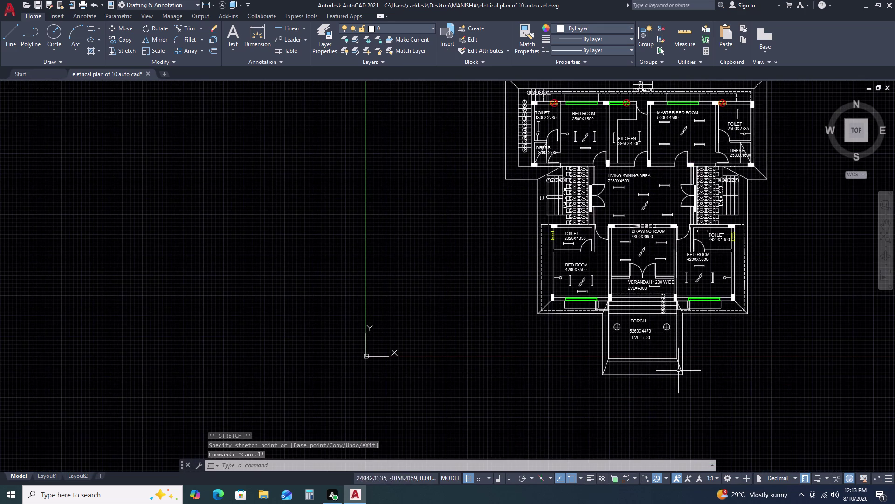
scroll(down, 3)
scroll(up, 3)
middle_drag(727, 337, 683, 306)
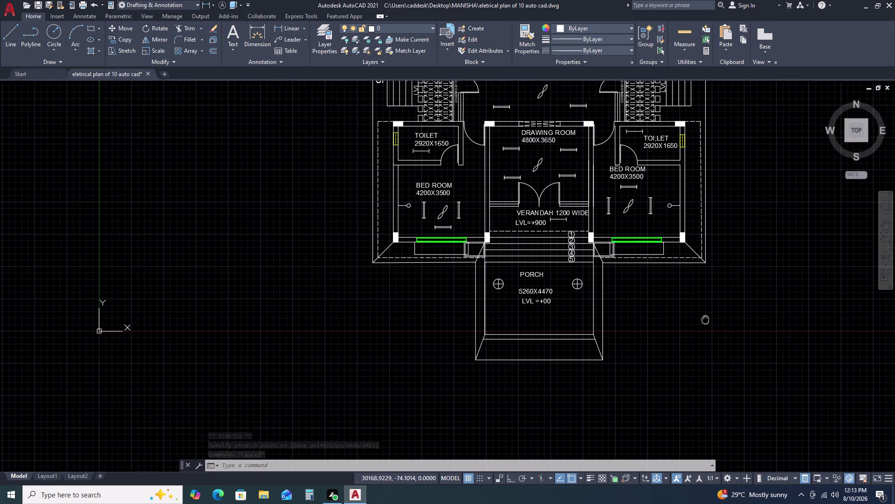
scroll(up, 3)
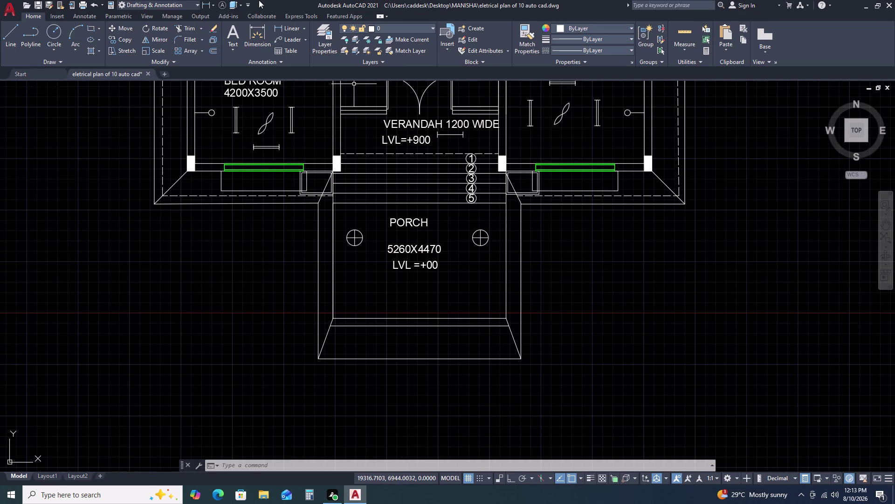
Abandon a first leader attempt and erase the old leader beside the porch.
click(282, 39)
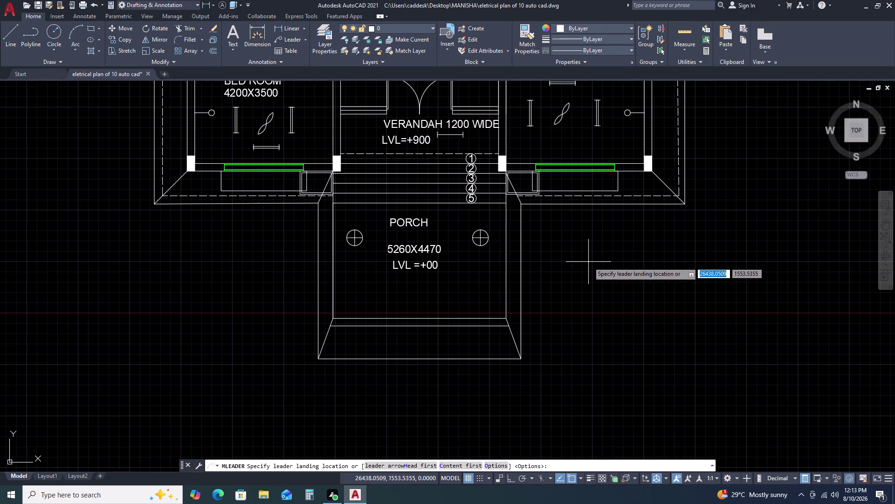
click(588, 261)
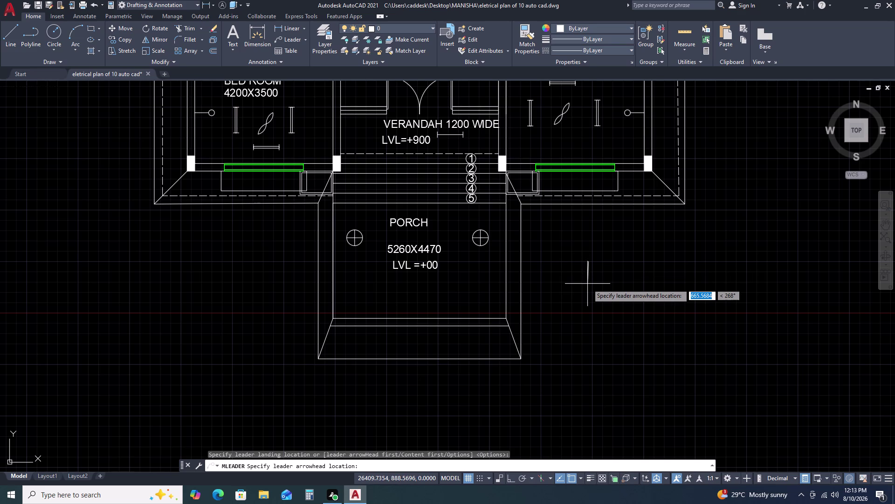
click(588, 284)
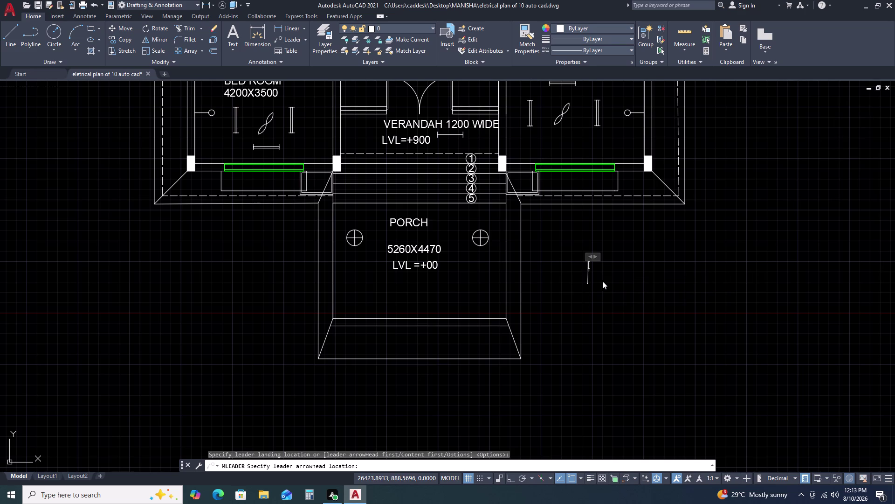
key(Escape)
double_click(605, 248)
click(577, 285)
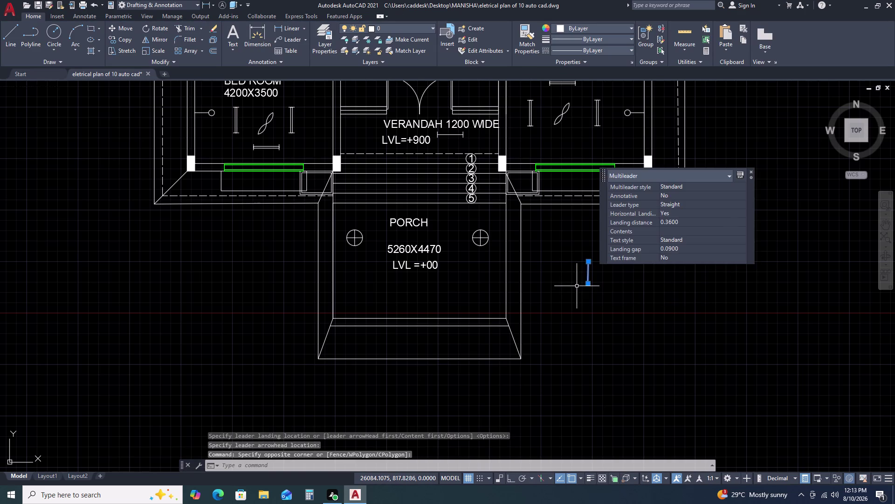
key(Delete)
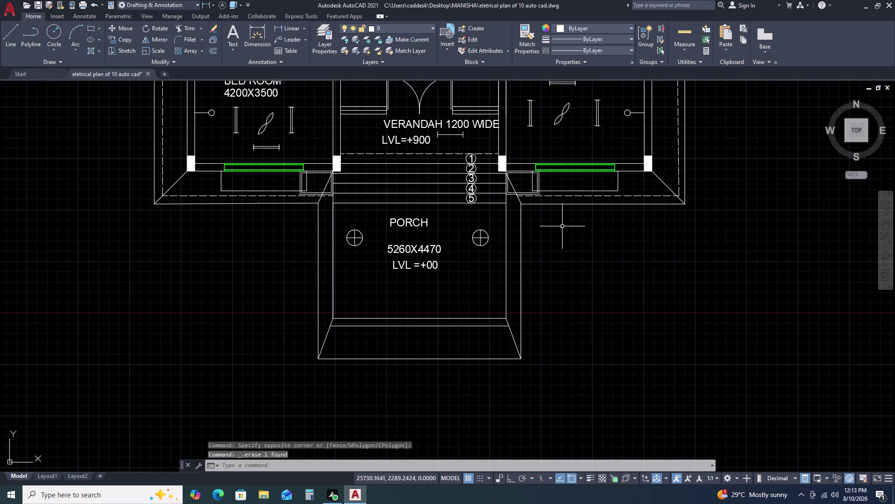
Draw a vertical multileader right of the porch with Ortho on, labelled UP.
click(290, 41)
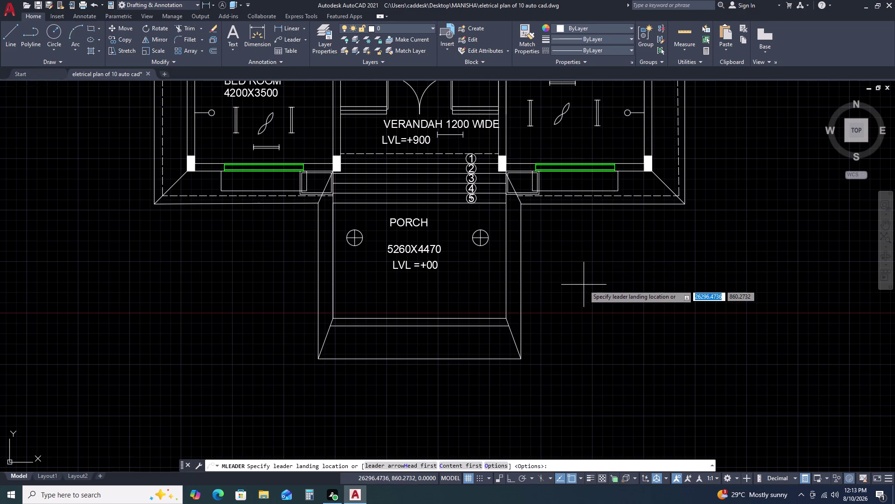
click(584, 284)
key(F8)
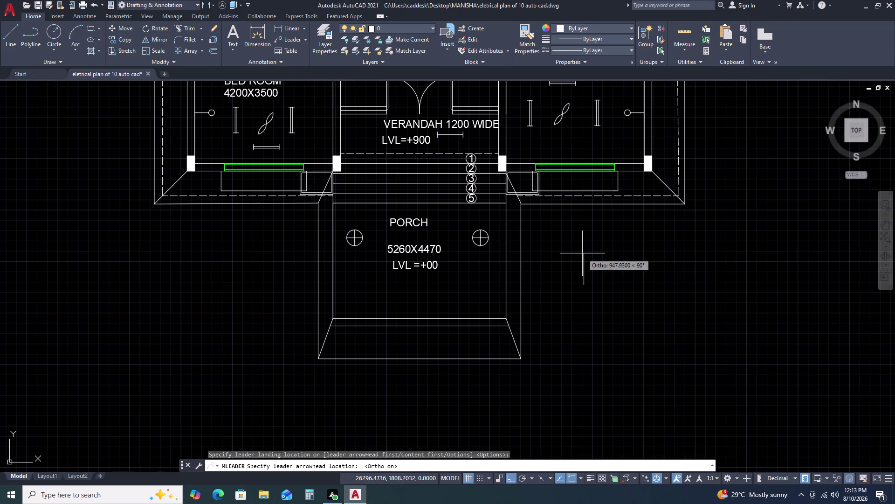
click(584, 266)
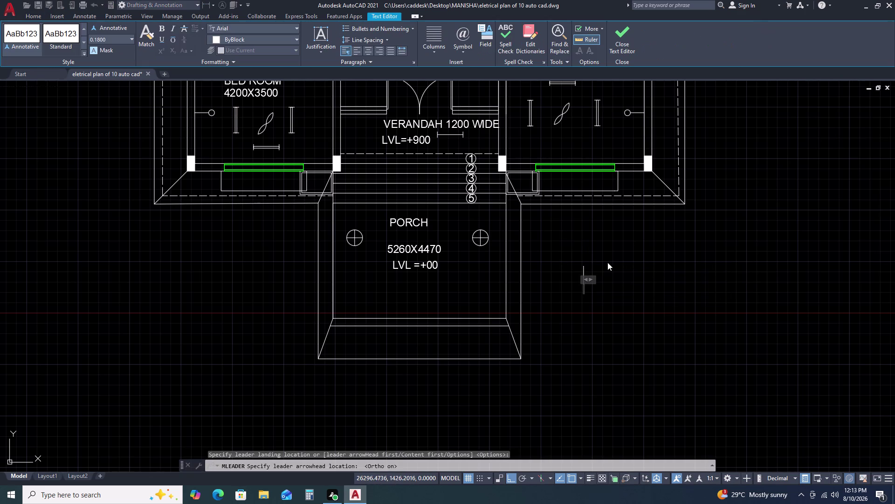
text(UP)
key(Return)
click(640, 296)
scroll(up, 3)
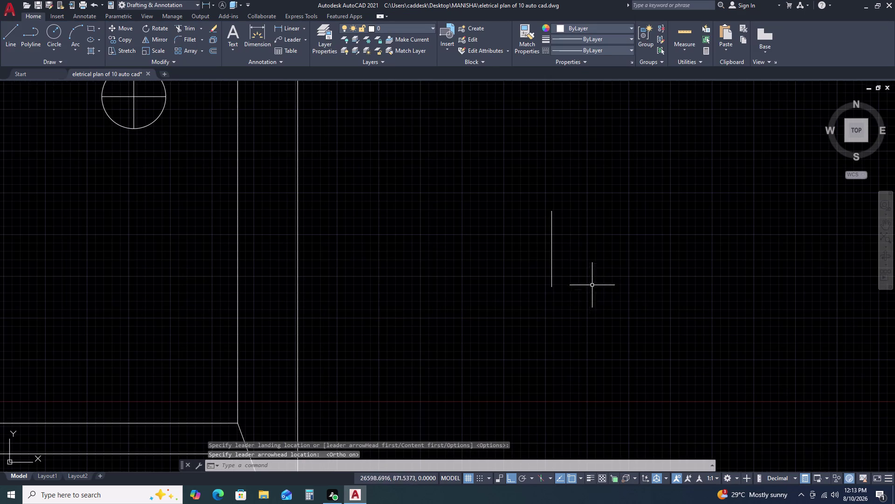
Match the new UP leader's properties to the stair's UP label.
key(m)
key(a)
key(space)
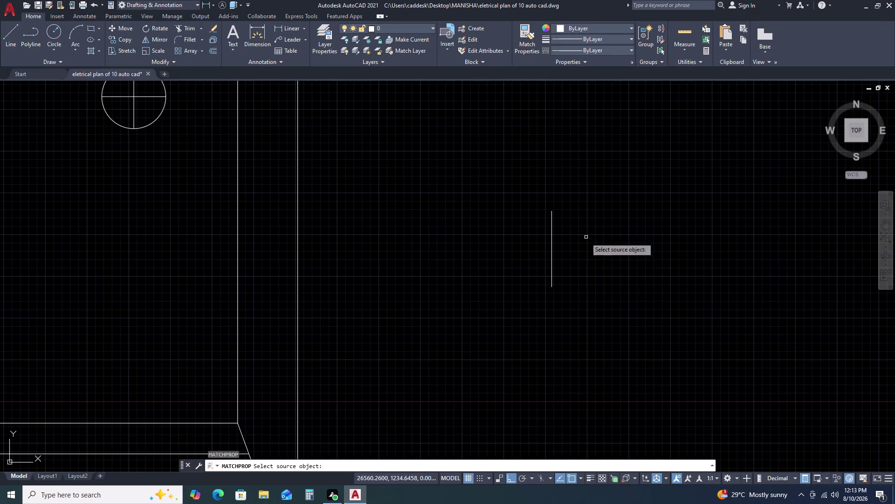
scroll(down, 3)
scroll(down, 3)
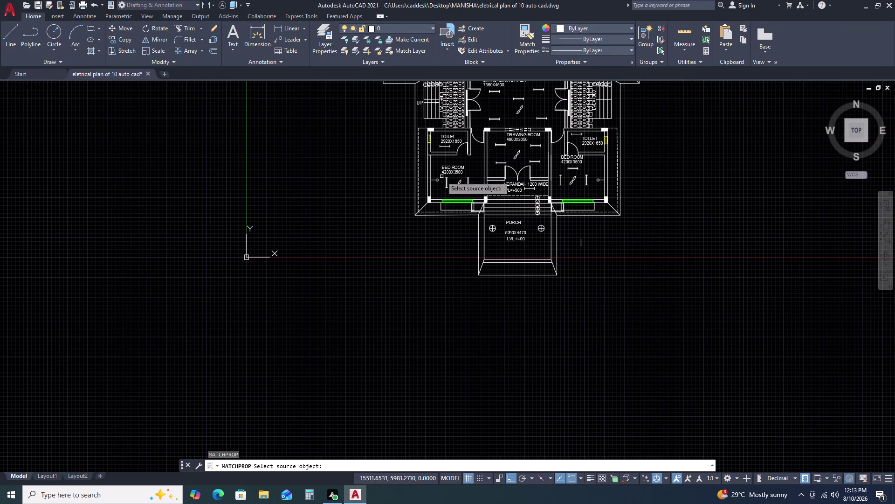
click(421, 105)
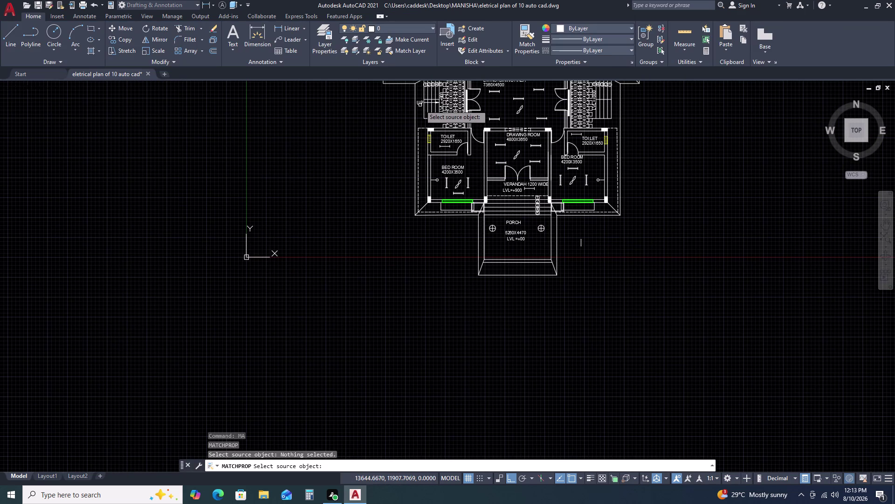
click(419, 104)
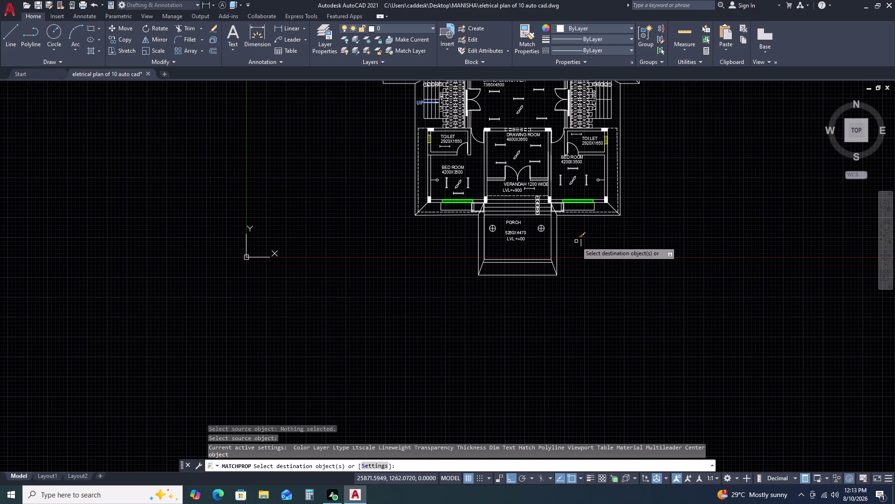
click(583, 242)
key(Escape)
Move the restyled UP leader from its arrow tip to the porch steps, Ortho off.
scroll(up, 3)
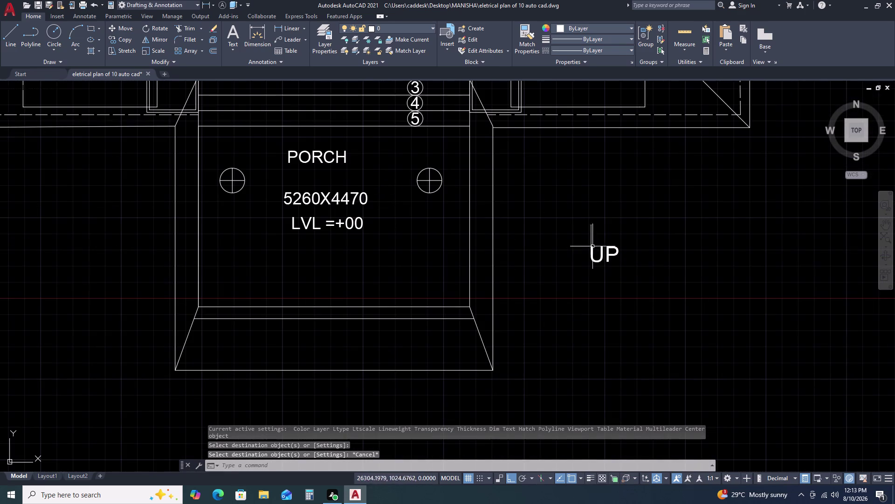
click(590, 237)
scroll(up, 3)
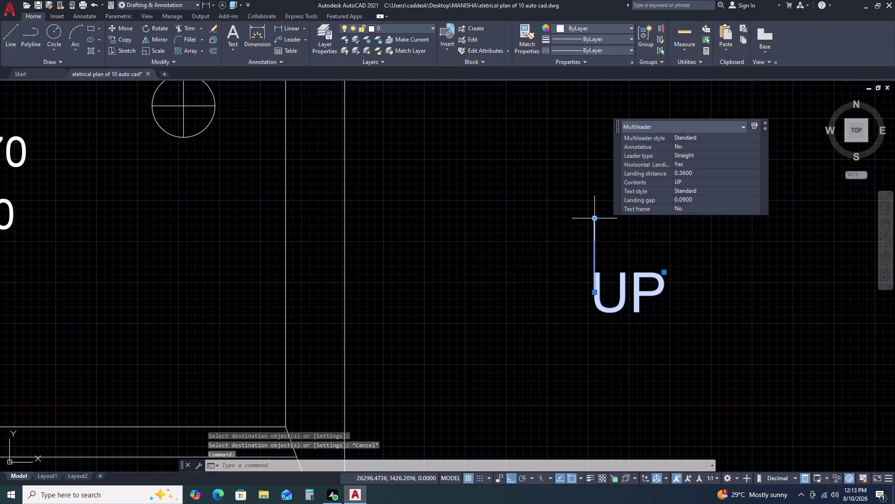
click(594, 217)
double_click(596, 184)
key(Escape)
scroll(down, 3)
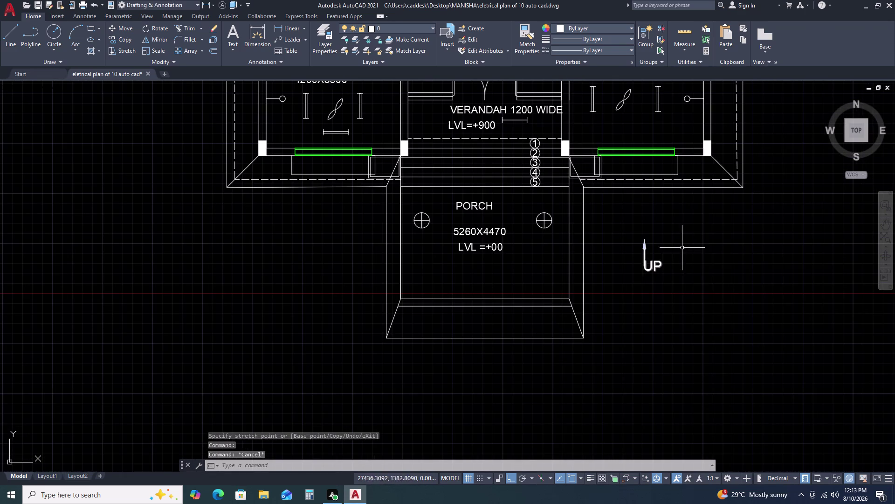
click(683, 245)
double_click(627, 279)
key(m)
key(space)
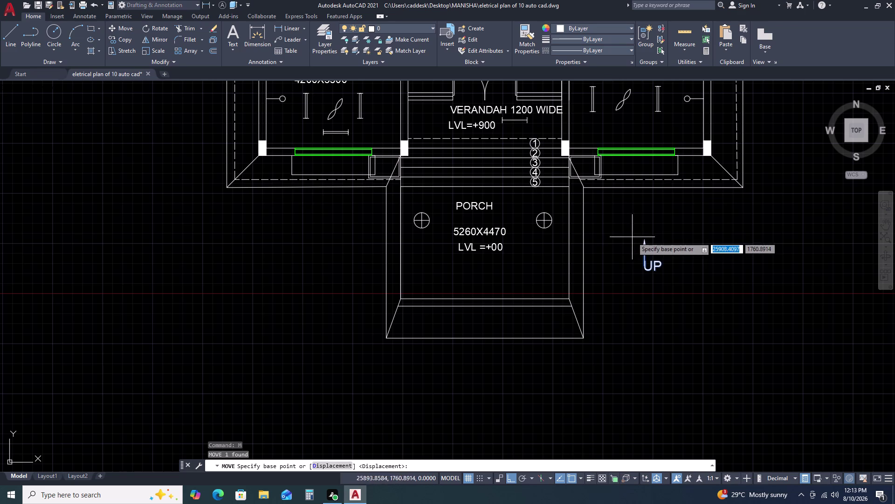
click(644, 240)
key(F8)
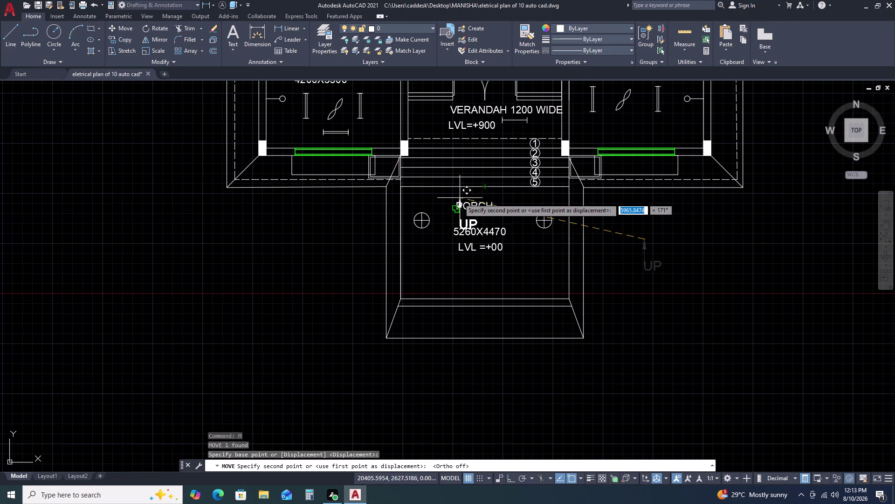
scroll(up, 3)
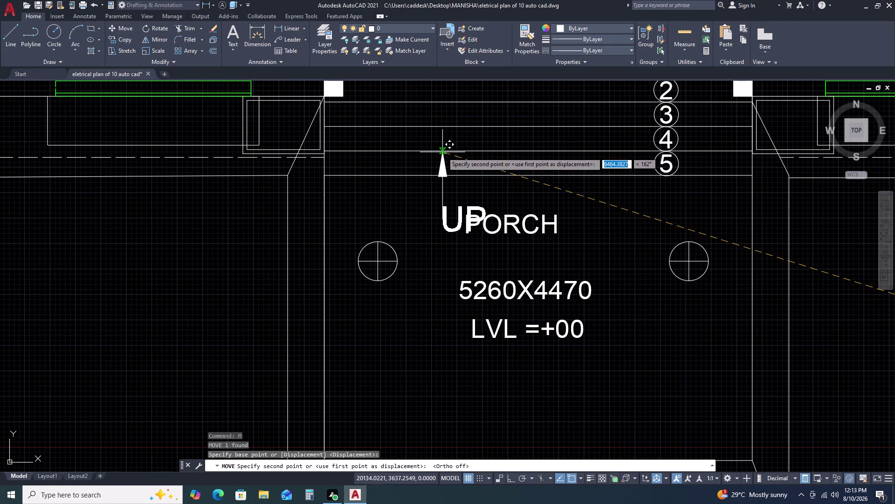
click(451, 125)
Move the PORCH label slightly down beneath the UP arrow.
scroll(down, 3)
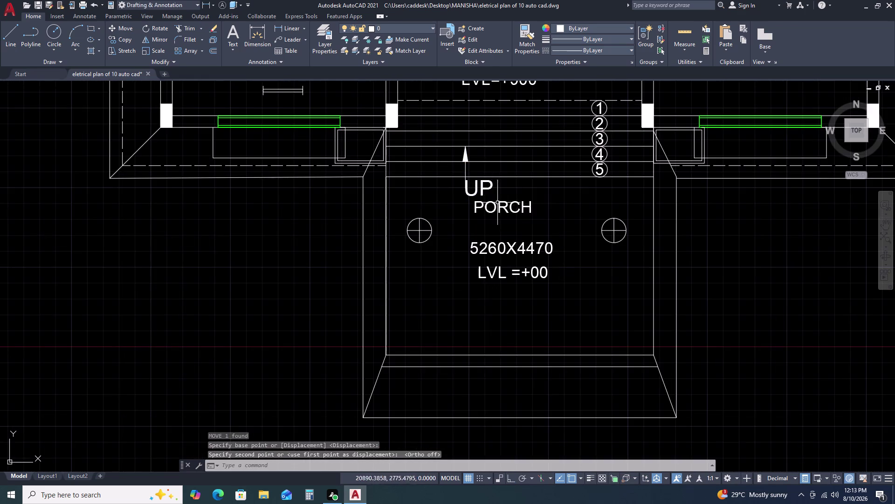
scroll(up, 3)
click(583, 205)
click(527, 243)
text(M)
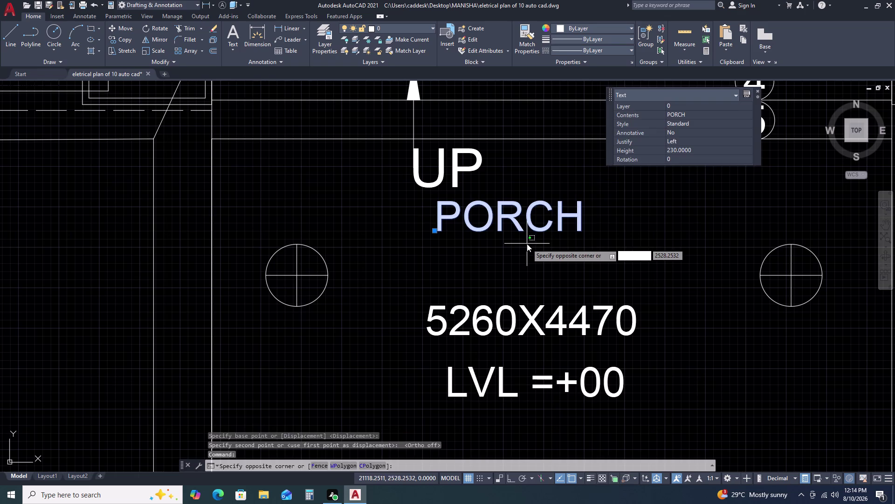
key(space)
click(527, 243)
click(464, 274)
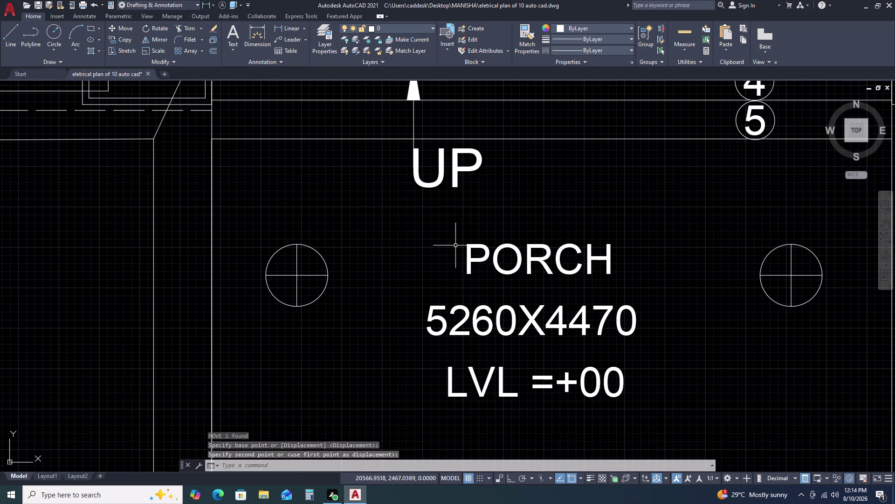
scroll(down, 3)
scroll(up, 3)
key(Escape)
scroll(down, 3)
scroll(down, 3)
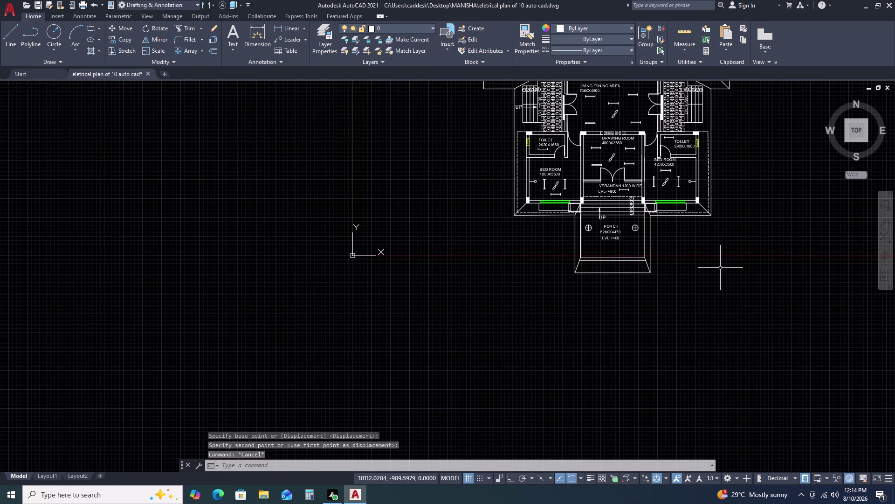
Select the left stair UP label and begin a mirror, then cancel it.
middle_click(748, 196)
middle_drag(749, 196, 721, 290)
scroll(up, 3)
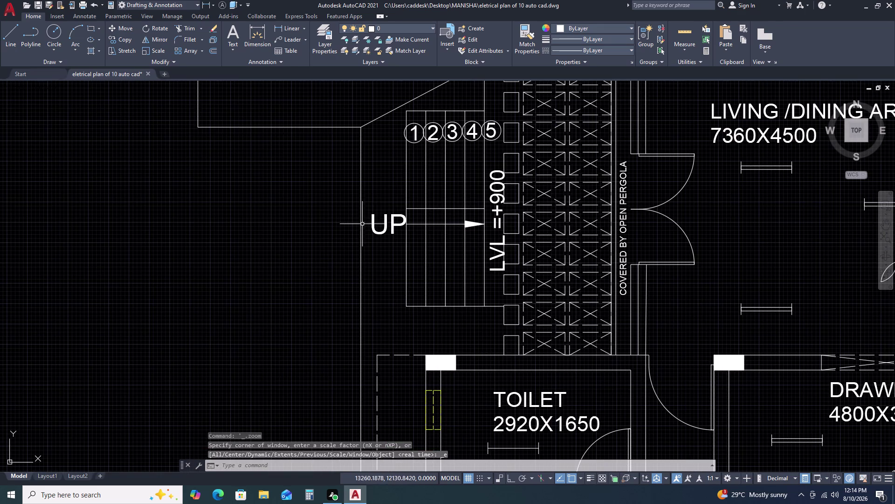
click(404, 194)
click(362, 238)
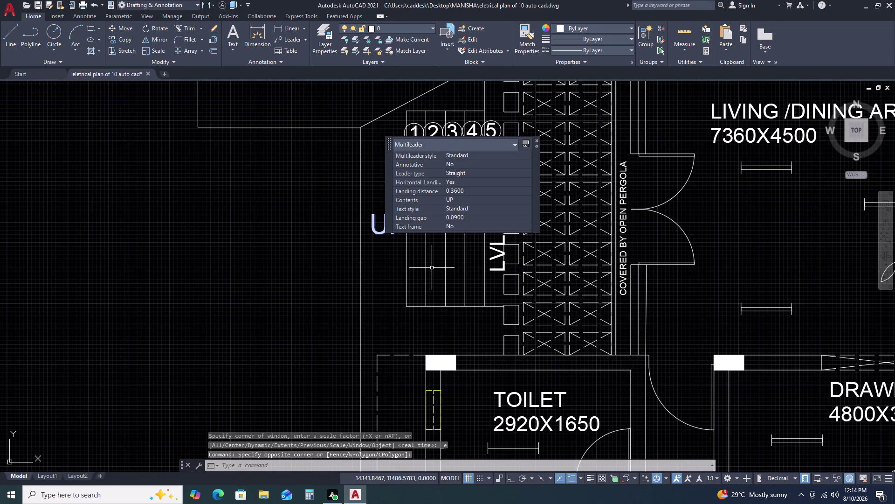
text(MI)
key(space)
click(765, 281)
scroll(down, 3)
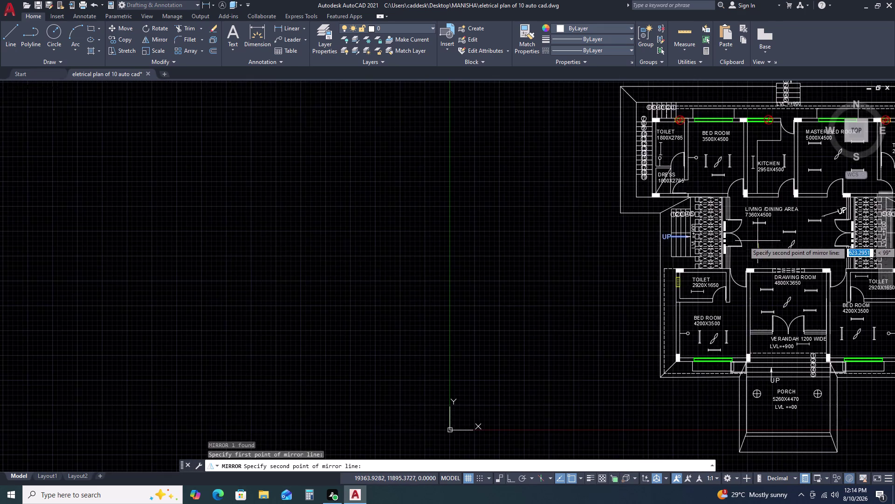
middle_drag(758, 240, 567, 298)
key(Escape)
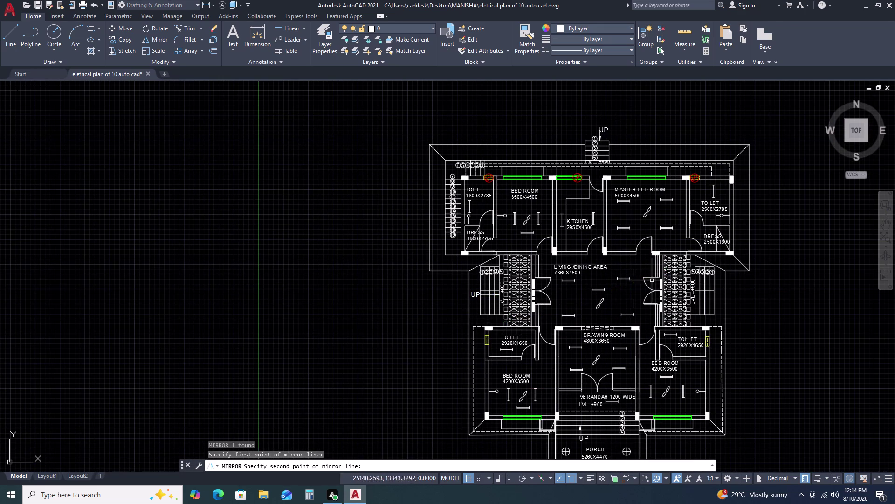
scroll(up, 3)
click(472, 296)
Mirror the UP label across a vertical line at the plan's centre, keeping the original.
key(m)
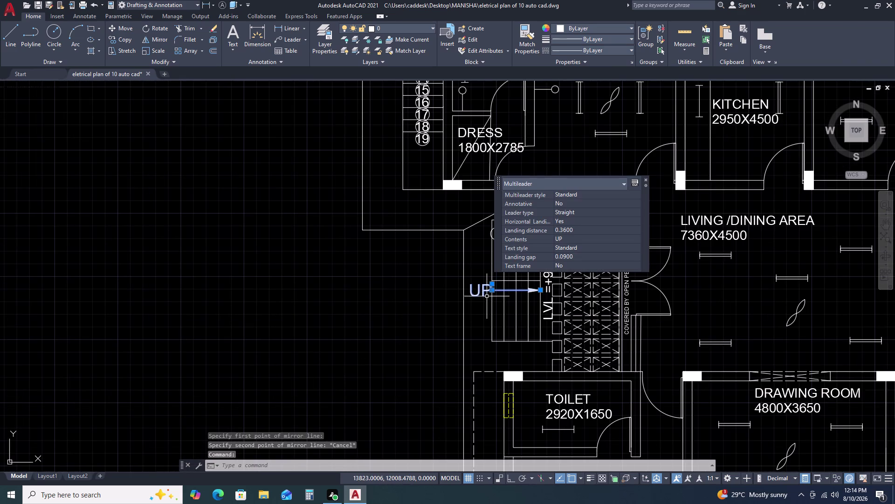
key(i)
key(space)
scroll(down, 3)
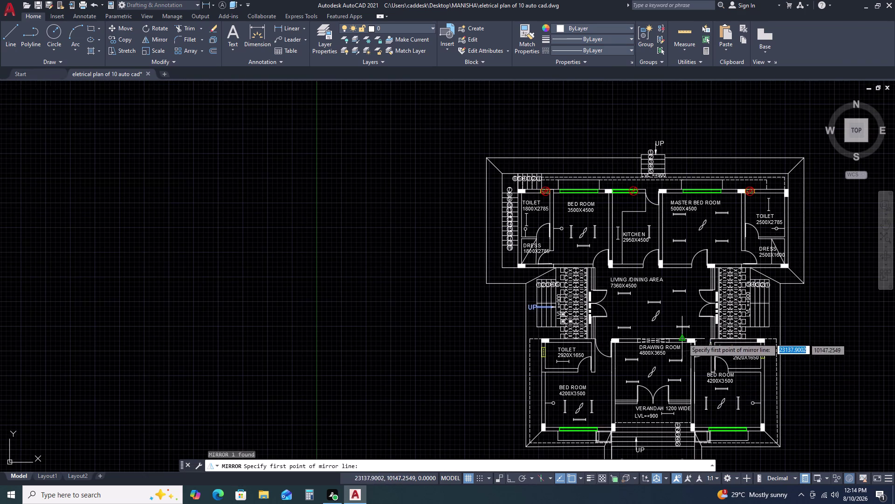
click(681, 338)
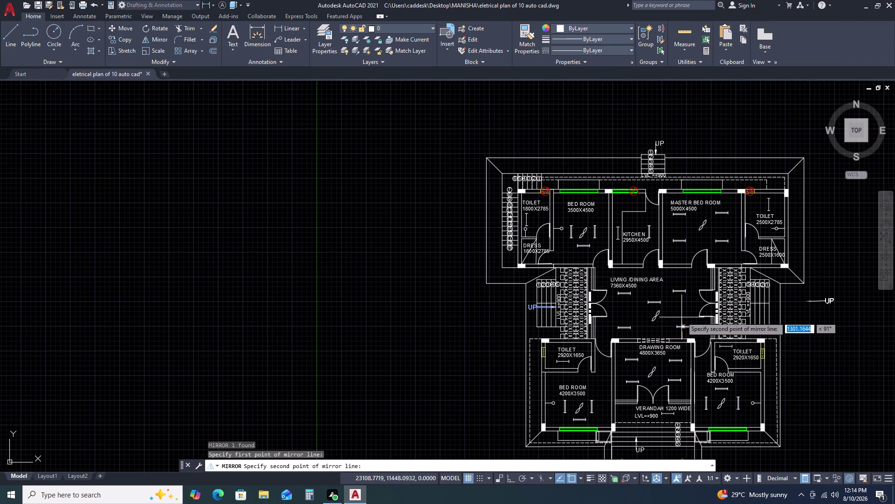
key(F8)
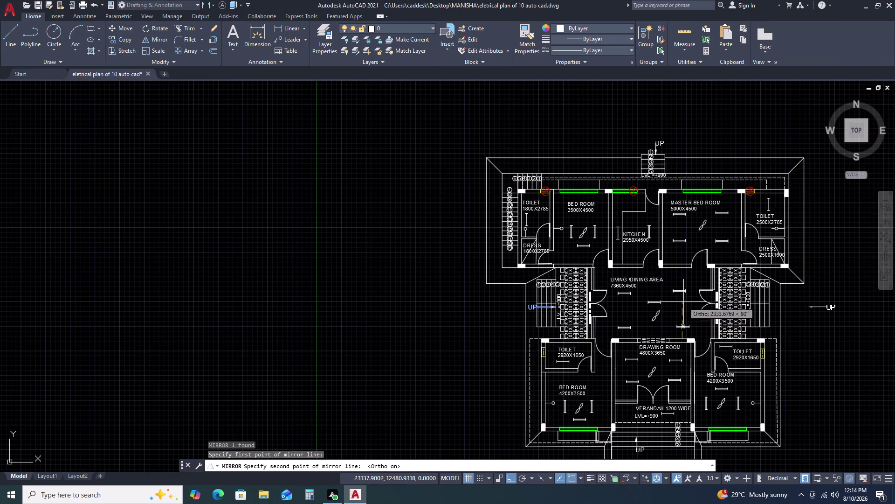
click(684, 302)
click(700, 335)
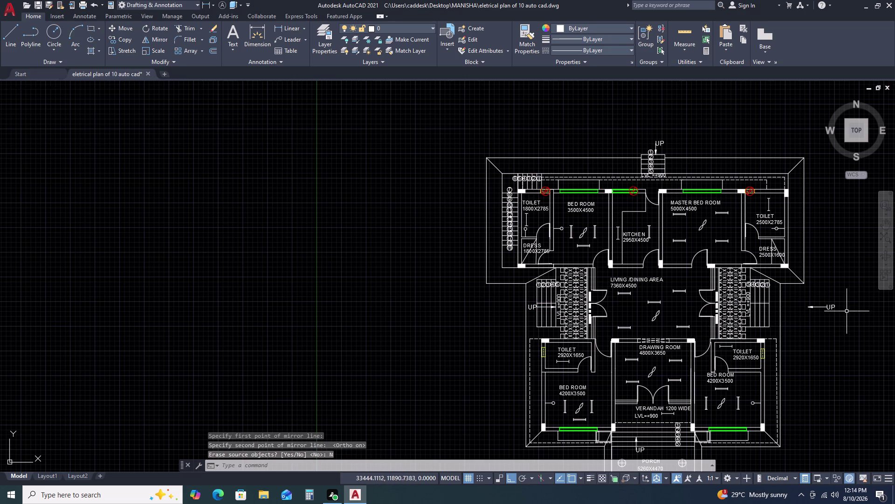
Move the mirrored UP label beside the right staircase arrow with Ortho off.
click(837, 298)
click(831, 306)
text(M)
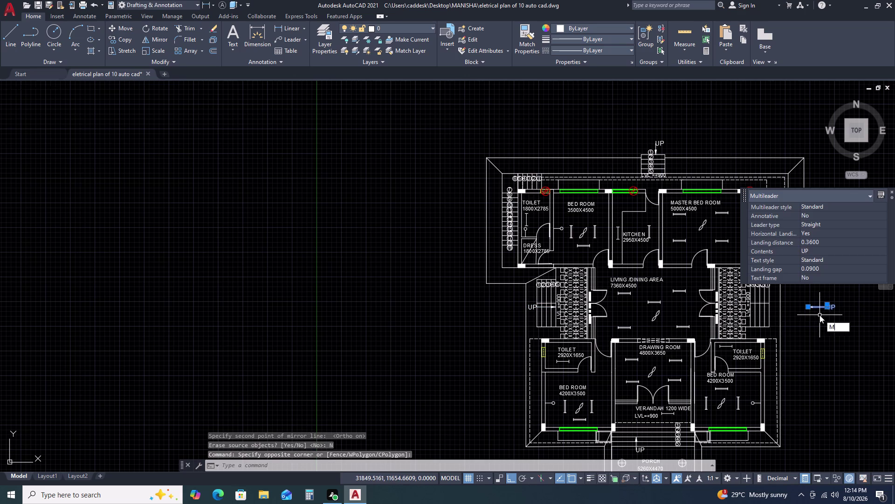
key(space)
scroll(up, 3)
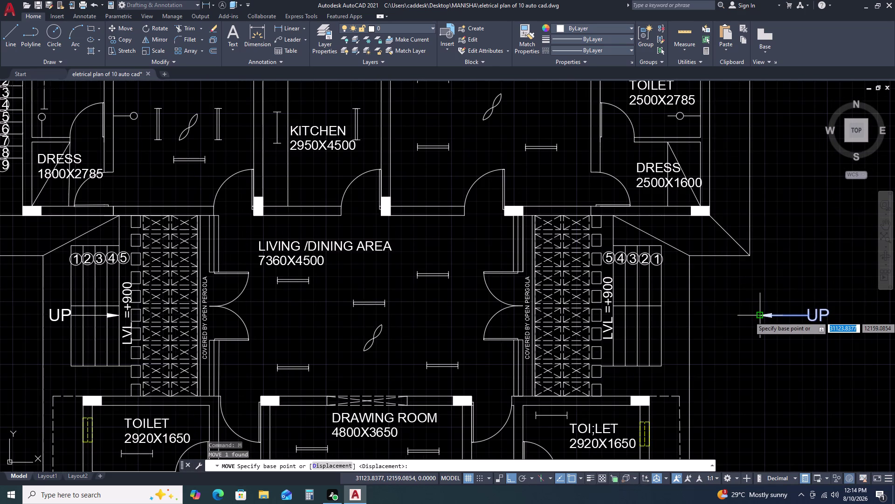
click(761, 316)
scroll(up, 3)
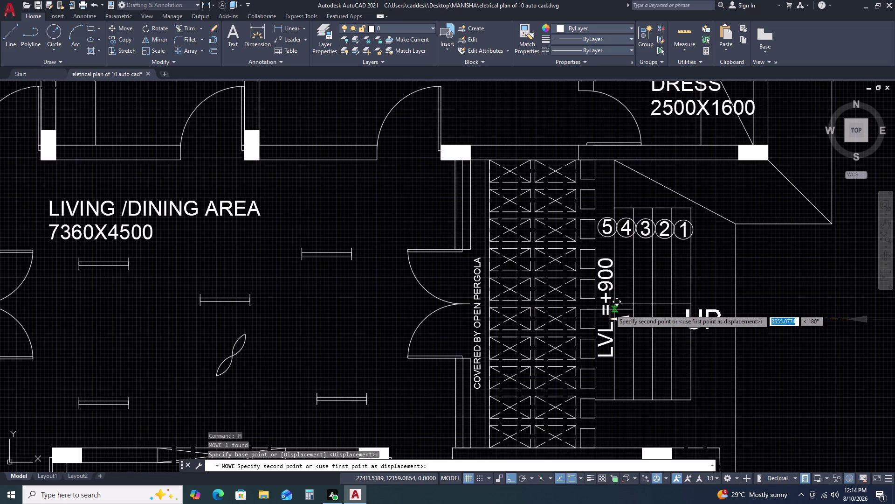
key(F8)
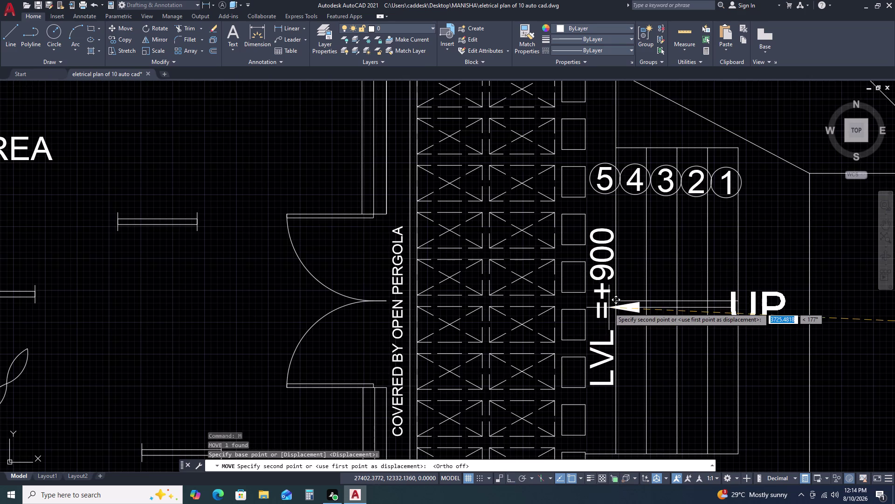
click(610, 311)
scroll(down, 3)
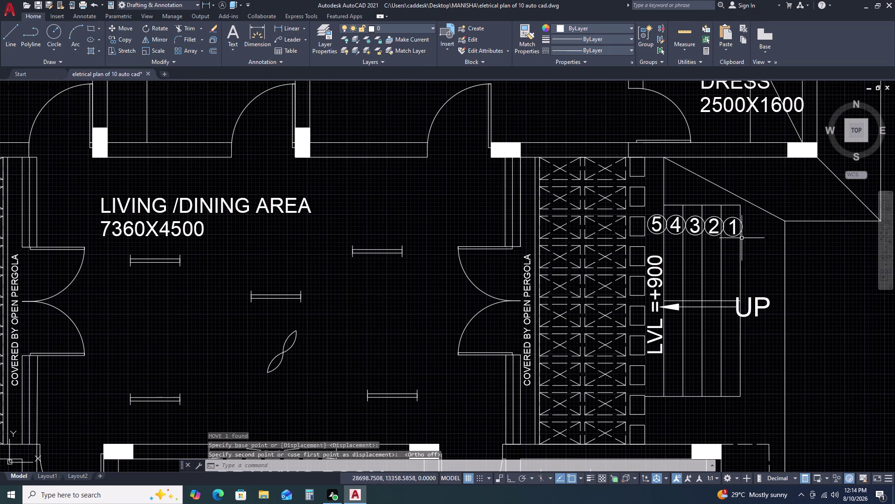
scroll(up, 3)
Place a 3000 linear dimension beside the right-hand staircase.
key(d)
text(LI)
key(space)
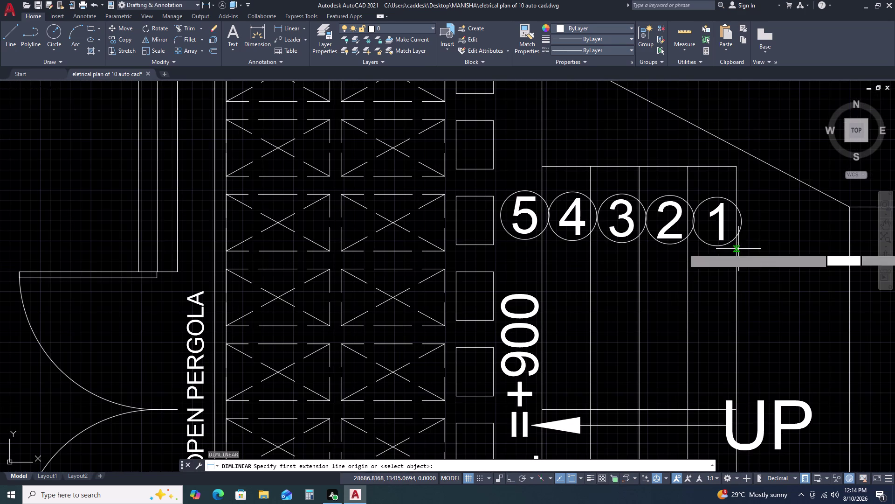
click(738, 168)
scroll(down, 3)
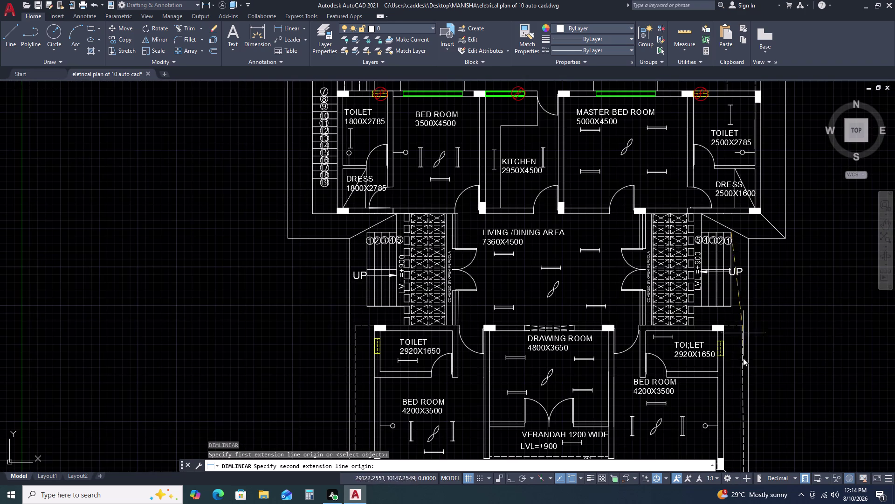
scroll(up, 3)
click(715, 316)
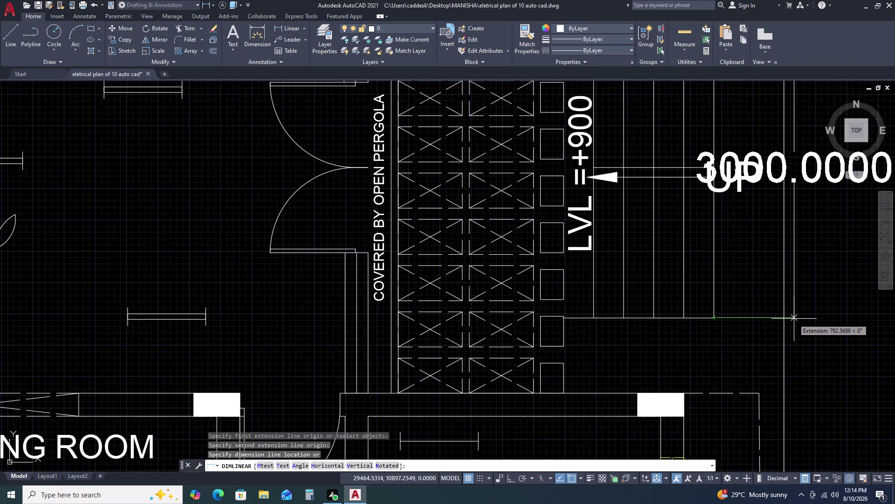
scroll(down, 3)
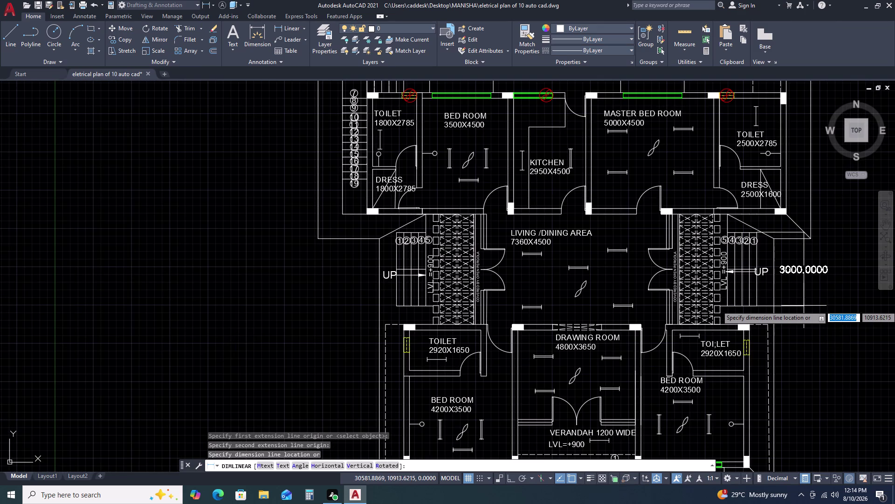
scroll(up, 3)
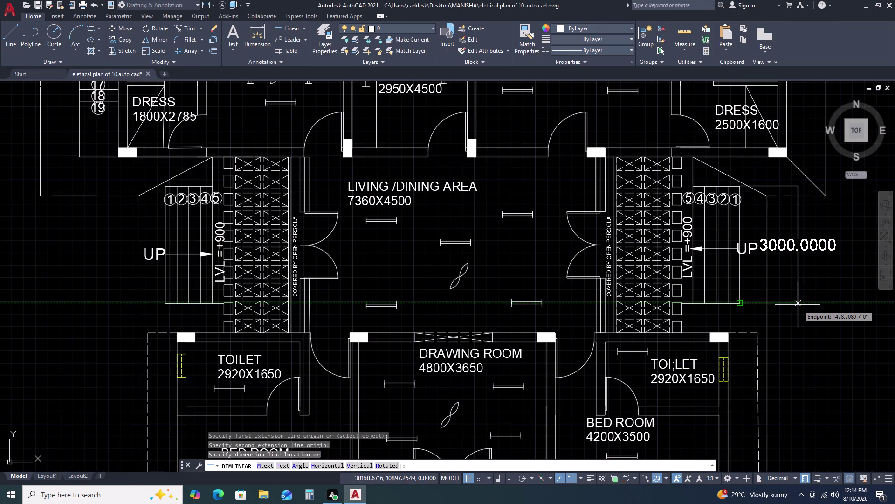
click(799, 305)
scroll(down, 3)
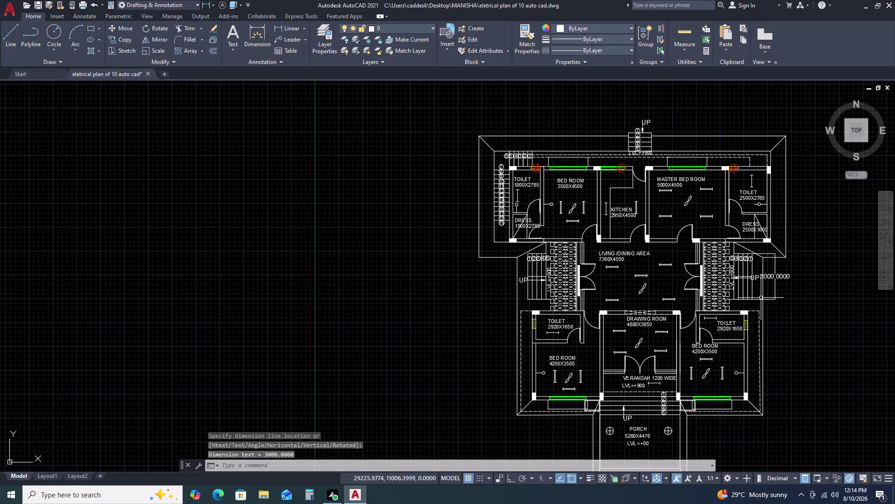
Place a 1200 linear dimension across the verandah.
key(space)
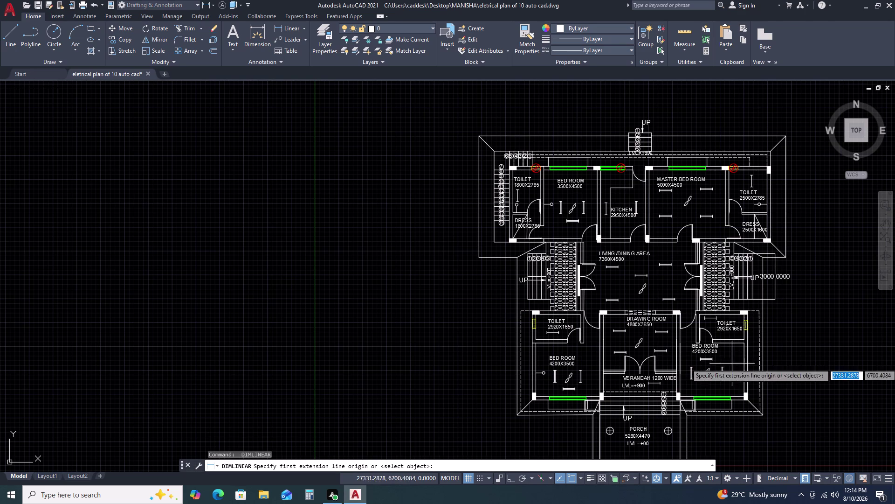
scroll(up, 3)
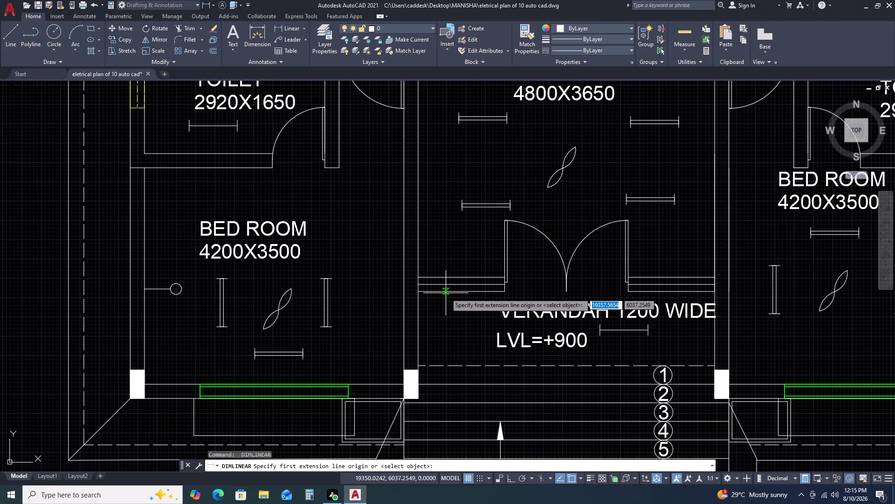
click(446, 291)
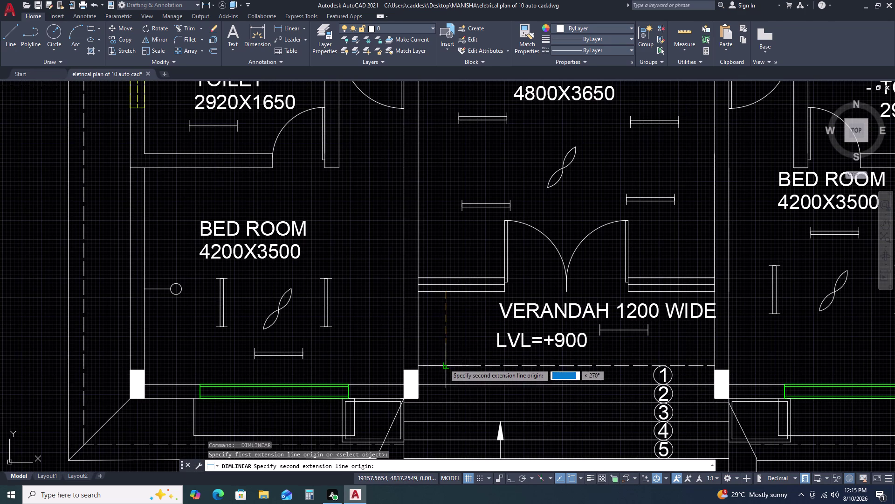
click(444, 365)
click(444, 362)
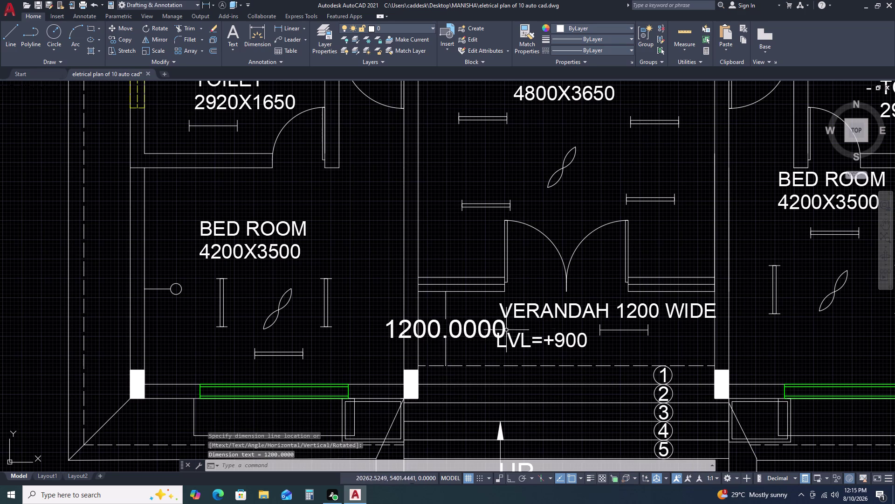
key(space)
scroll(down, 3)
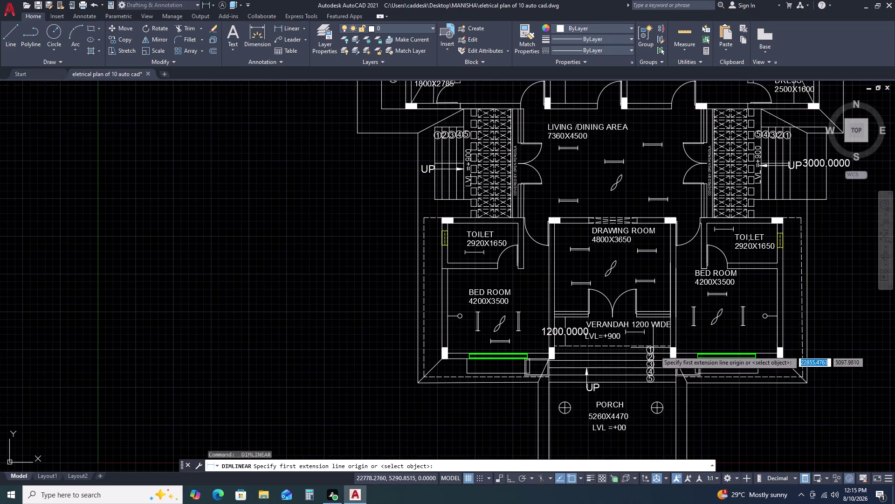
Place a 1000 linear dimension along the top-right toilet wall.
middle_drag(649, 373, 632, 249)
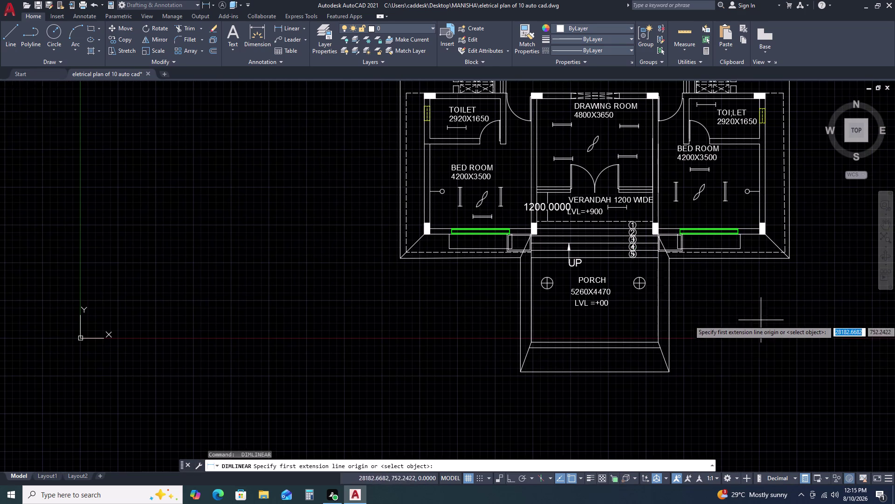
scroll(down, 3)
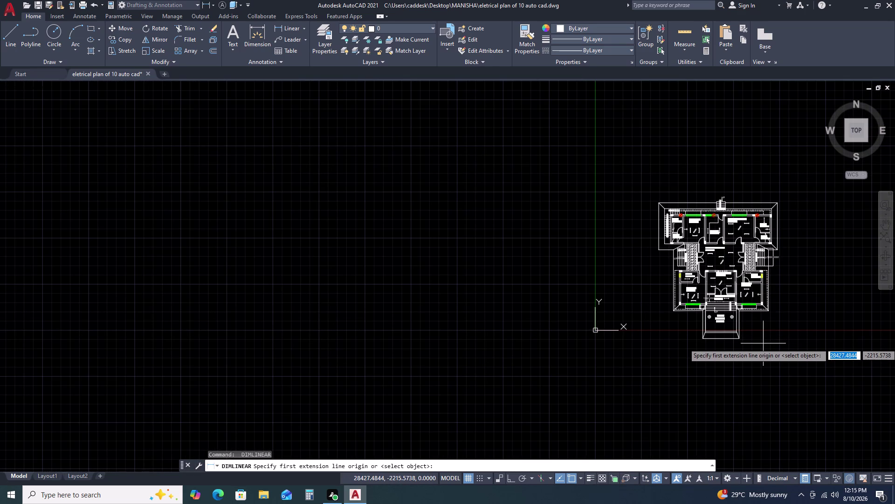
scroll(up, 3)
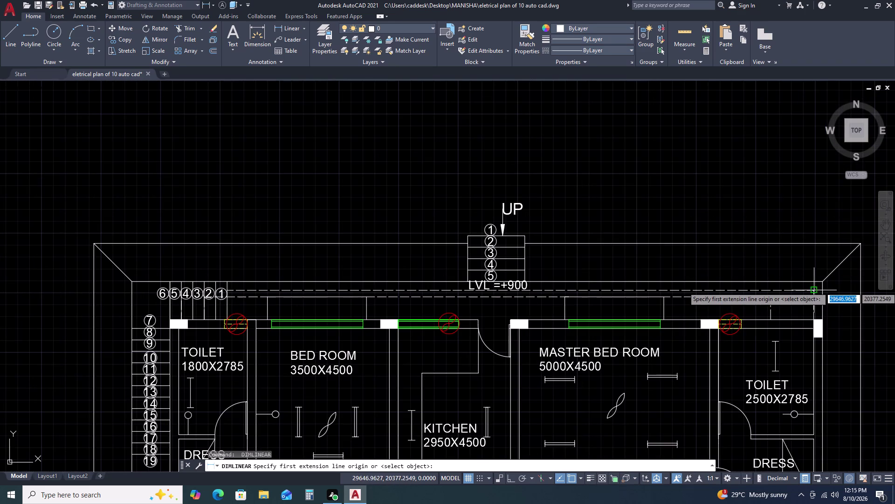
click(786, 320)
click(784, 284)
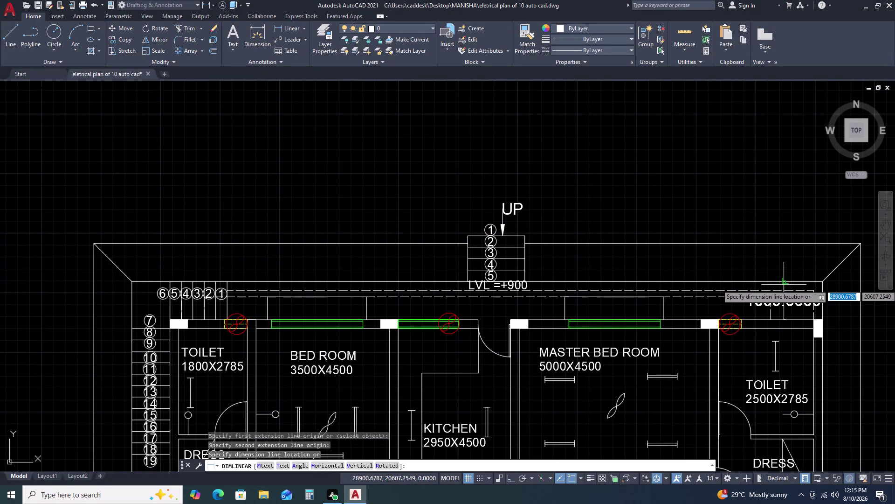
click(783, 291)
Place a 600 linear dimension by the top-left toilet wall.
key(space)
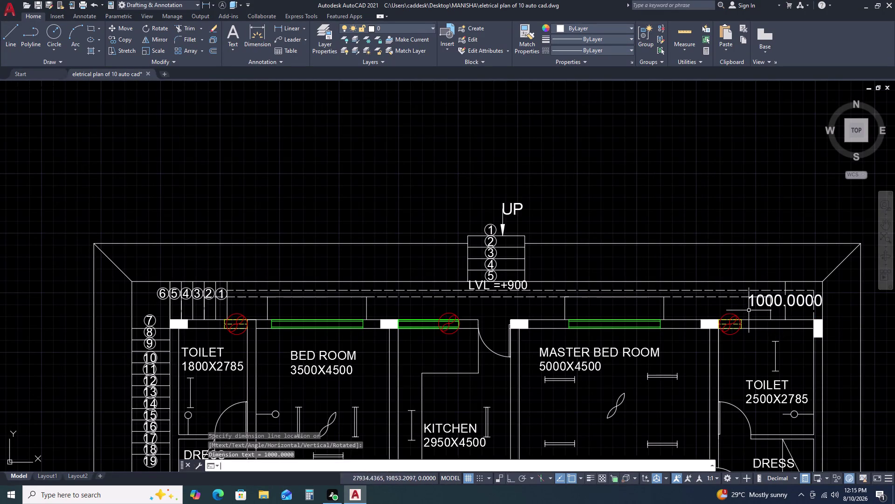
scroll(up, 3)
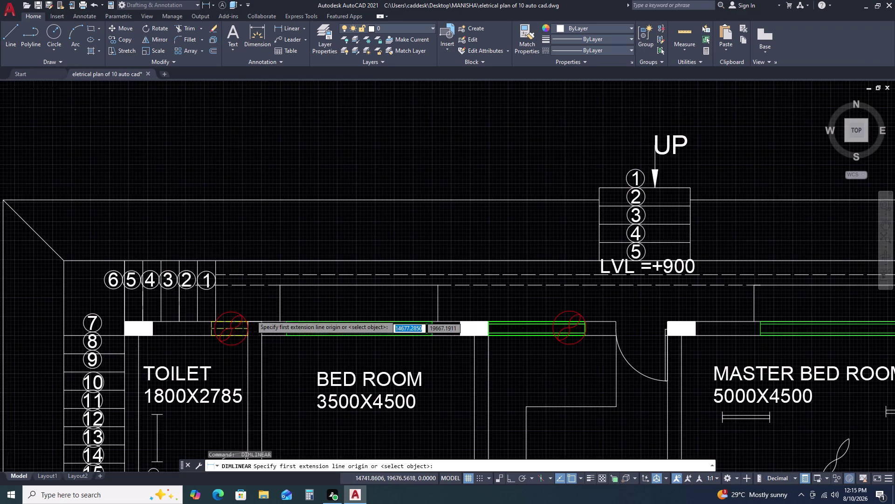
click(299, 268)
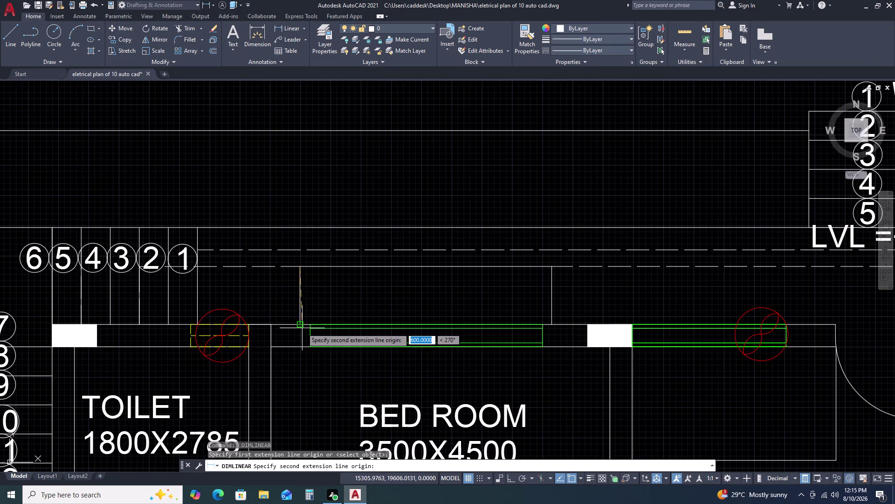
click(300, 326)
click(297, 323)
scroll(down, 3)
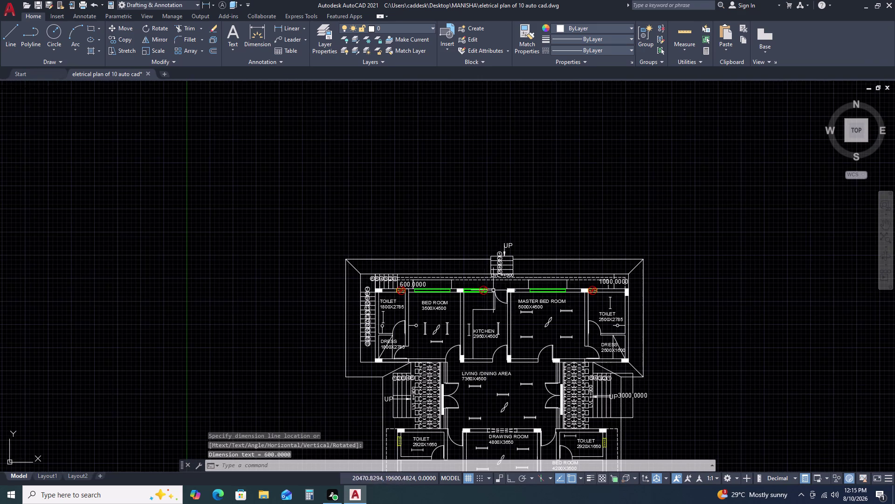
Cancel the pending dimension and bring the whole floor plan into view.
key(space)
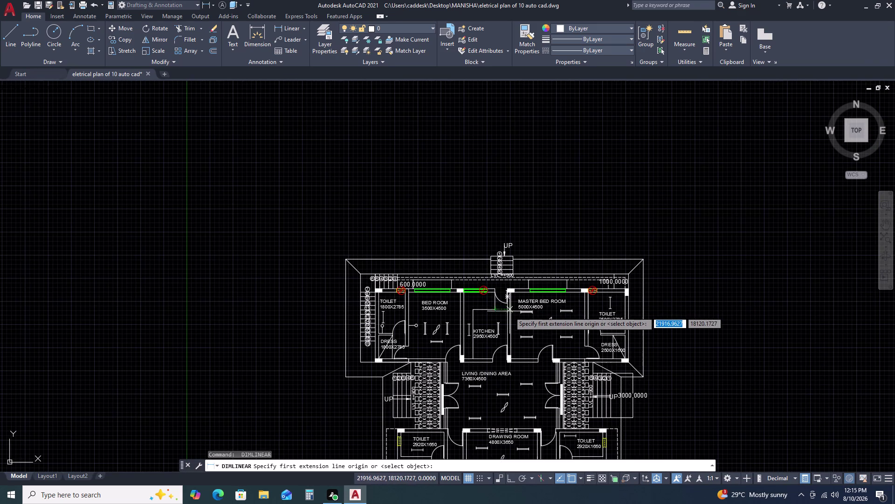
key(Escape)
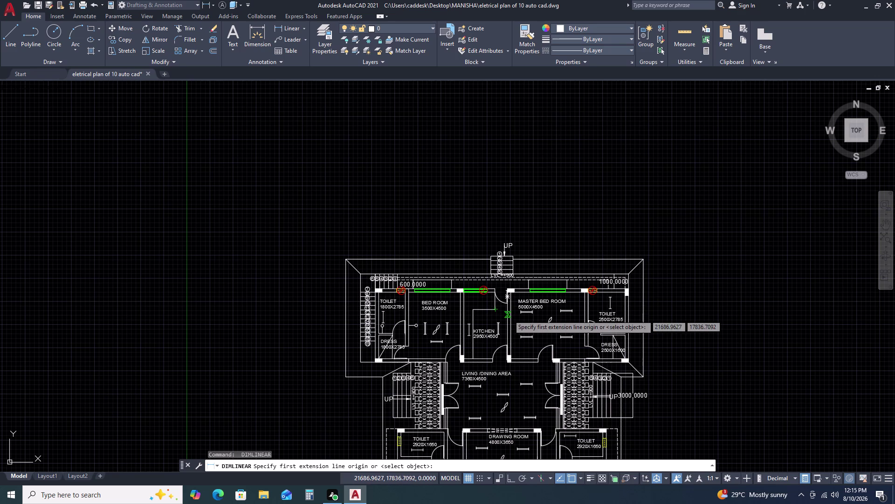
key(Escape)
key(Escape)
key(Escape)
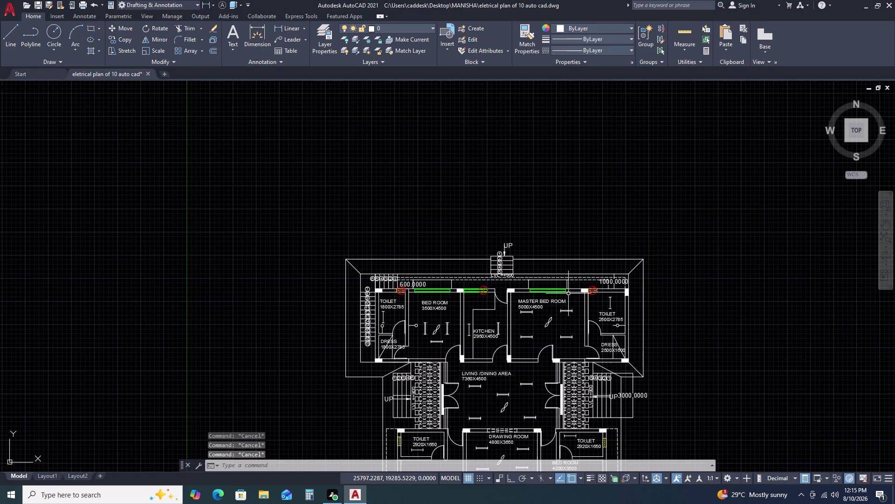
scroll(up, 3)
scroll(down, 3)
middle_drag(600, 364, 576, 247)
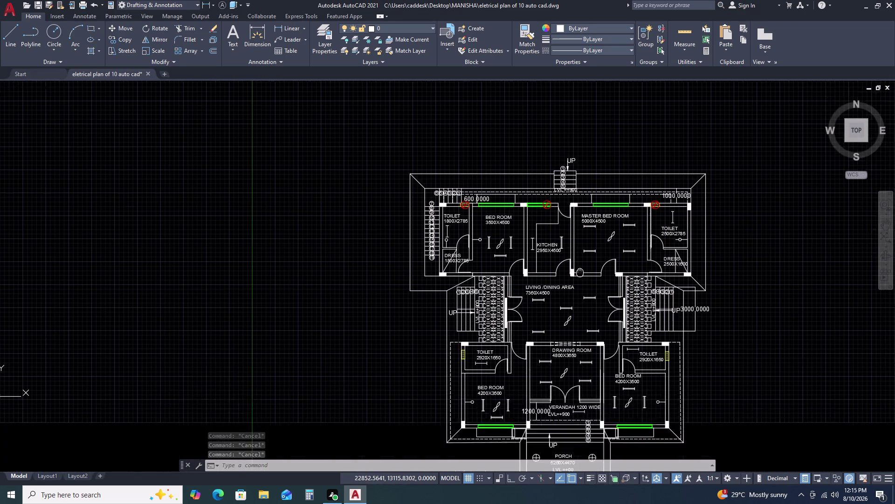
middle_drag(577, 248, 573, 211)
scroll(up, 3)
Draw an oval ellipse in empty space to the left of the plan.
scroll(down, 3)
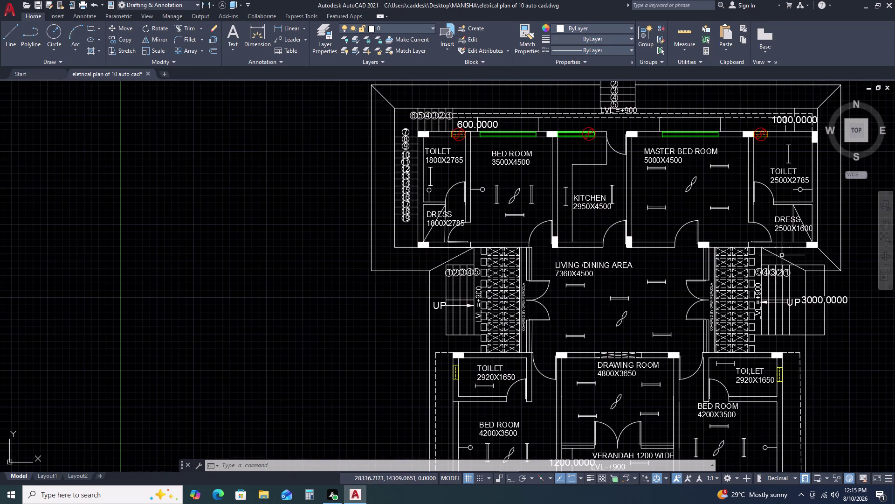
scroll(down, 3)
middle_drag(824, 294, 682, 252)
scroll(down, 3)
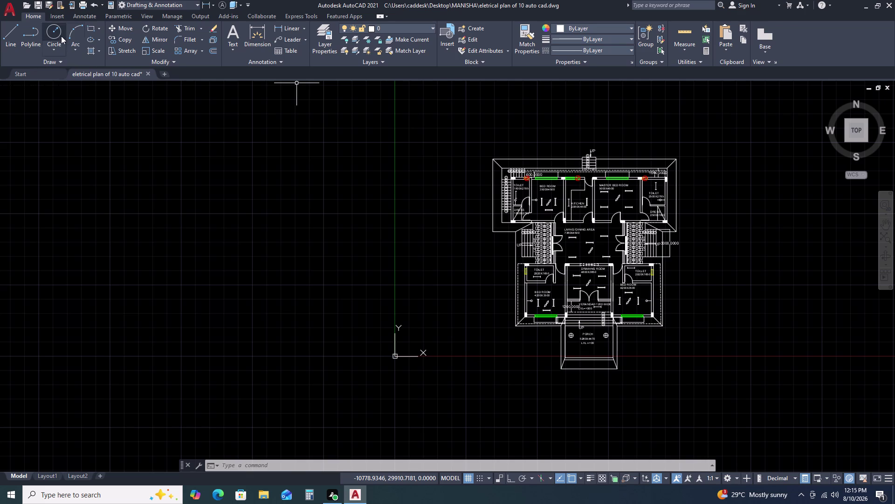
click(88, 41)
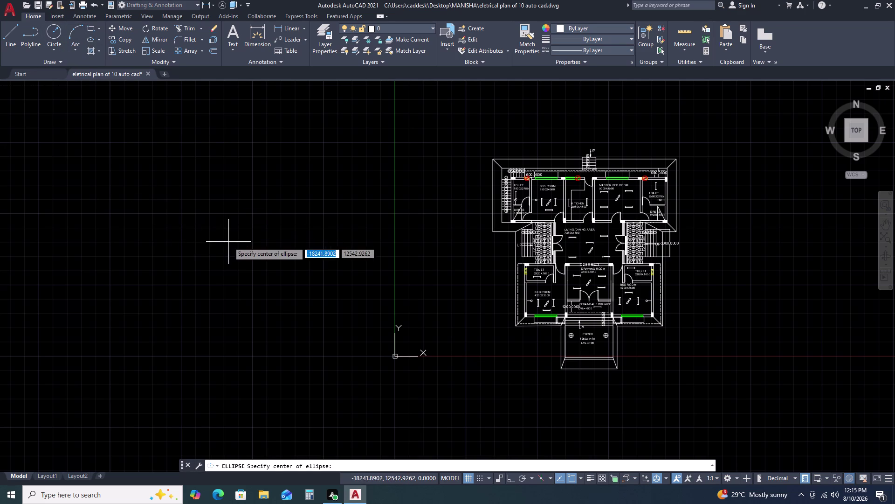
click(228, 242)
click(247, 243)
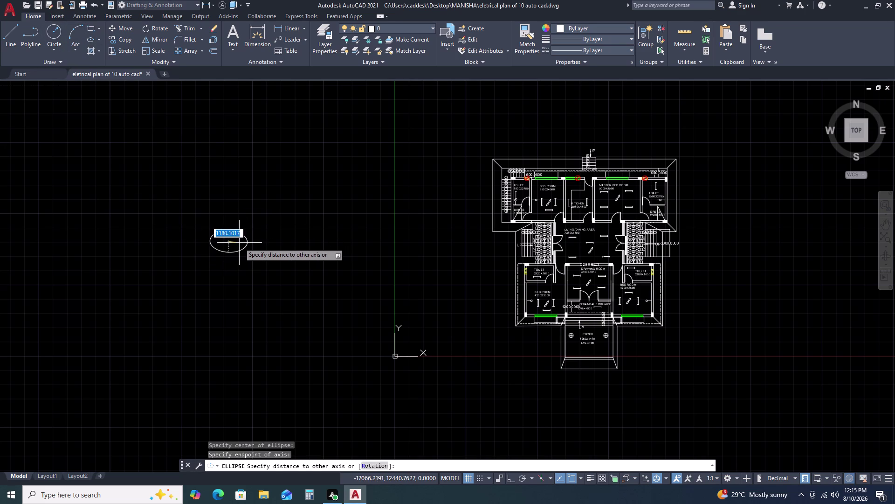
Move the oval to just right of the floor plan.
click(239, 242)
click(244, 227)
click(234, 241)
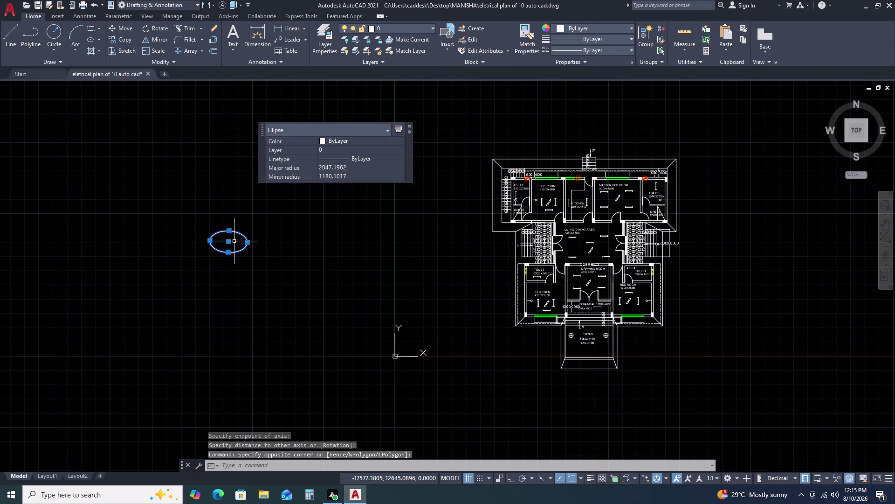
key(m)
key(space)
click(234, 241)
scroll(up, 3)
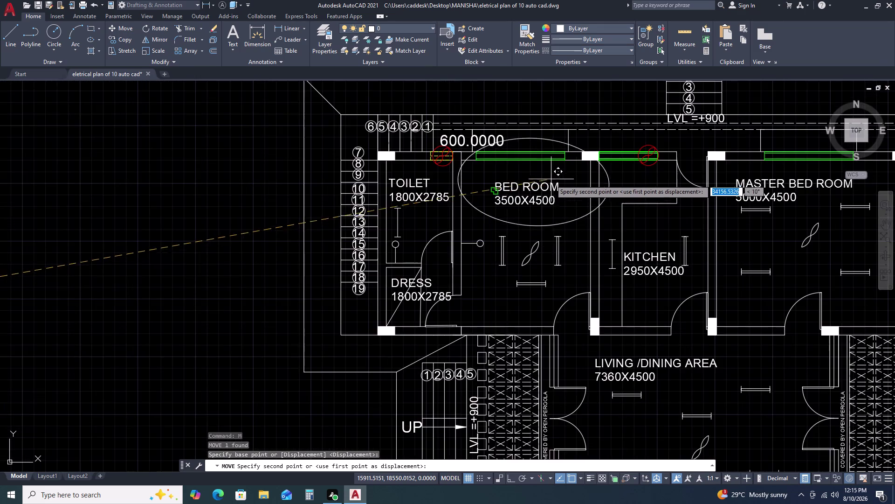
scroll(down, 3)
click(807, 312)
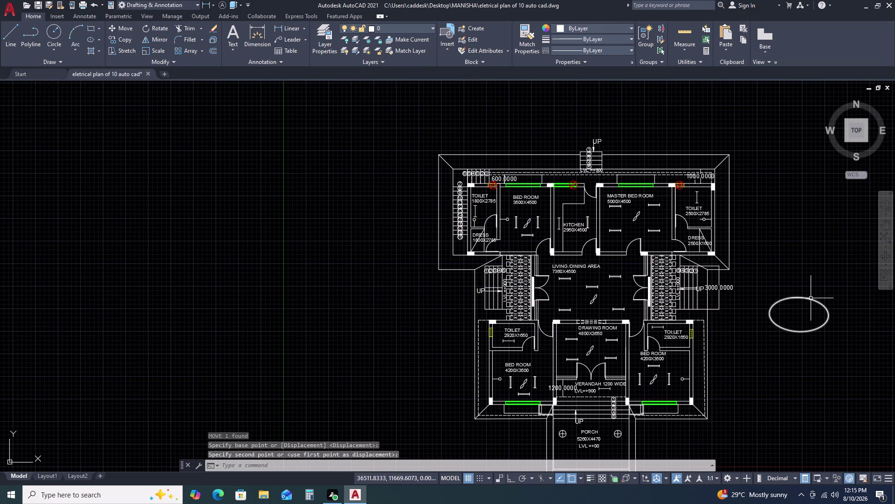
Scale the oval down to a smaller size with SC.
click(811, 298)
text(SC)
key(space)
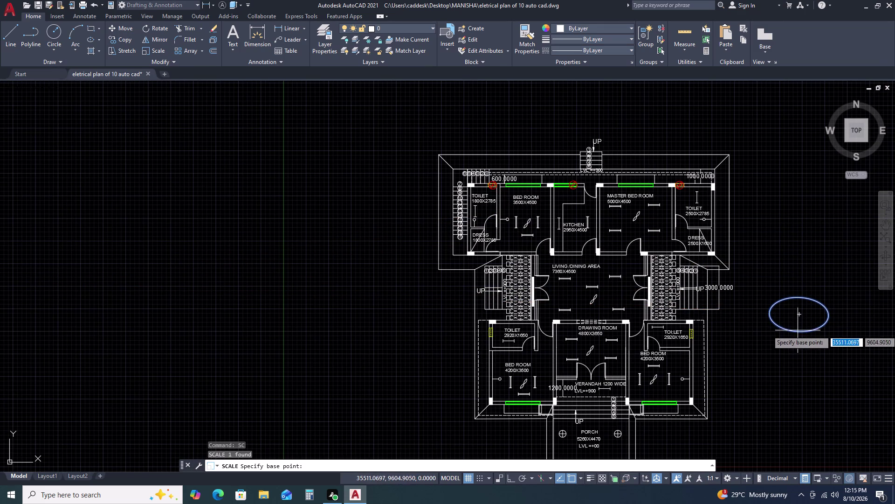
click(800, 334)
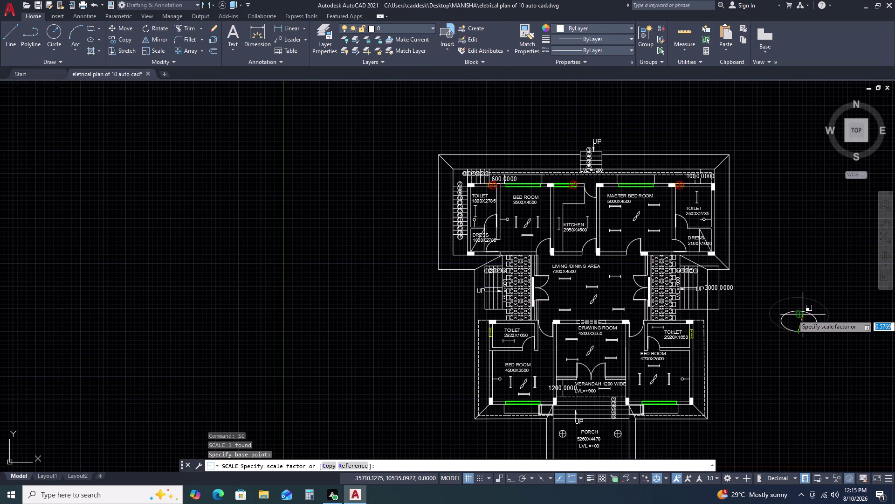
click(803, 314)
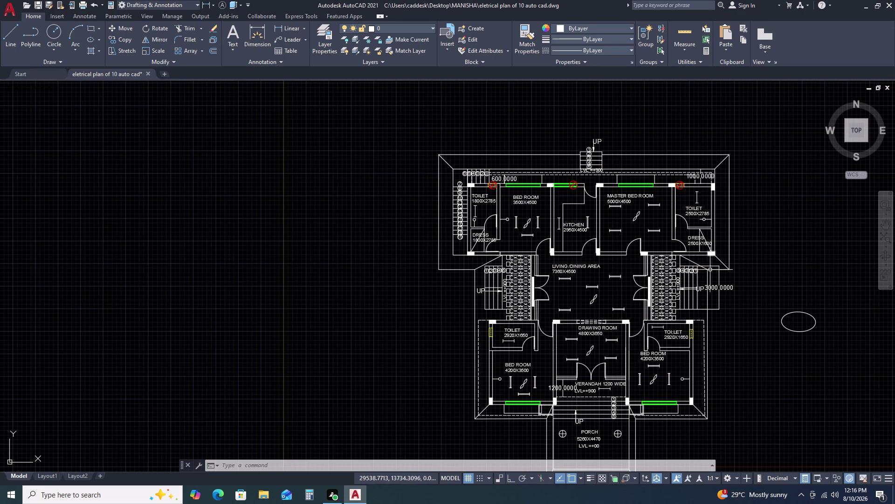
Copy the DRESS room label into the oval beside the plan.
scroll(up, 3)
scroll(down, 3)
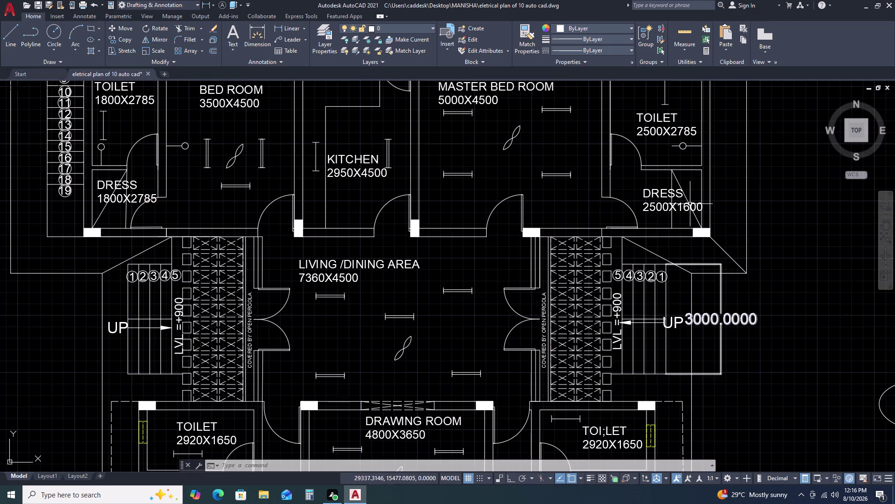
click(655, 190)
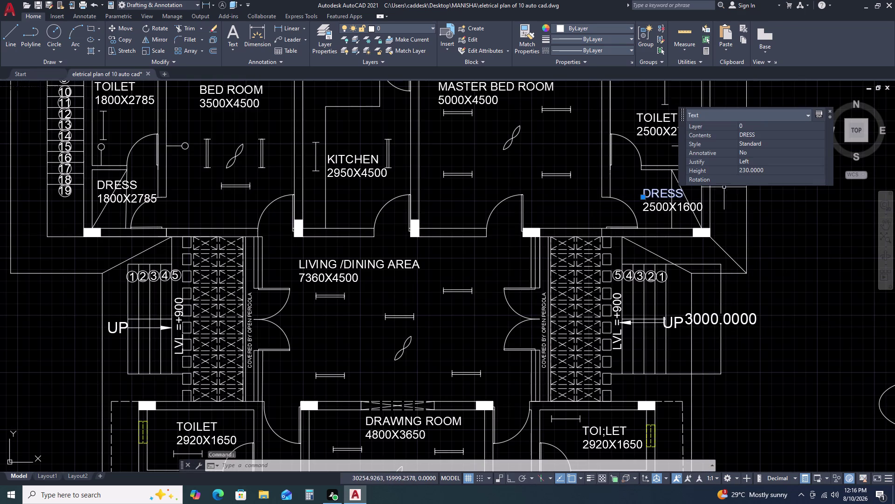
key(c)
text(O)
key(space)
click(691, 191)
scroll(down, 3)
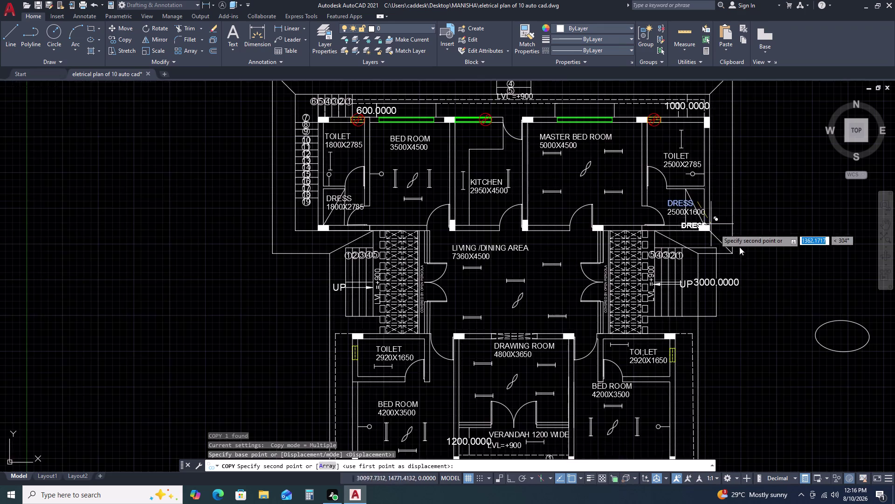
scroll(up, 3)
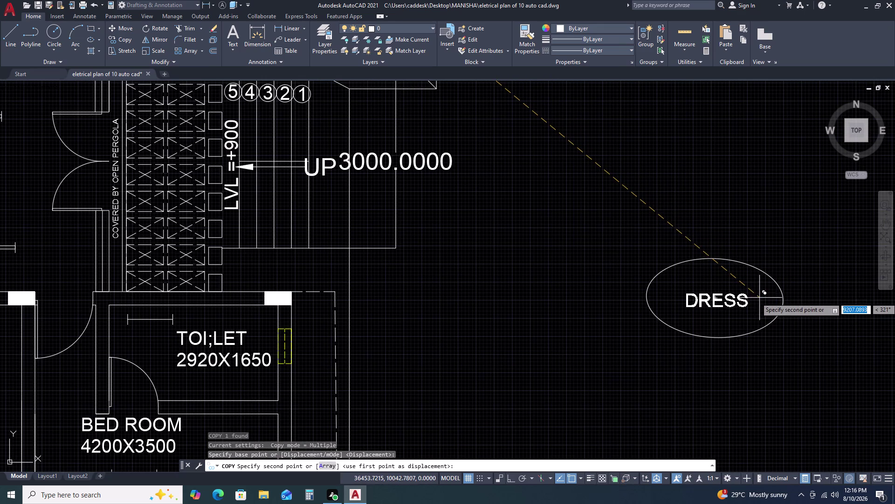
click(760, 297)
key(Escape)
Edit the copied label text to read D-8.5.
double_click(731, 297)
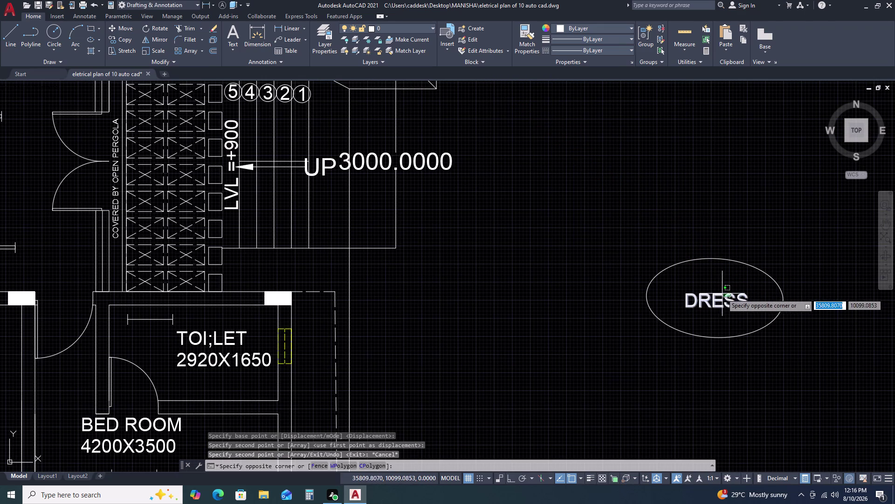
double_click(722, 294)
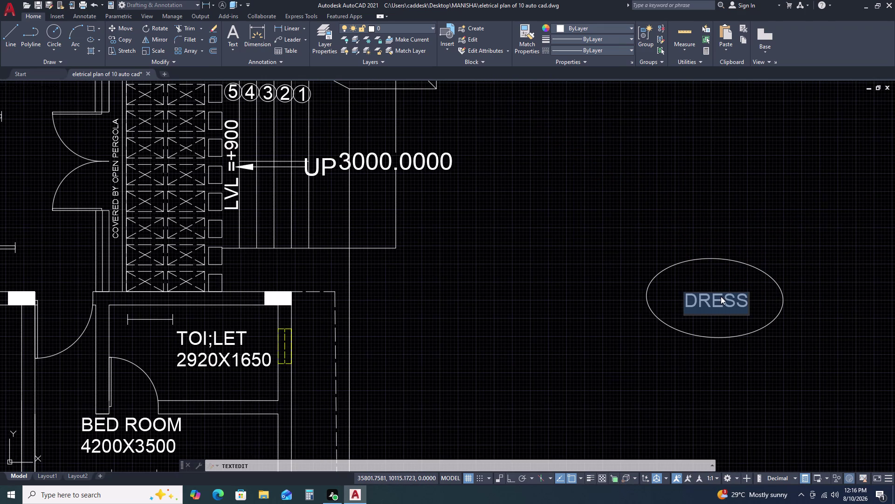
key(d)
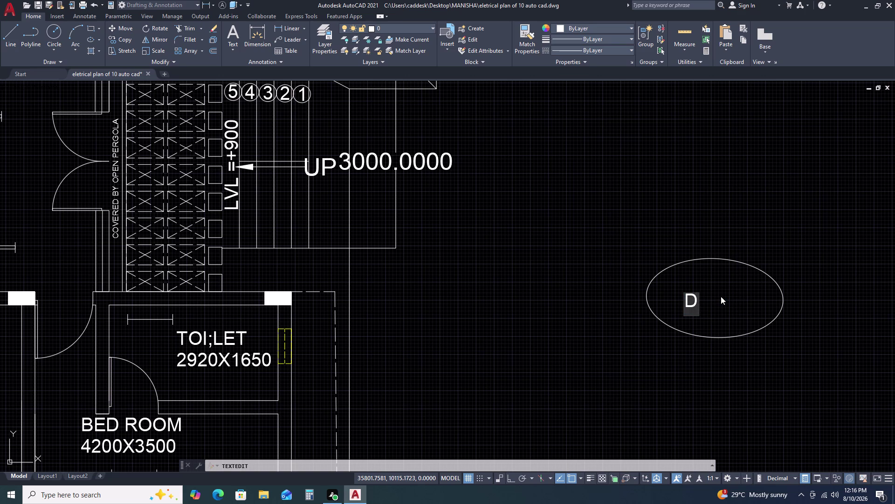
key(minus)
text(8.)
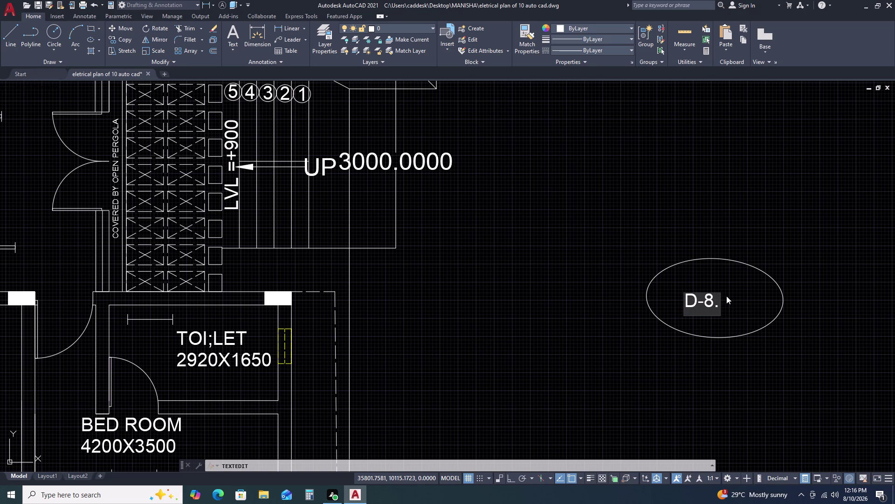
key(5)
key(Return)
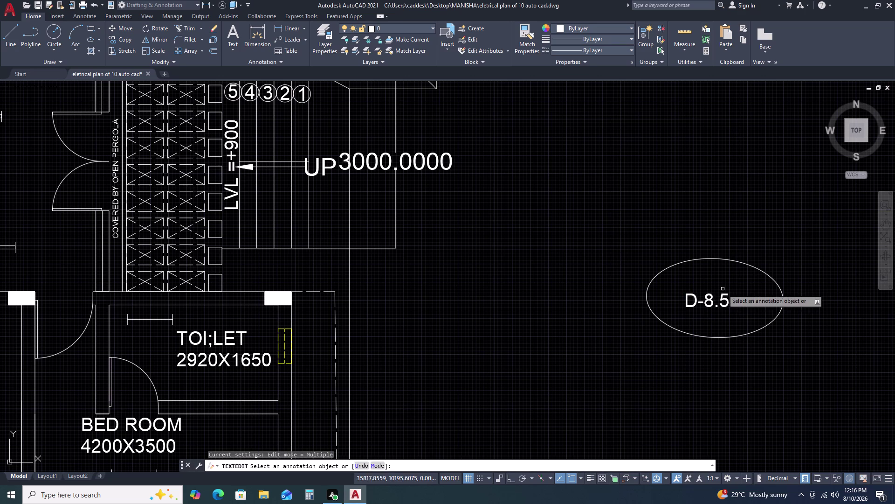
key(Escape)
click(746, 255)
Attempt to scale the oval with SC, then cancel the failed resize.
double_click(716, 260)
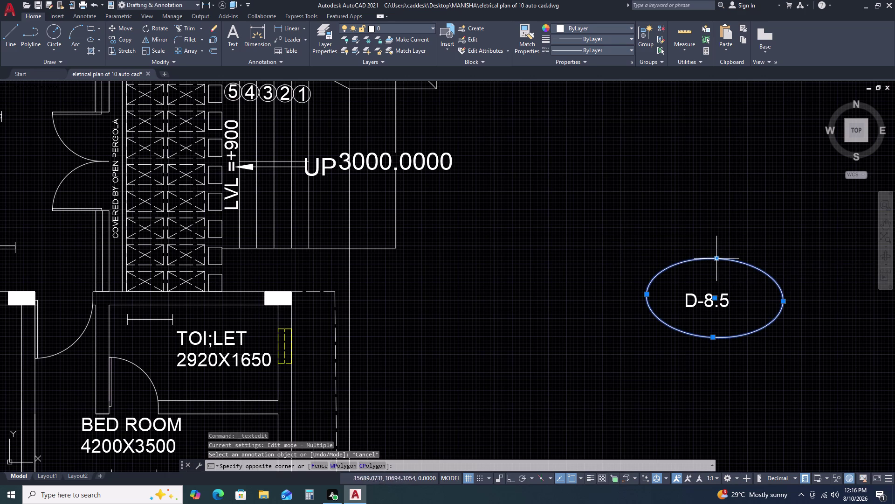
text(SC)
key(space)
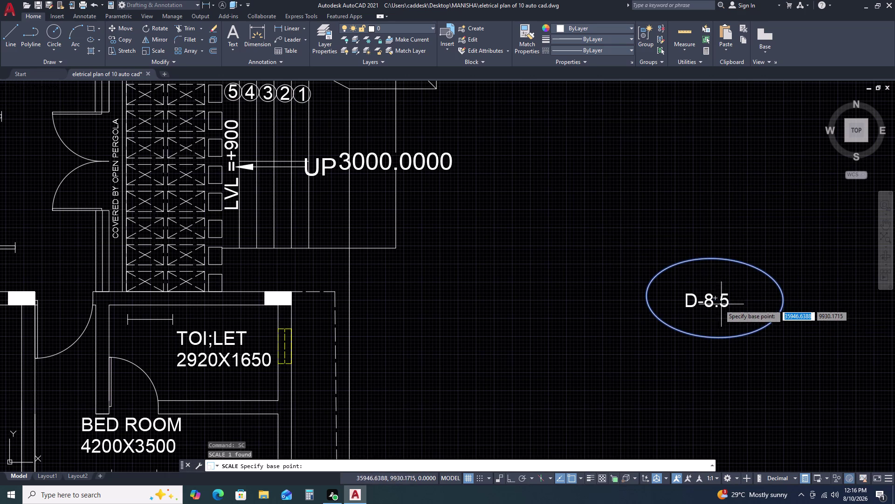
double_click(687, 305)
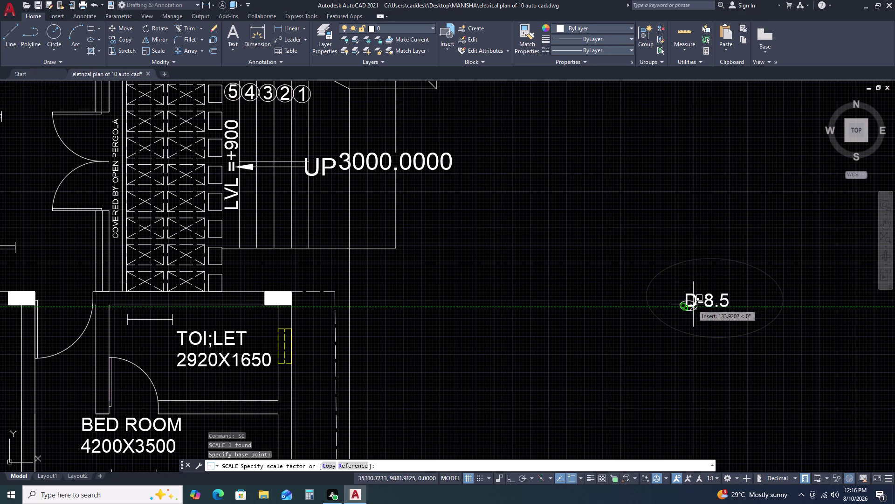
click(726, 302)
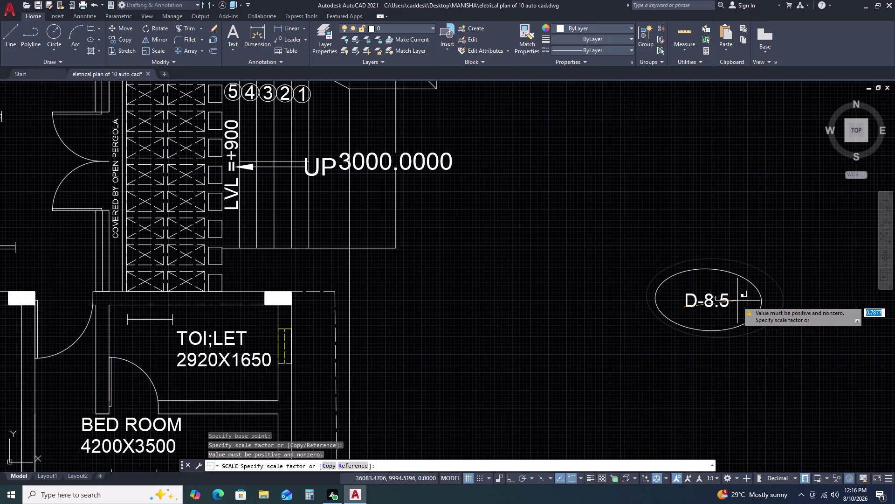
click(727, 304)
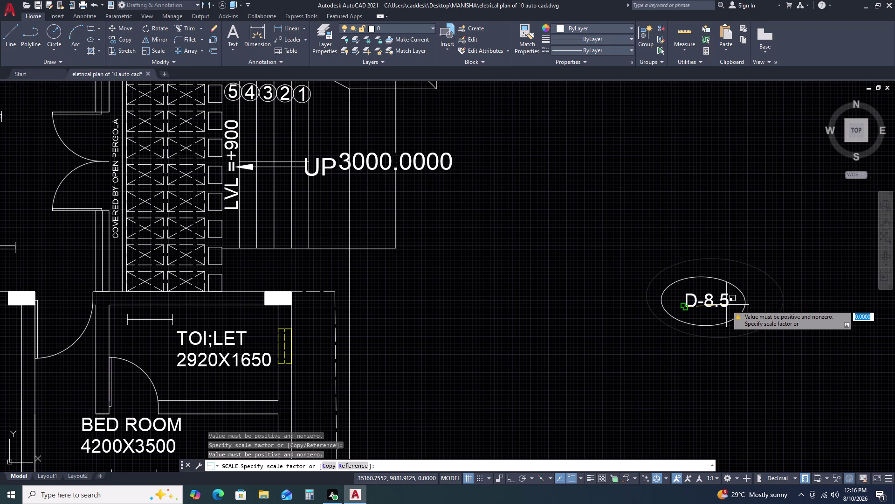
click(726, 306)
double_click(725, 306)
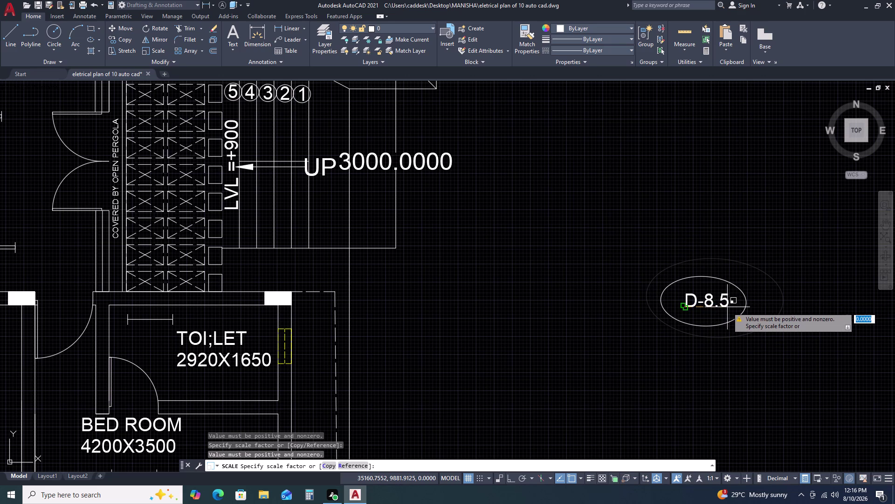
click(731, 305)
key(Escape)
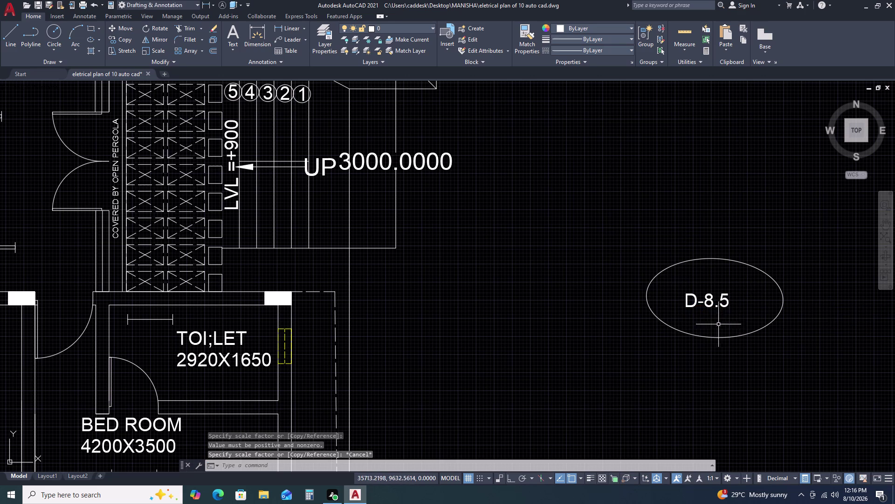
Scale the oval down from its bottom point, below the D-8.5 text.
click(741, 333)
click(688, 350)
text(SX)
key(c)
key(space)
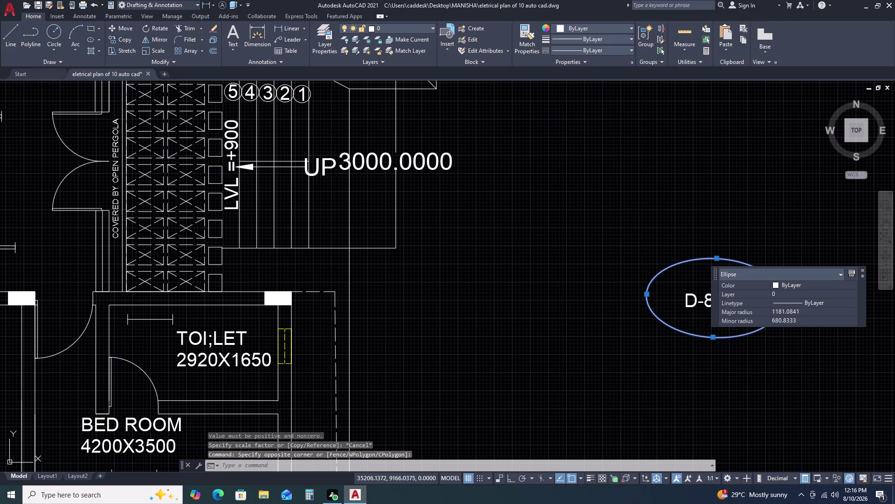
text(SC)
key(space)
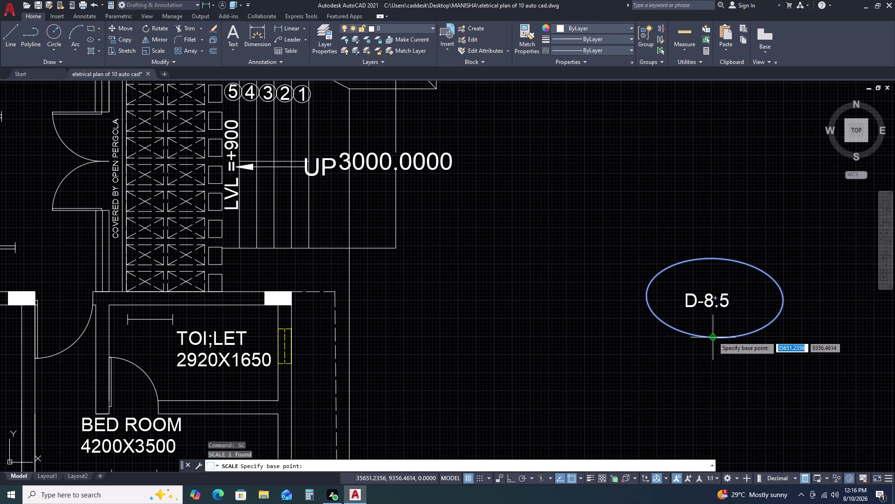
click(713, 336)
click(720, 319)
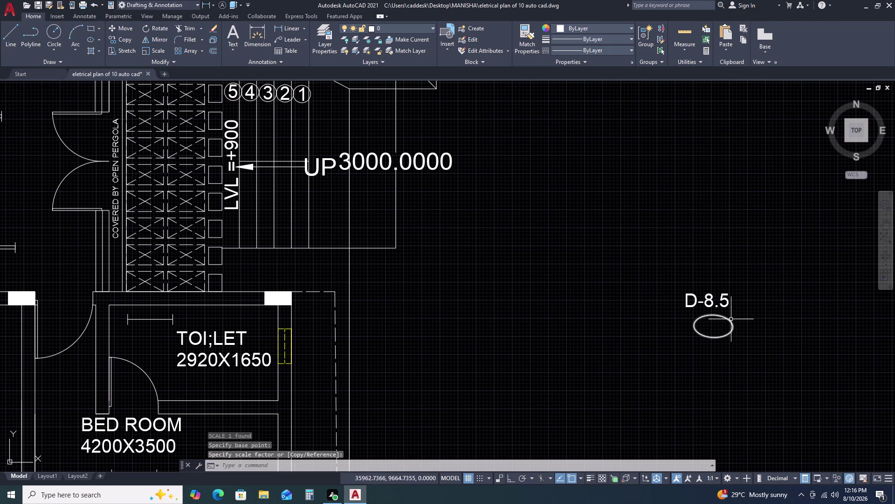
Move the small oval to the left of the tag text.
click(731, 319)
click(727, 324)
text(M)
key(space)
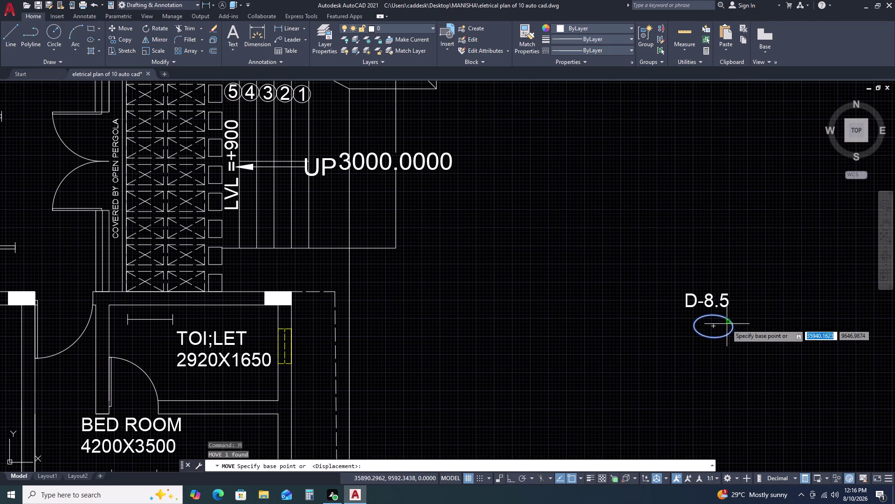
click(713, 334)
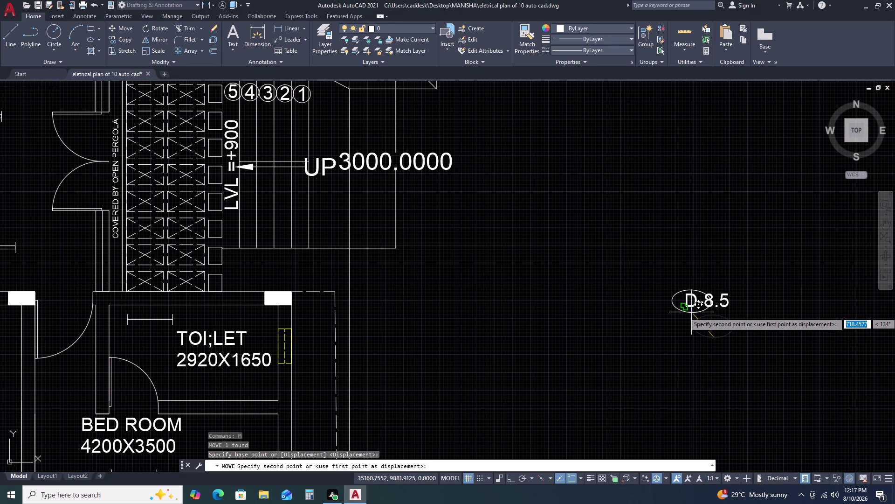
click(691, 312)
Enlarge the small oval so it surrounds D-8.5.
click(678, 297)
click(668, 305)
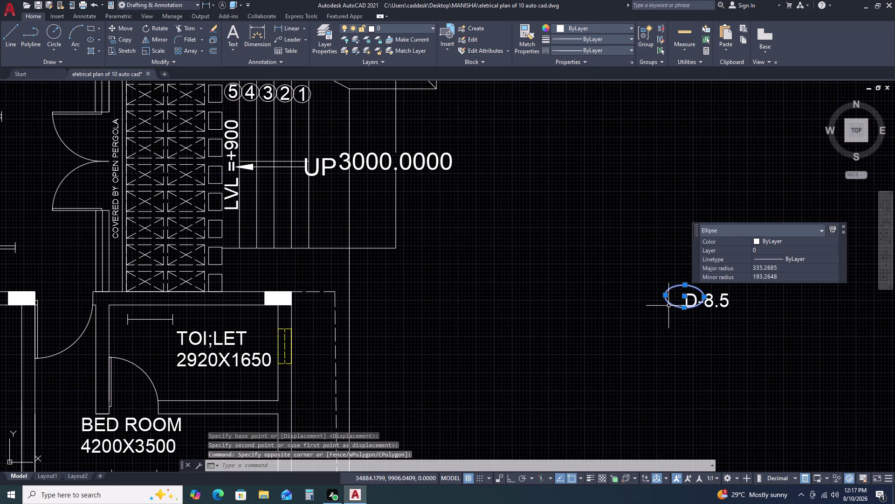
text(SC)
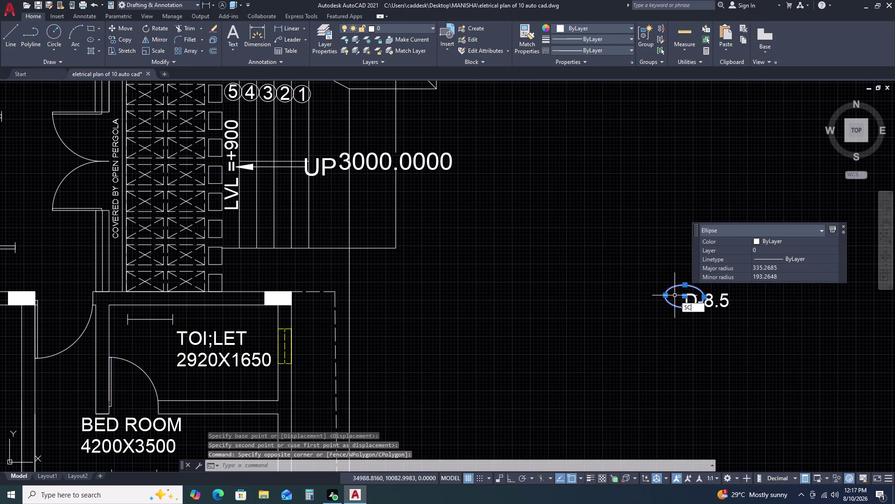
key(space)
click(671, 287)
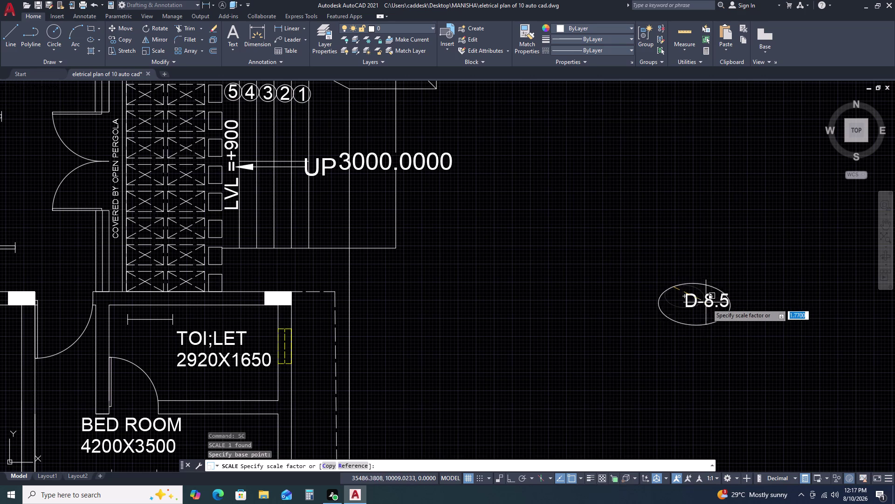
click(719, 305)
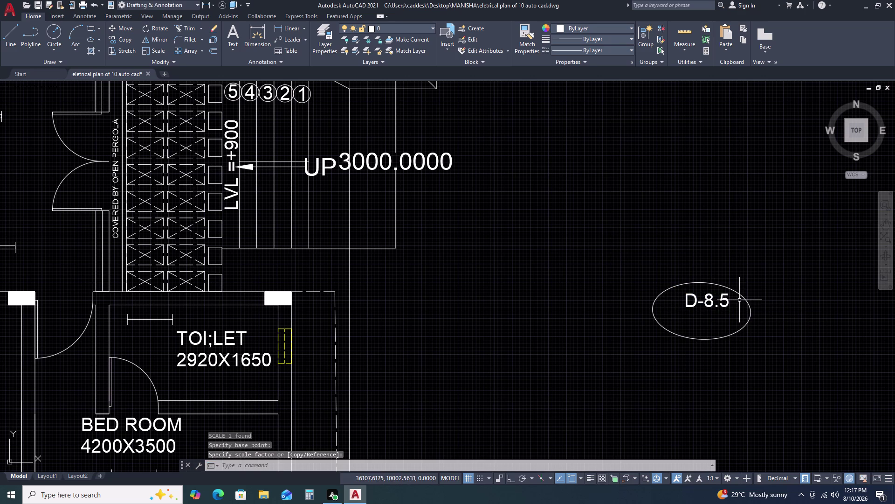
Scale the ellipse down again to fit closely around the tag.
click(741, 296)
key(a)
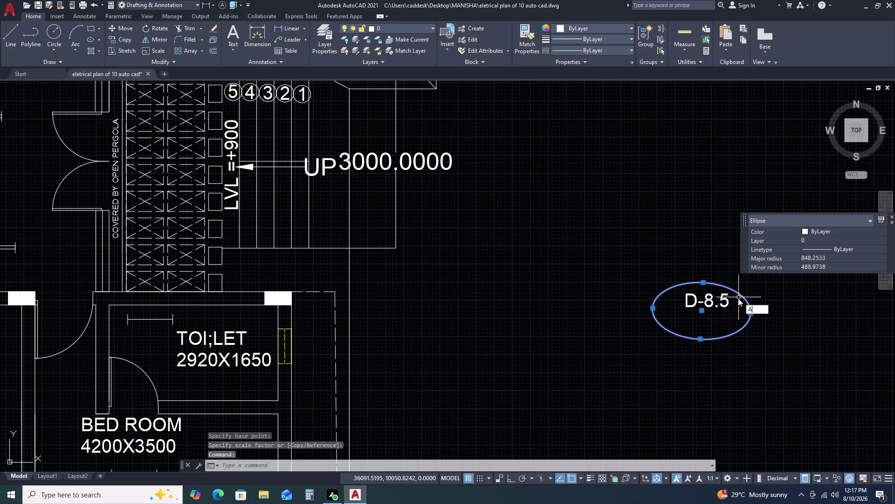
key(BackSpace)
text(SC)
key(space)
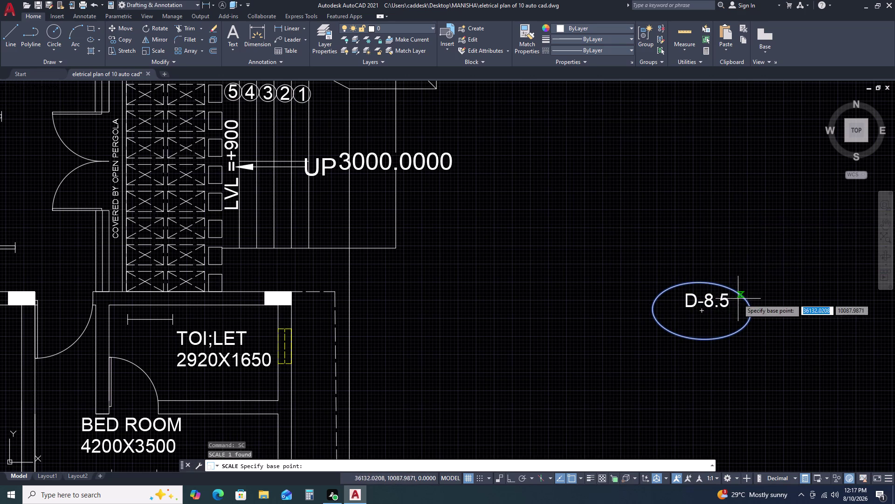
click(704, 283)
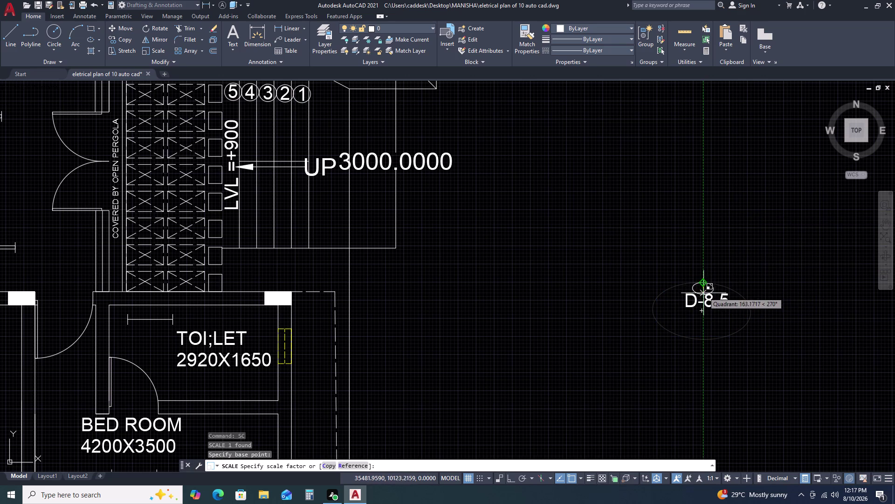
click(709, 316)
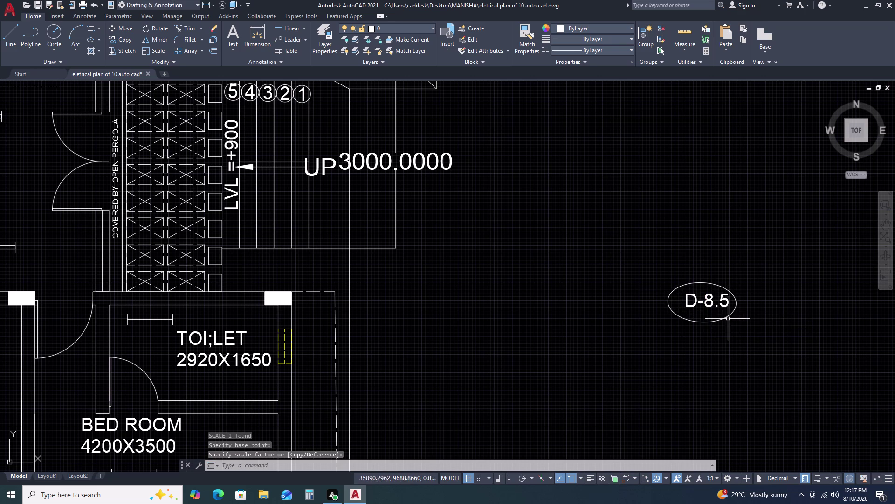
scroll(up, 3)
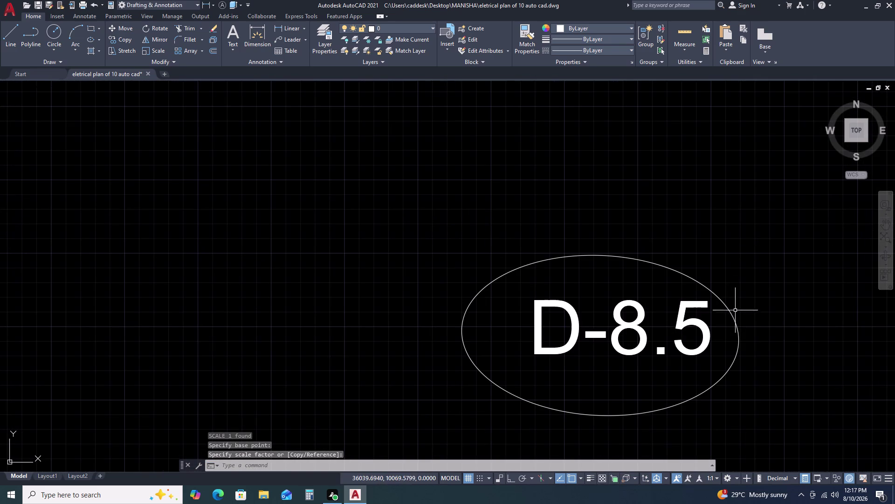
Move the ellipse so it is centred on the D-8.5 text.
click(735, 312)
click(730, 330)
text(M)
key(space)
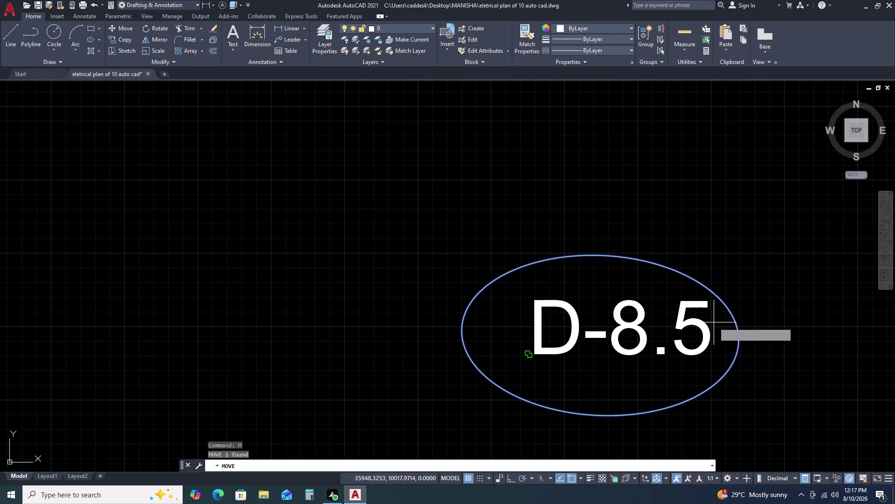
click(713, 322)
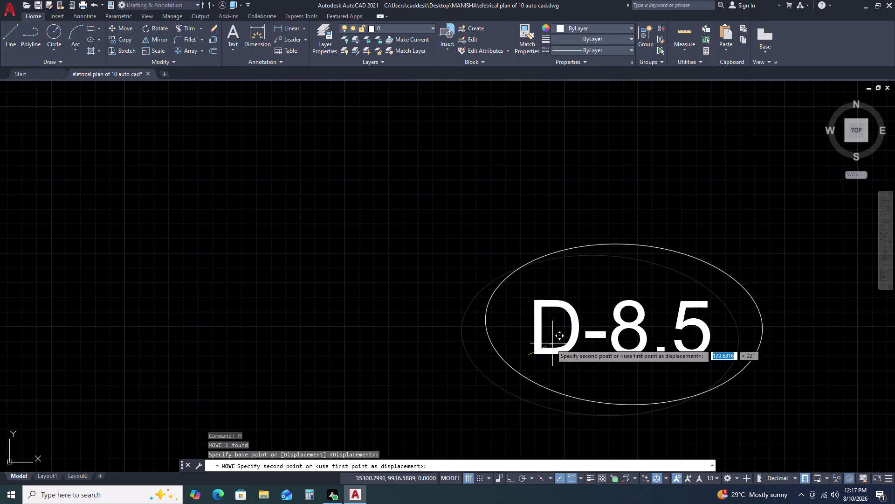
click(548, 352)
Window-select the ellipse together with its D-8.5 text.
scroll(down, 3)
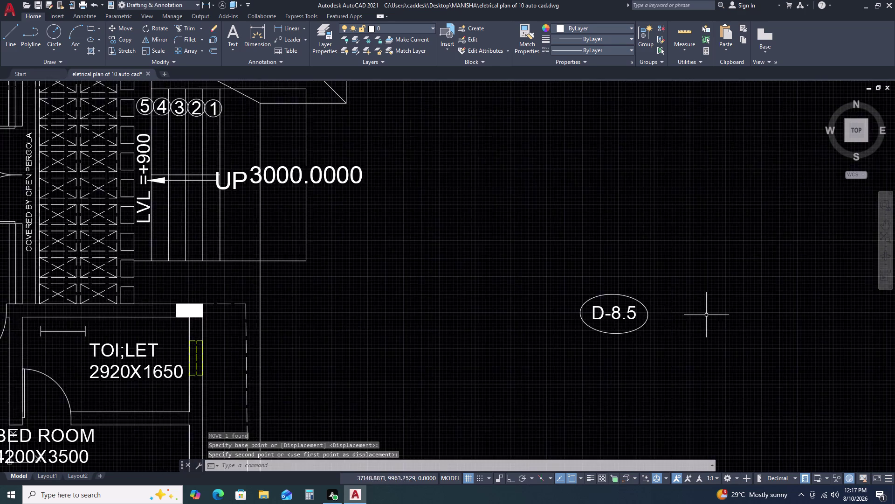
scroll(down, 3)
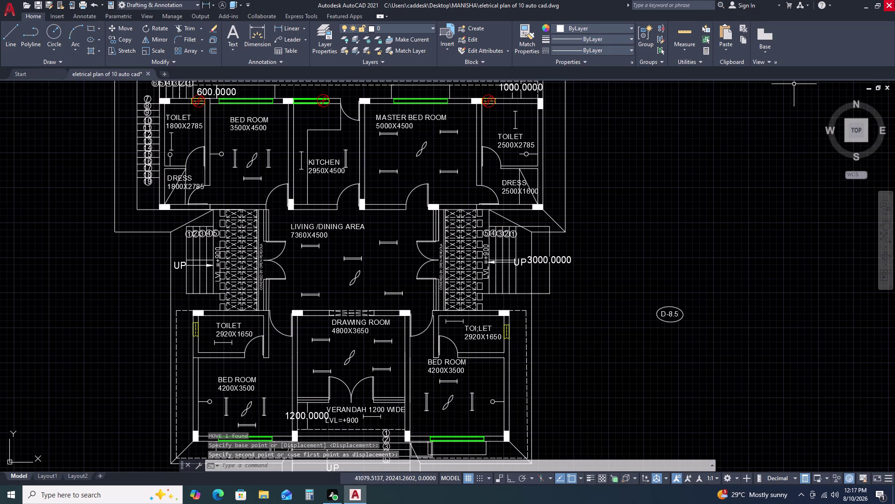
scroll(up, 3)
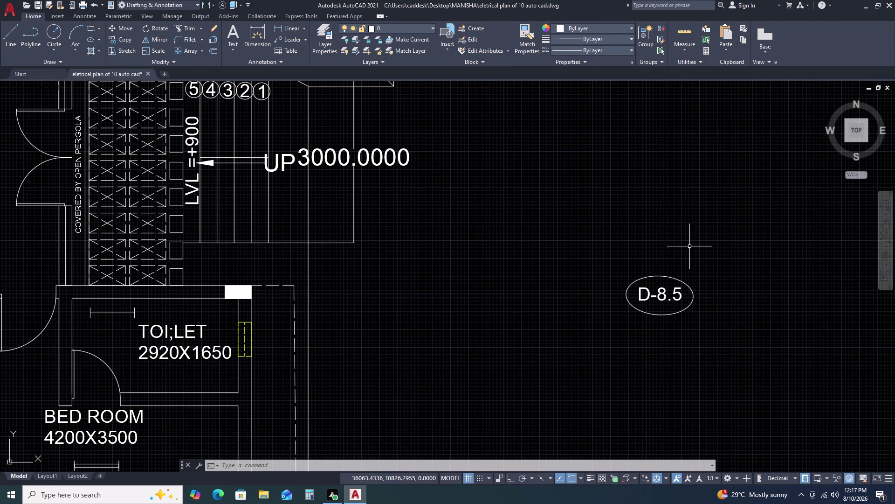
click(690, 280)
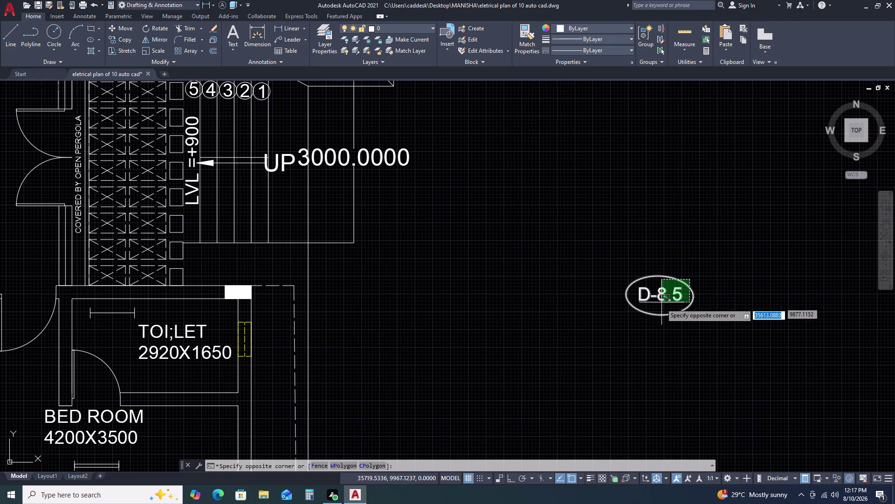
click(658, 310)
Copy the D-8.5 oval tag to eight spots scattered beside the plan.
key(c)
text(O)
key(space)
drag(656, 310, 633, 282)
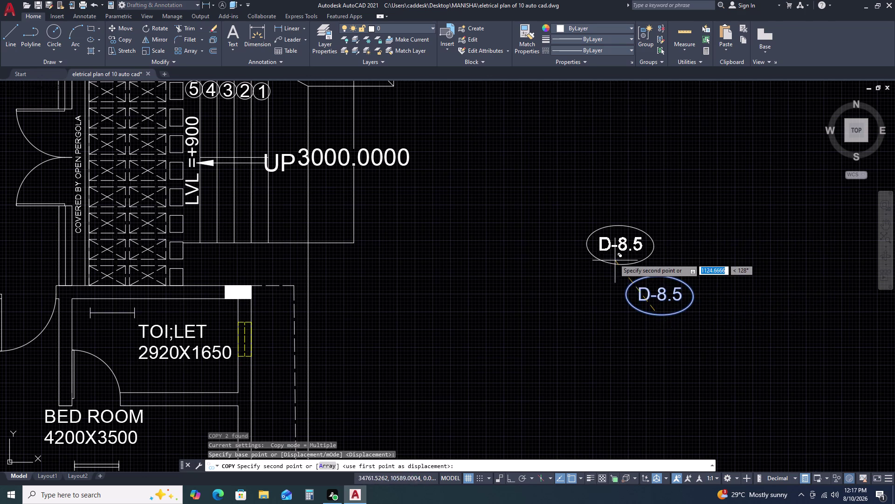
click(603, 237)
click(526, 292)
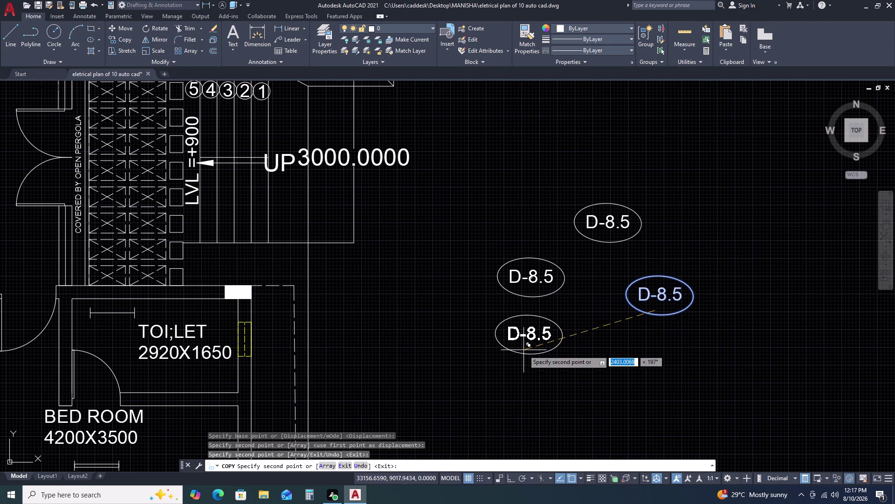
click(608, 366)
click(509, 369)
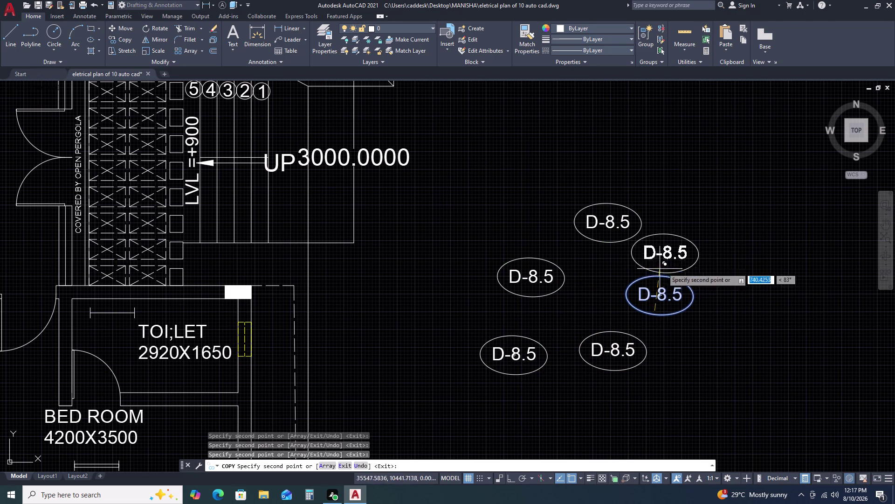
click(703, 245)
click(767, 340)
click(714, 401)
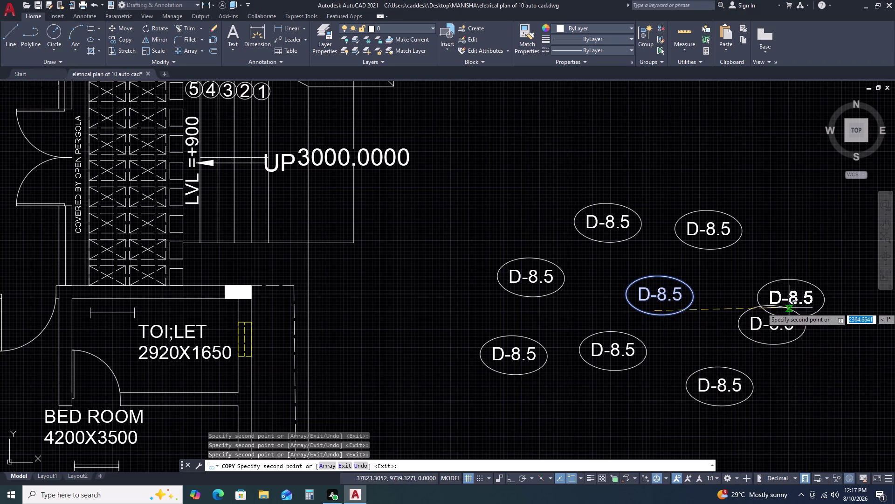
click(795, 257)
key(Escape)
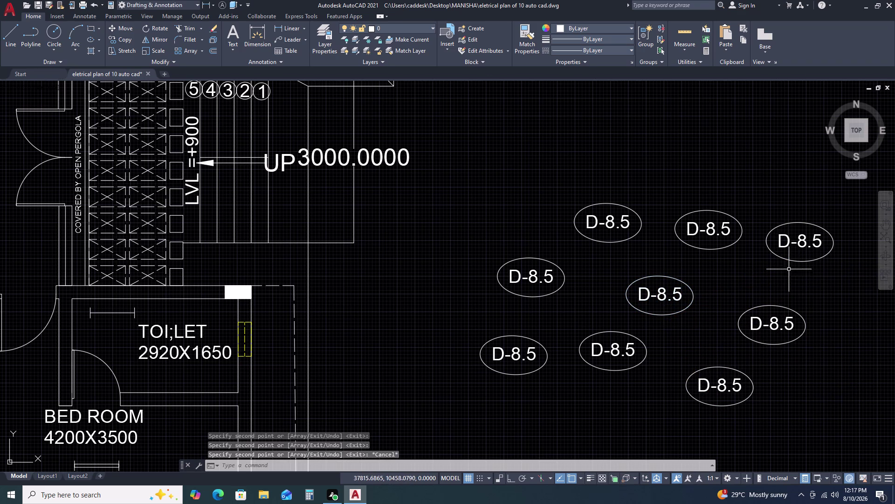
Retype the top-left tag's text as D-10.5, correcting a typing mistake.
double_click(612, 223)
text(1)
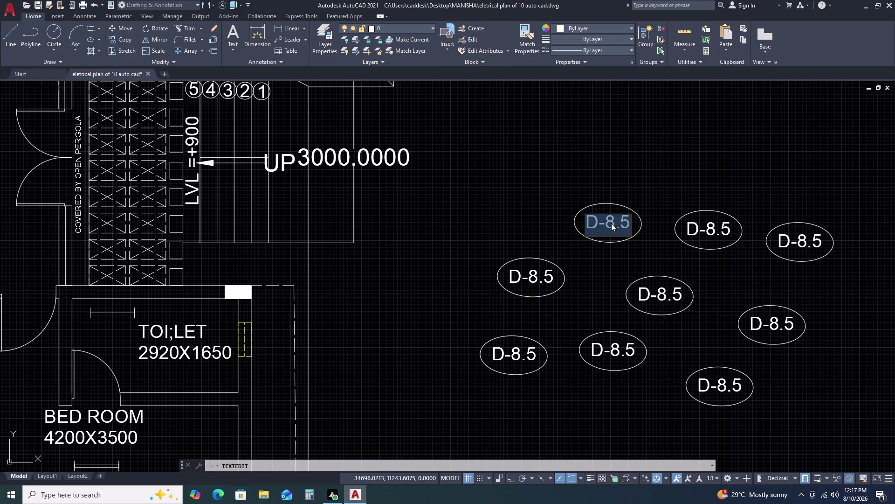
text(0.)
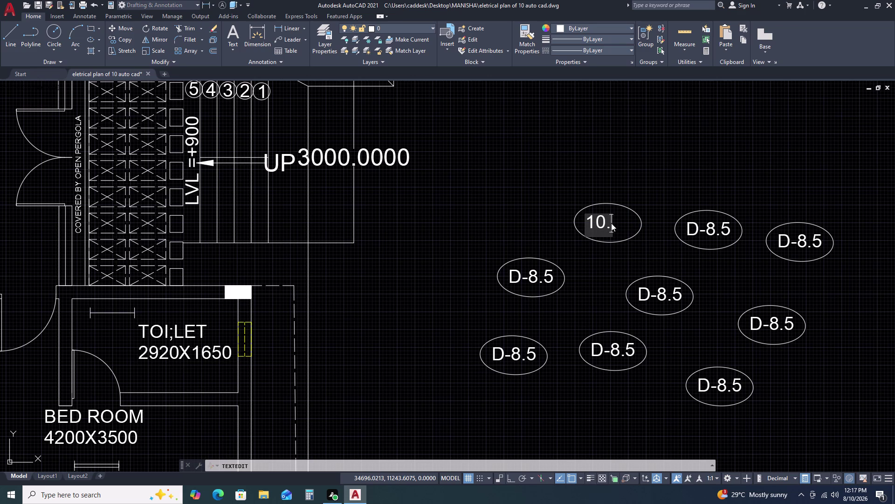
key(BackSpace)
key(BackSpace)
key(BackSpace)
text(D)
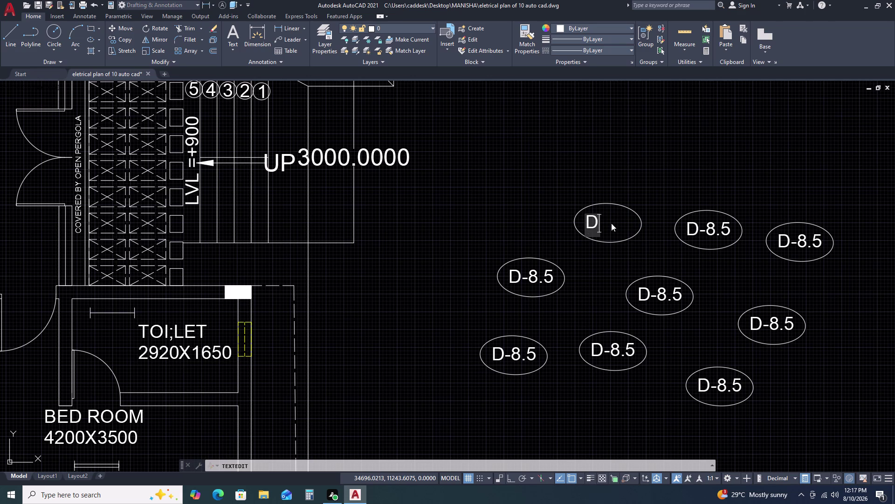
text(-10)
text(.)
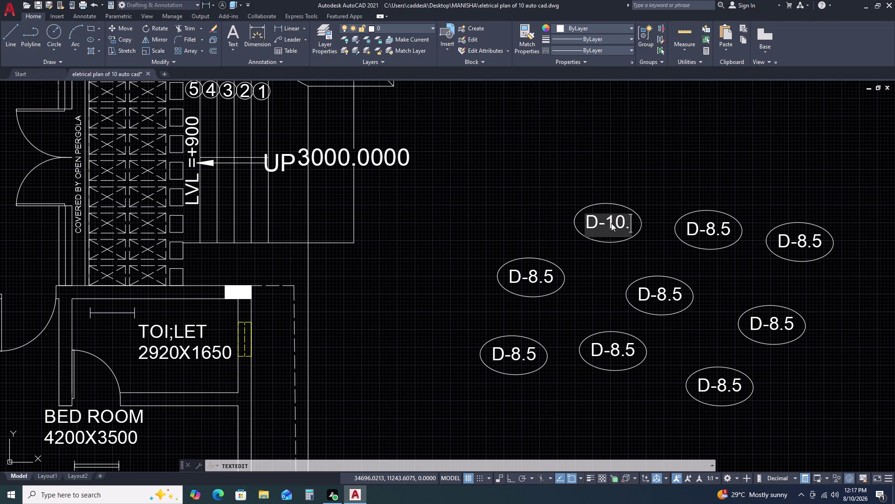
text(5)
click(611, 256)
key(Escape)
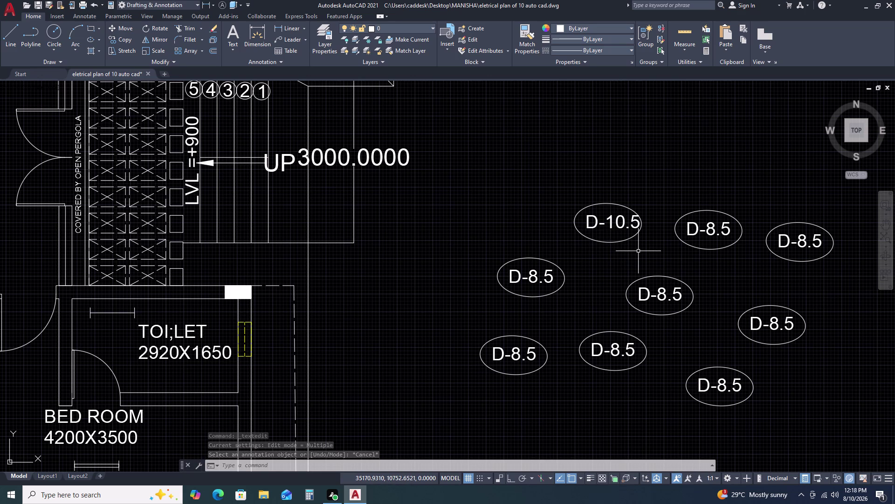
scroll(down, 3)
Copy the D-10.5 tag to a spot near the bedroom.
drag(642, 249, 638, 245)
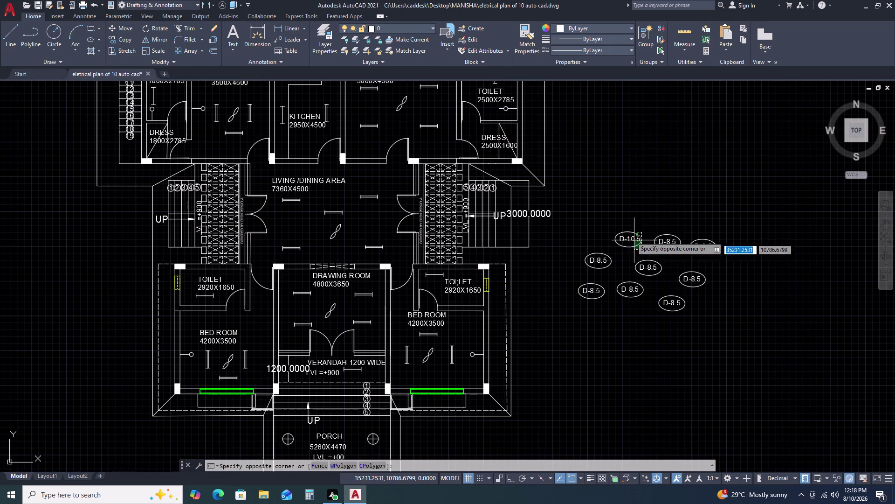
click(624, 221)
key(c)
text(O)
key(space)
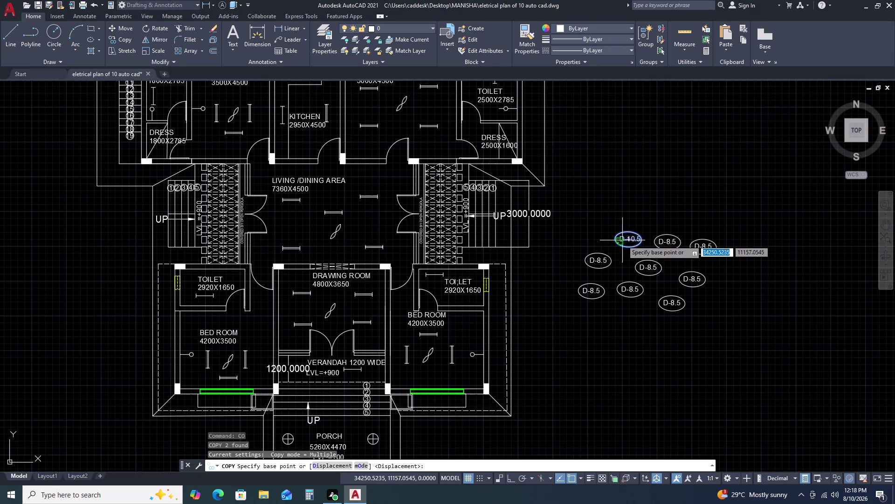
click(628, 240)
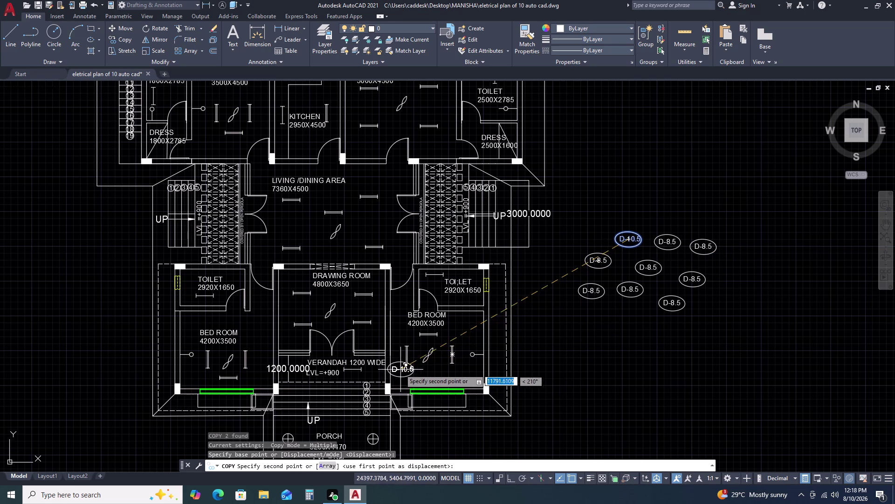
scroll(up, 3)
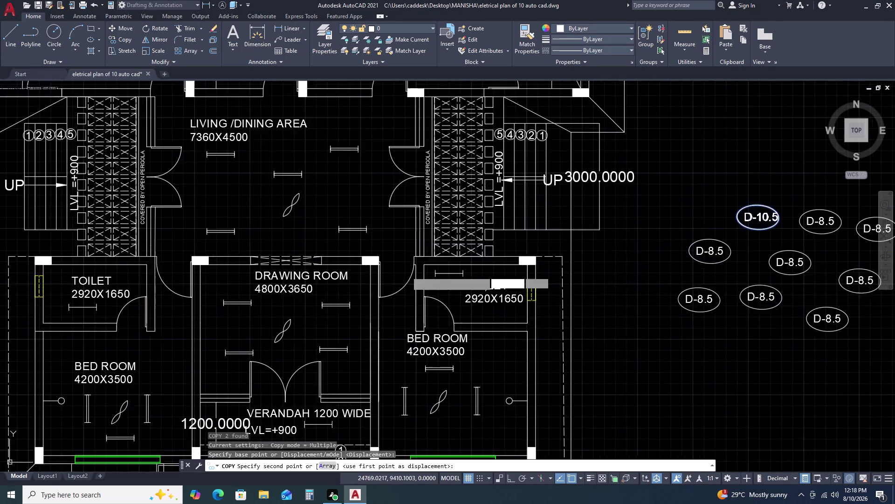
scroll(up, 3)
scroll(down, 3)
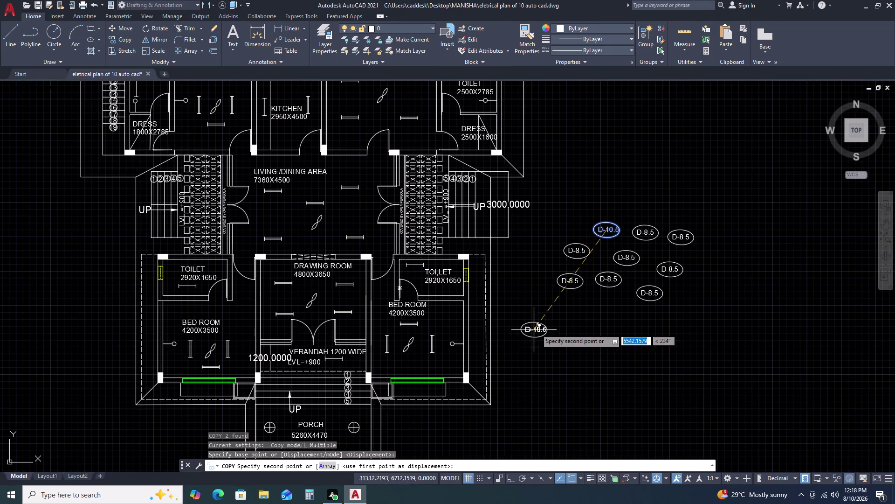
click(587, 340)
key(Escape)
Scale the new D-10.5 tag copy down.
click(618, 325)
click(563, 361)
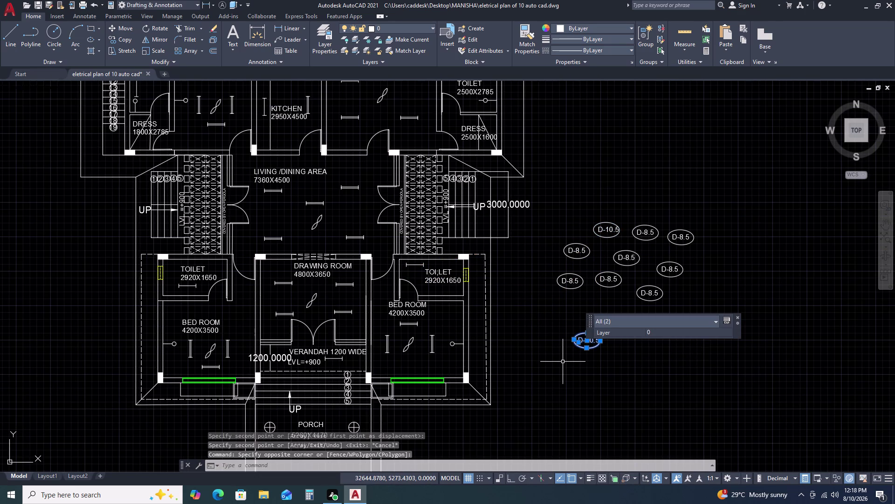
text(SC)
key(space)
scroll(up, 3)
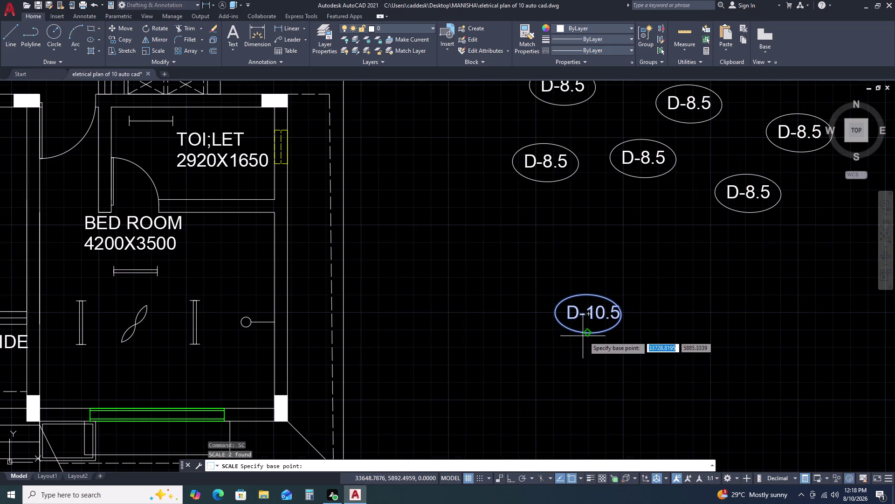
click(585, 333)
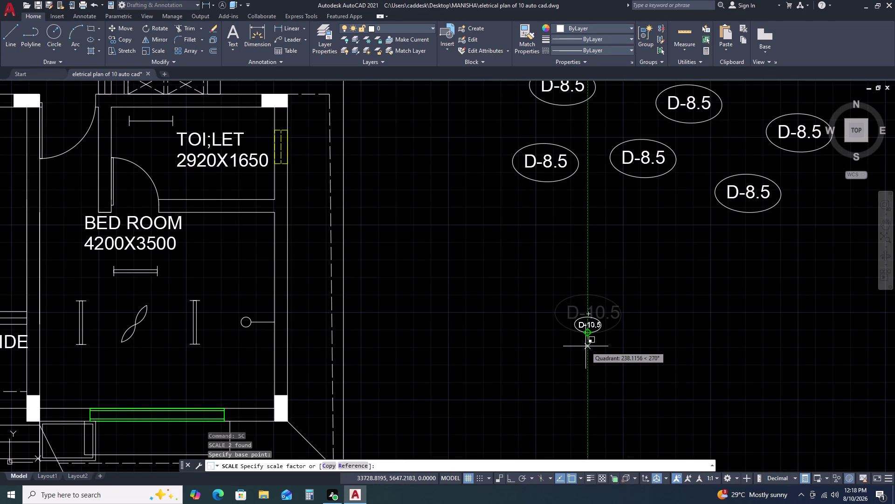
click(585, 348)
Move the small D-10.5 tag, panning over to the drawing room.
click(602, 313)
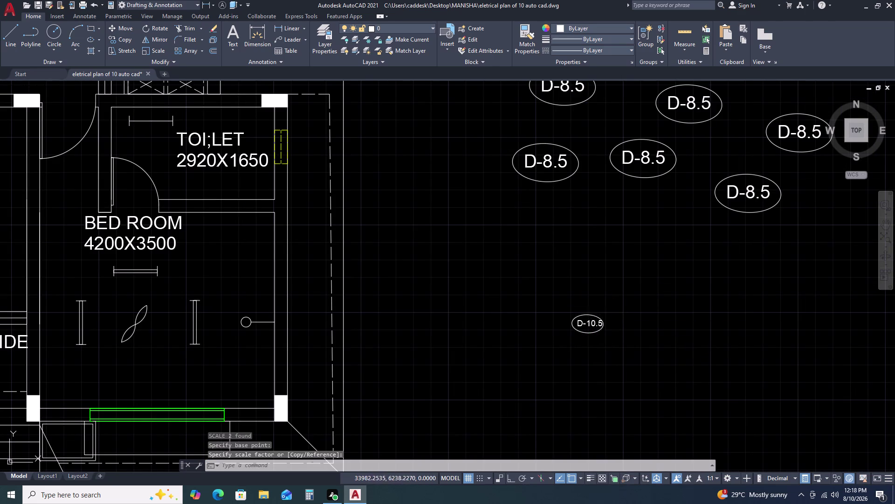
click(581, 336)
text(M)
key(space)
click(587, 338)
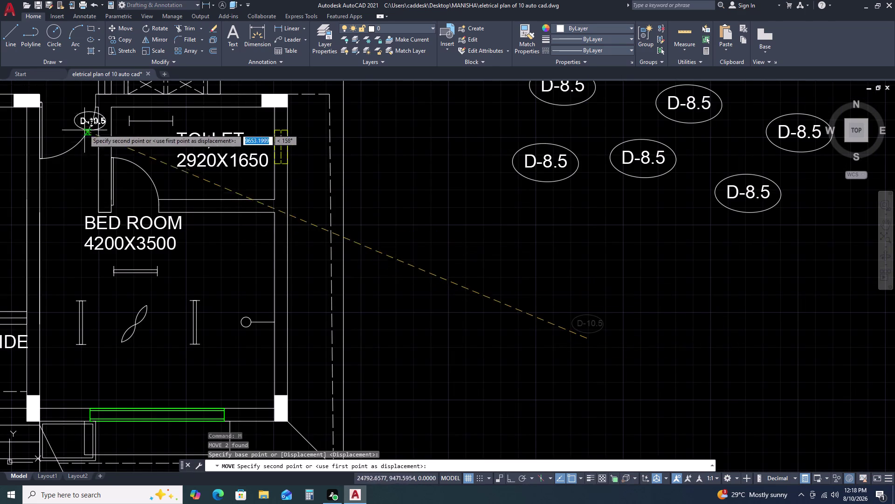
click(65, 133)
scroll(down, 3)
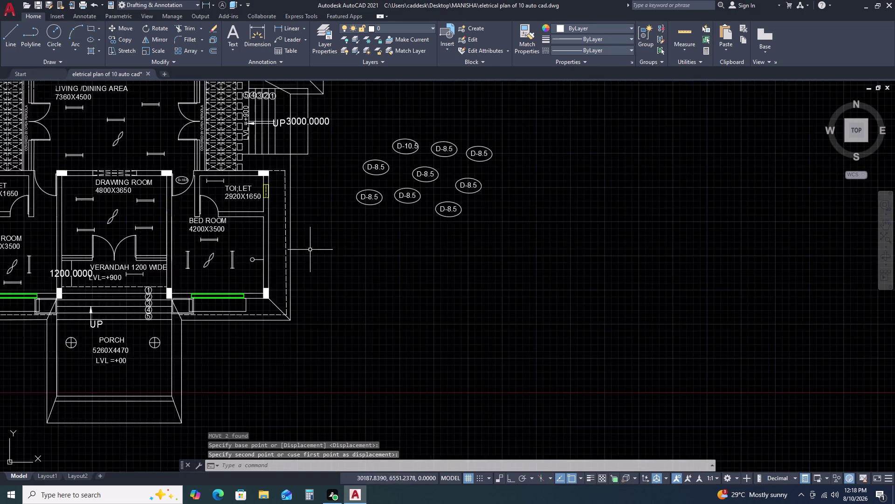
middle_drag(214, 186, 549, 227)
scroll(up, 3)
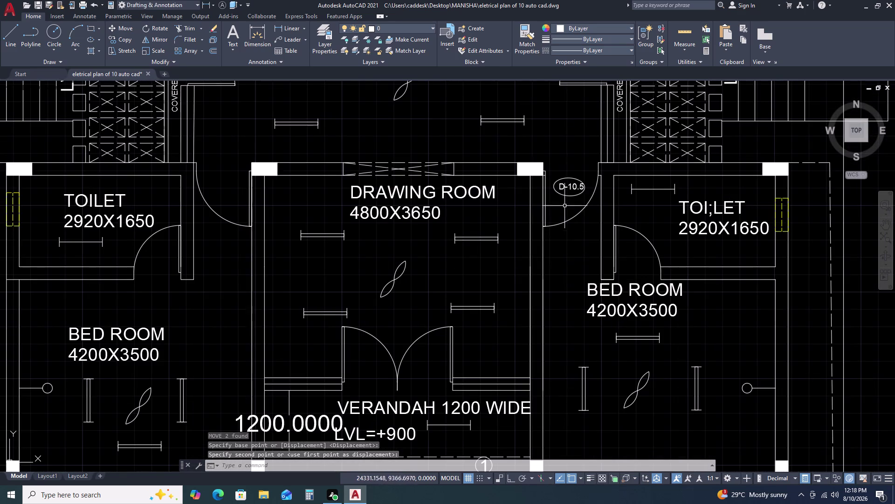
Place the D-10.5 tag at the drawing room door and copy it to the left door.
click(577, 161)
click(564, 202)
text(C)
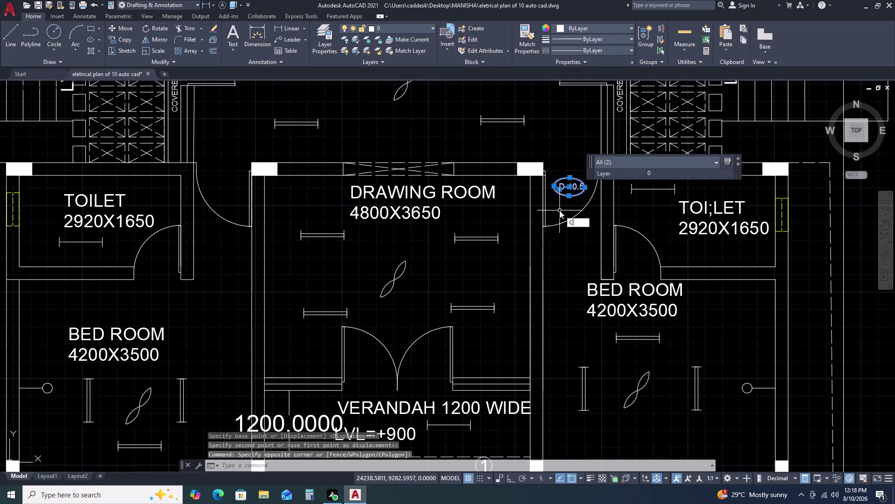
text(O)
key(space)
click(560, 210)
scroll(down, 3)
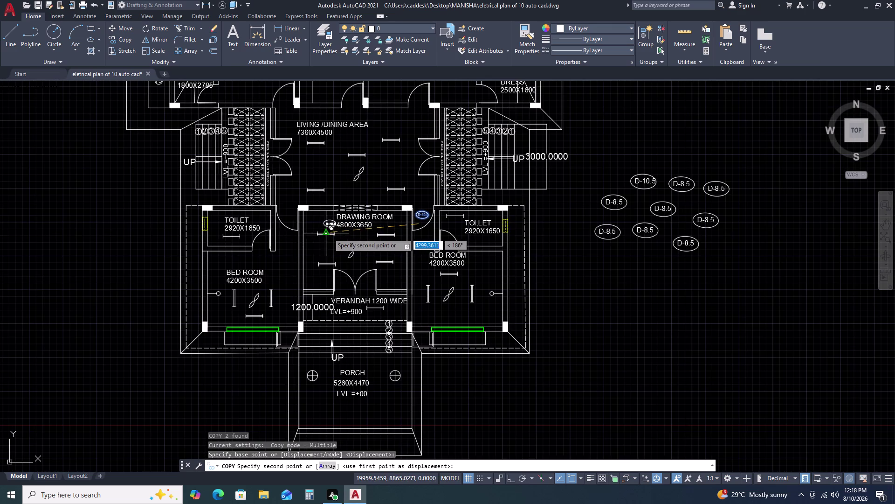
scroll(up, 3)
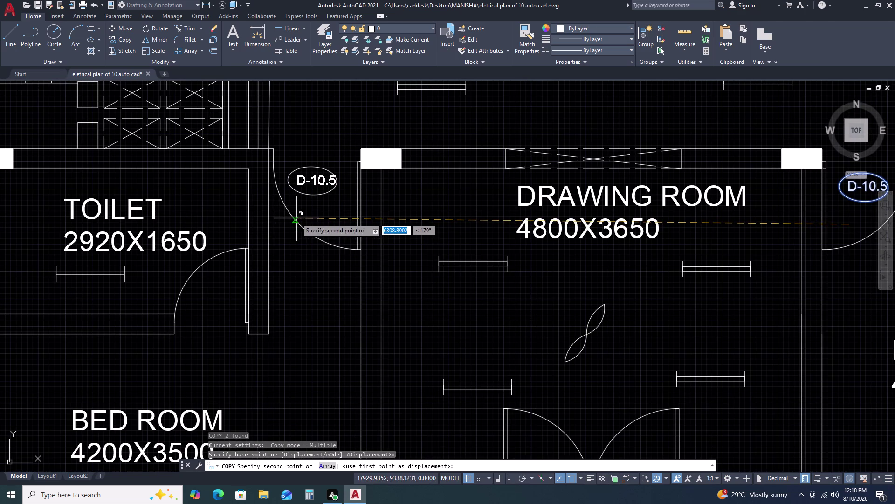
click(297, 218)
Add D-10.5 tag copies at the upper-left and upper-right living/dining doors.
scroll(down, 3)
scroll(down, 3)
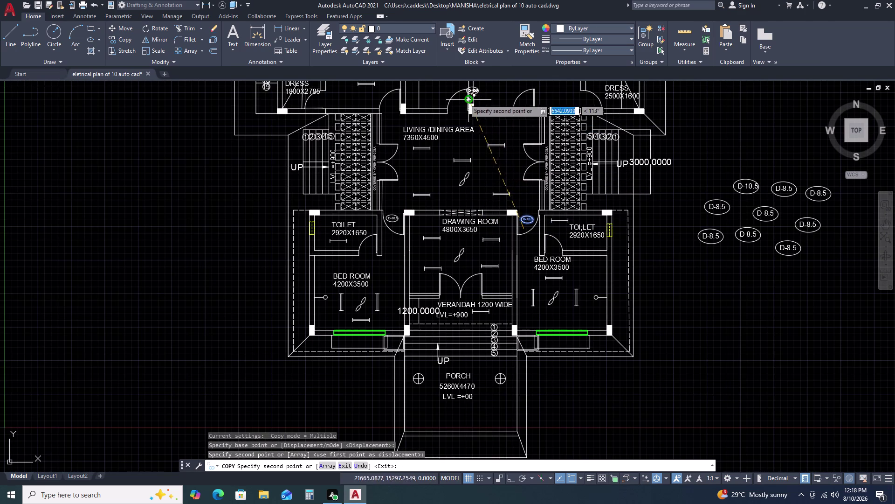
scroll(up, 3)
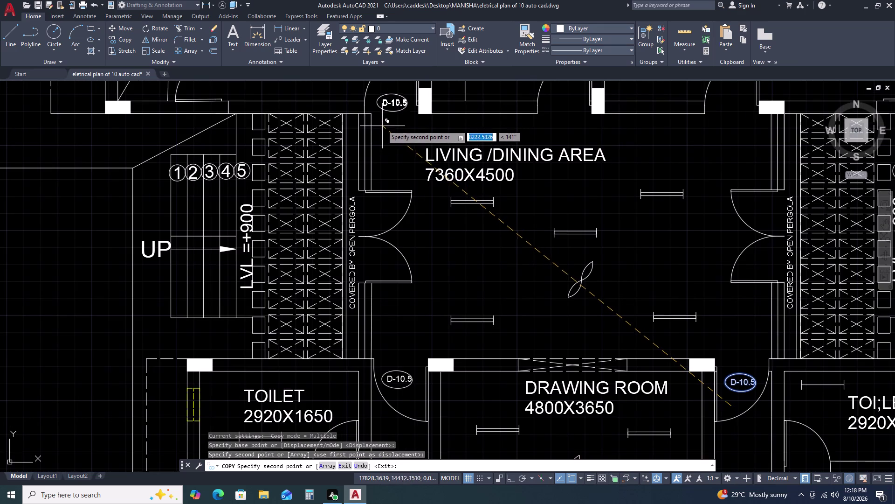
click(381, 118)
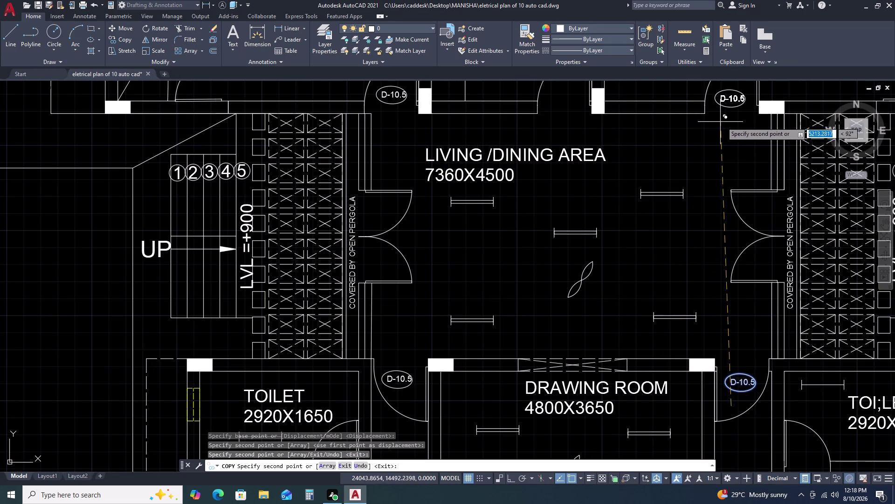
click(723, 118)
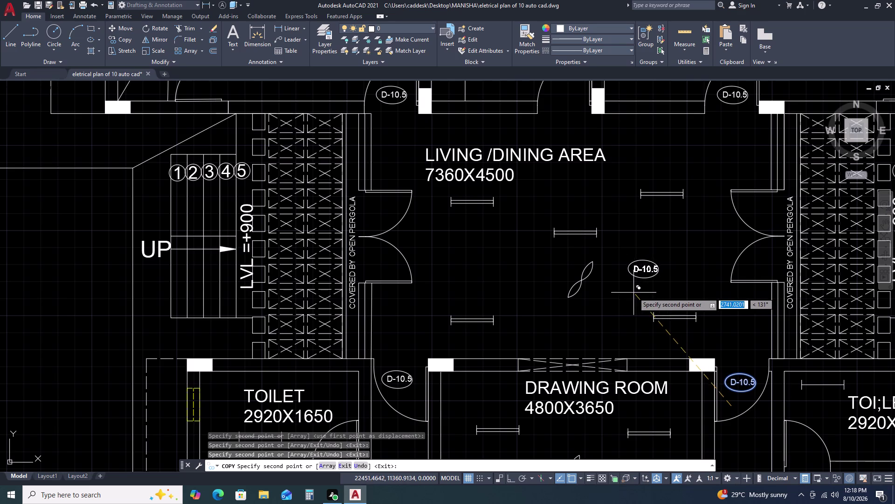
key(Escape)
scroll(down, 3)
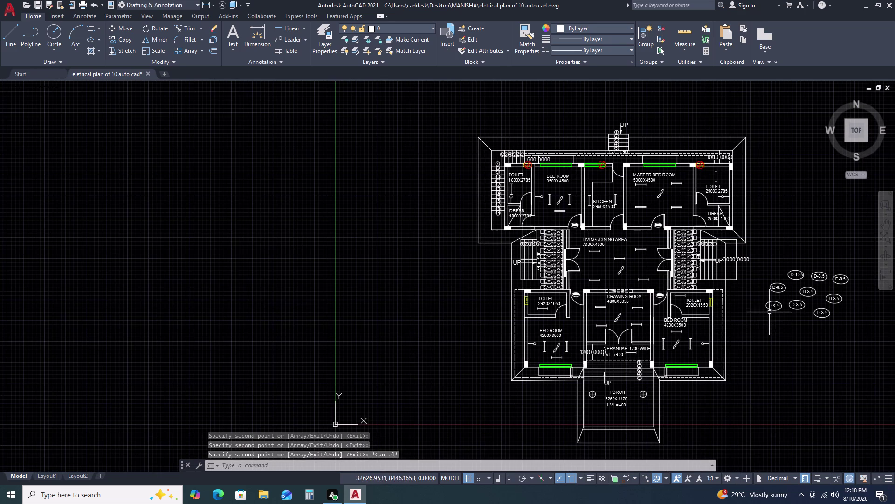
Pan to the spare tags and scale one D-8.5 tag down with SC.
scroll(up, 3)
scroll(up, 3)
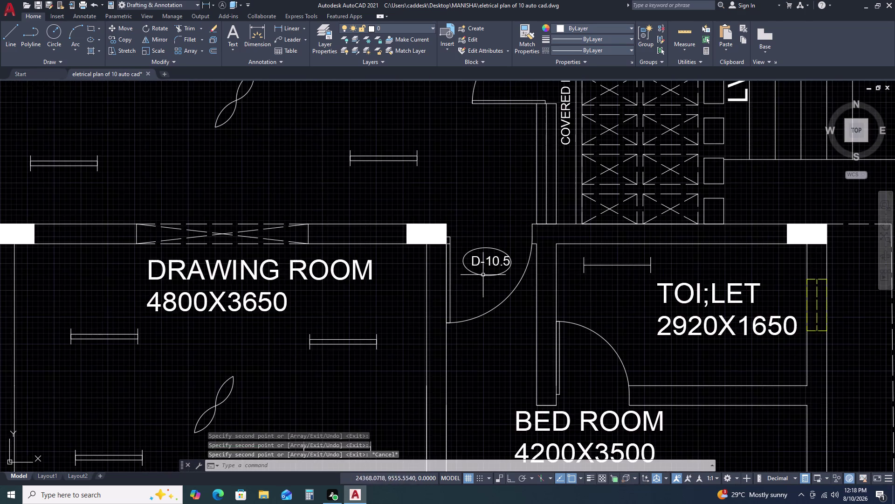
scroll(down, 3)
middle_drag(764, 300, 613, 276)
click(708, 259)
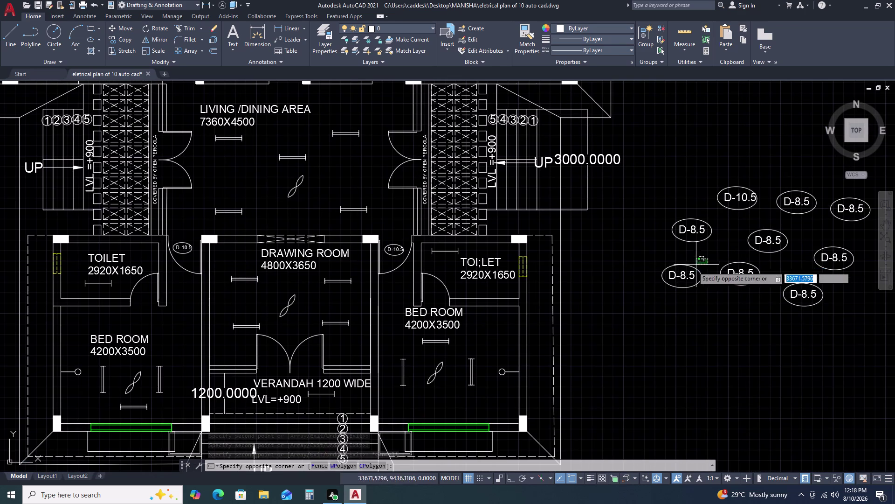
click(653, 292)
text(SC)
key(space)
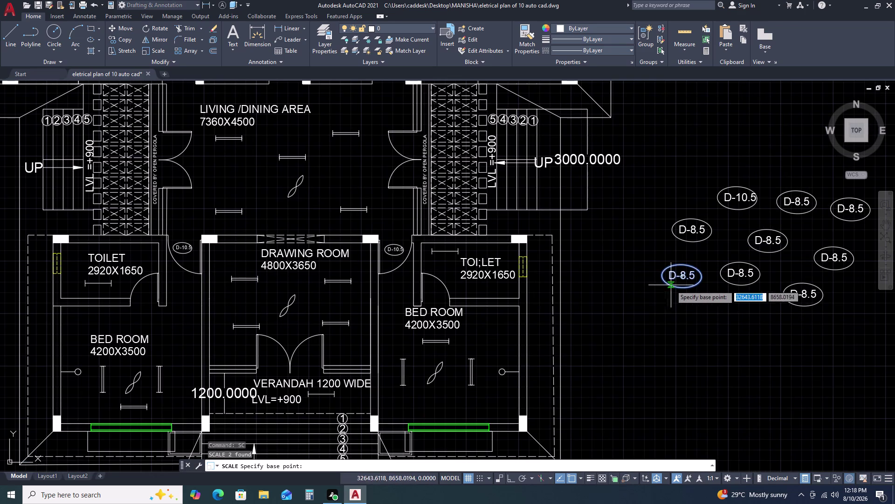
click(681, 288)
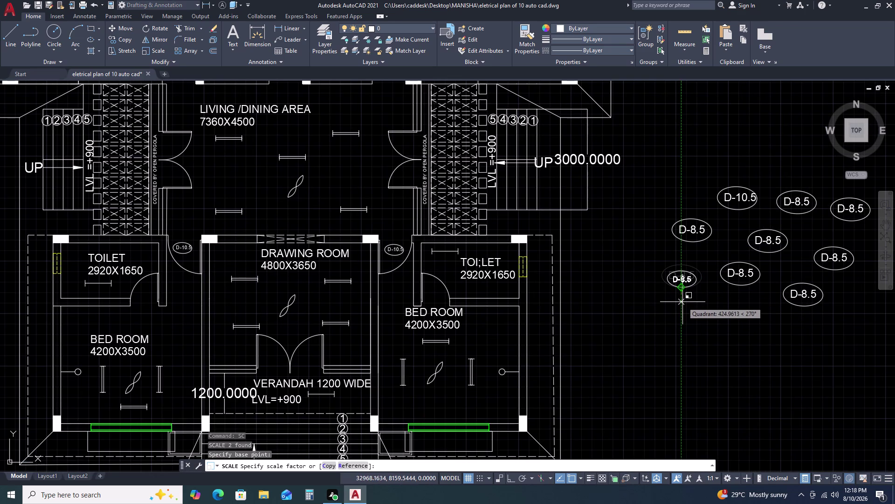
click(682, 301)
Select the resized D-8.5 tag and begin copying it toward the plan's doors.
click(694, 269)
click(677, 288)
text(C)
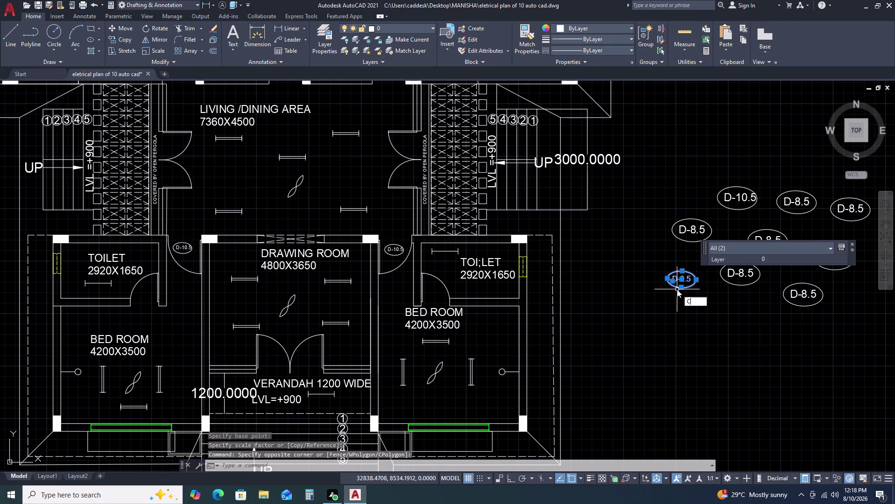
text(O)
key(space)
drag(636, 308, 629, 310)
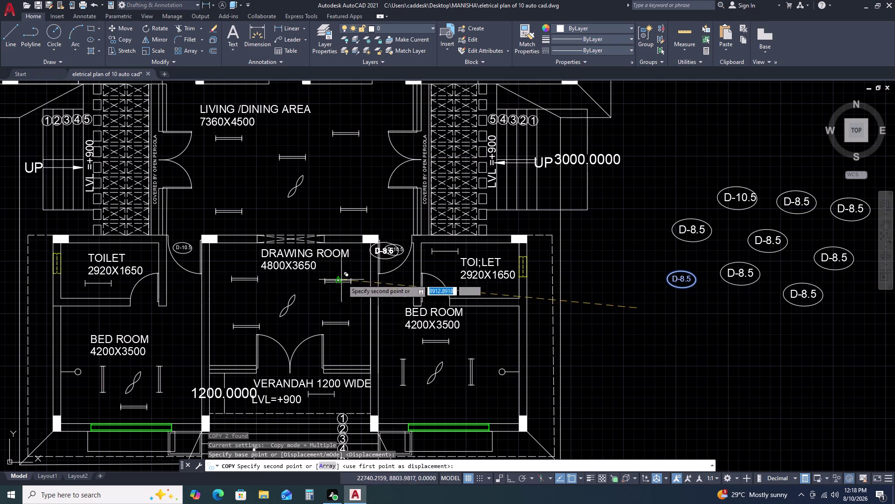
Place D-8.5 tag copies at the upper wing's left and right toilet and dress-room doors.
scroll(down, 3)
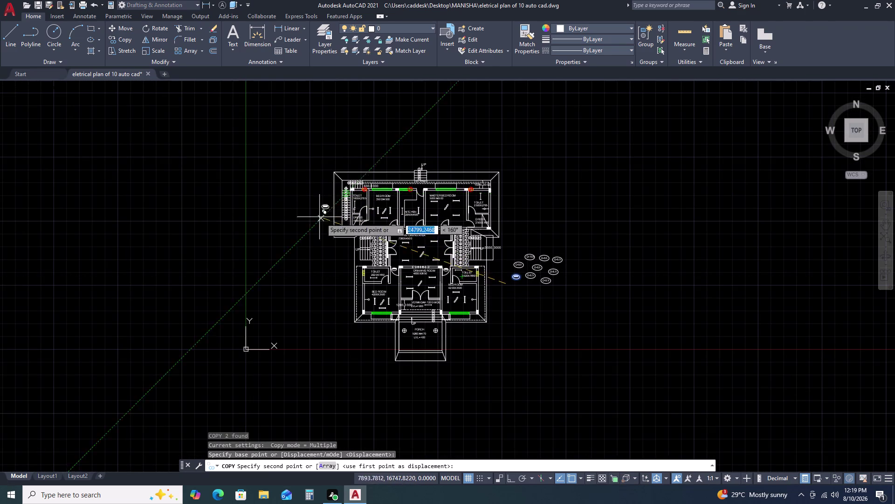
scroll(up, 3)
scroll(up, 3)
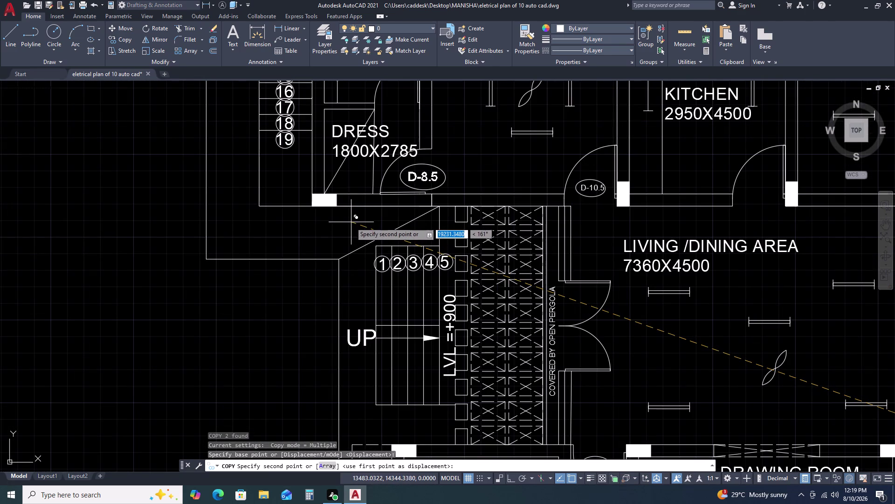
click(347, 220)
scroll(down, 3)
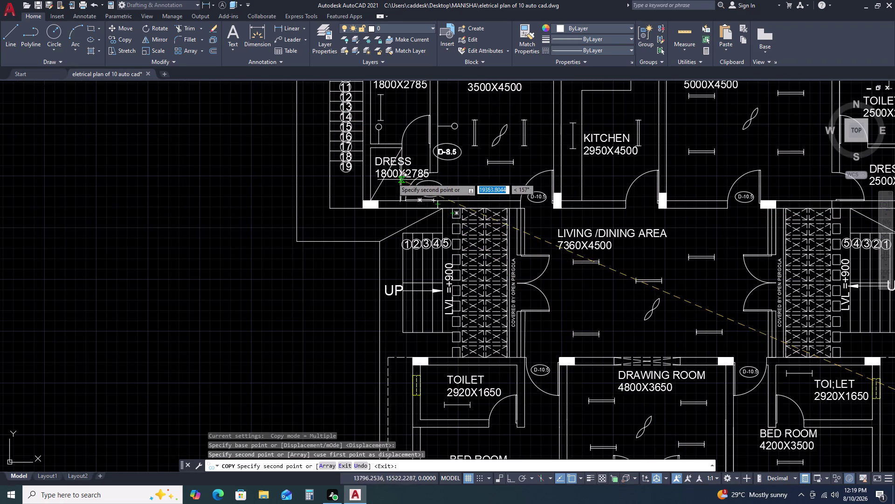
scroll(up, 3)
click(371, 177)
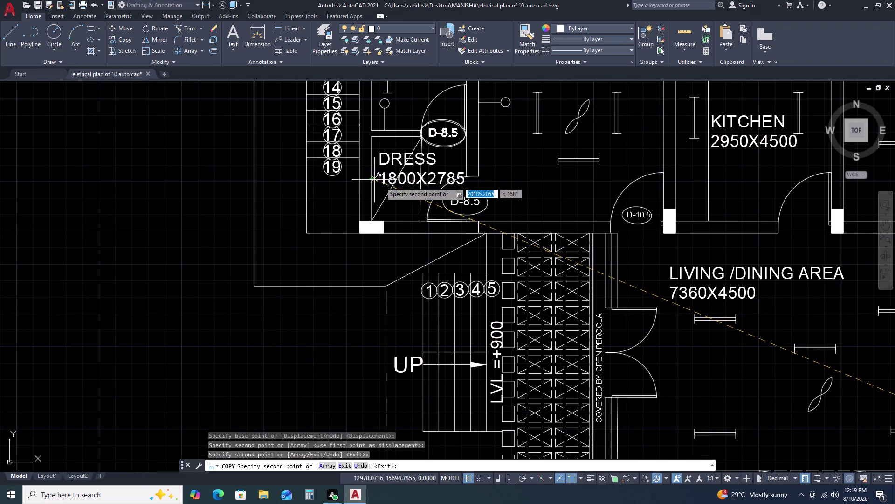
scroll(down, 3)
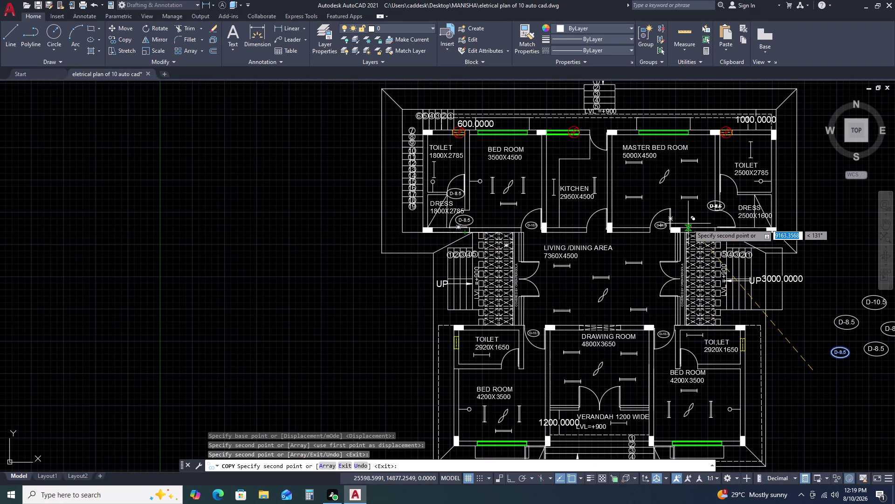
scroll(up, 3)
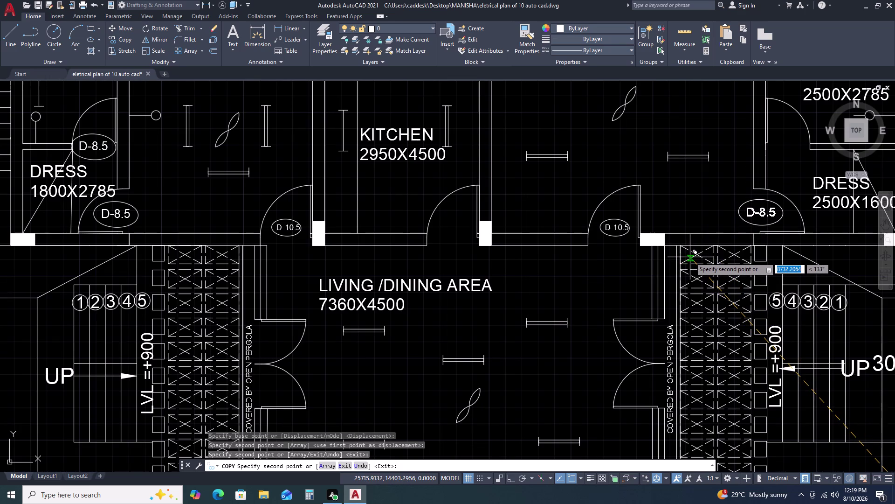
click(694, 257)
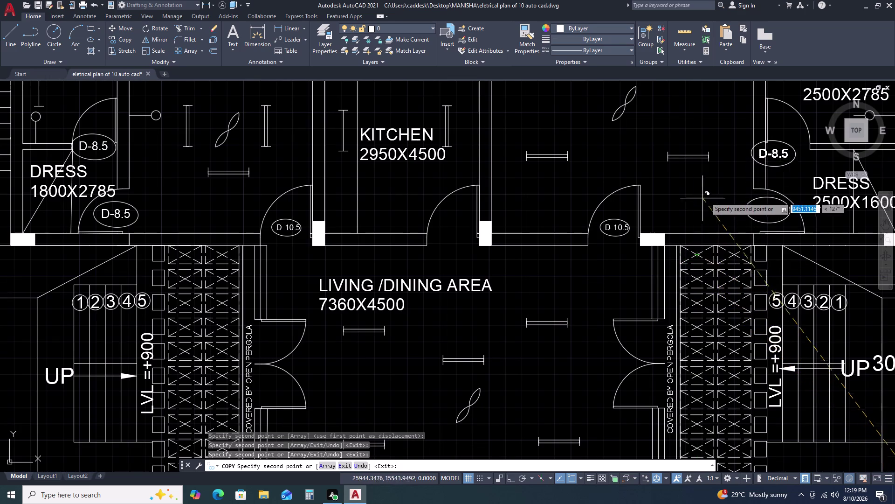
click(718, 191)
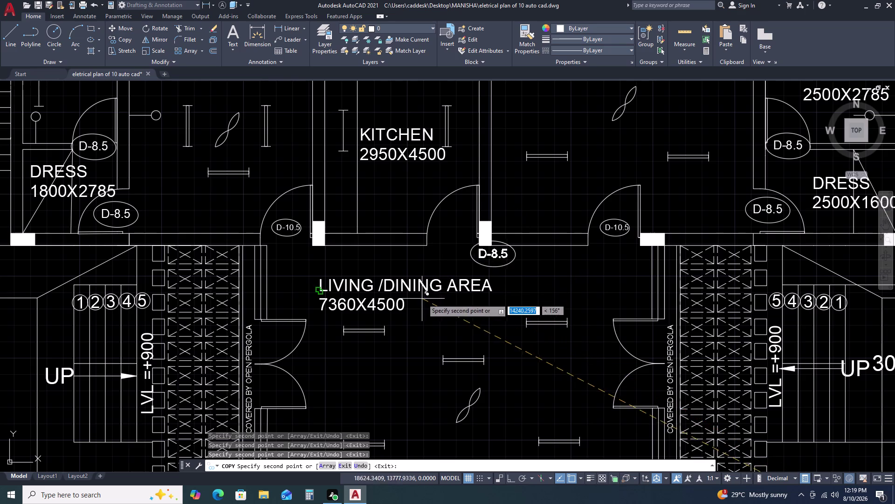
Place D-8.5 tags at the lower-left and lower-right toilet doors and end copying.
scroll(down, 3)
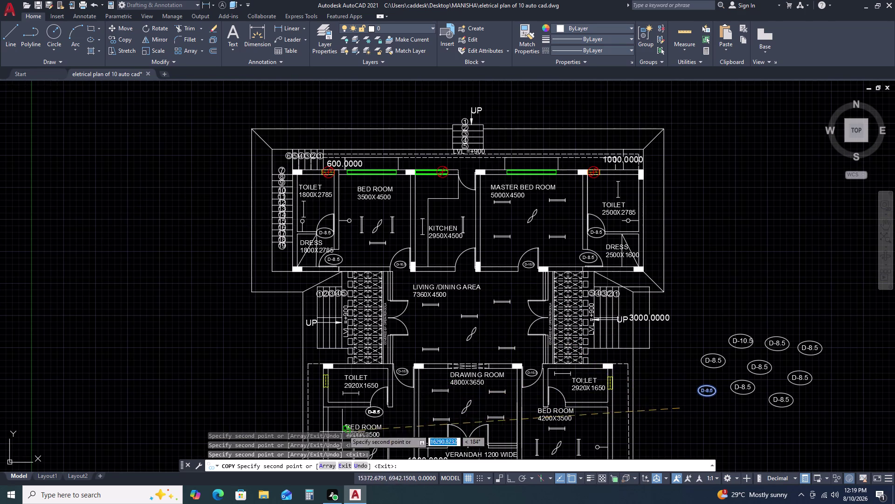
scroll(up, 3)
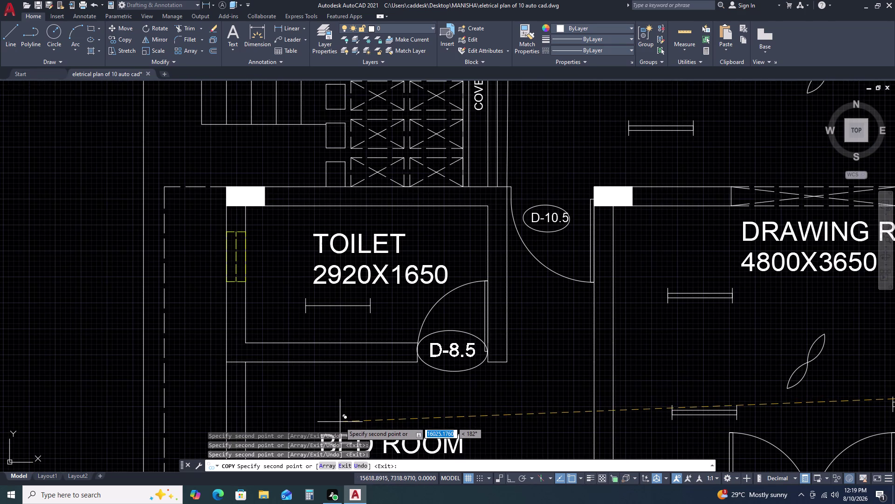
click(340, 422)
scroll(down, 3)
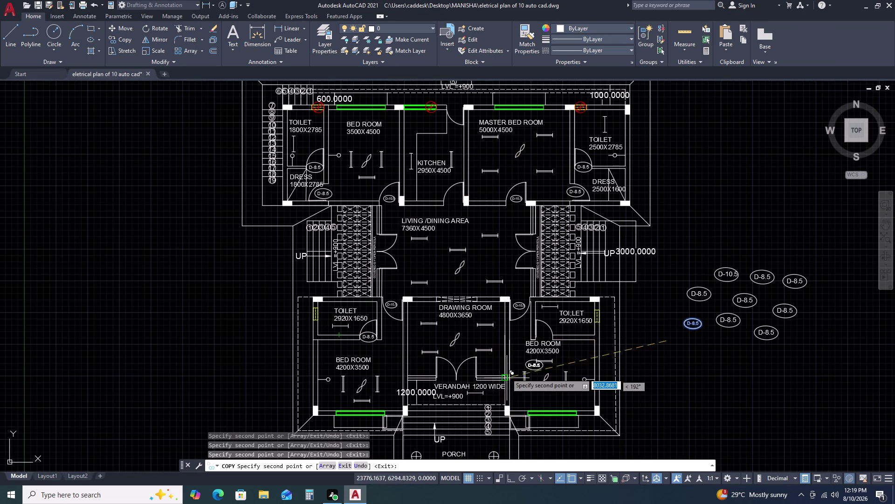
scroll(up, 3)
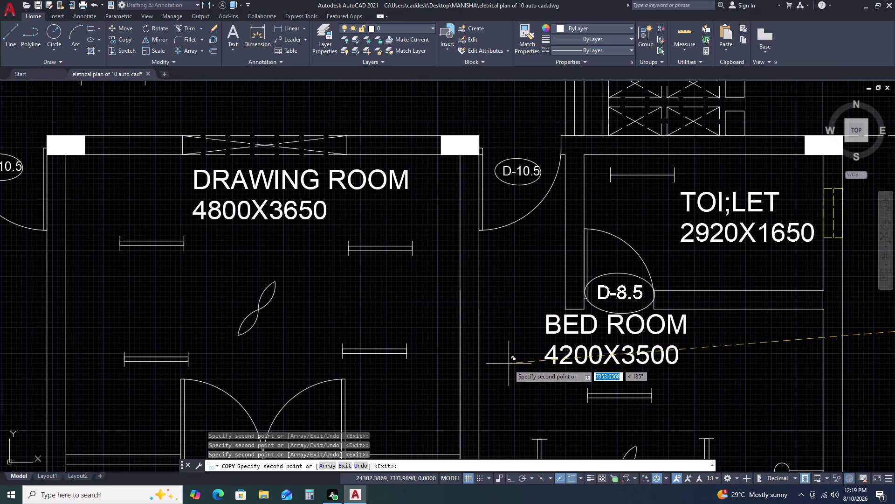
click(509, 366)
scroll(down, 3)
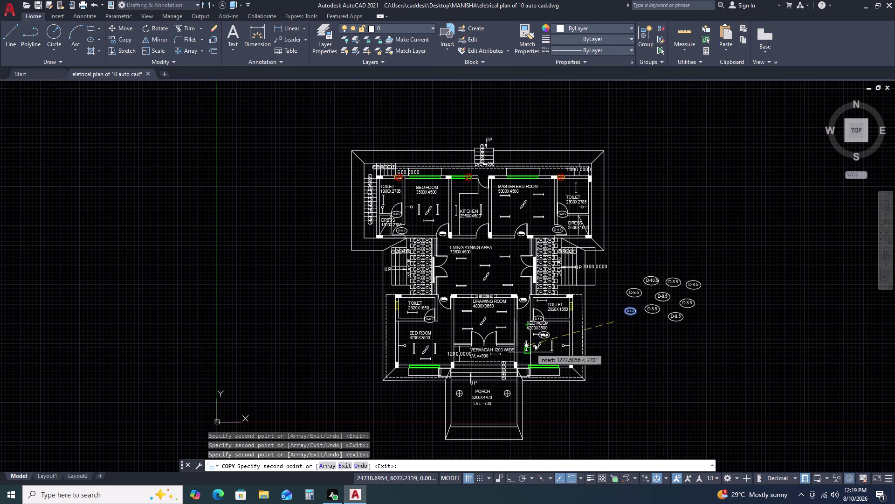
key(Escape)
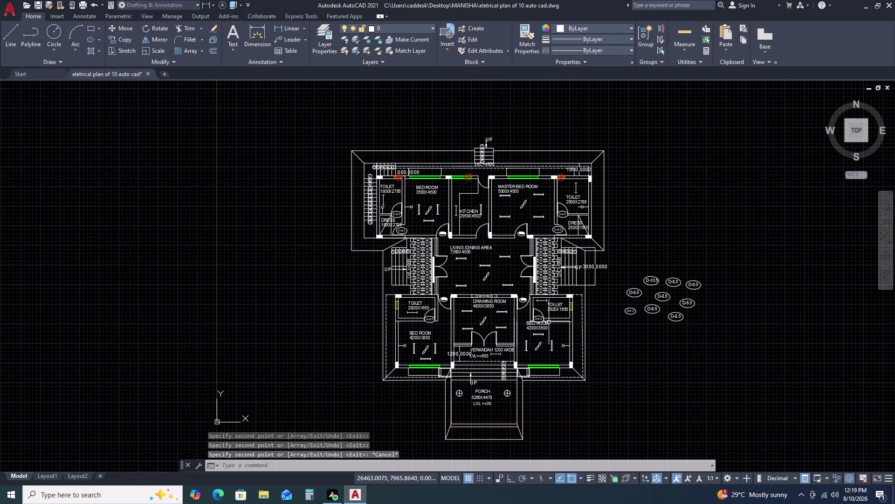
scroll(down, 3)
scroll(up, 3)
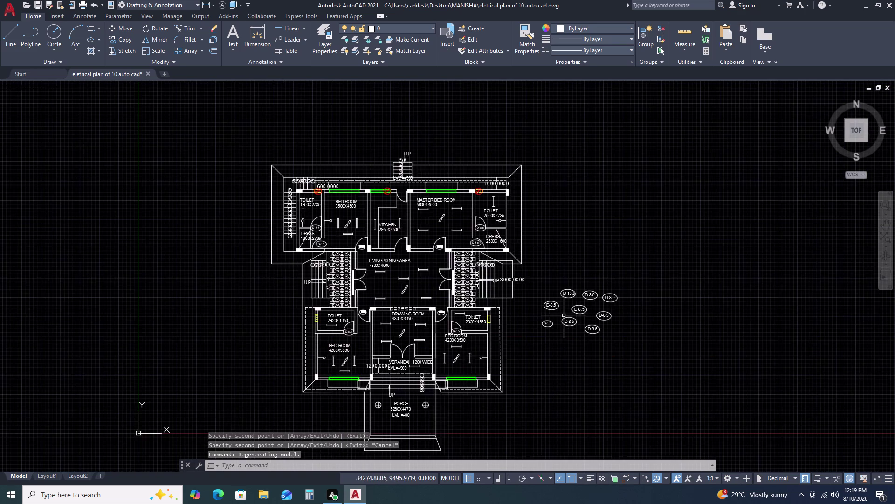
scroll(up, 3)
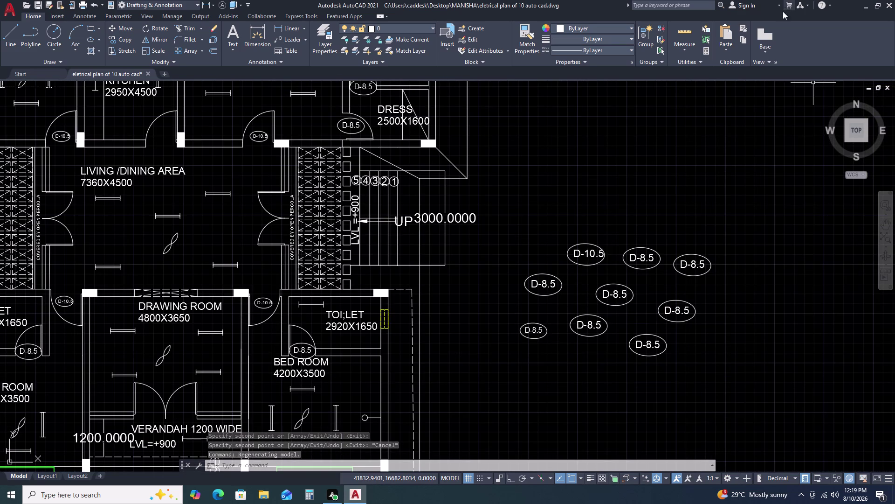
Edit the small D-8.5 tag text to read D-9.
double_click(539, 332)
key(d)
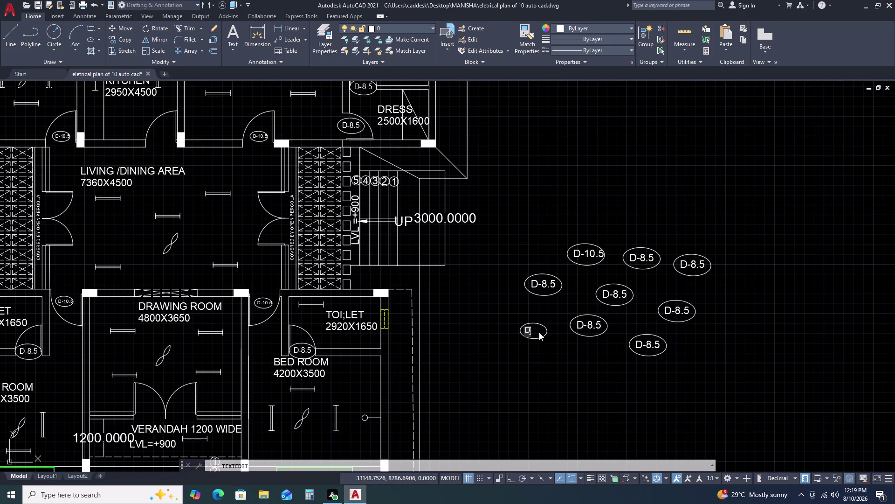
text(-9.)
key(BackSpace)
click(558, 355)
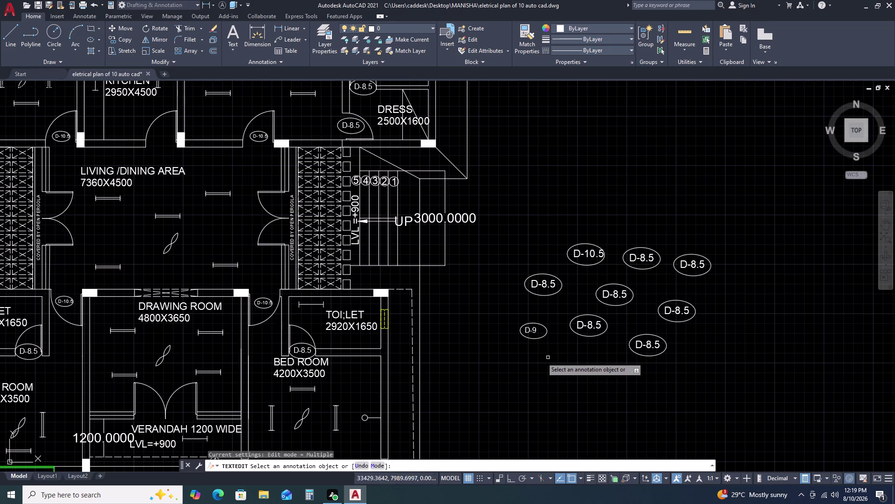
key(Escape)
Move the D-9 tag and ellipse to the living area's upper doorway.
click(554, 318)
click(506, 344)
text(M)
key(space)
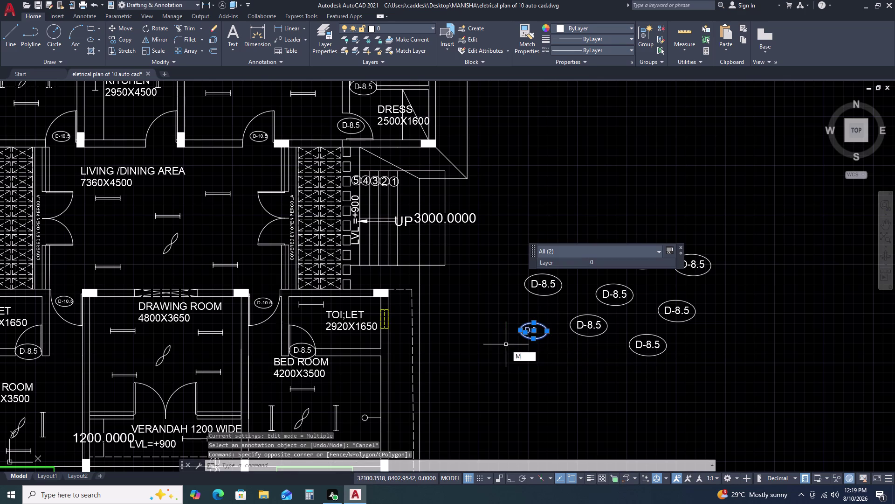
drag(506, 344, 477, 337)
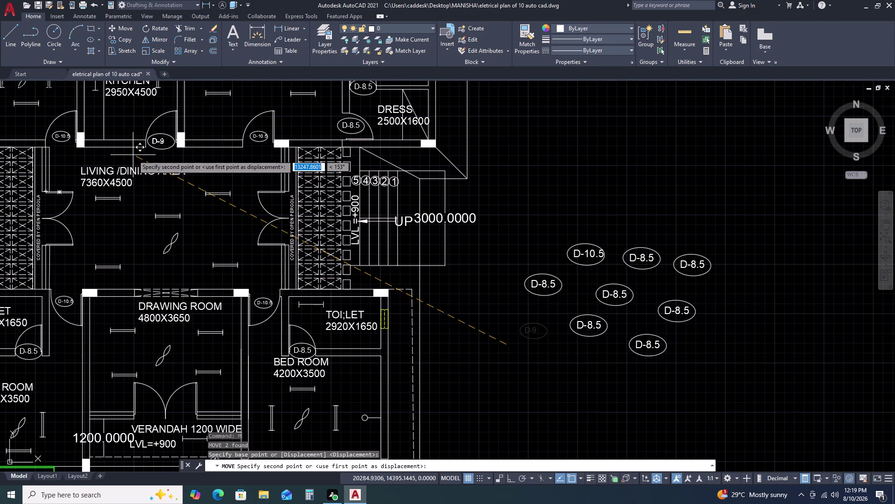
click(133, 155)
key(Escape)
scroll(down, 3)
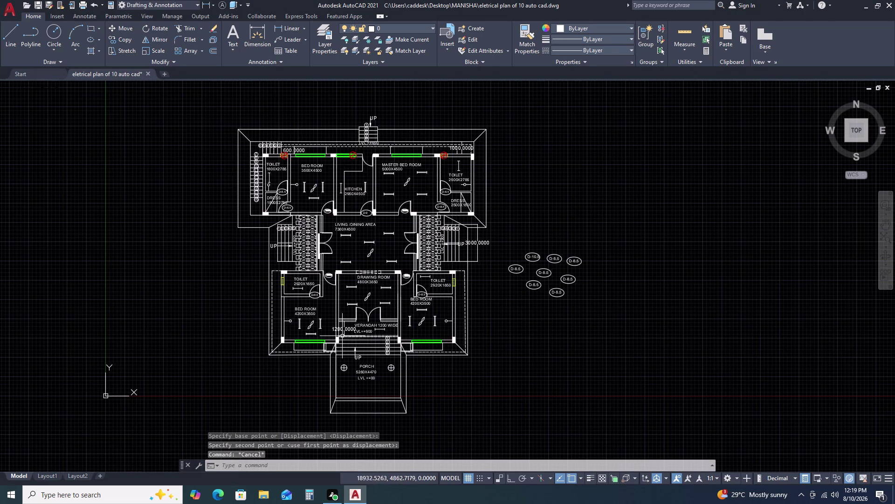
scroll(up, 3)
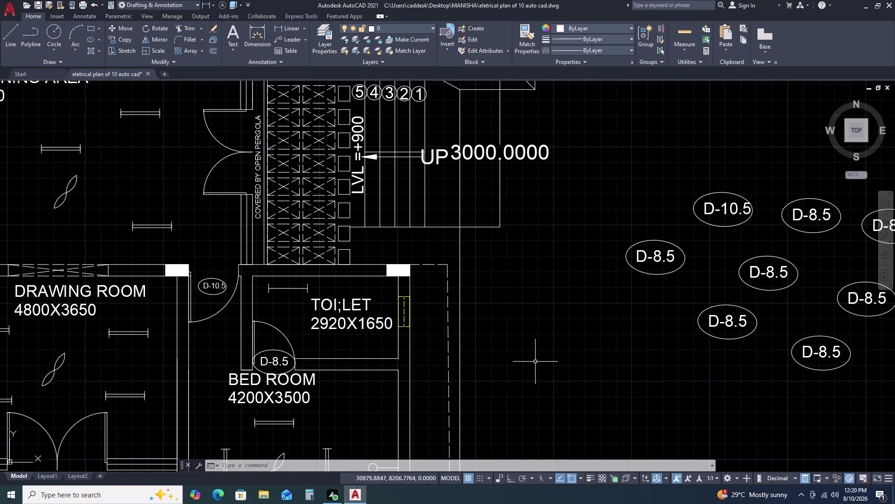
Relabel the first two spare tags as FW-12 and FP-12.
double_click(655, 257)
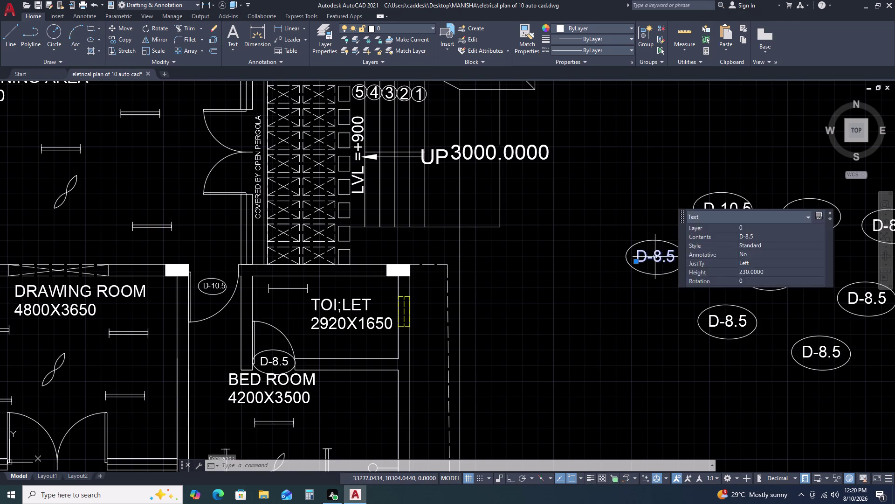
text(F)
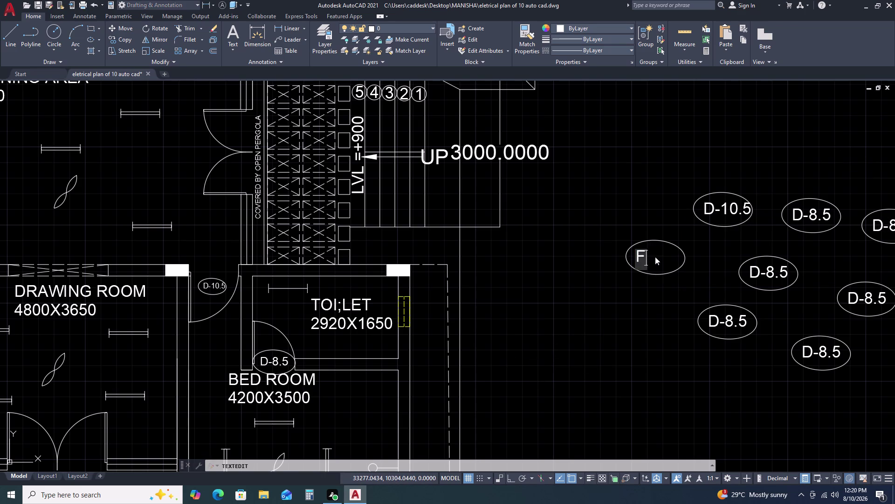
text(W)
key(minus)
key(1)
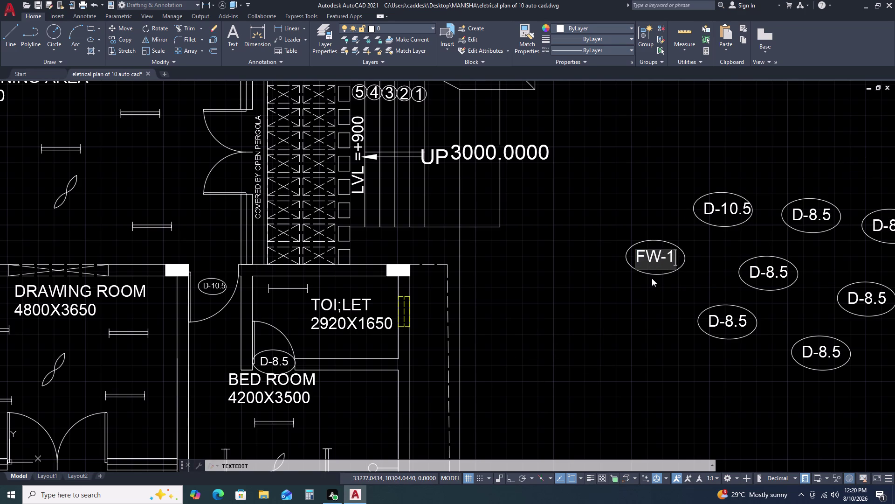
key(2)
click(652, 346)
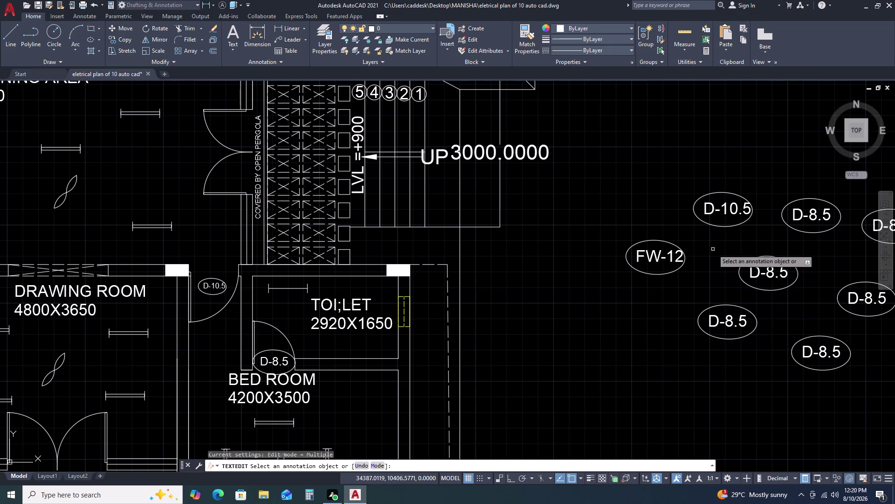
click(712, 212)
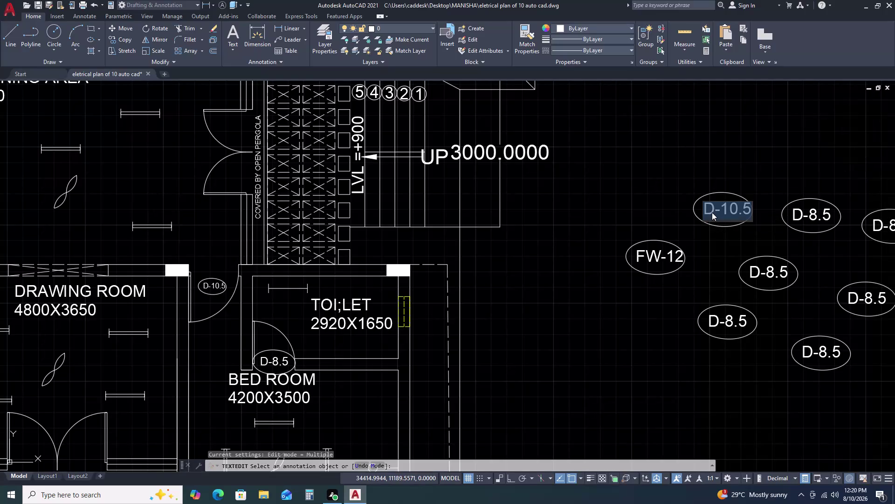
text(FP)
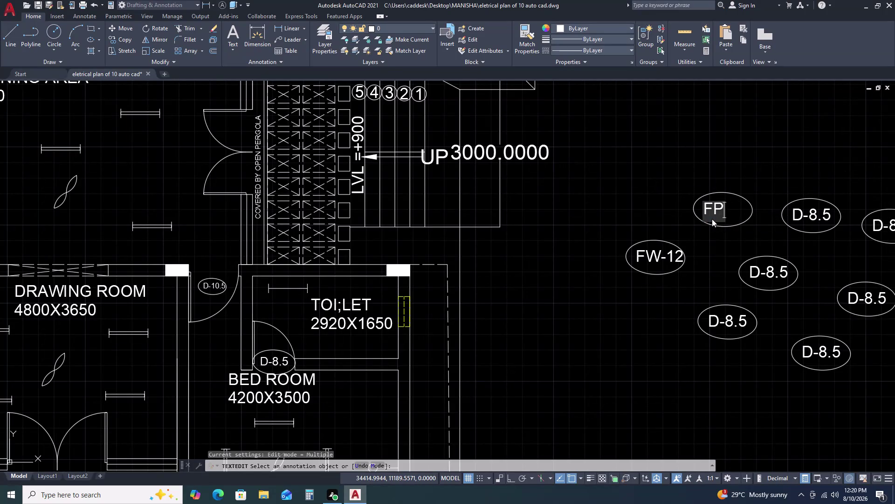
key(minus)
key(1)
key(2)
click(716, 243)
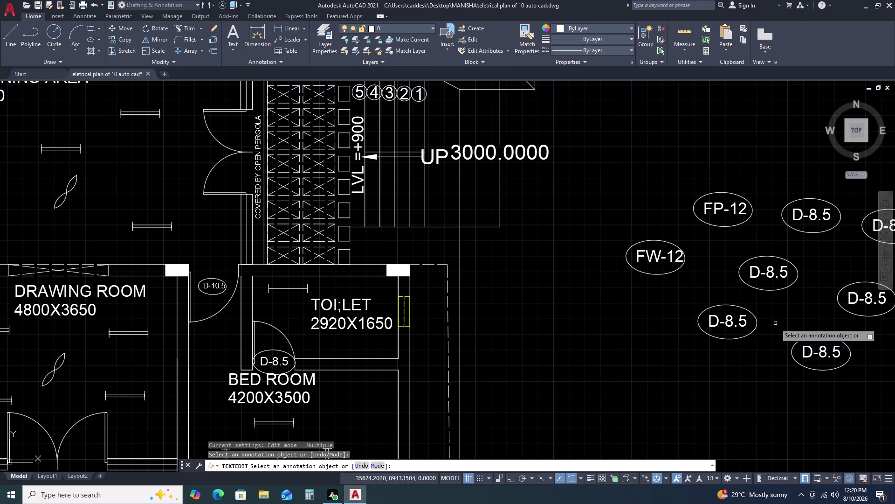
Relabel two lower spare tags as FP-9 and FW-20, then pan to the plan.
click(725, 322)
key(f)
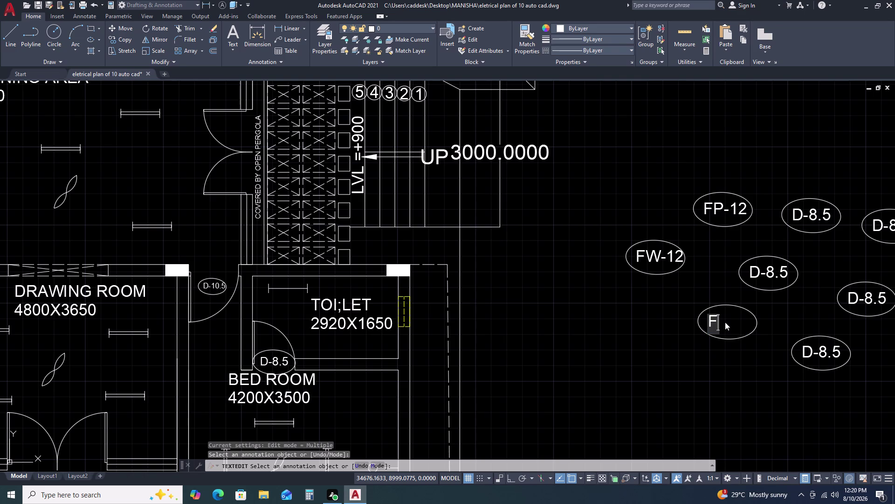
key(p)
text(-9)
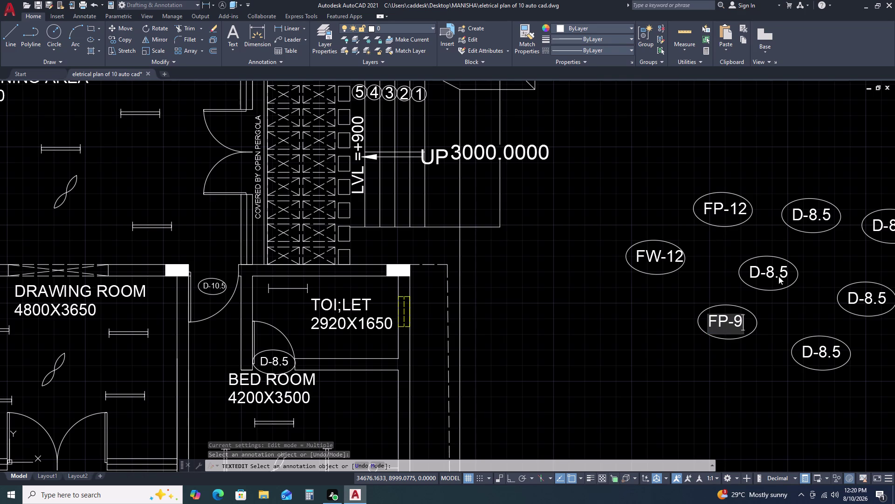
click(779, 276)
click(771, 272)
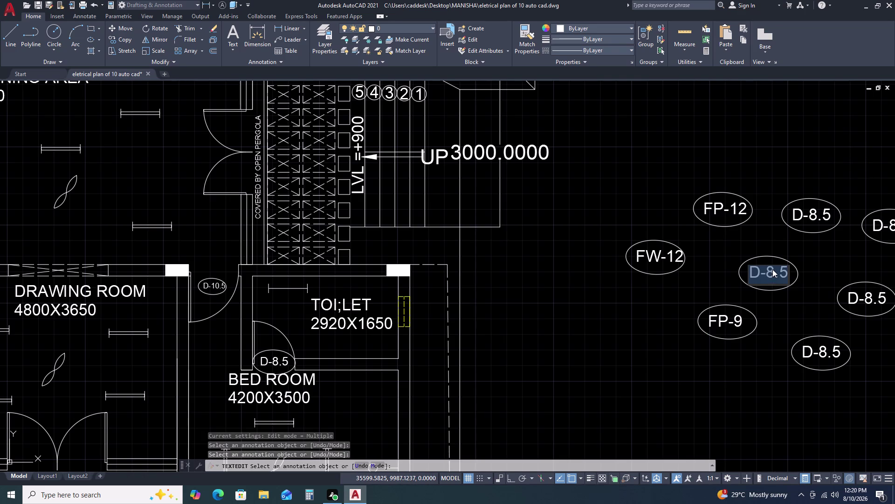
text(FW-)
text(2)
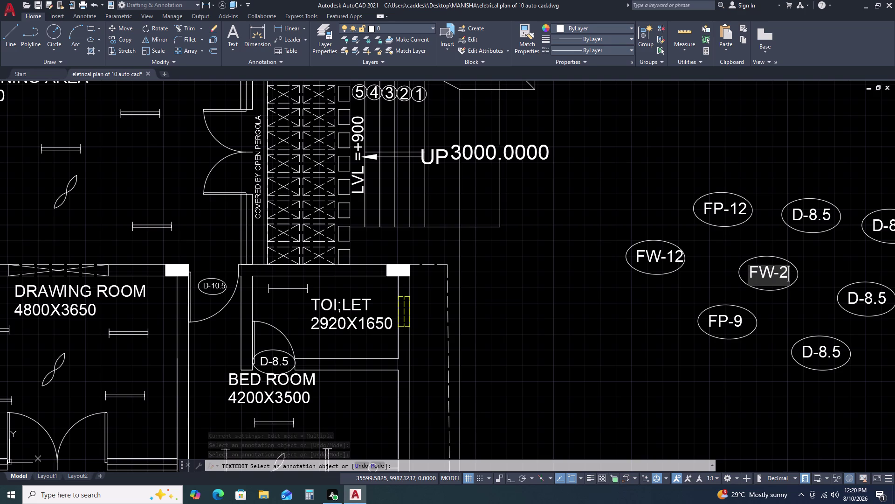
text(0)
click(760, 307)
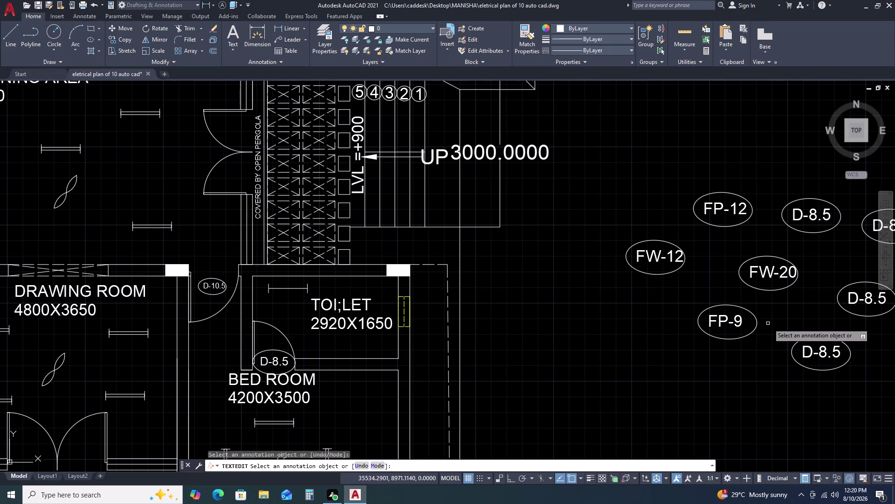
scroll(down, 3)
middle_drag(772, 325, 661, 304)
middle_click(661, 304)
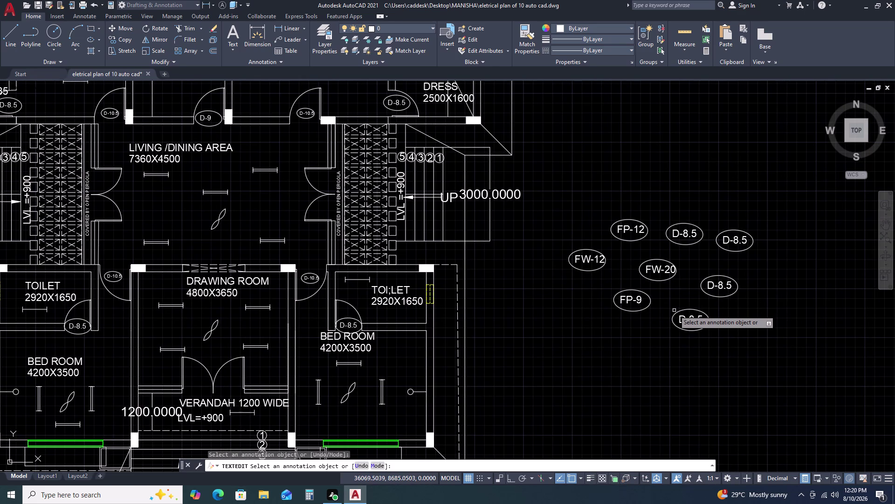
Select the FW-12 tag and ellipse, then cancel a mistaken move.
key(Escape)
scroll(up, 3)
click(611, 252)
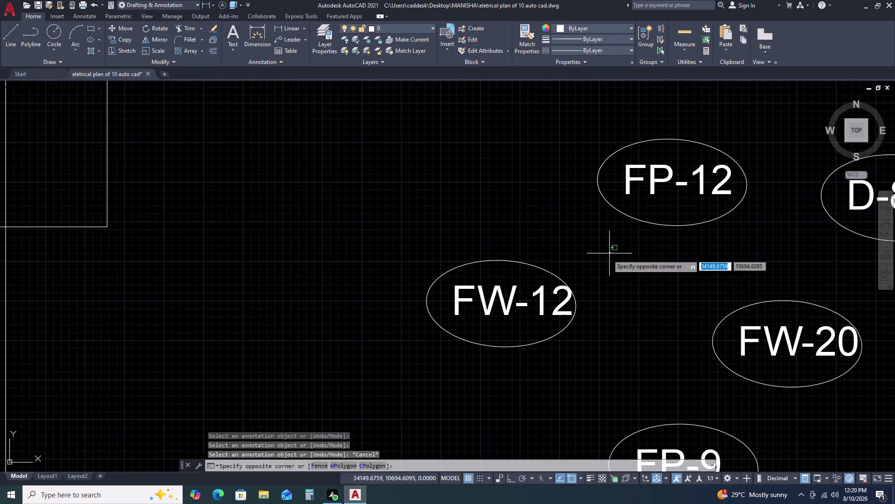
click(493, 340)
key(m)
key(space)
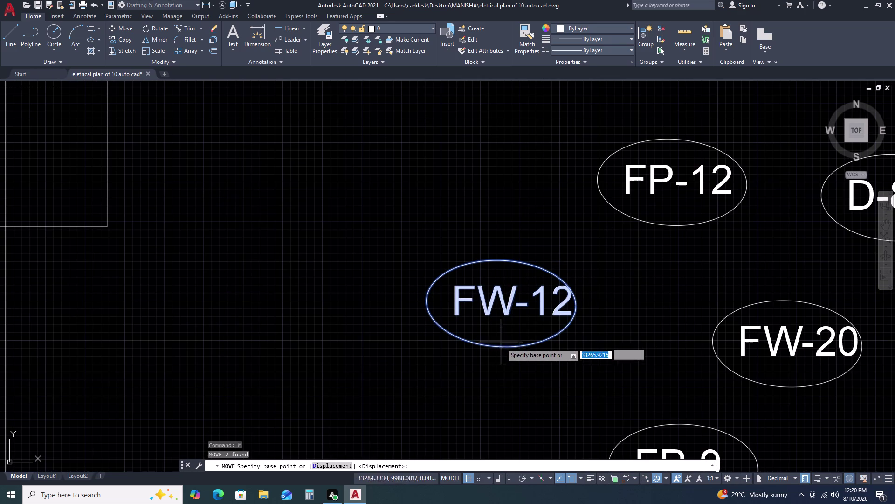
key(Escape)
Copy the FW-12 tag and ellipse to beside the upper-right dress room.
click(558, 247)
click(459, 350)
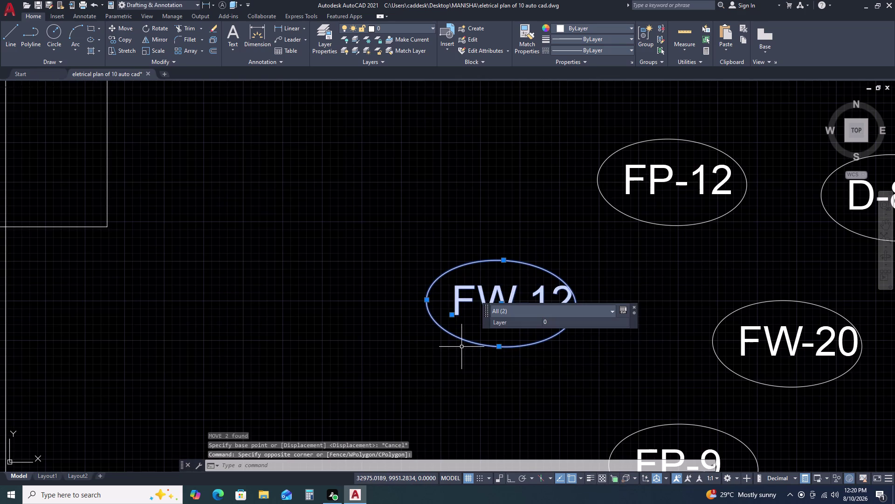
key(c)
text(O)
key(space)
click(464, 342)
scroll(down, 3)
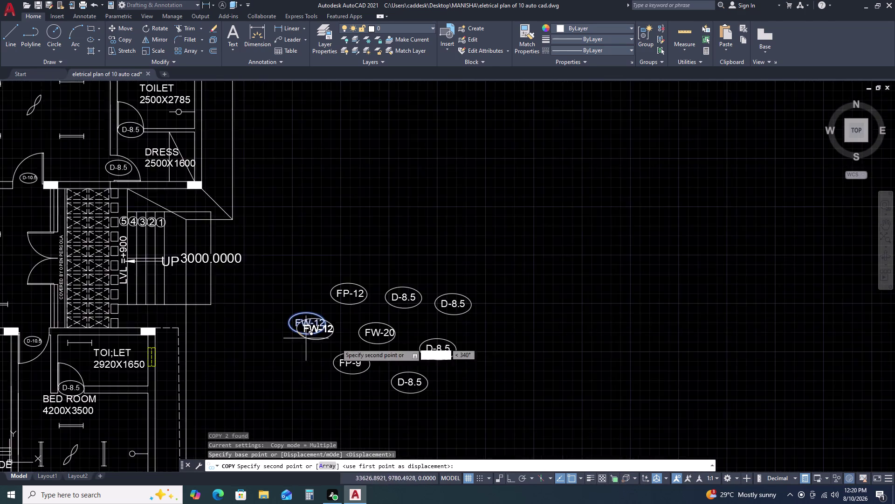
scroll(down, 3)
scroll(up, 3)
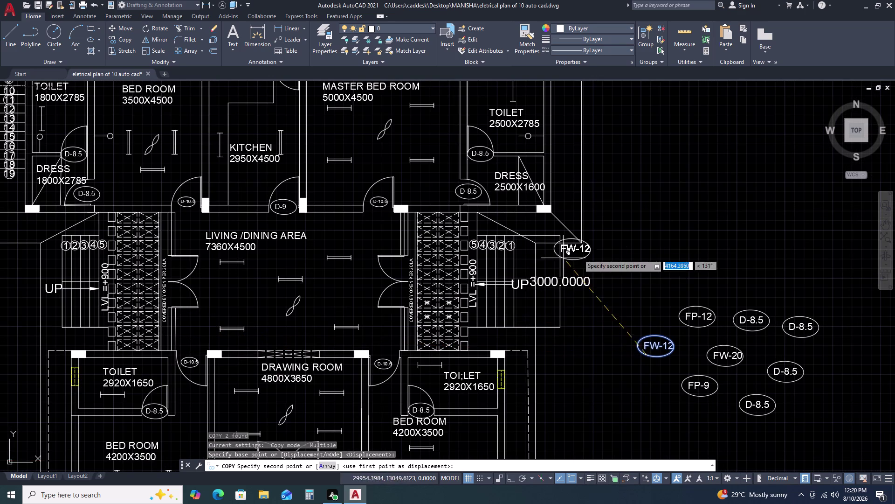
click(657, 242)
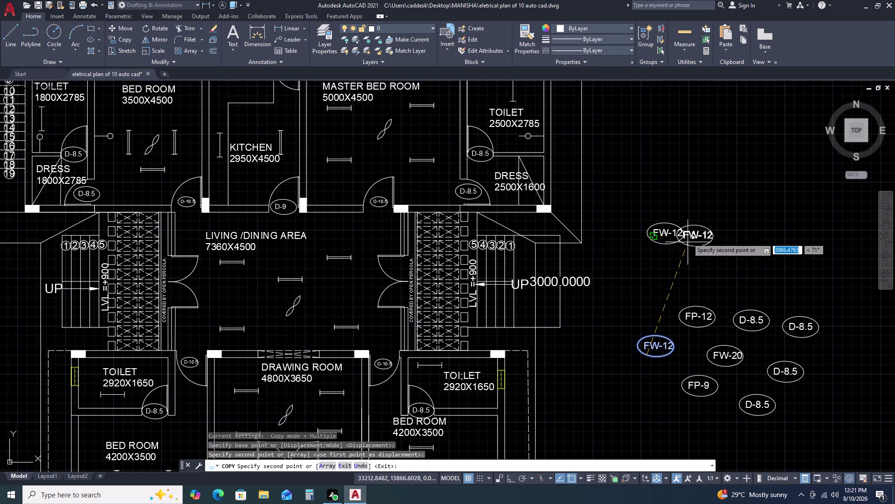
key(Escape)
Select the copied FW-12 ellipse, start a scale, then cancel it.
click(668, 224)
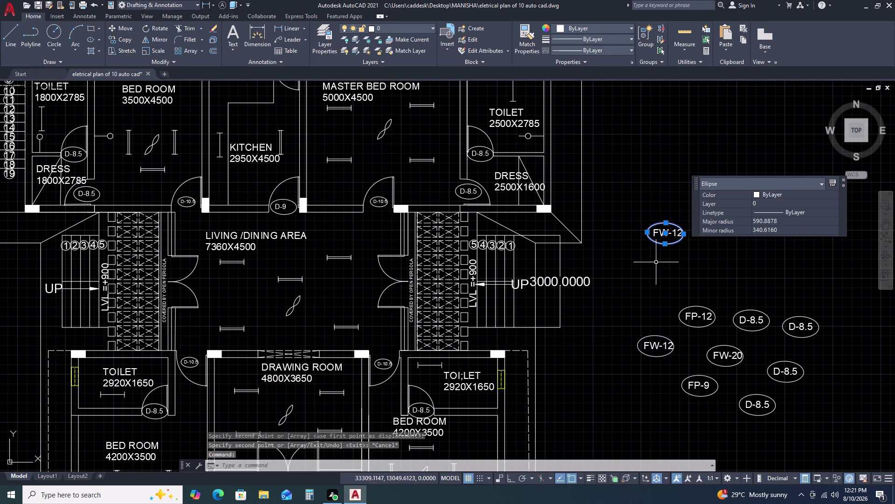
text(SC)
key(space)
key(Escape)
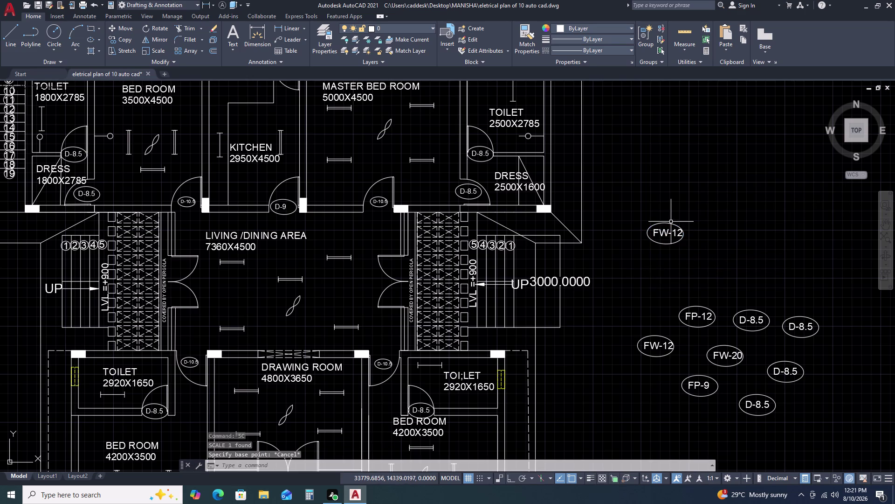
click(669, 224)
Select all similar tag ellipses and start scaling them, then cancel.
right_click(668, 225)
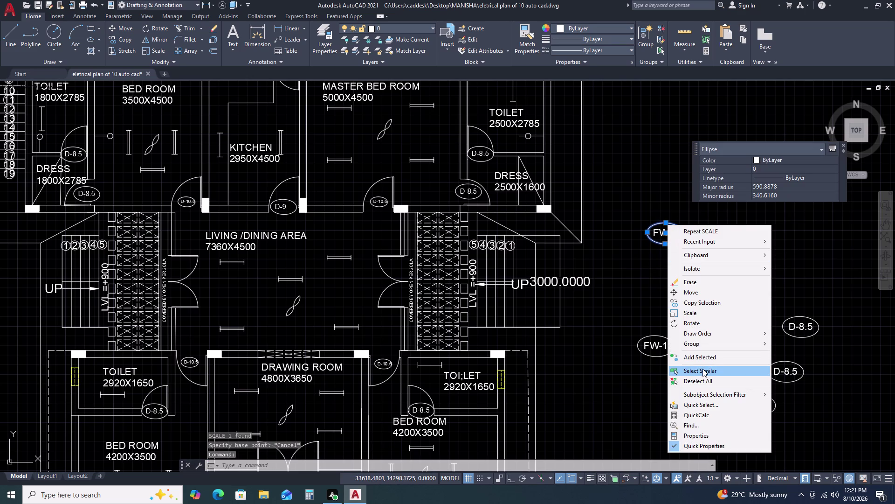
click(704, 370)
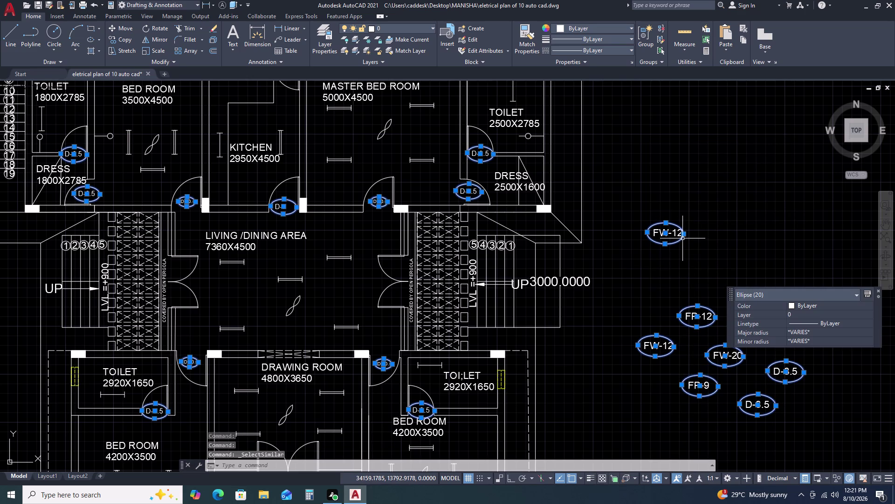
text(SC)
key(space)
click(684, 233)
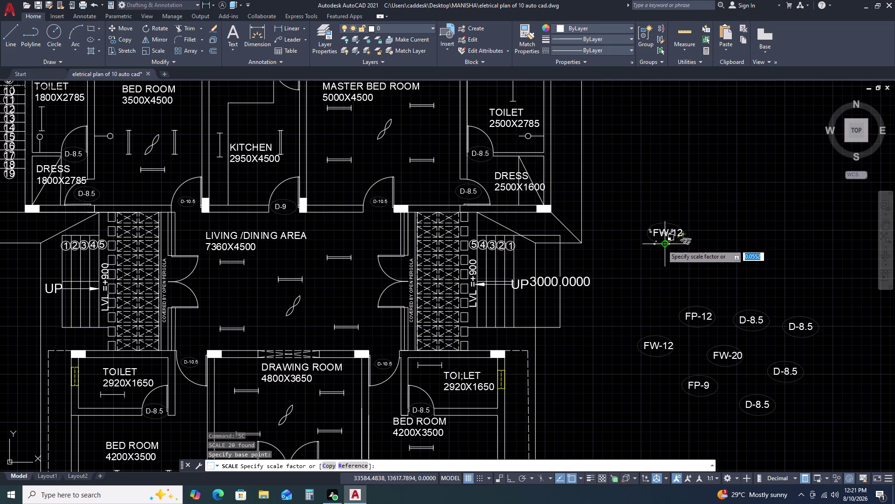
scroll(up, 3)
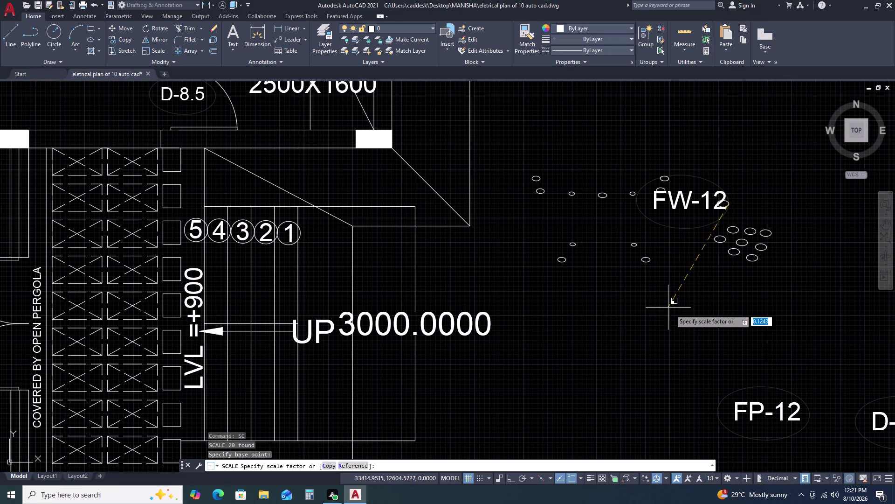
scroll(down, 3)
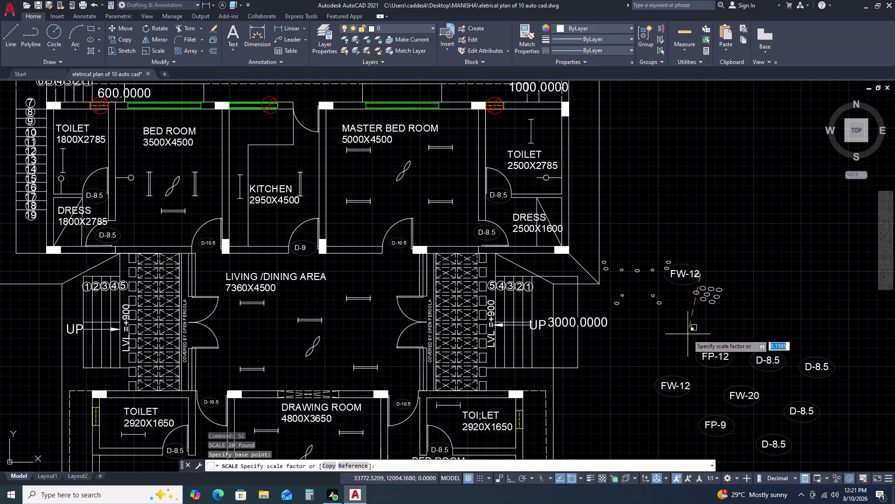
key(Escape)
Reselect only the FW-12 tag ellipse.
scroll(up, 3)
click(692, 285)
click(662, 277)
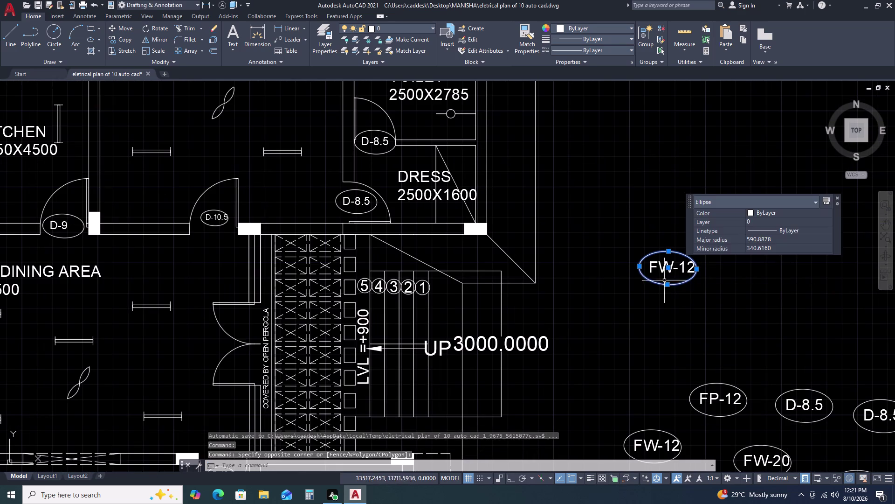
key(Escape)
click(677, 286)
click(669, 278)
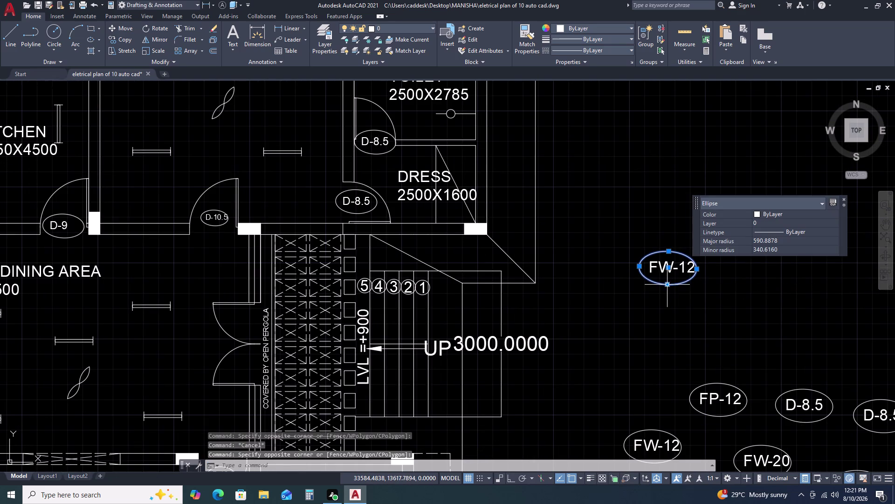
scroll(down, 3)
scroll(down, 3)
scroll(up, 3)
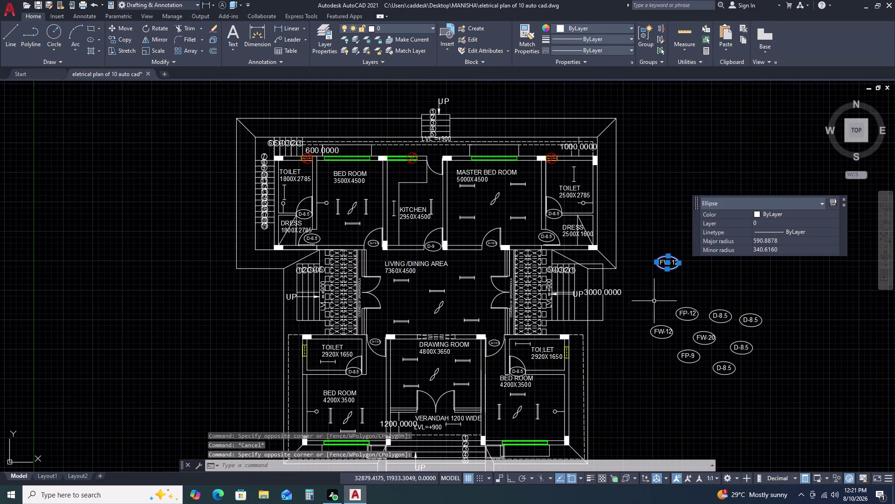
scroll(up, 3)
scroll(up, 3)
Scale the FW-12 ellipse by Reference, picking two reference points and a new length.
text(S)
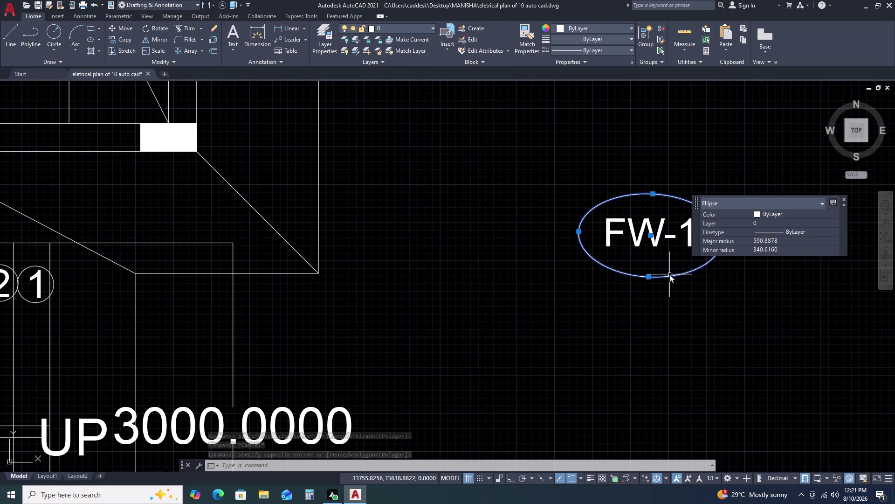
text(C)
key(space)
click(722, 238)
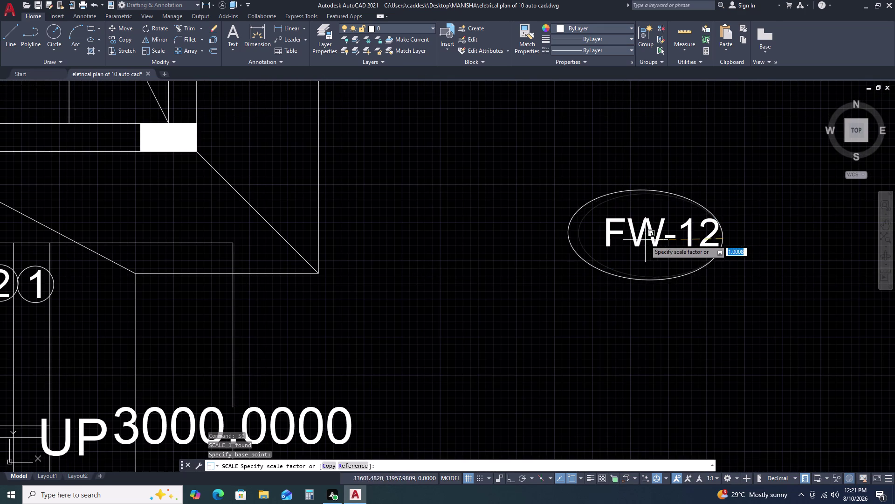
scroll(down, 3)
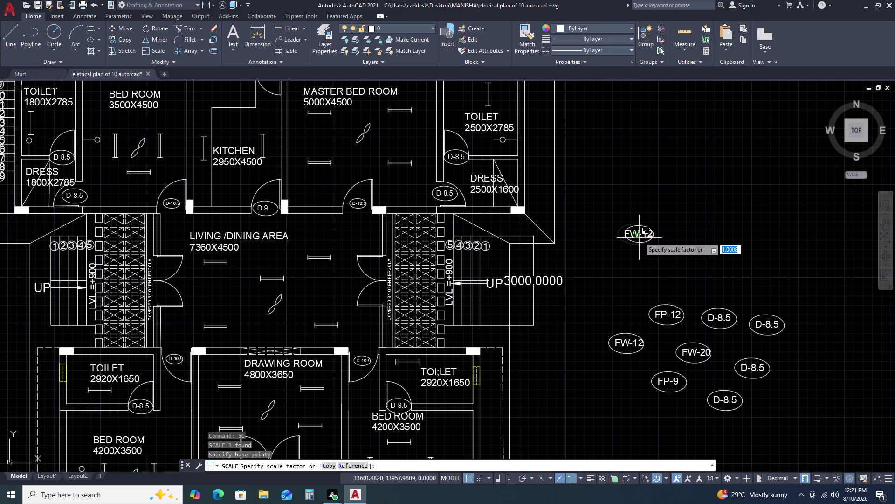
text(R)
key(space)
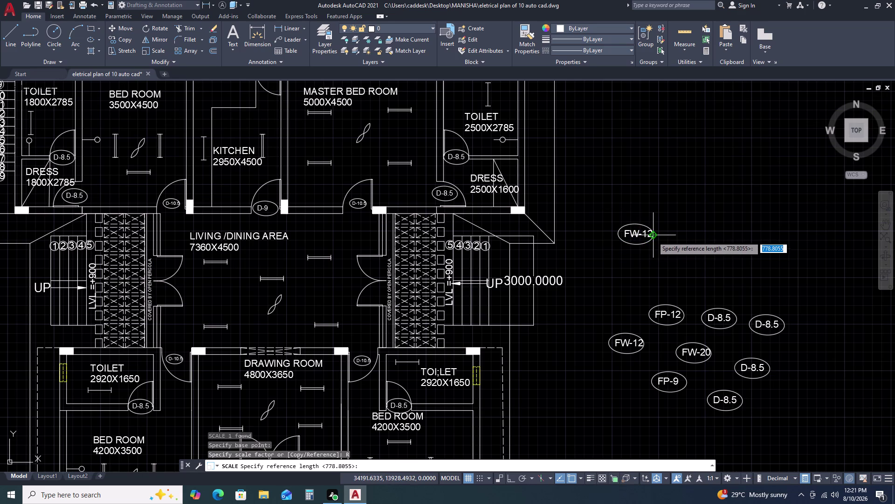
click(652, 236)
click(616, 233)
scroll(up, 3)
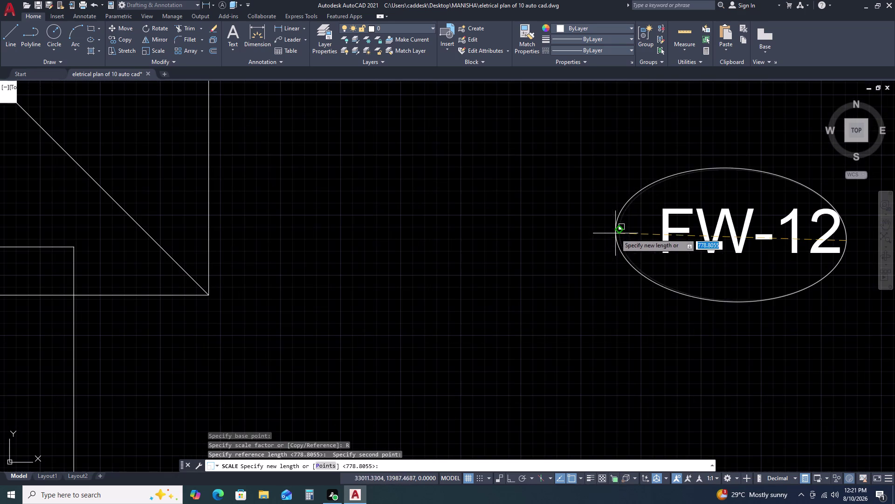
click(651, 234)
click(706, 233)
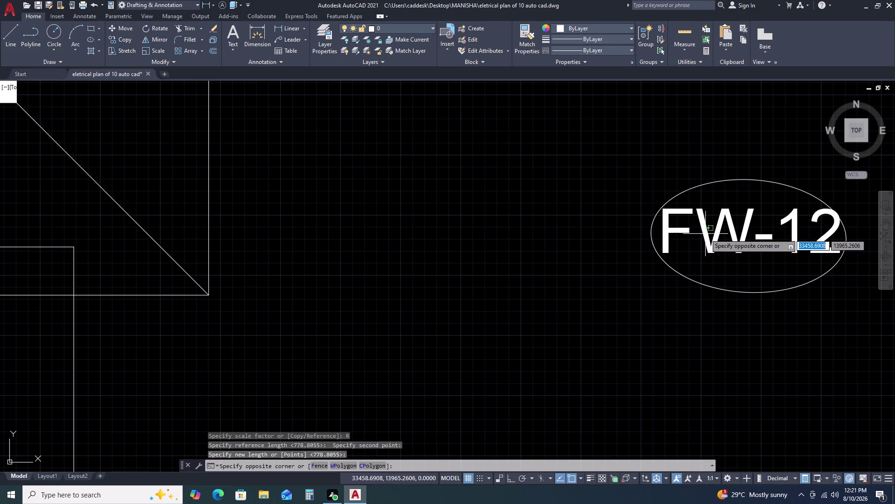
Set the FW-12 label's text height to 50 in Quick Properties.
click(702, 235)
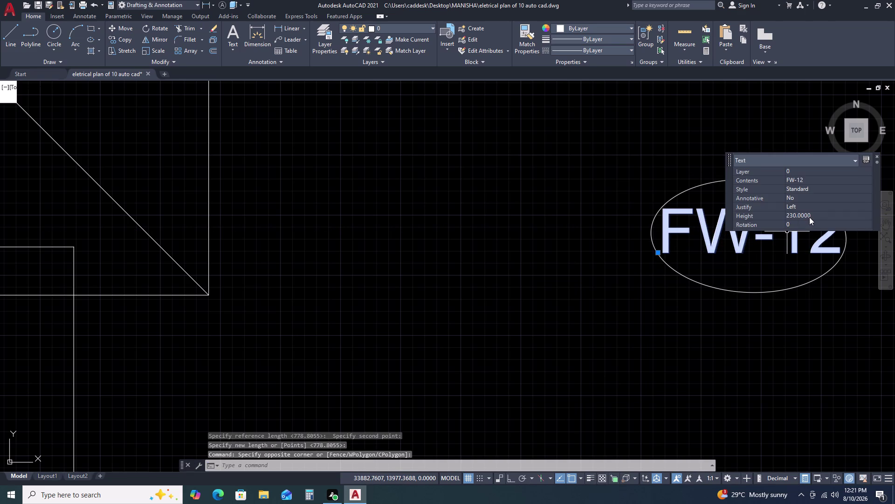
click(812, 214)
key(5)
key(0)
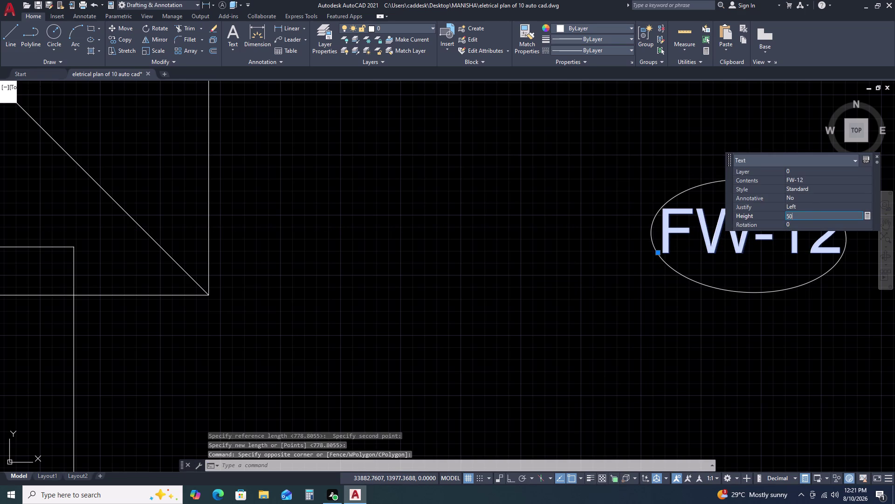
key(Return)
key(Escape)
Reselect the FW-12 label and change its text height to 100.
middle_drag(721, 266, 545, 261)
middle_click(509, 252)
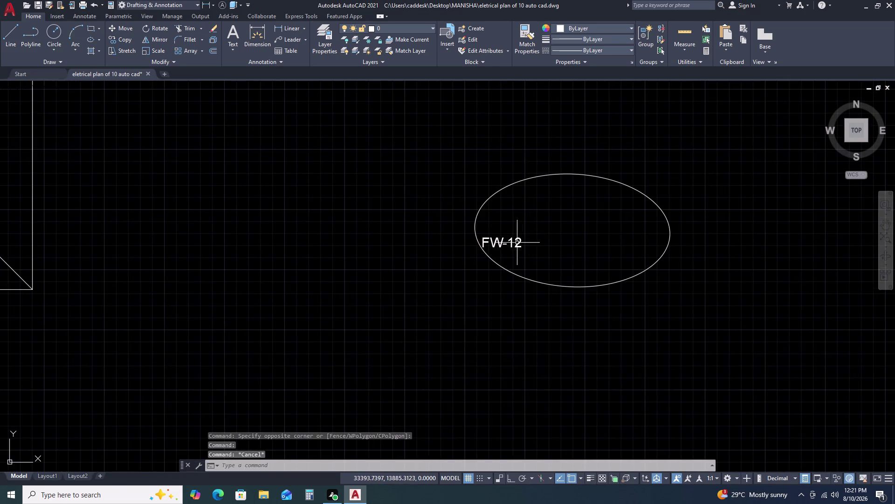
scroll(down, 3)
scroll(down, 3)
scroll(up, 3)
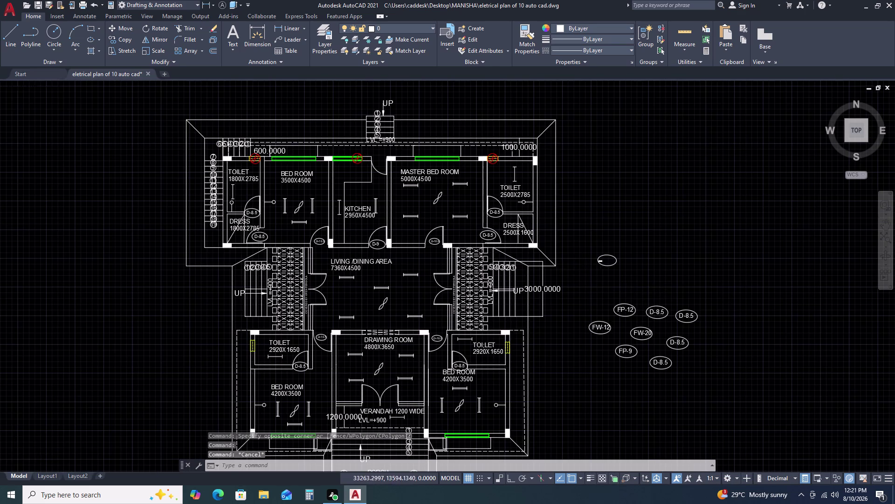
scroll(up, 3)
scroll(up, 3)
click(620, 211)
click(605, 243)
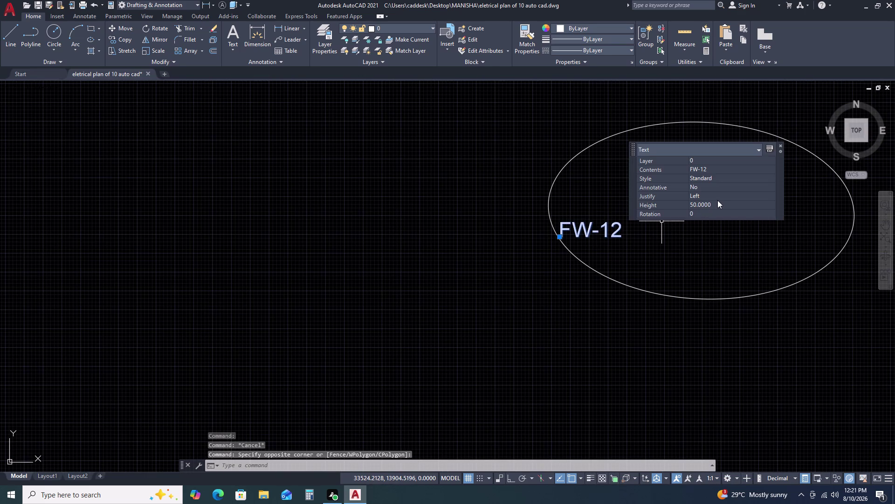
click(718, 200)
click(717, 203)
key(1)
text(0)
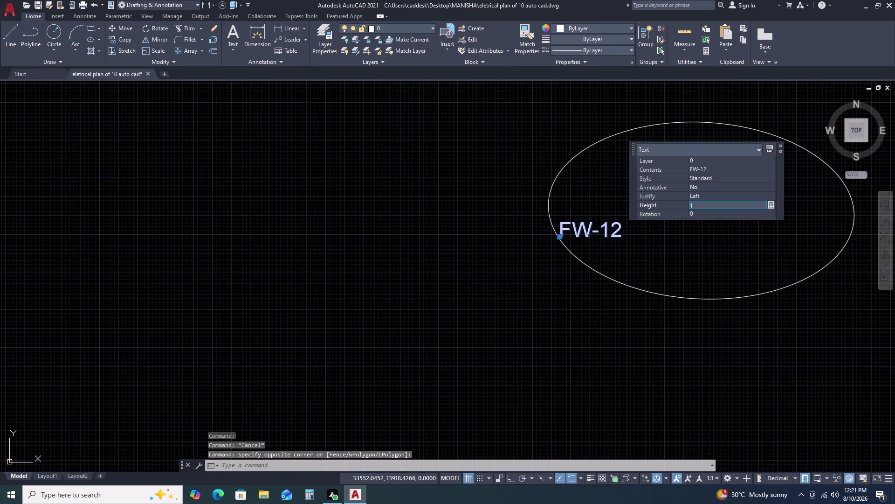
text(0)
key(Return)
scroll(down, 3)
key(Escape)
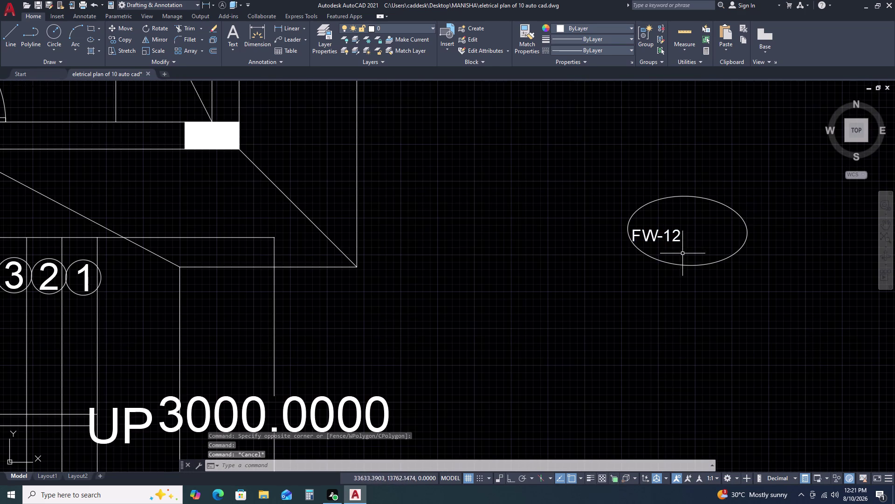
Start scaling the FW-12 tag ellipse from a base point, then cancel with Esc.
click(750, 215)
click(719, 251)
text(SC)
key(space)
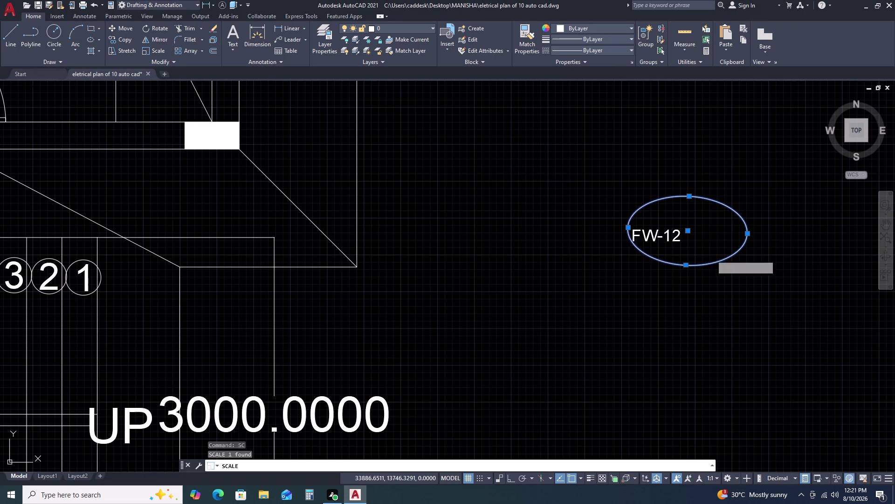
click(746, 232)
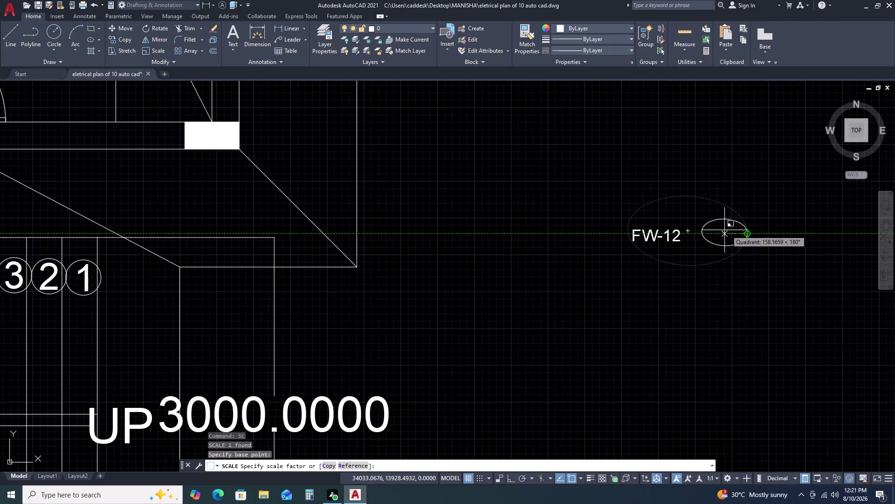
click(679, 234)
key(Escape)
scroll(down, 3)
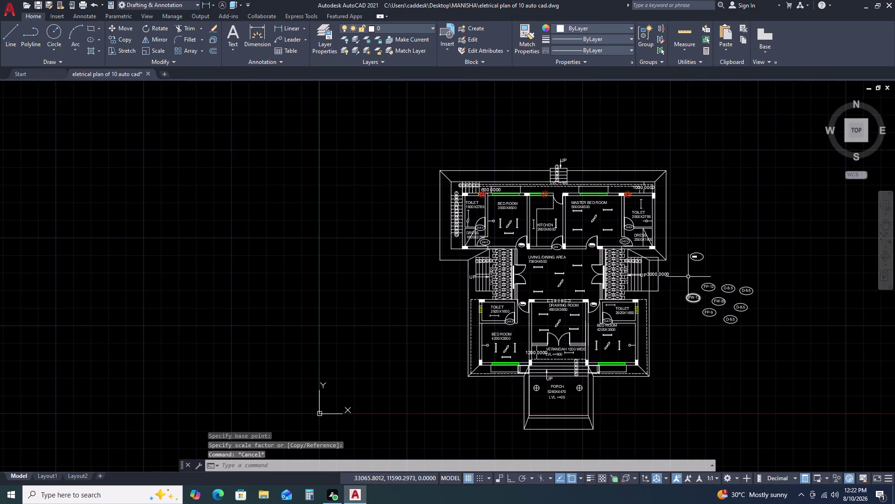
Try Select Similar on a tag ellipse, then clear the selection.
scroll(up, 3)
double_click(717, 261)
right_click(628, 239)
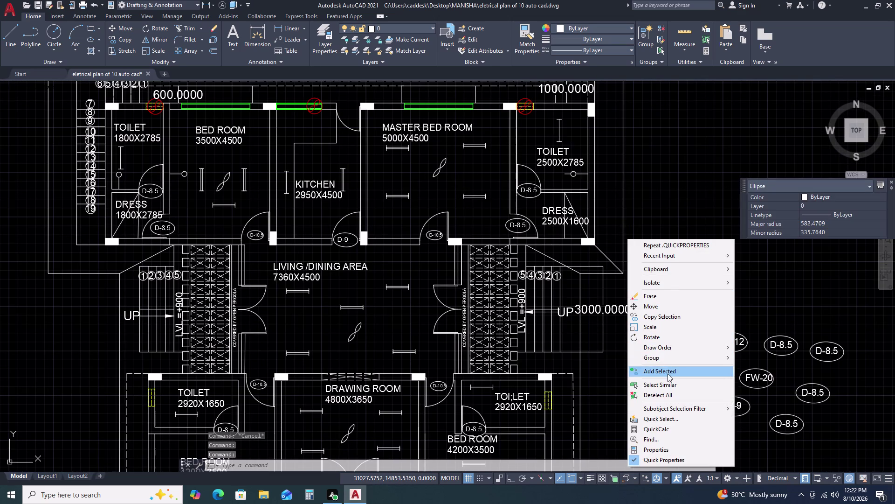
click(671, 382)
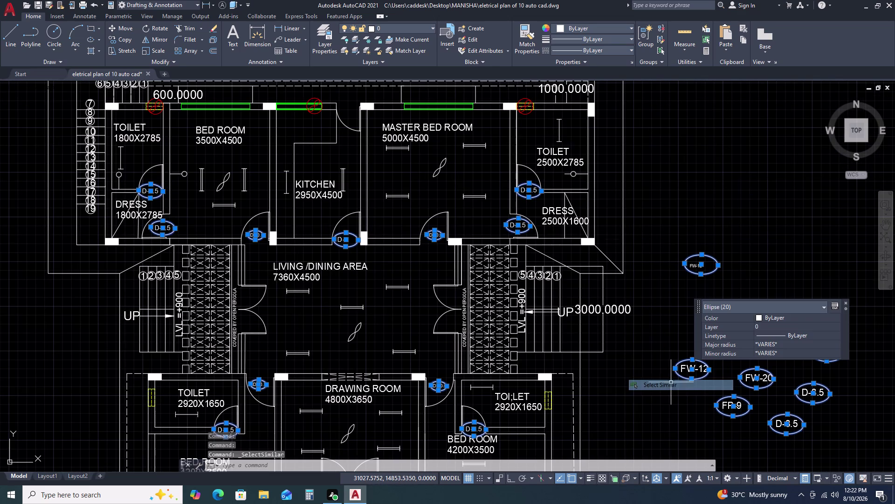
right_click(614, 354)
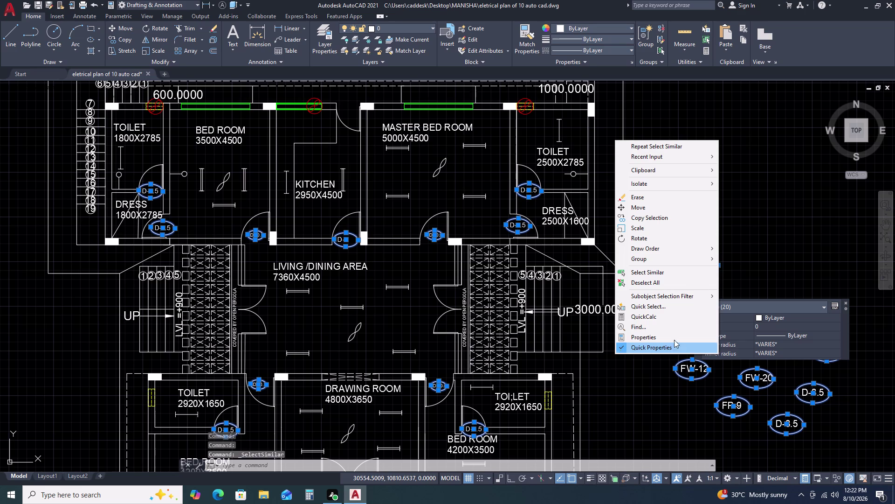
click(675, 280)
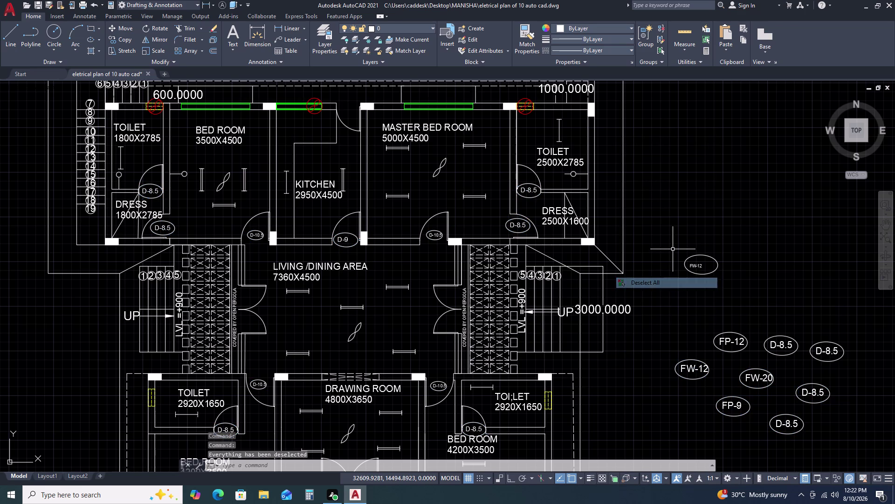
right_click(673, 292)
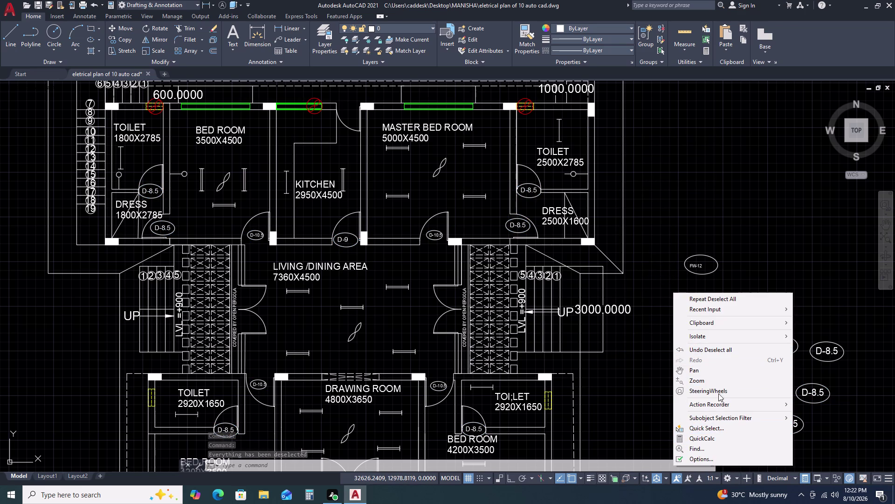
right_click(703, 207)
key(Escape)
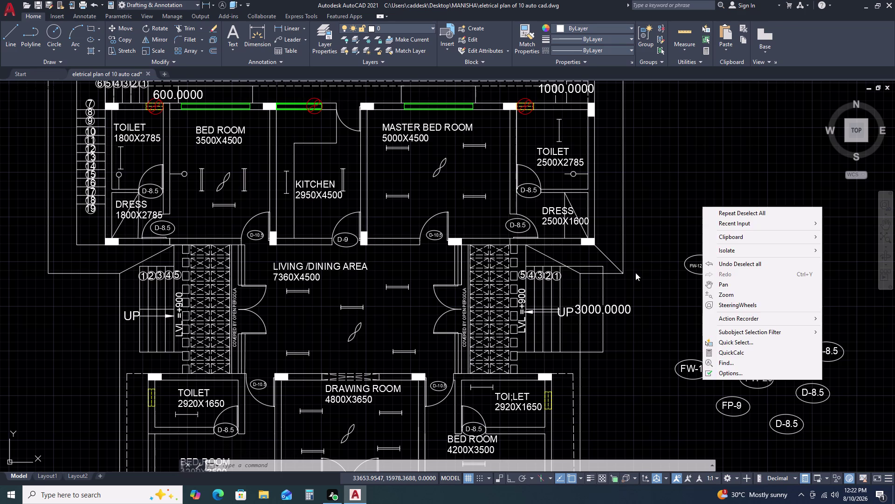
Select the FW-12 ellipse, Select Similar, and delete all 20 tag ellipses.
click(702, 252)
click(680, 256)
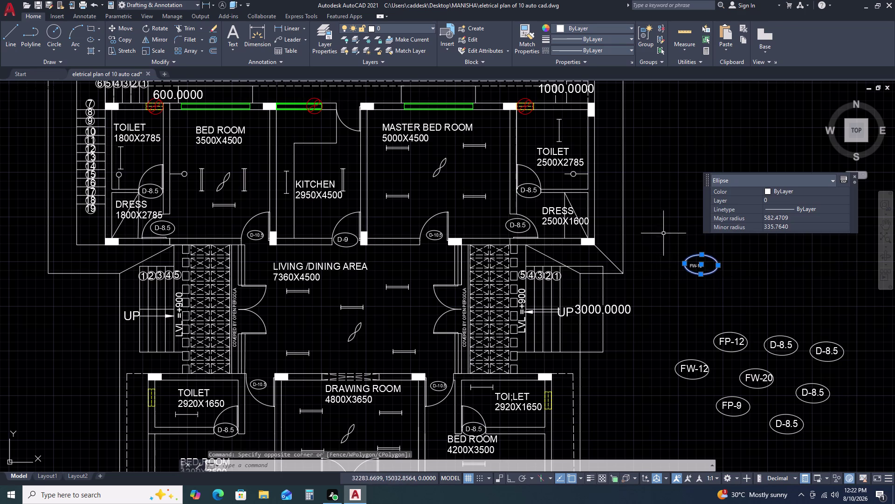
right_click(667, 242)
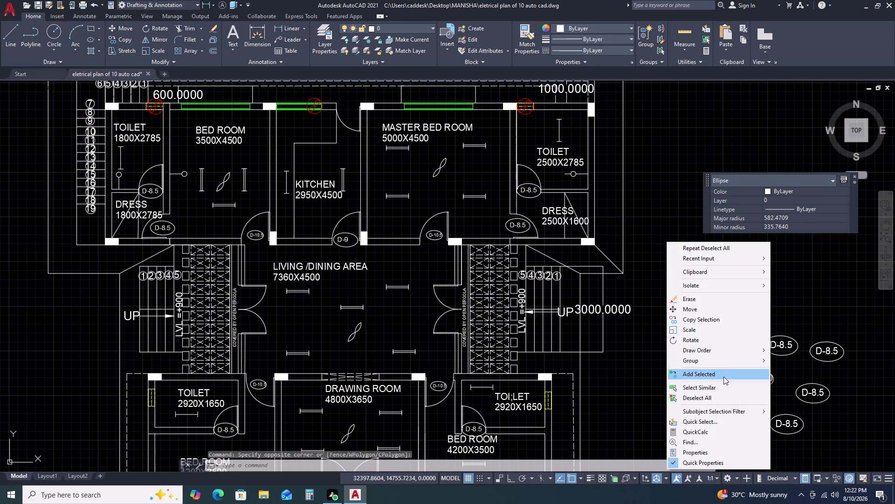
click(720, 384)
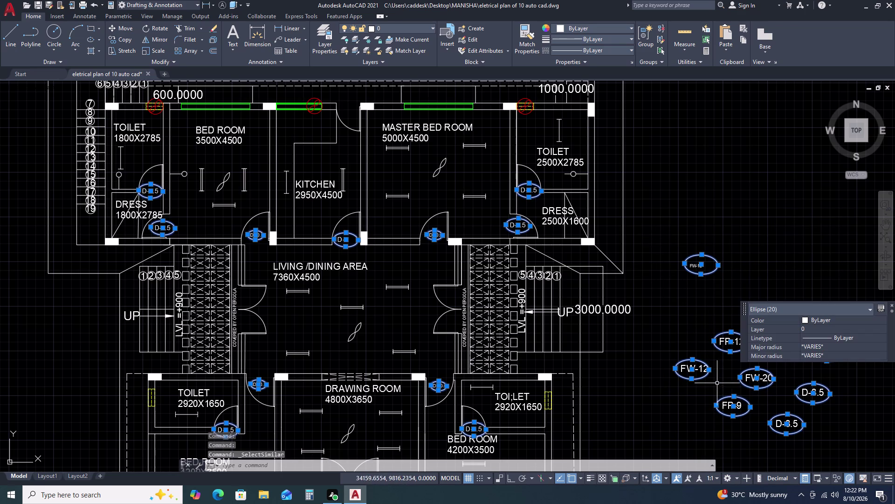
key(Delete)
scroll(down, 3)
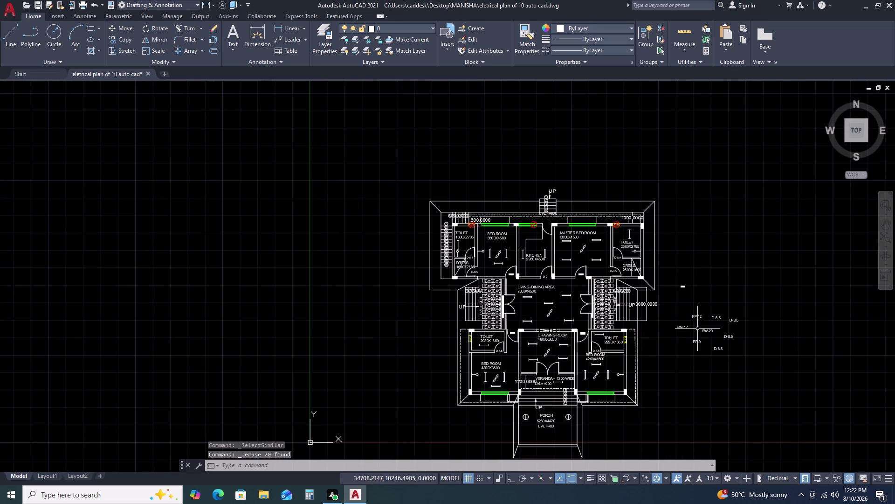
scroll(up, 3)
scroll(down, 3)
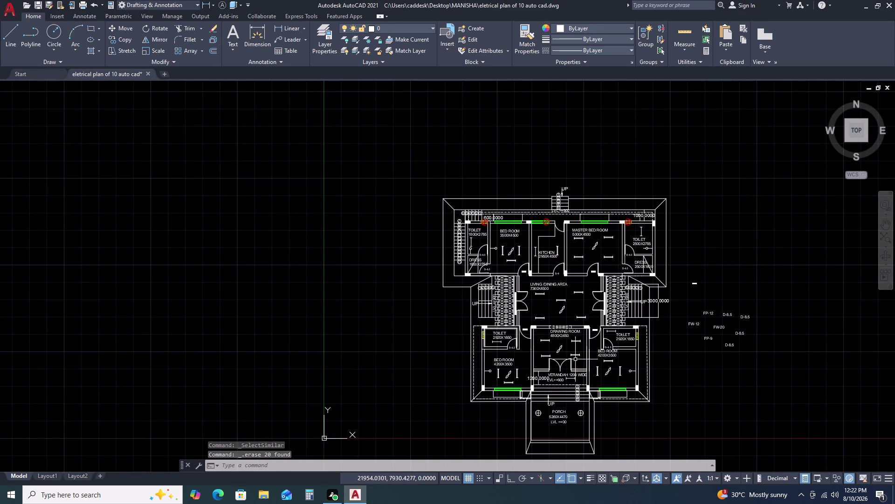
Undo 46 edits to strip the tag copies, moves, scales and text changes.
key(ctrl+z)
key(ctrl+z)
key(ctrl+z)
key(ctrl+z)
key(ctrl+z)
key(ctrl+z)
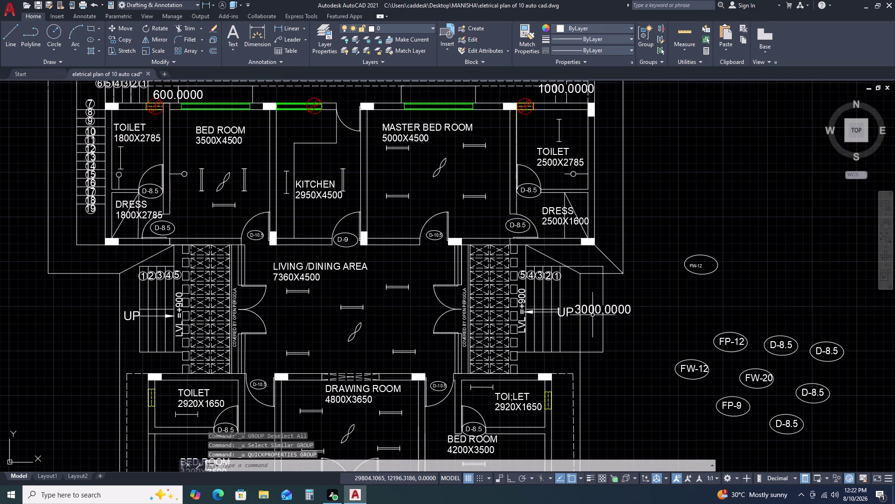
key(ctrl+z)
key(ctrl+z)
key(ctrl+z)
key(ctrl+z)
key(ctrl+z)
key(ctrl+z)
key(ctrl+z)
key(ctrl+z)
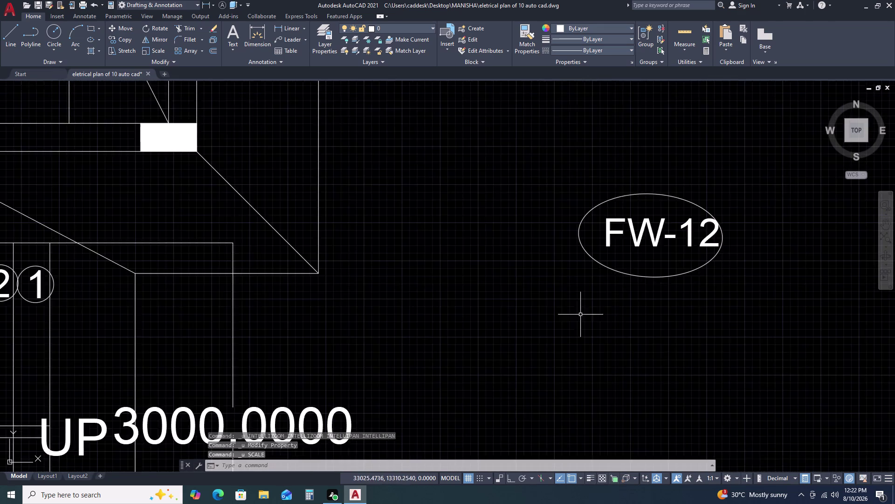
key(ctrl+z)
key(ctrl+z)
key(ctrl+z)
key(ctrl+z)
key(ctrl+z)
key(ctrl+z)
key(ctrl+z)
key(ctrl+z)
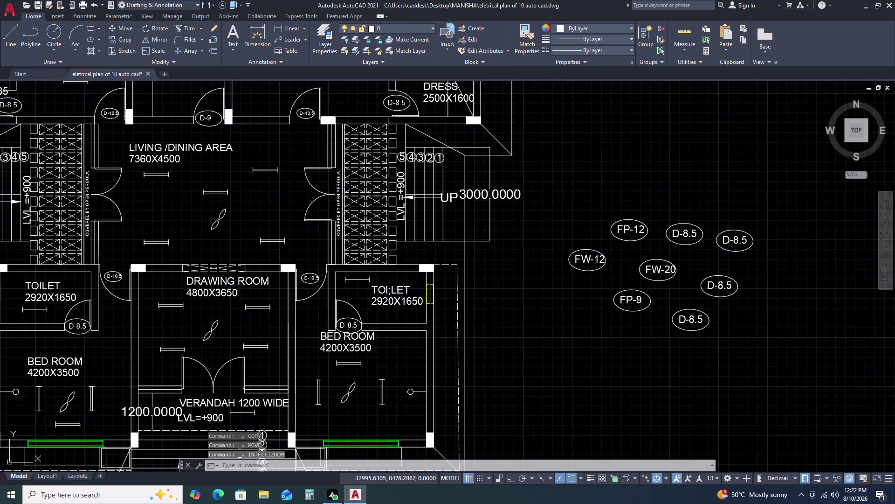
key(ctrl+z)
key(ctrl+z)
key(ctrl+z)
key(ctrl+z)
key(ctrl+z)
key(ctrl+z)
key(ctrl+z)
key(ctrl+z)
key(ctrl+z)
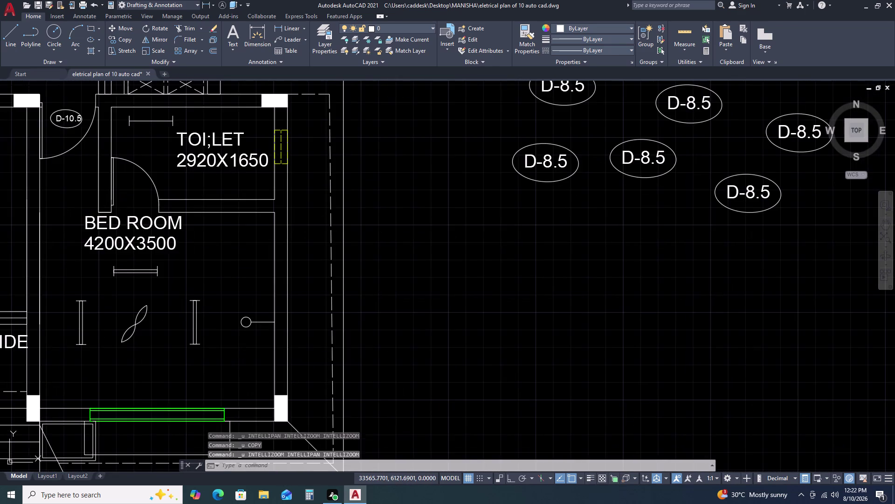
key(ctrl+z)
key(ctrl+z)
key(ctrl+z)
key(ctrl+z)
key(ctrl+z)
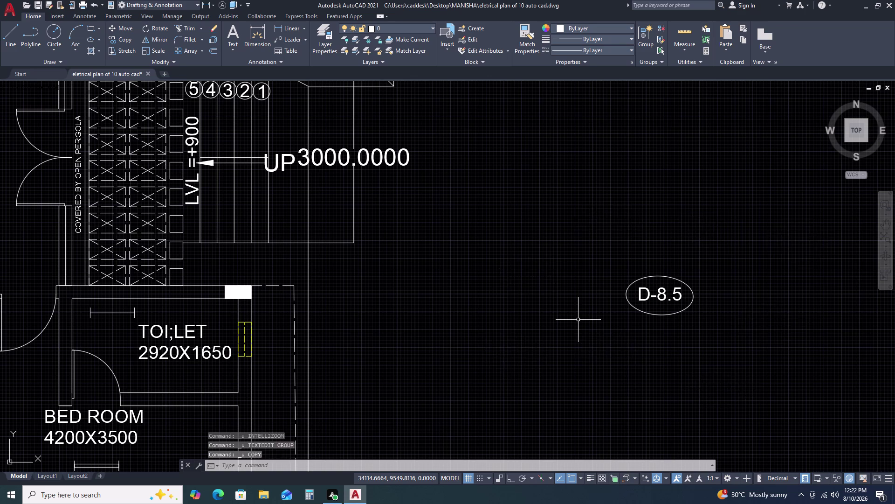
key(ctrl+z)
key(ctrl+z)
key(ctrl+z)
key(ctrl+z)
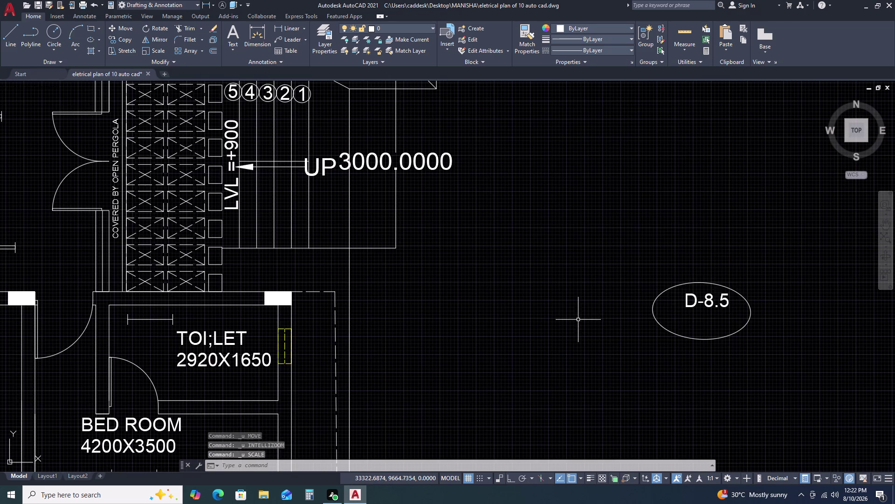
key(ctrl+z)
key(ctrl+z)
key(ctrl+z)
key(ctrl+z)
key(ctrl+z)
key(ctrl+z)
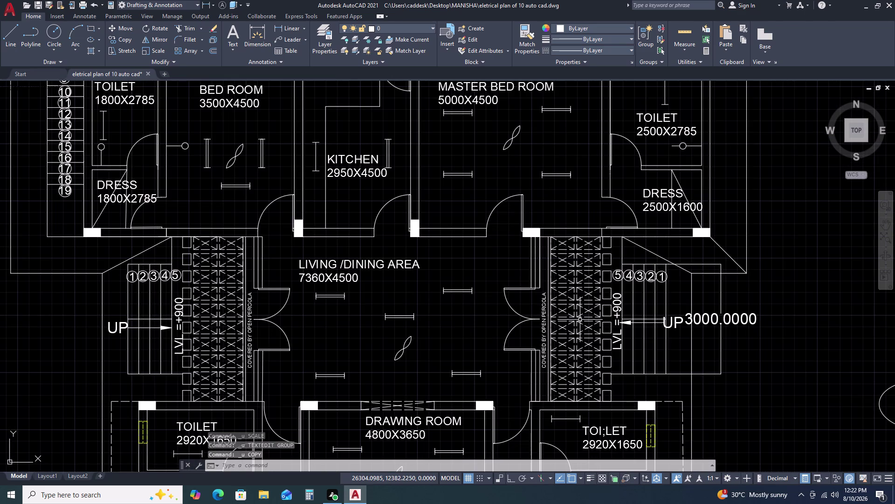
scroll(down, 3)
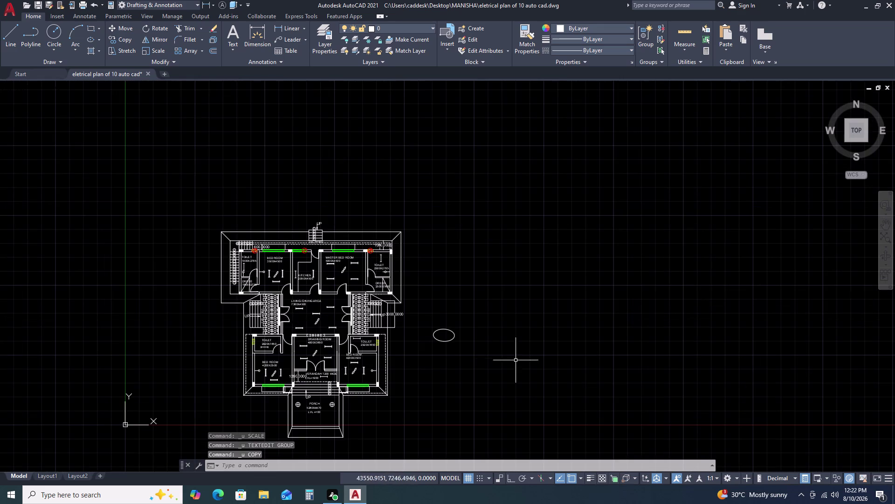
scroll(up, 3)
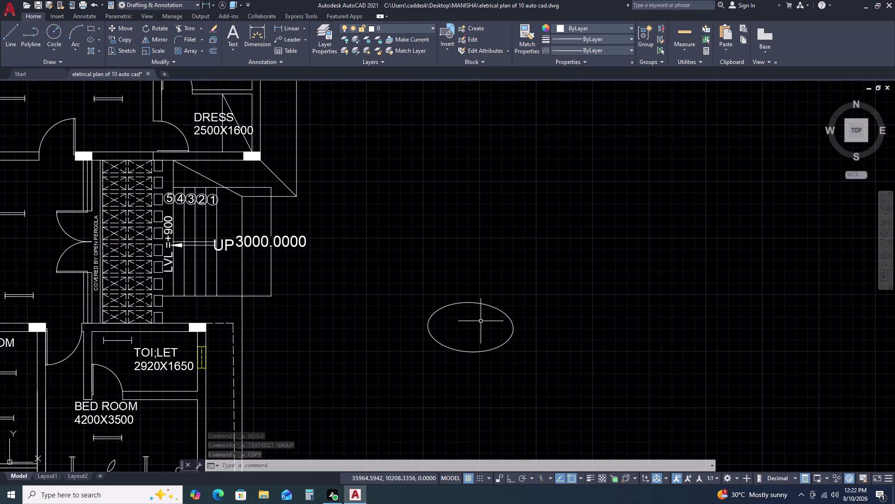
scroll(up, 3)
middle_drag(163, 349, 246, 284)
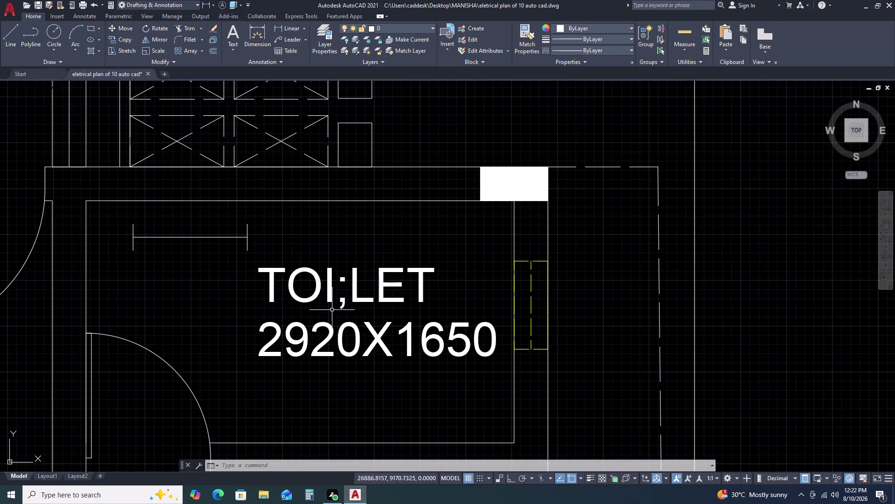
Correct the right toilet's 'TOI;LET' label to 'TOILET'.
double_click(355, 292)
double_click(355, 292)
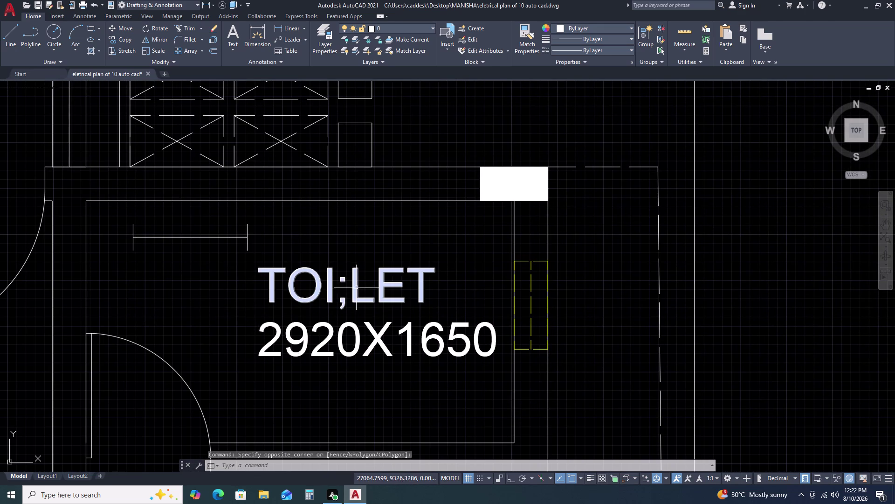
double_click(356, 286)
click(355, 287)
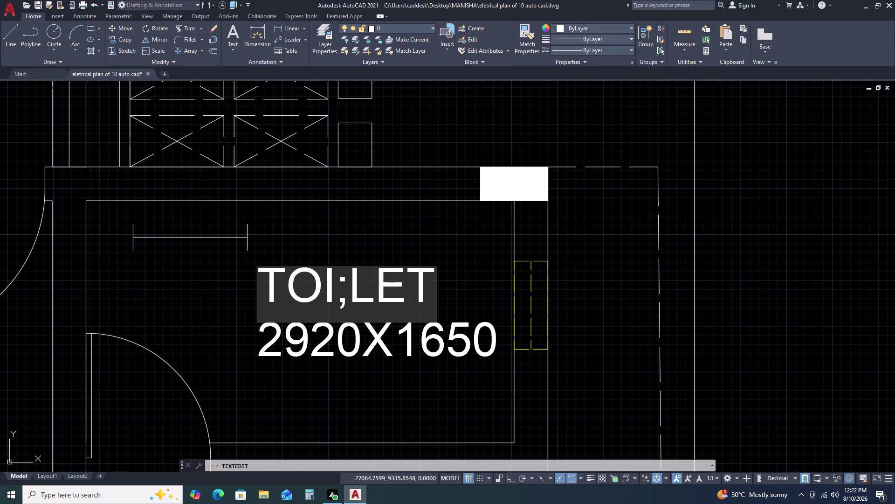
key(BackSpace)
click(425, 253)
scroll(down, 3)
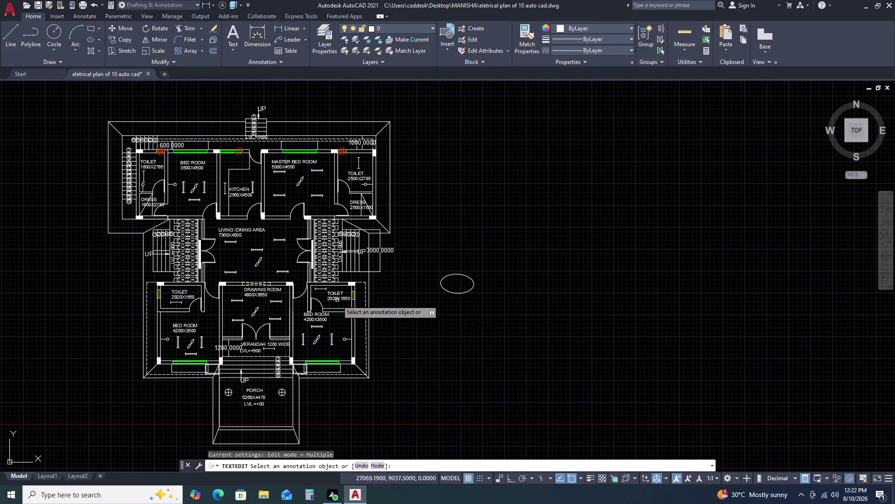
key(Escape)
scroll(up, 3)
Select the blank ellipse and start SCALE, setting its base point.
click(511, 261)
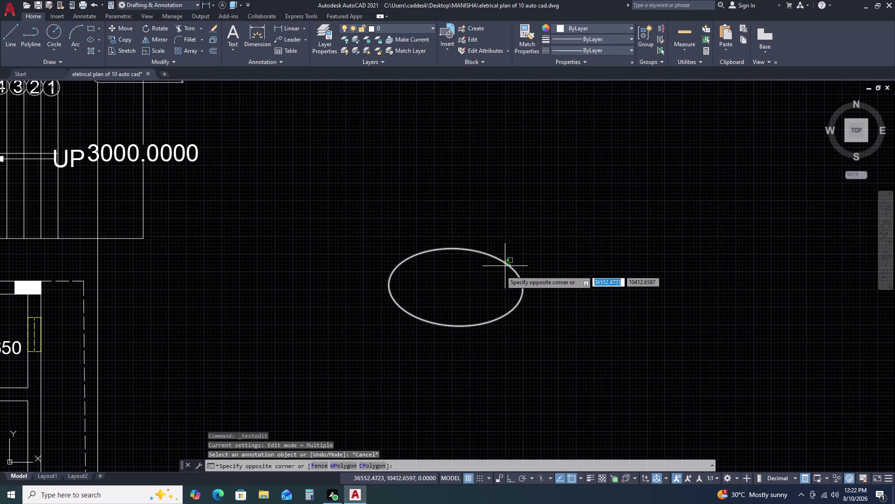
click(493, 281)
text(SC)
key(space)
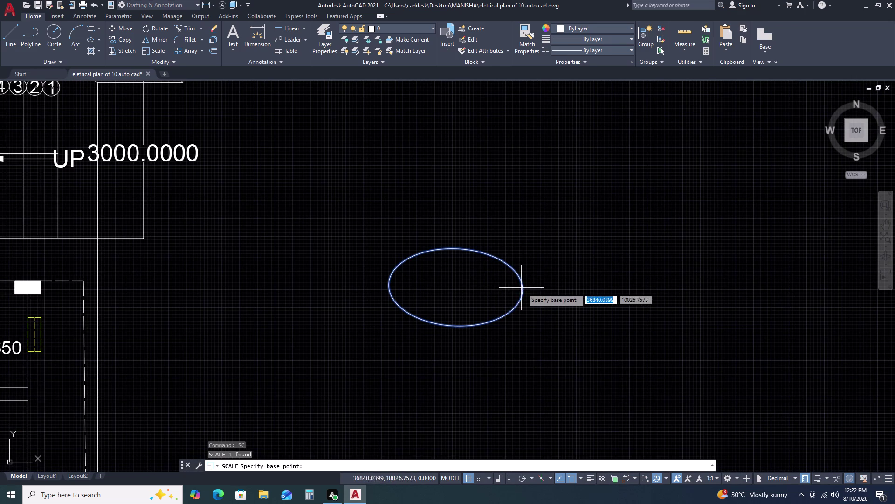
click(523, 288)
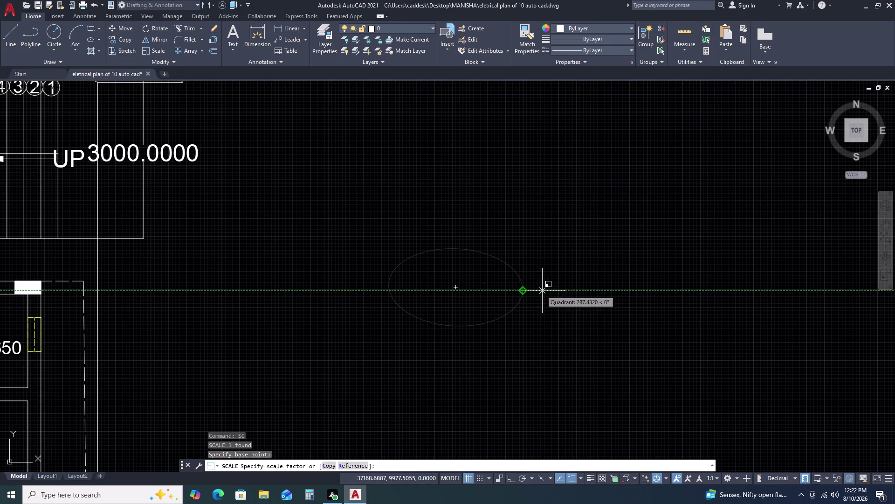
Shrink the blank ellipse with the scale factor and reselect it.
click(544, 291)
click(526, 276)
click(511, 295)
Move the ellipse with M to sit beside the right-hand toilet.
text(M)
key(space)
drag(496, 296, 481, 296)
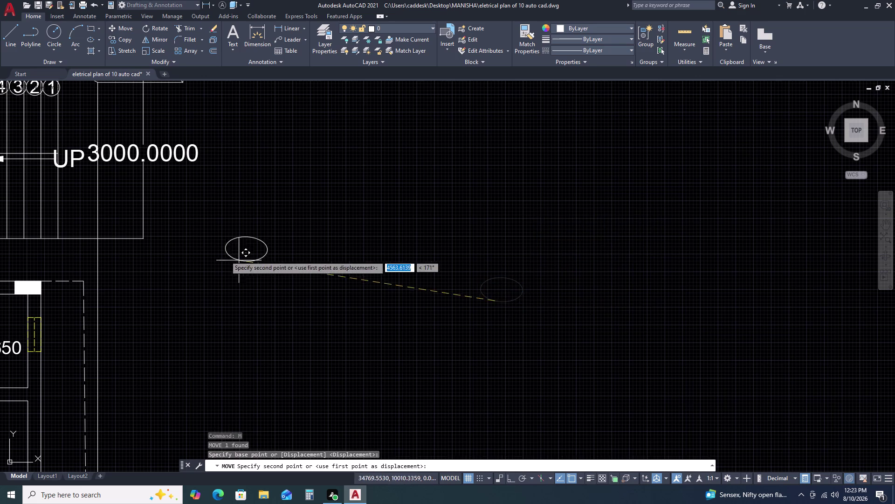
scroll(down, 3)
scroll(up, 3)
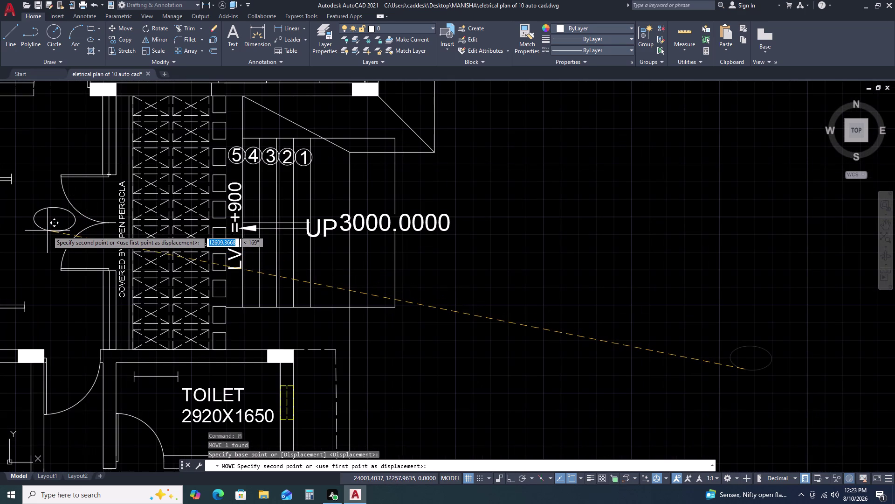
scroll(down, 3)
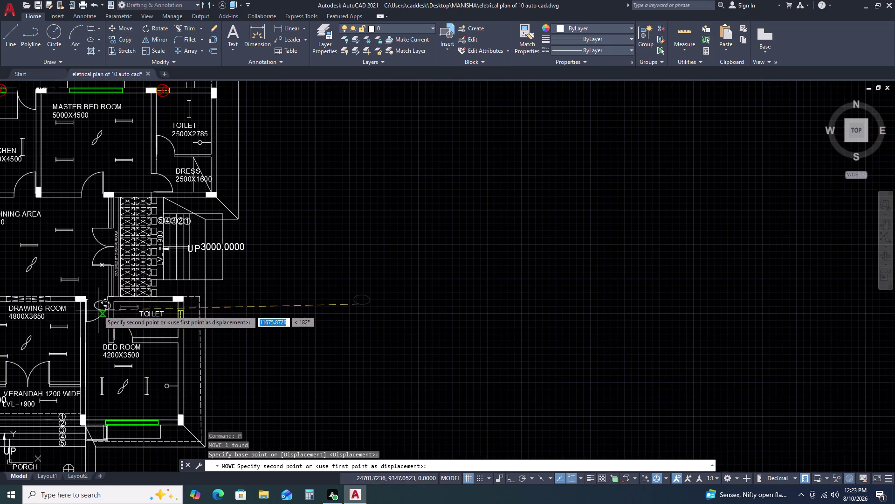
scroll(up, 3)
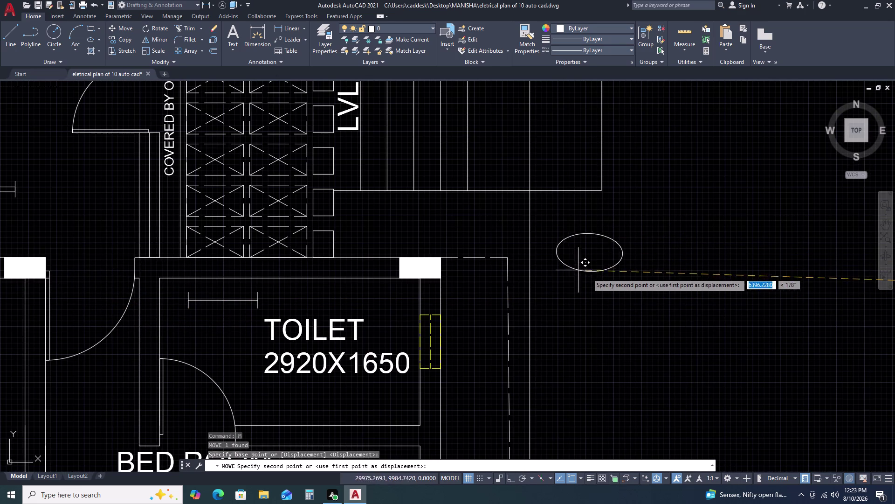
click(608, 276)
scroll(up, 3)
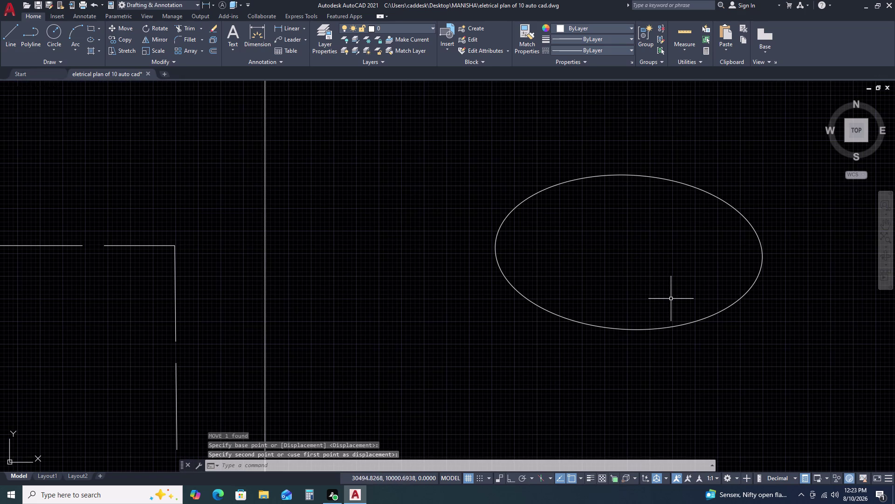
scroll(down, 3)
scroll(down, 3)
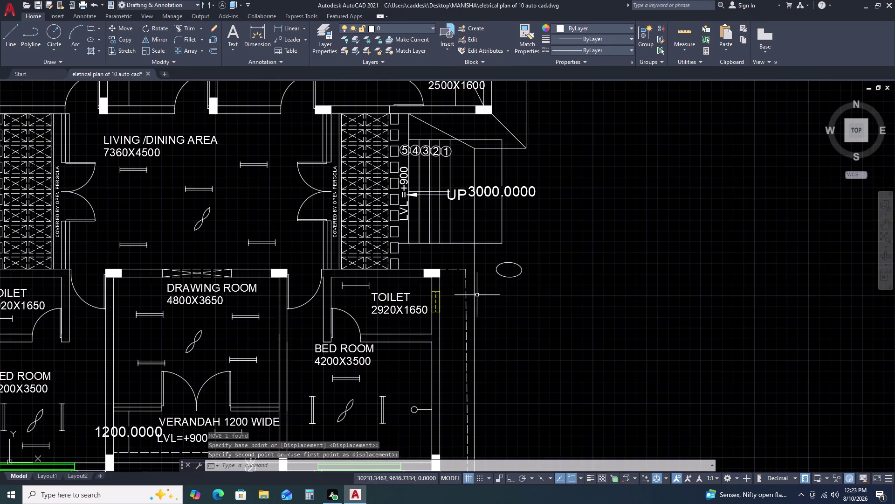
scroll(up, 3)
click(406, 296)
Copy the right toilet's TOILET label into the ellipse.
click(344, 282)
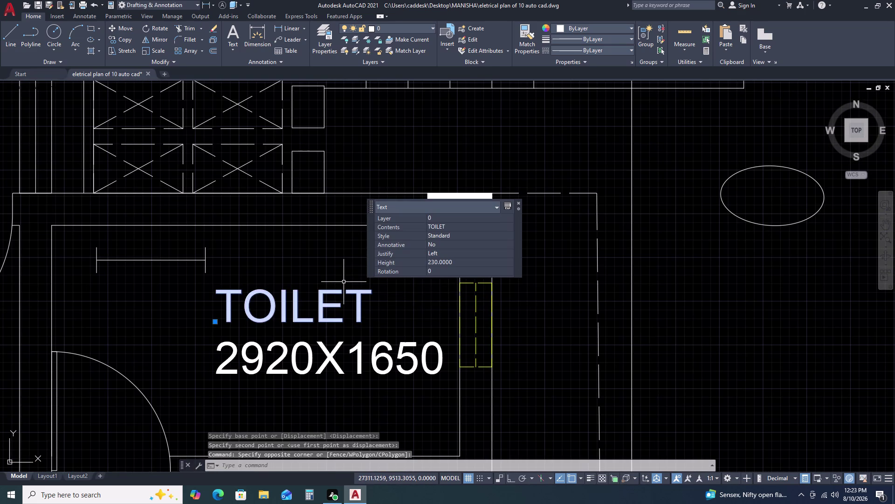
key(c)
text(O)
key(space)
click(344, 280)
scroll(down, 3)
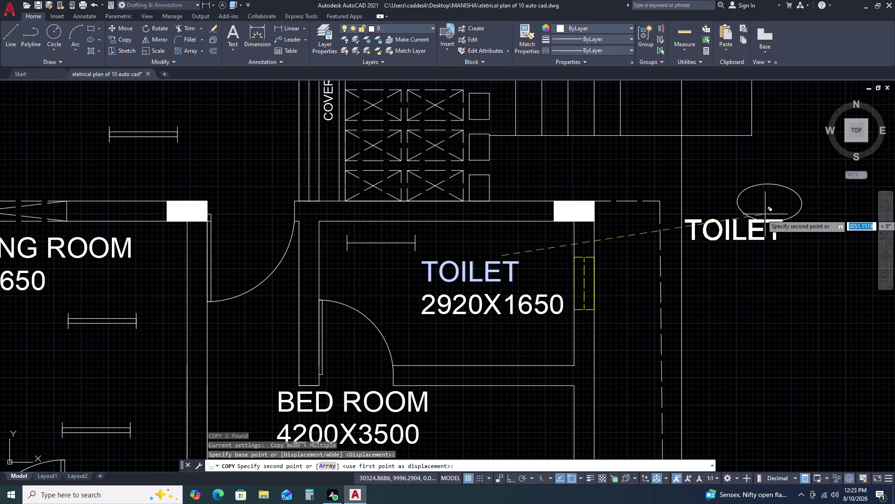
click(829, 189)
key(Escape)
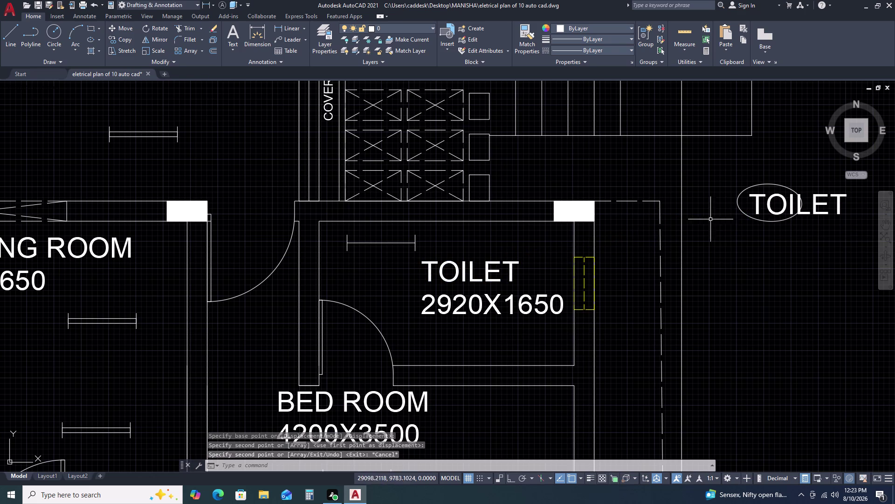
Reduce the copied label's text height to 100.
click(771, 195)
middle_drag(751, 220, 546, 230)
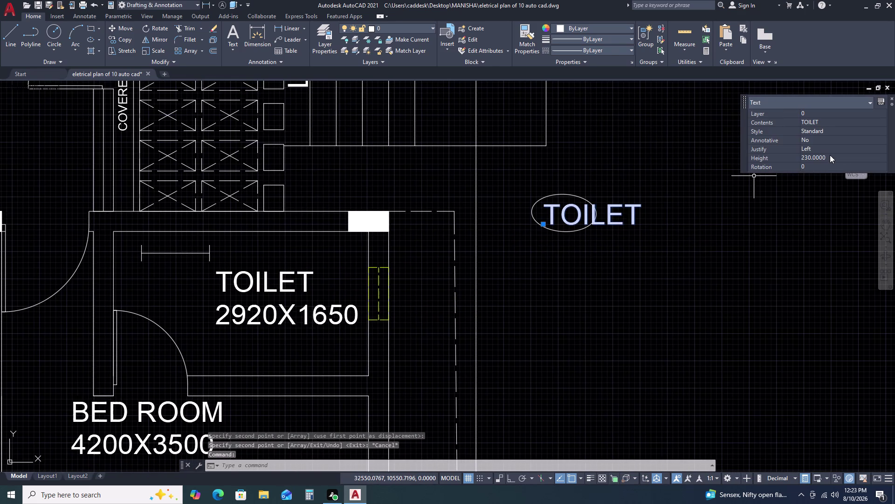
click(830, 155)
key(1)
text(00)
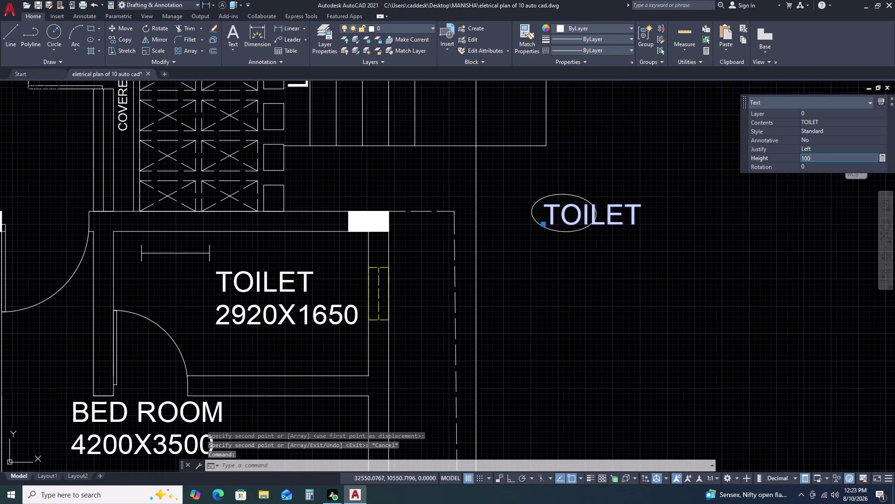
key(Return)
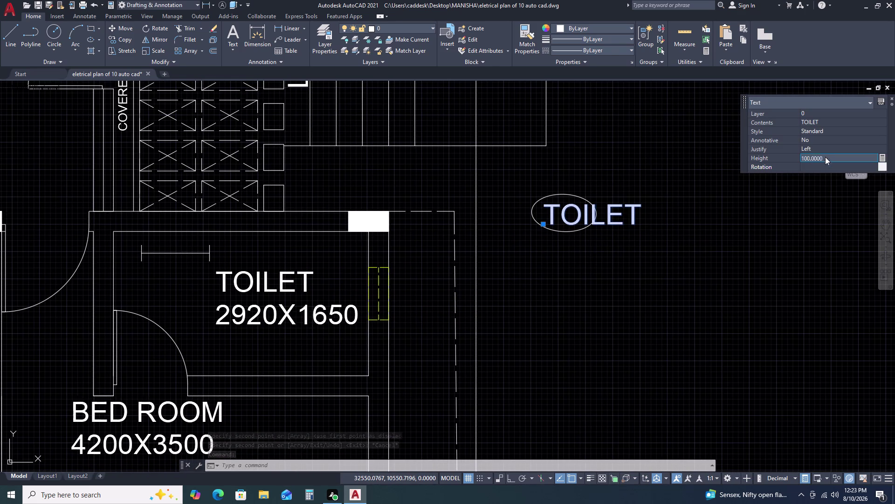
key(Escape)
scroll(up, 3)
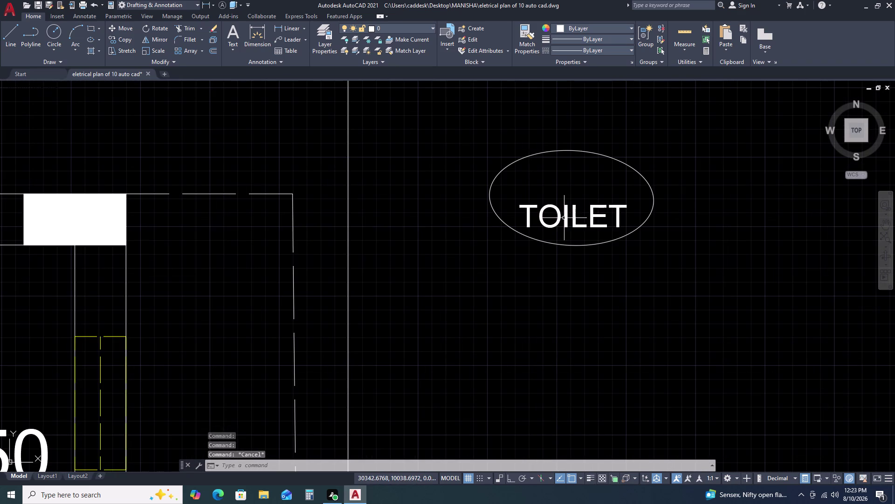
double_click(567, 212)
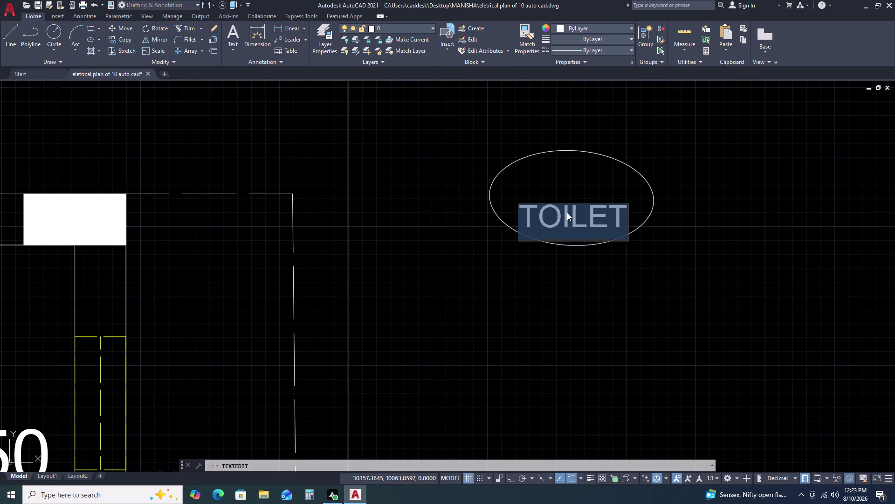
Retype the copied tag text as D-8.5 and close the text editor.
text(8.)
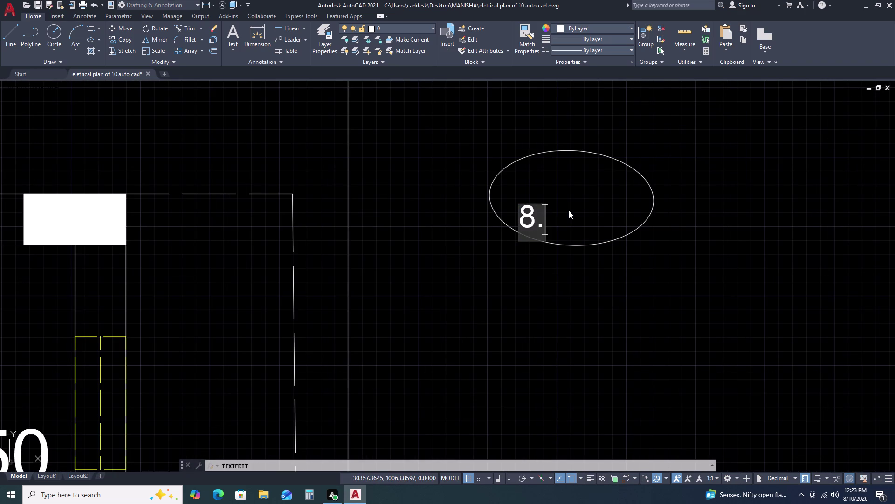
key(BackSpace)
key(BackSpace)
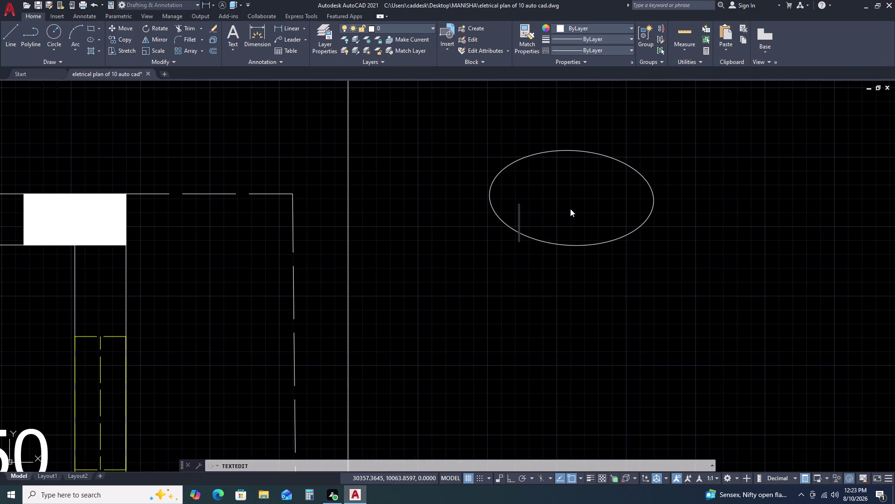
key(d)
key(minus)
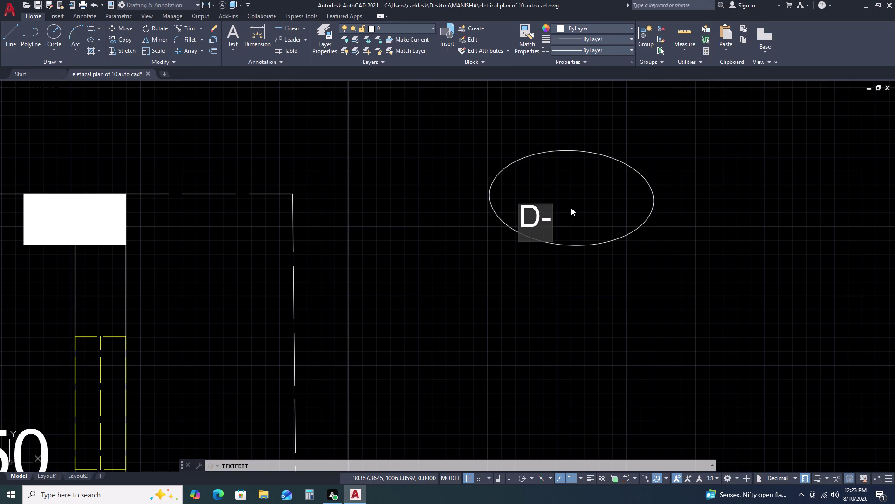
text(8.)
key(5)
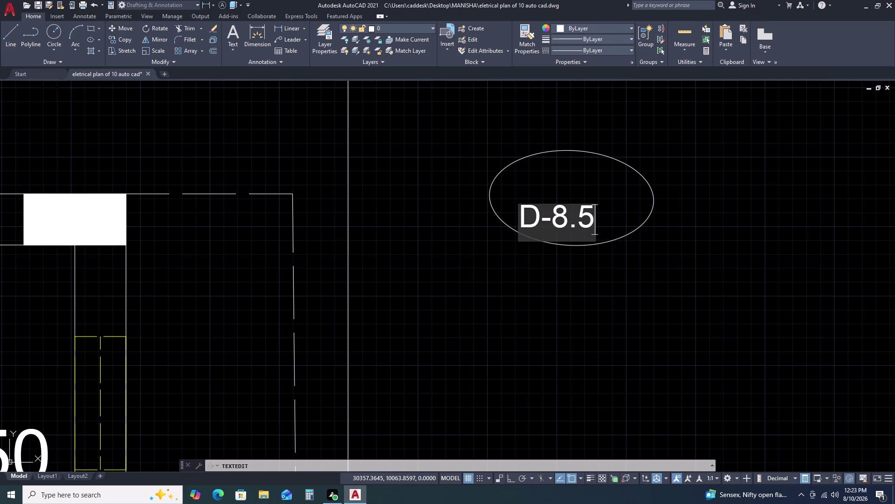
click(637, 230)
key(Escape)
click(585, 215)
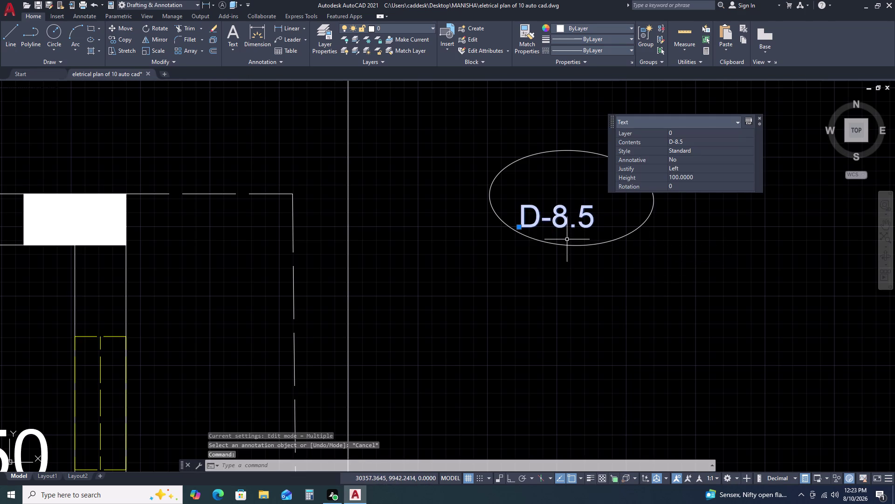
key(m)
key(space)
Move the text near the ellipse centre and scale the ellipse down by reference.
click(572, 240)
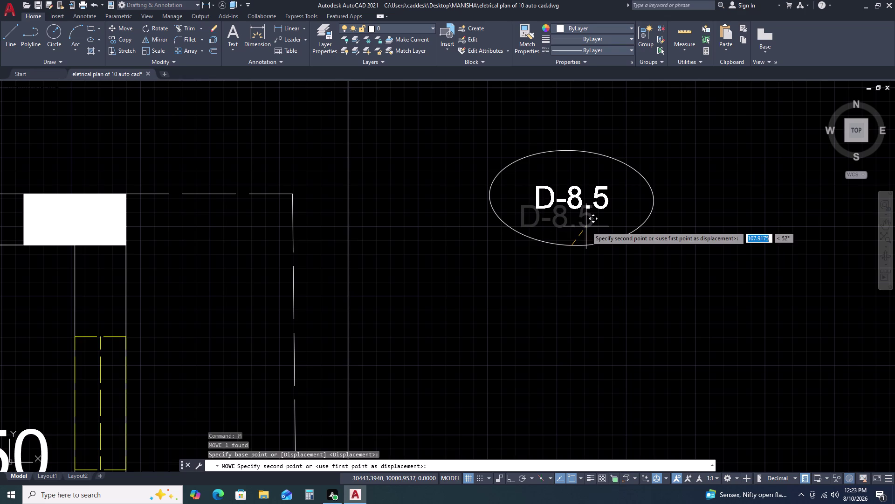
click(587, 226)
click(656, 206)
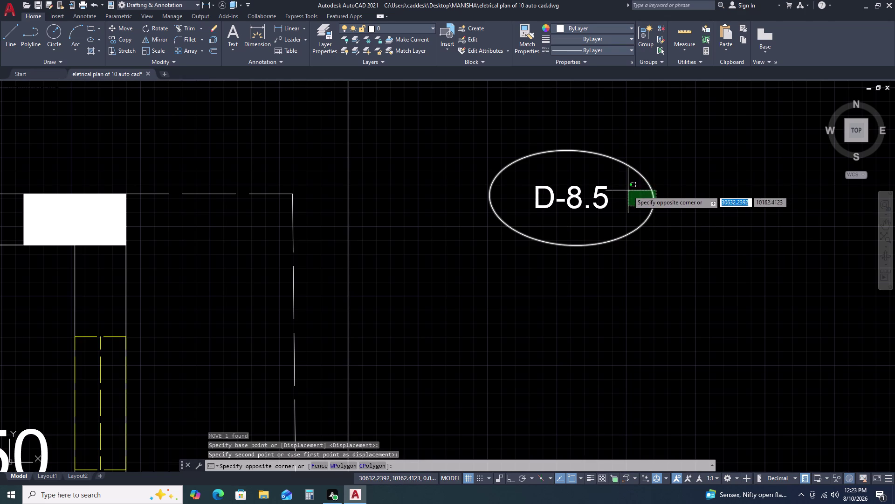
click(628, 190)
text(SC)
key(space)
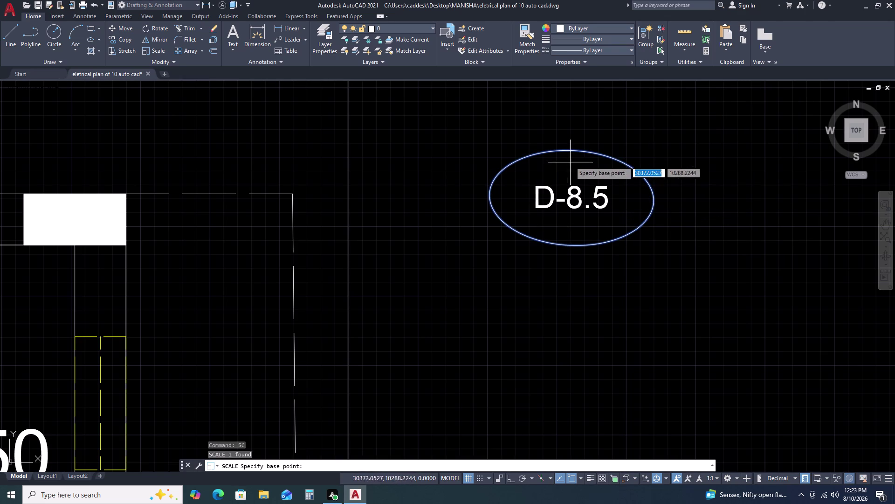
click(653, 198)
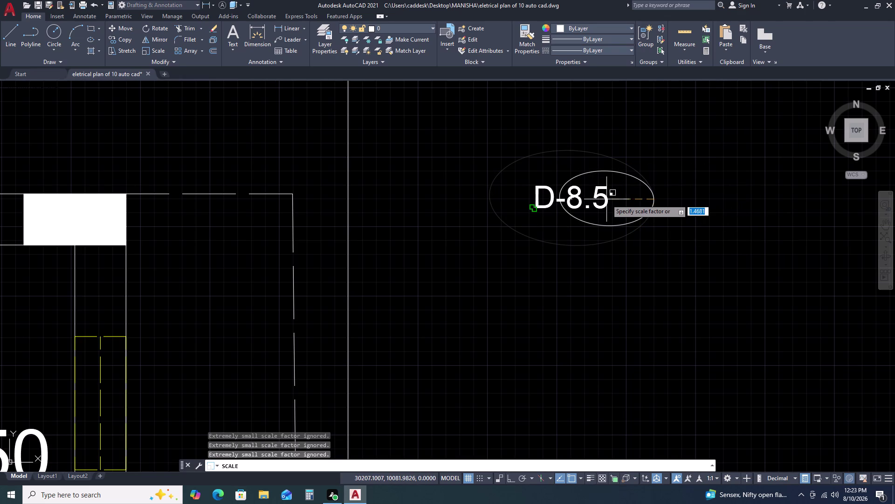
key(f)
key(BackSpace)
text(R)
key(space)
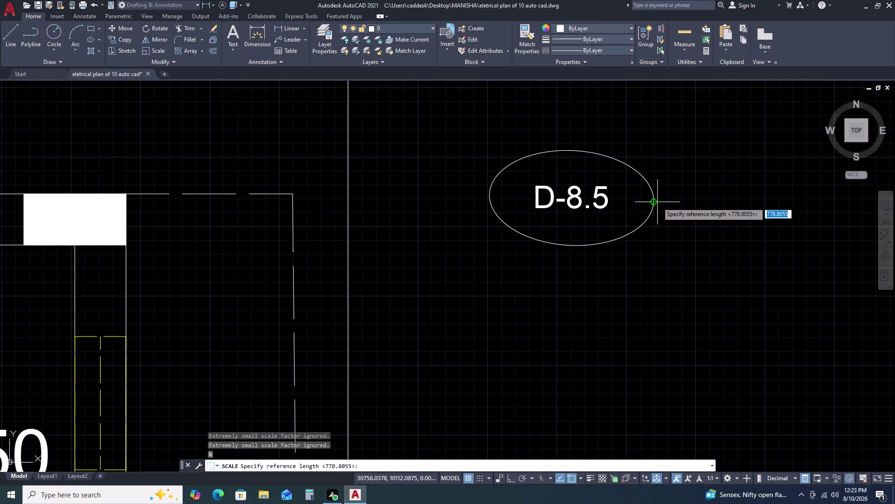
click(491, 196)
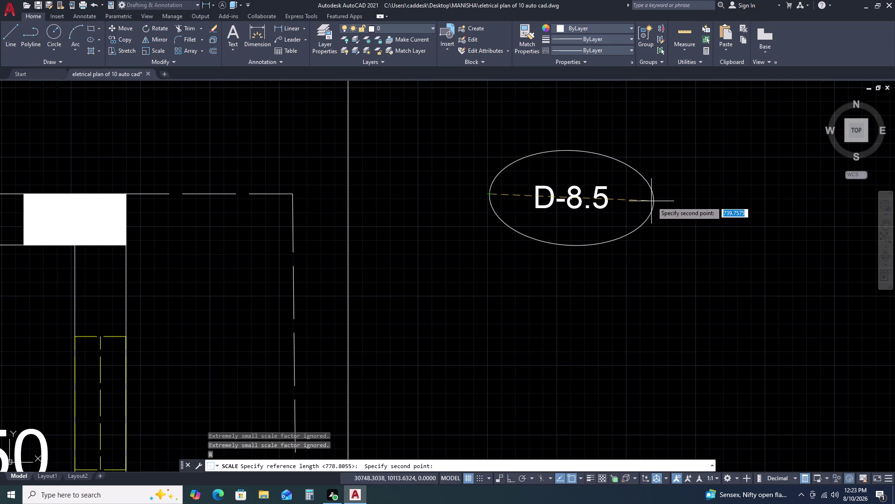
click(654, 201)
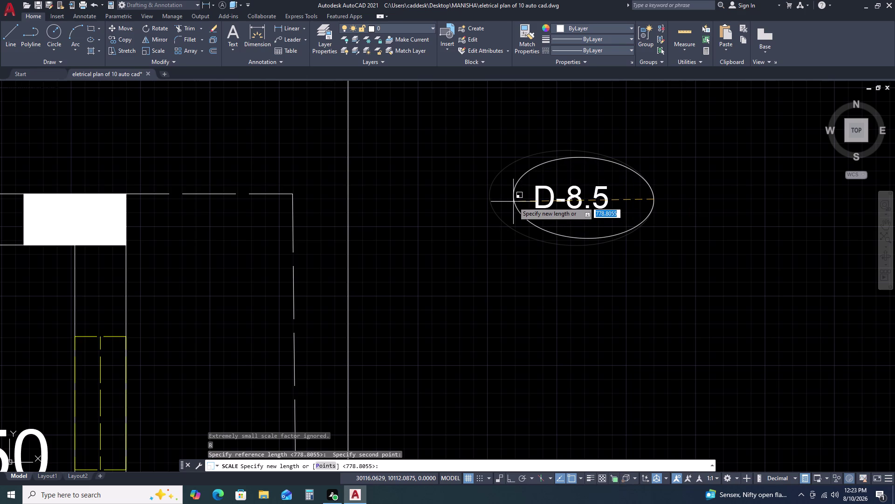
text(R)
key(space)
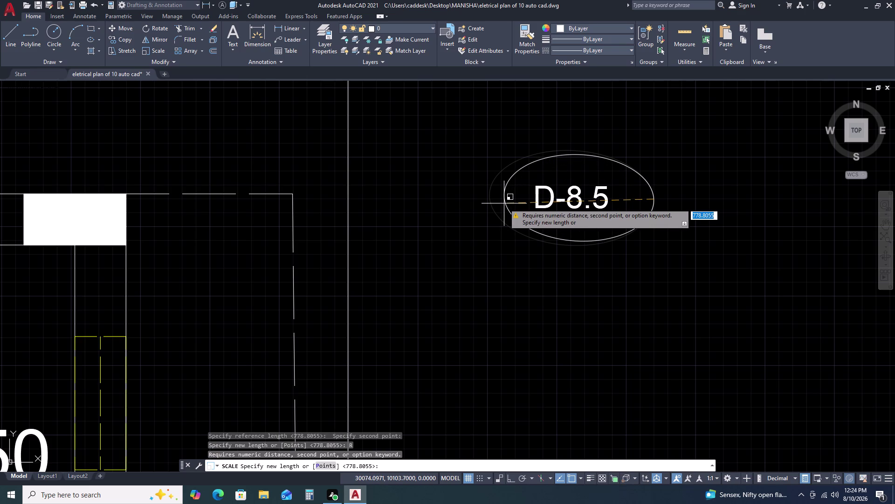
click(513, 204)
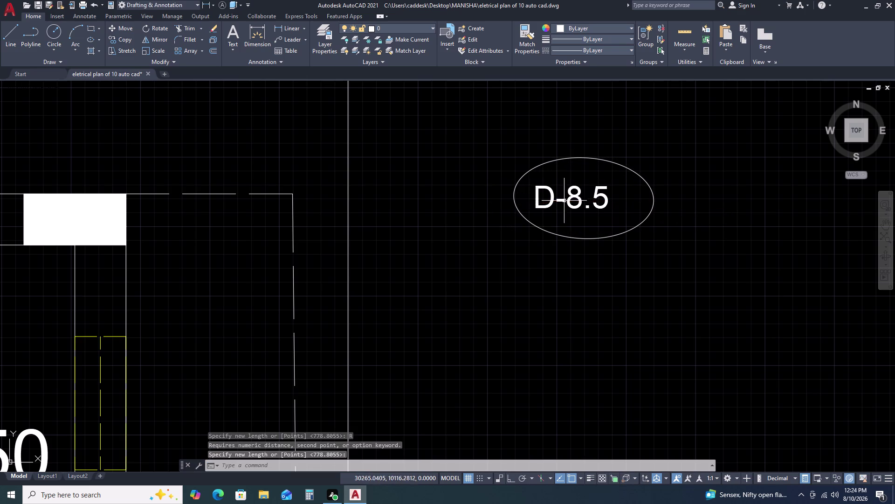
Shrink the ellipse again by reference so its width reaches the text edge.
click(654, 191)
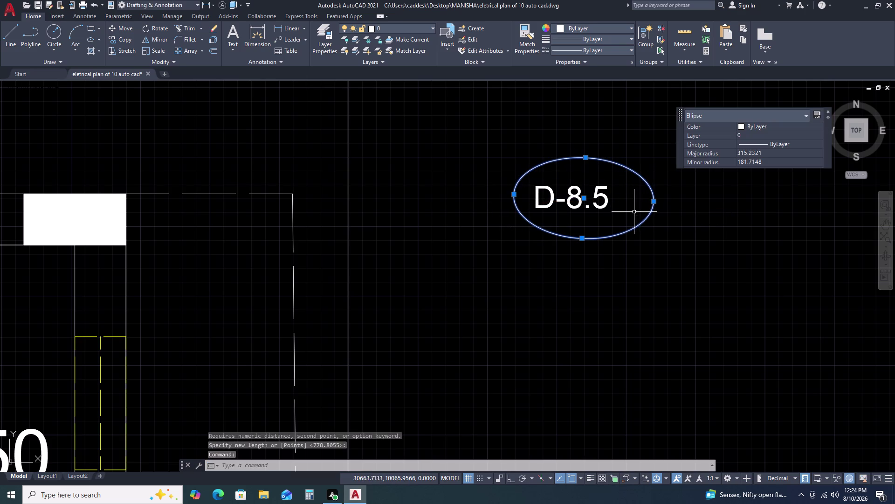
text(SC)
key(space)
click(657, 202)
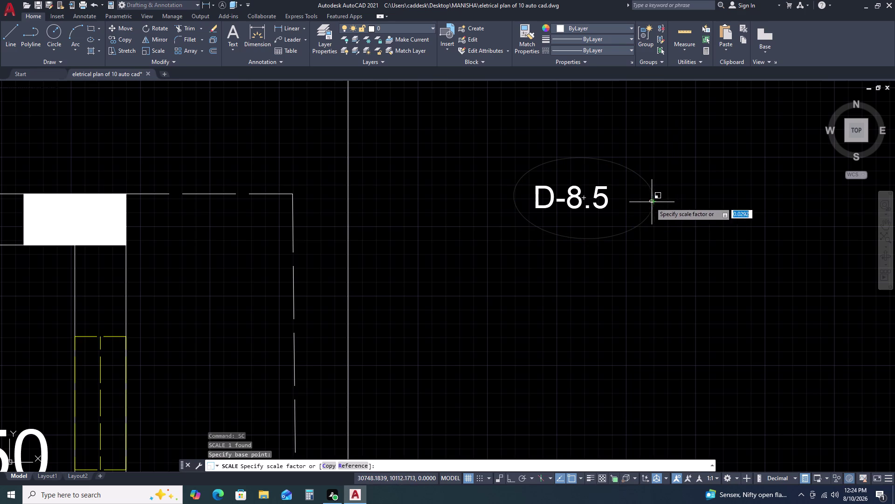
text(R)
key(space)
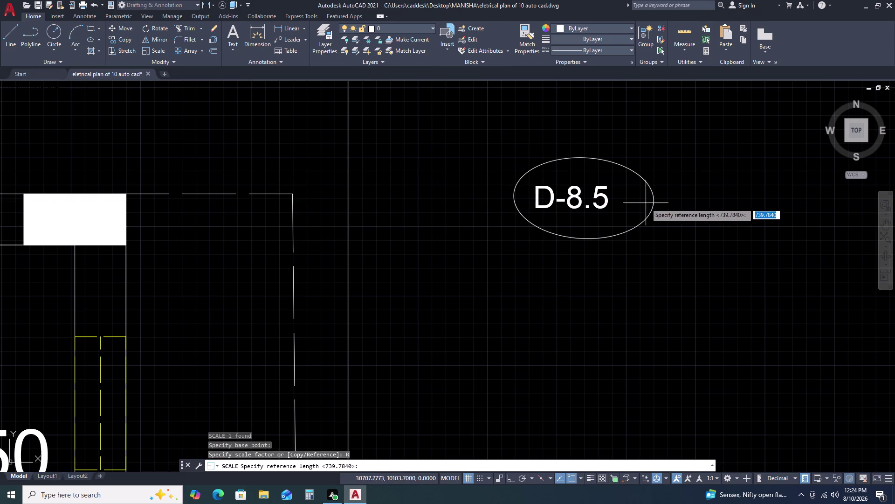
click(654, 200)
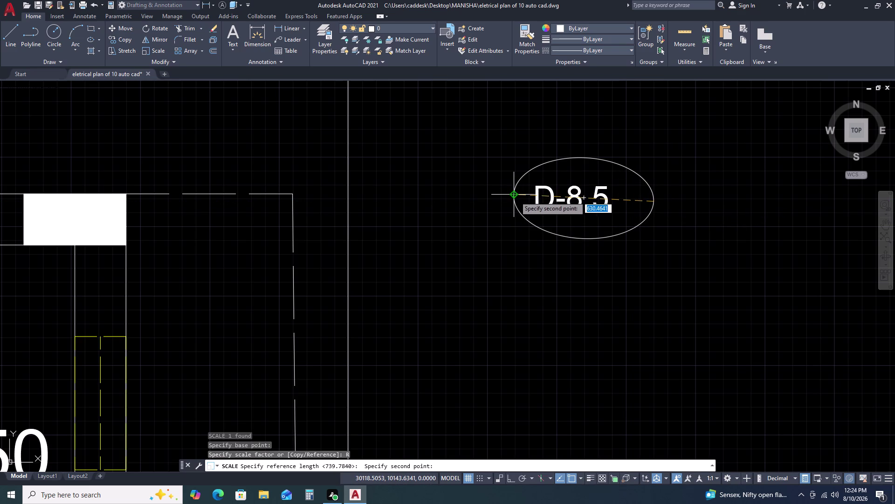
click(515, 196)
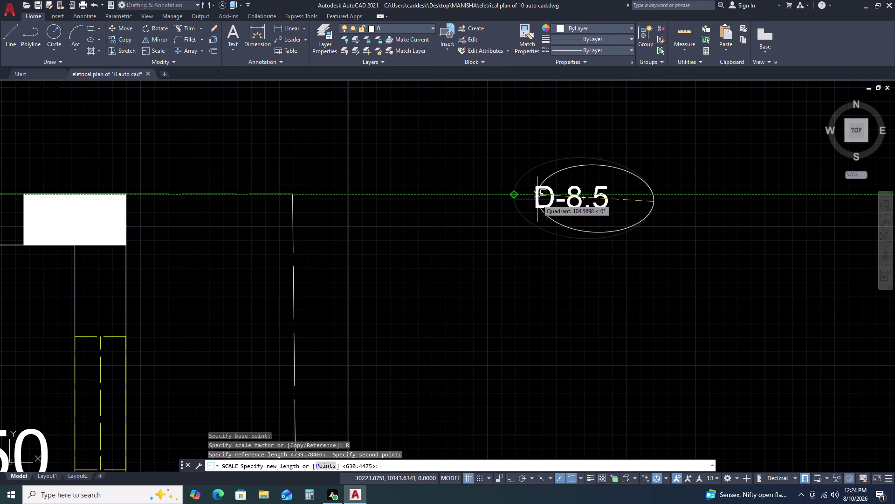
click(537, 199)
Move the resized ellipse so it surrounds the D-8.5 text.
click(681, 188)
click(637, 205)
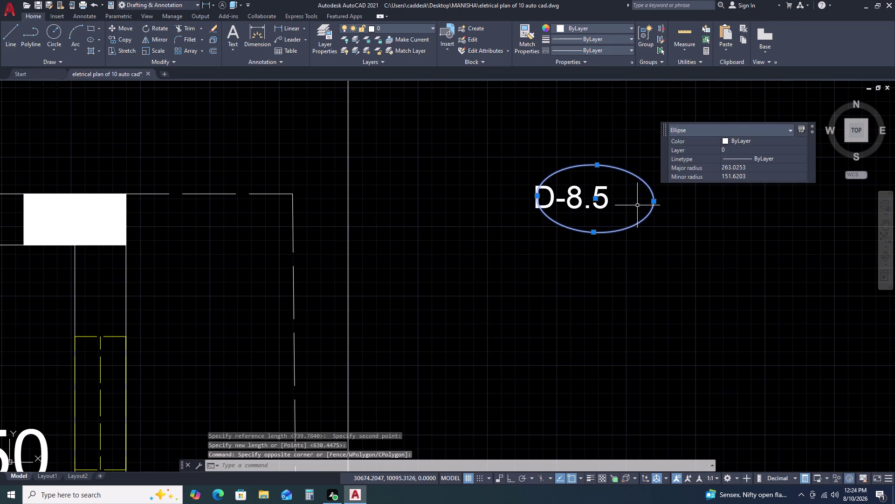
key(m)
key(space)
click(647, 235)
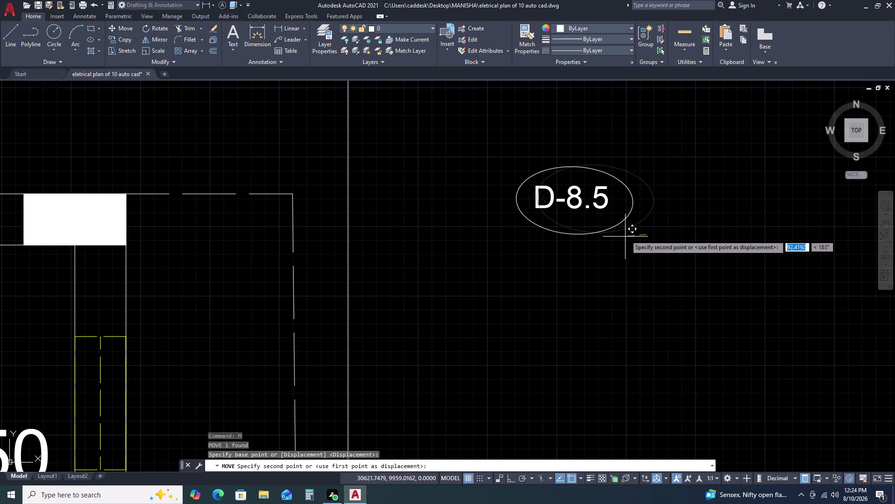
click(627, 232)
click(616, 212)
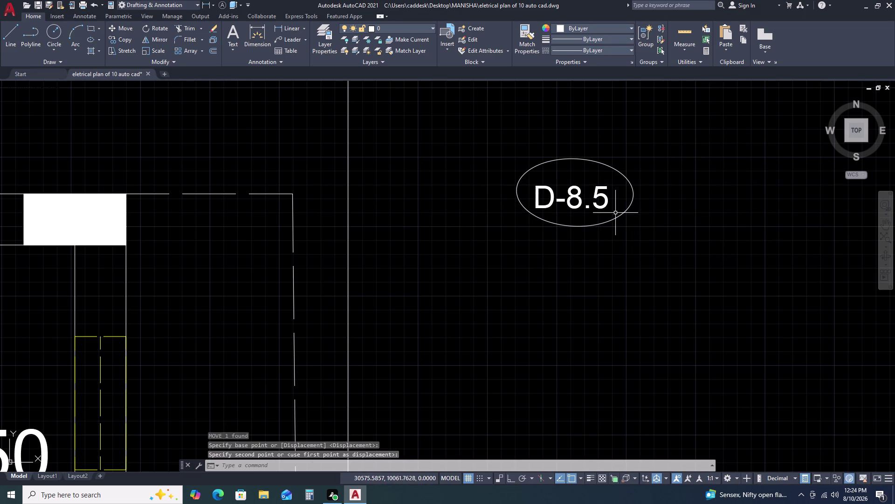
click(607, 228)
text(M)
key(space)
click(607, 224)
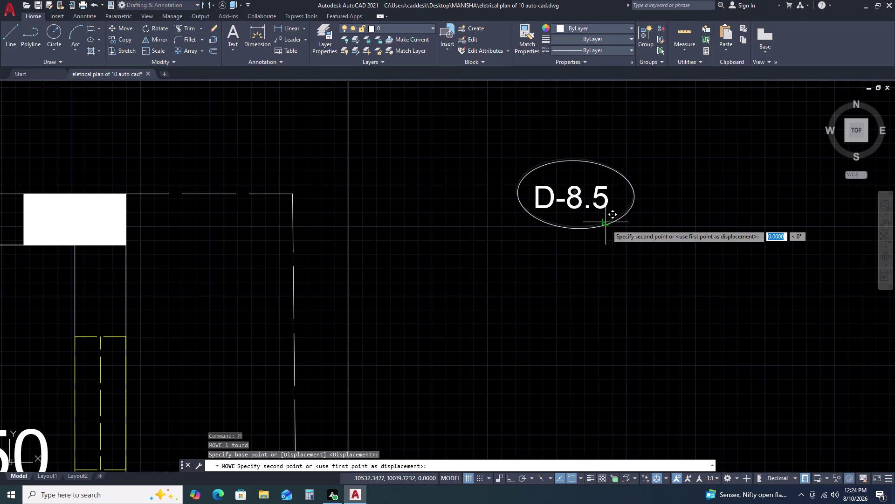
click(606, 231)
scroll(up, 3)
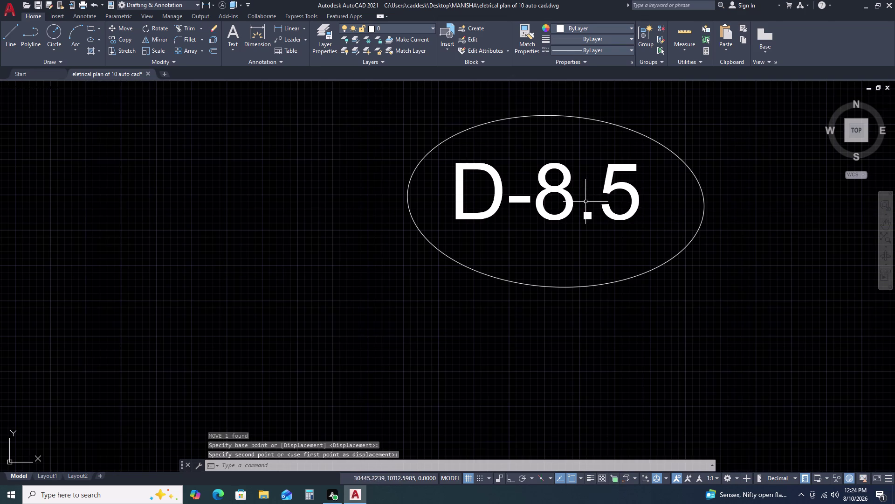
Move the D-8.5 text to centre it inside the ellipse.
click(619, 215)
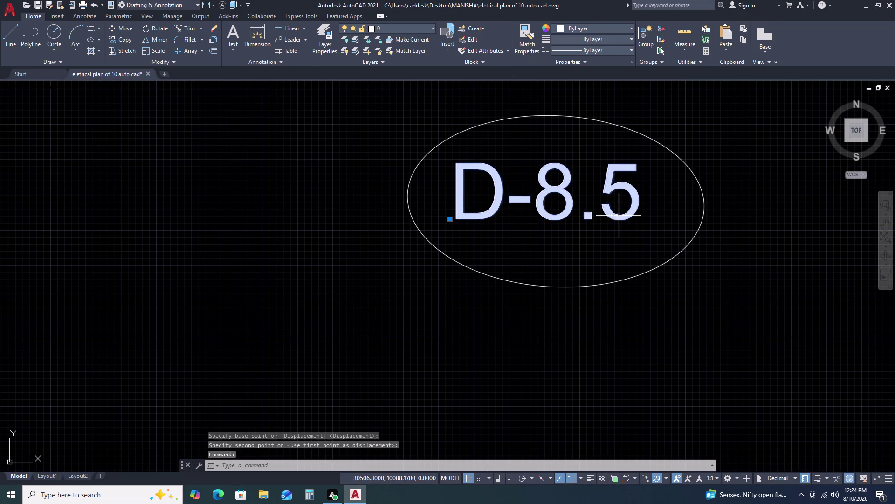
click(574, 221)
click(567, 236)
text(M)
key(space)
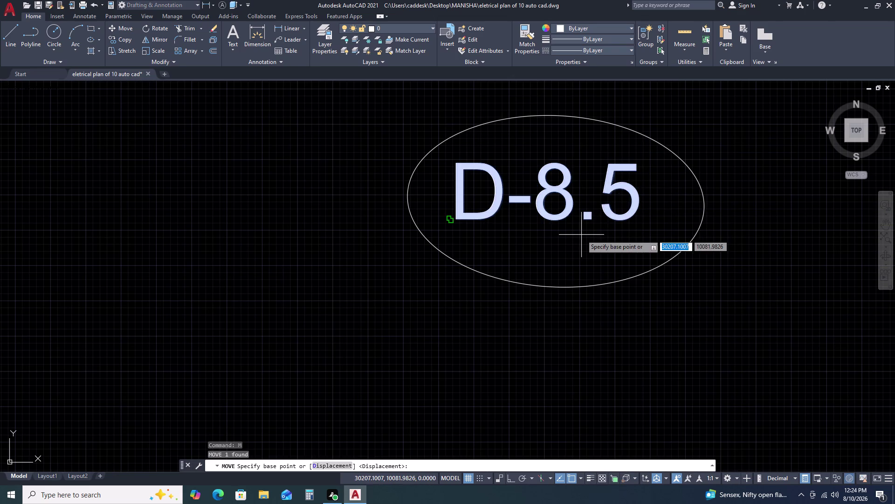
click(581, 235)
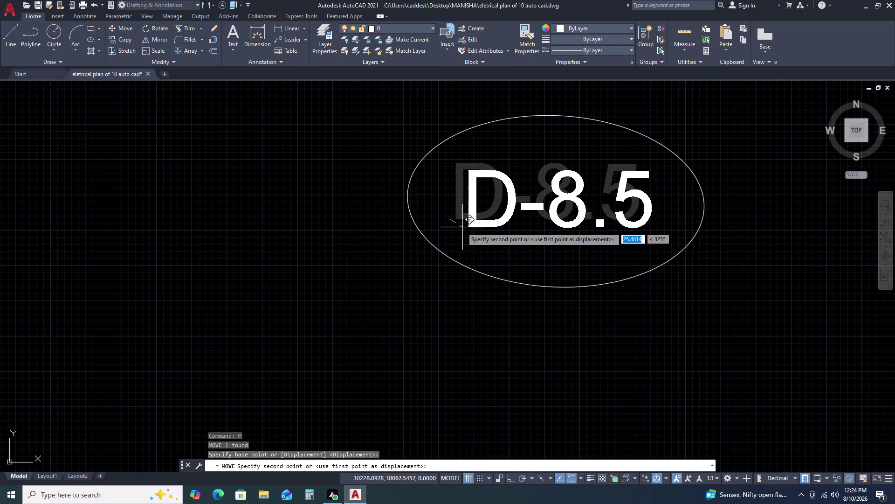
click(459, 229)
scroll(down, 3)
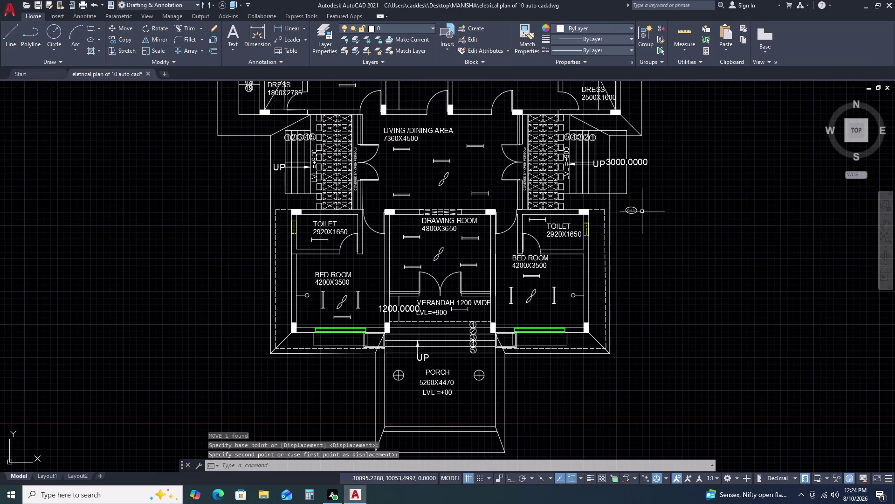
Copy the D-8.5 tag beside the first toilet and bedroom doors.
scroll(up, 3)
click(690, 193)
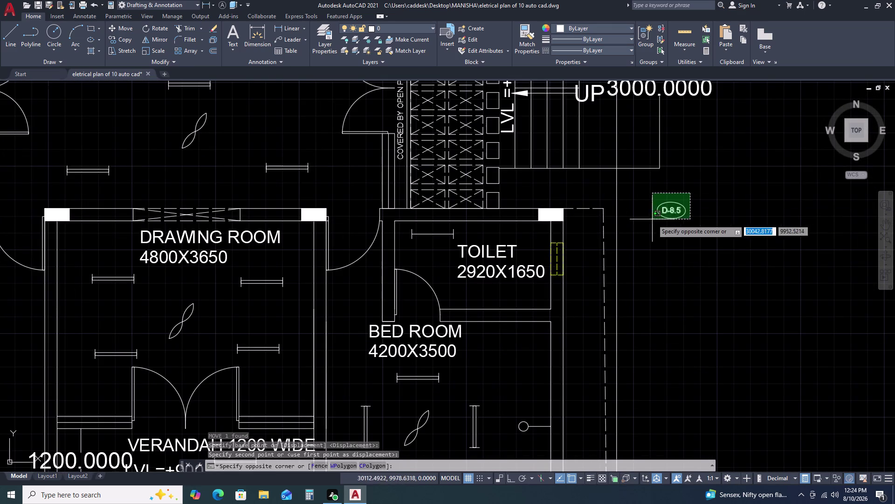
double_click(653, 220)
text(CO)
key(space)
drag(631, 218, 614, 219)
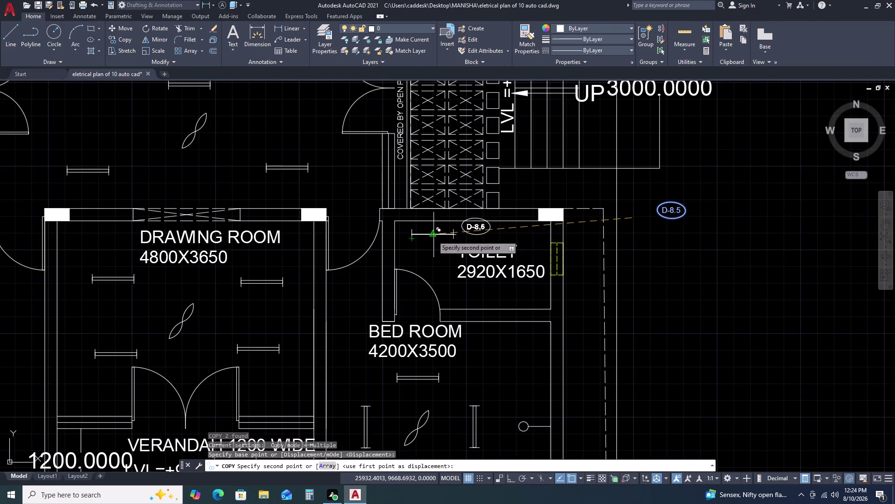
scroll(down, 3)
scroll(up, 3)
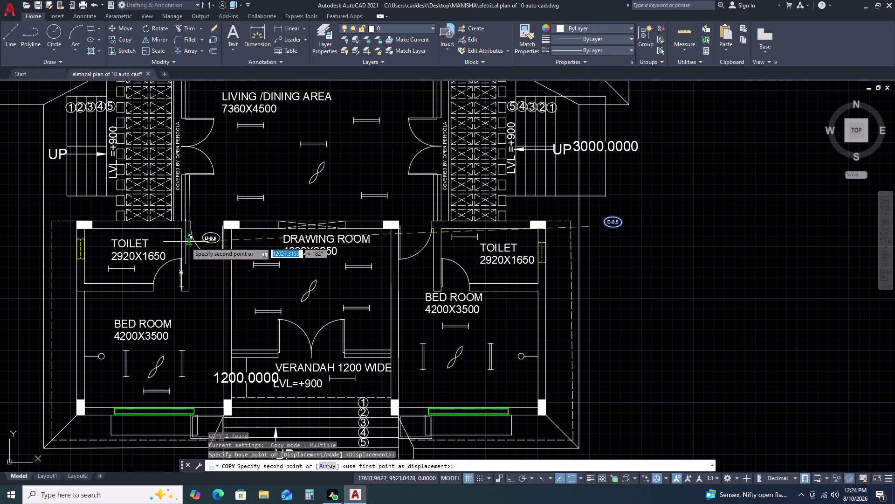
click(186, 241)
scroll(up, 3)
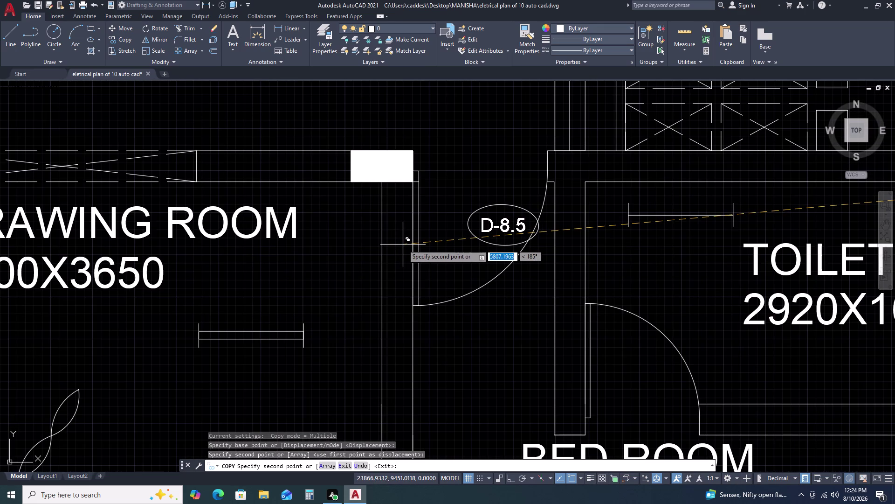
scroll(down, 3)
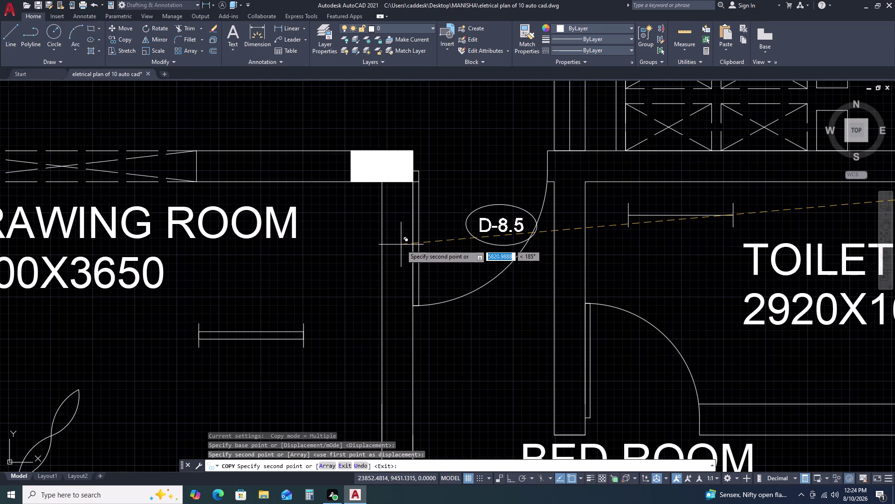
scroll(down, 3)
scroll(up, 3)
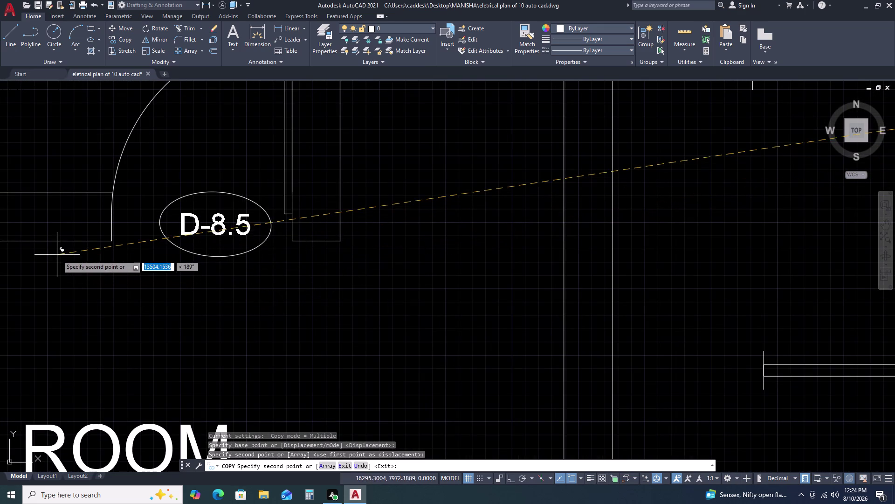
click(52, 244)
scroll(down, 3)
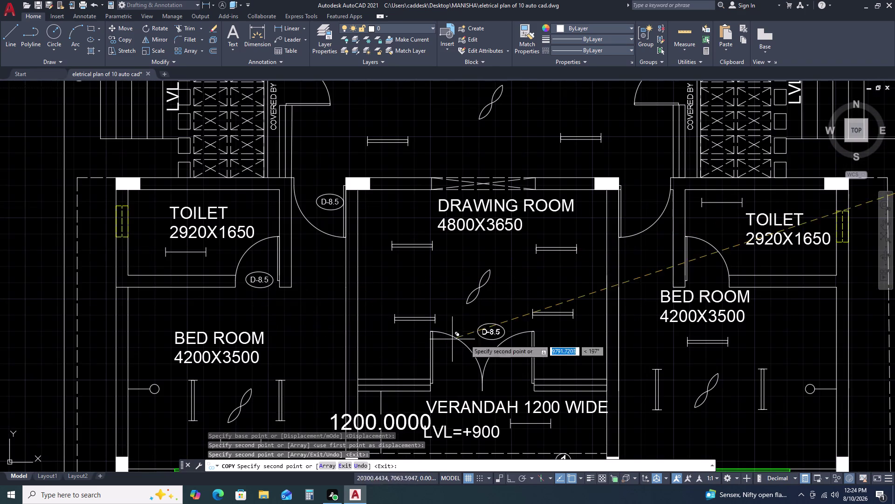
scroll(up, 3)
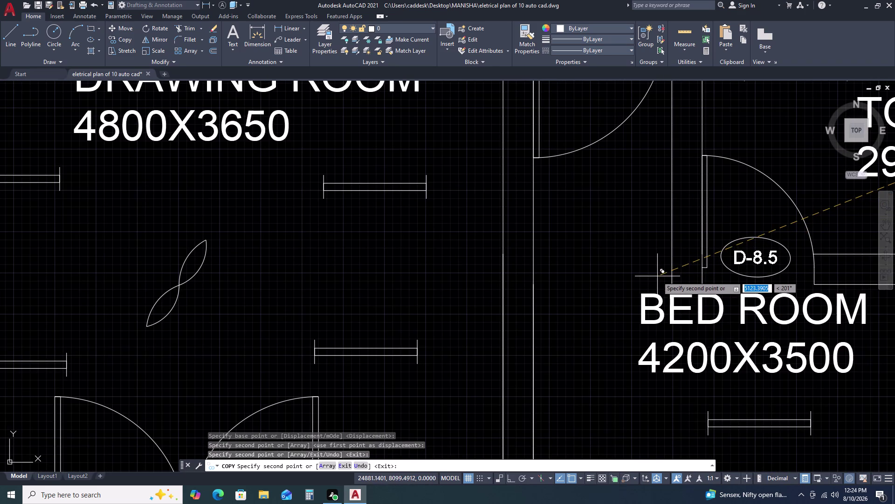
click(658, 276)
scroll(down, 3)
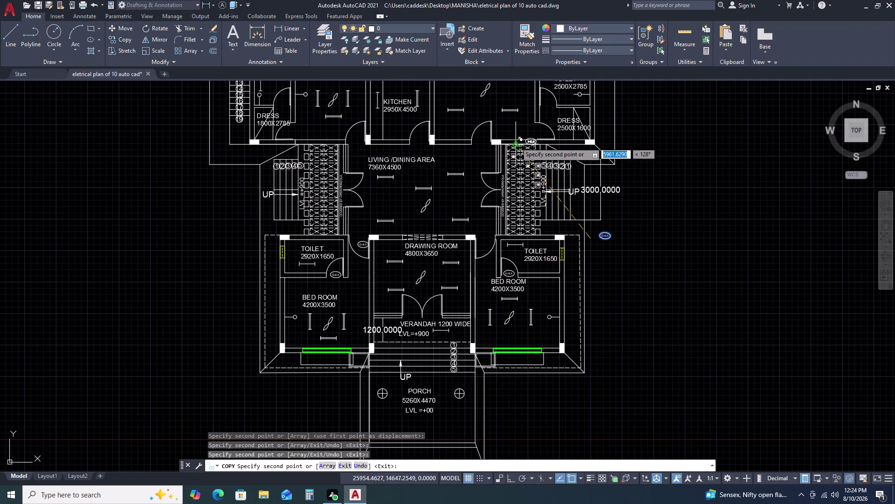
Place more D-8.5 tags at the upper master toilet, toilet and dress doors.
middle_drag(542, 171, 589, 330)
scroll(up, 3)
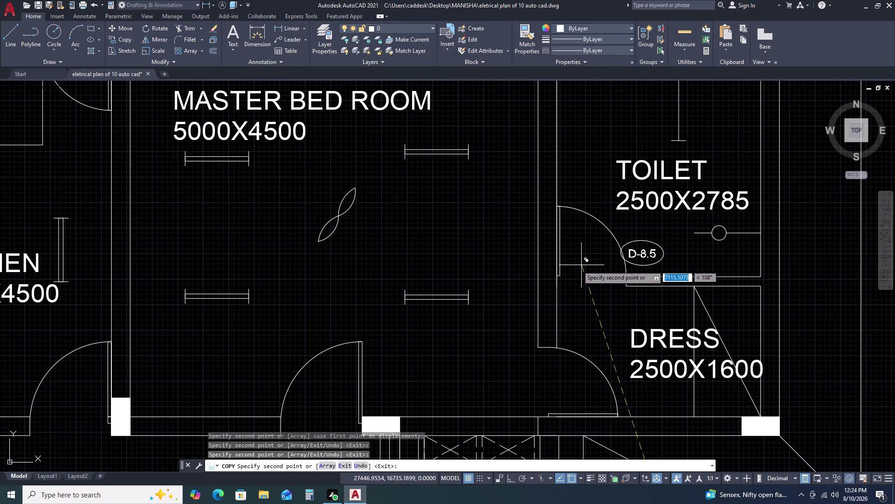
click(528, 279)
click(499, 401)
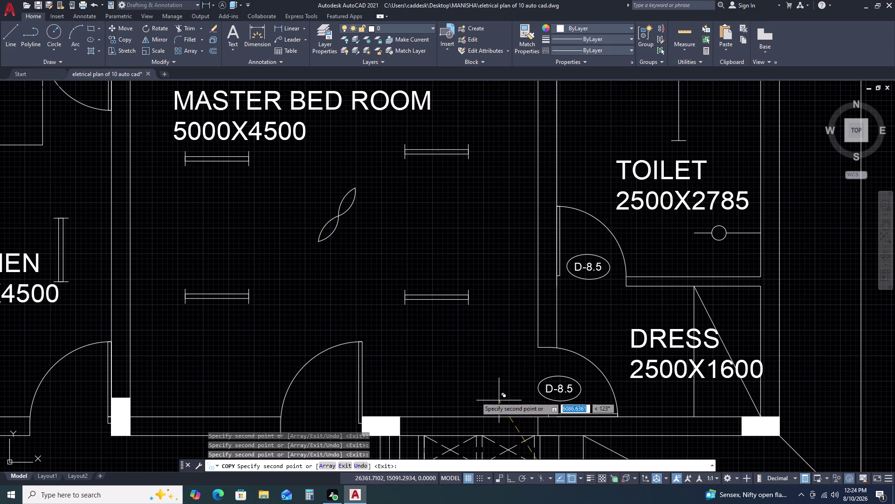
scroll(down, 3)
scroll(up, 3)
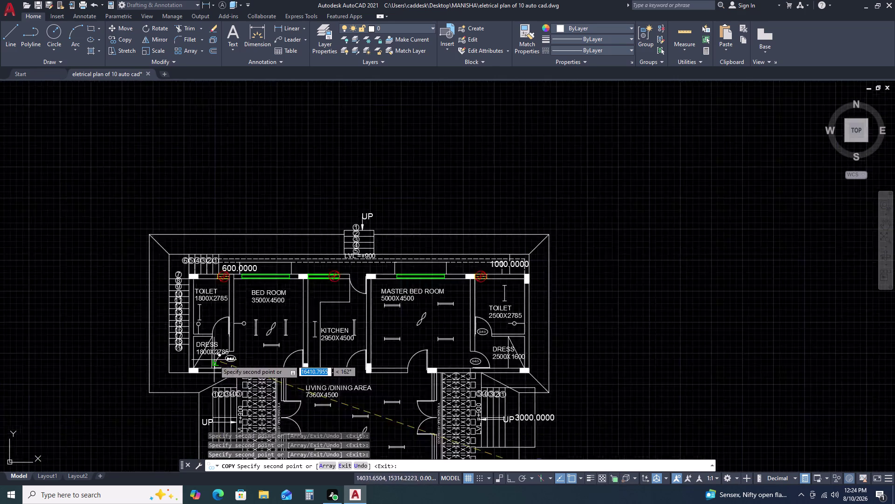
scroll(up, 3)
click(175, 258)
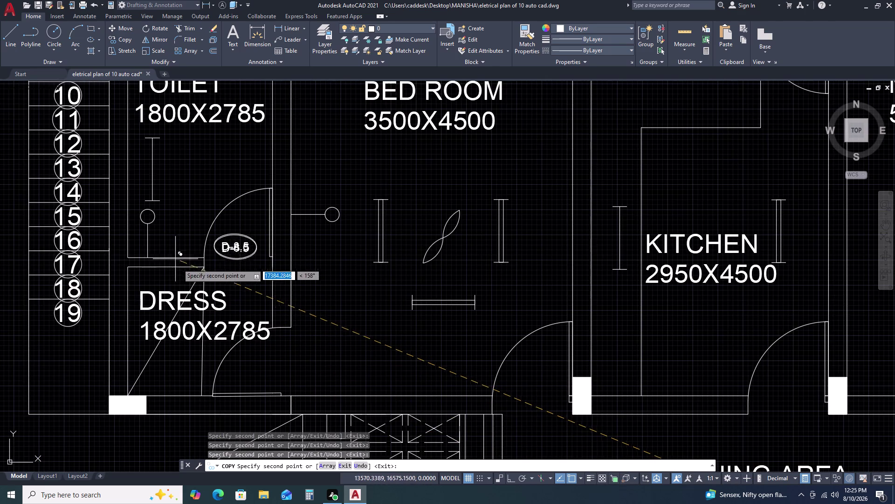
click(198, 375)
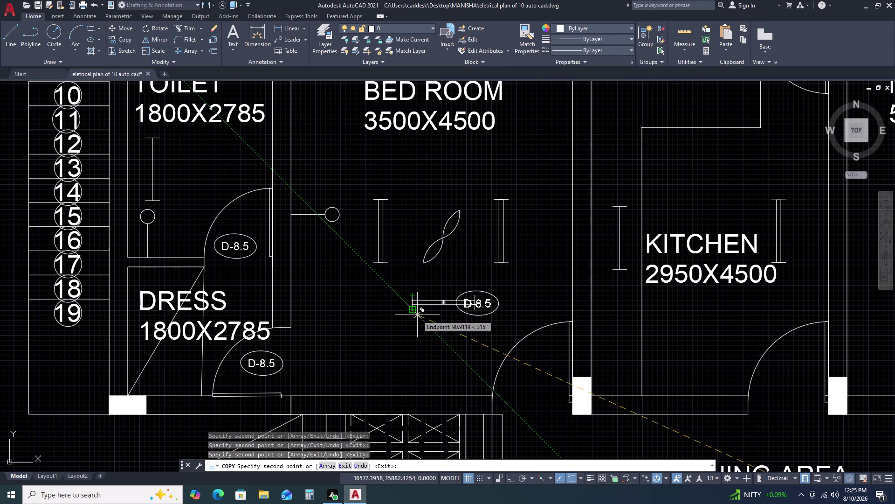
key(Escape)
scroll(down, 3)
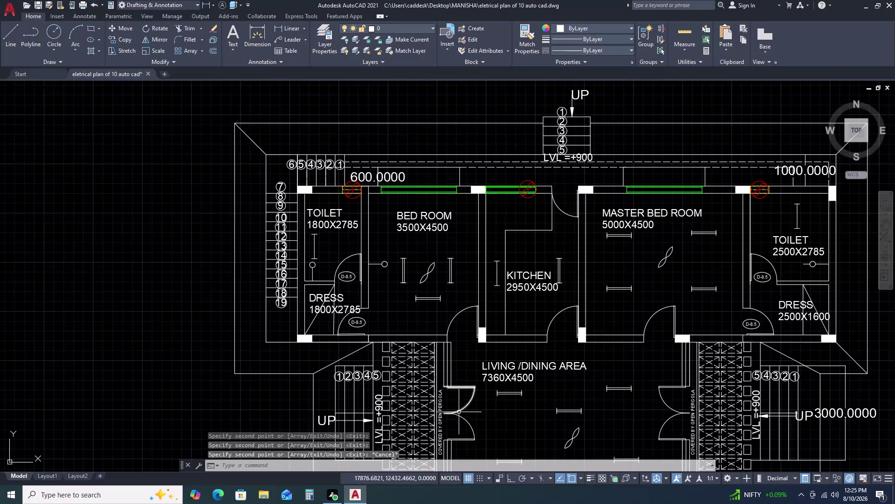
Edit one door tag's number from D-8.5 to D-10.5.
scroll(up, 3)
scroll(down, 3)
scroll(up, 3)
scroll(up, 3)
double_click(523, 346)
click(525, 343)
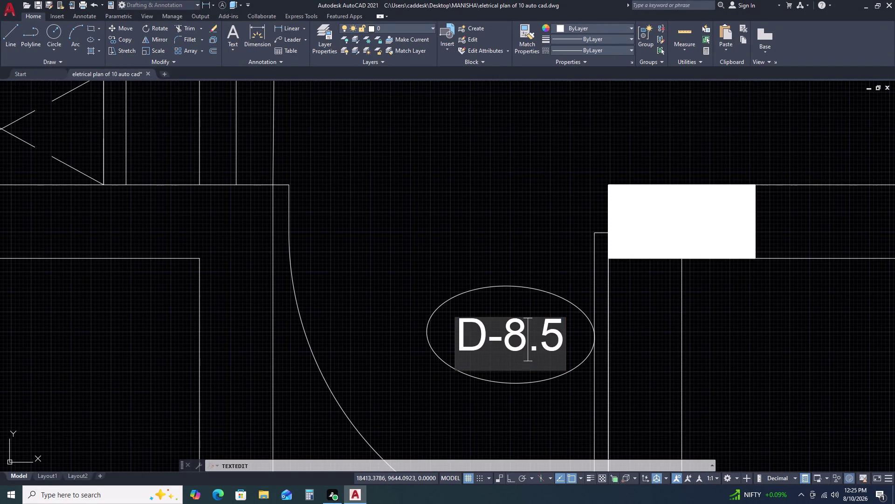
key(BackSpace)
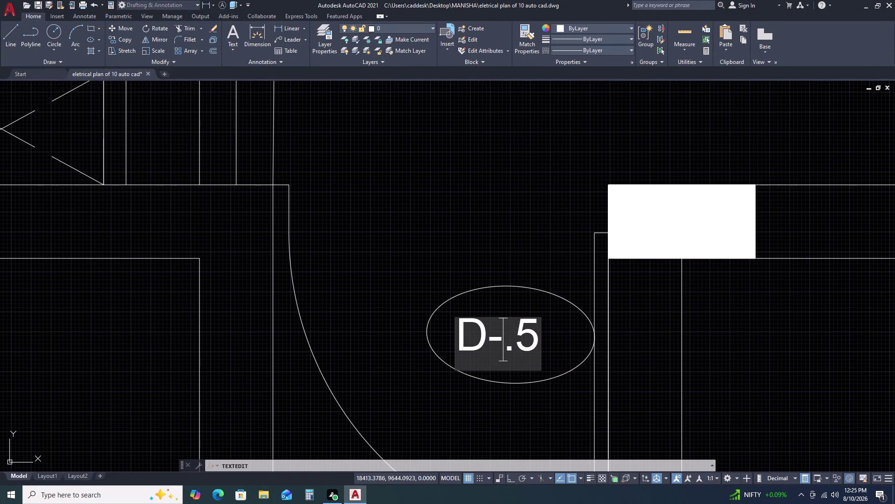
text(10)
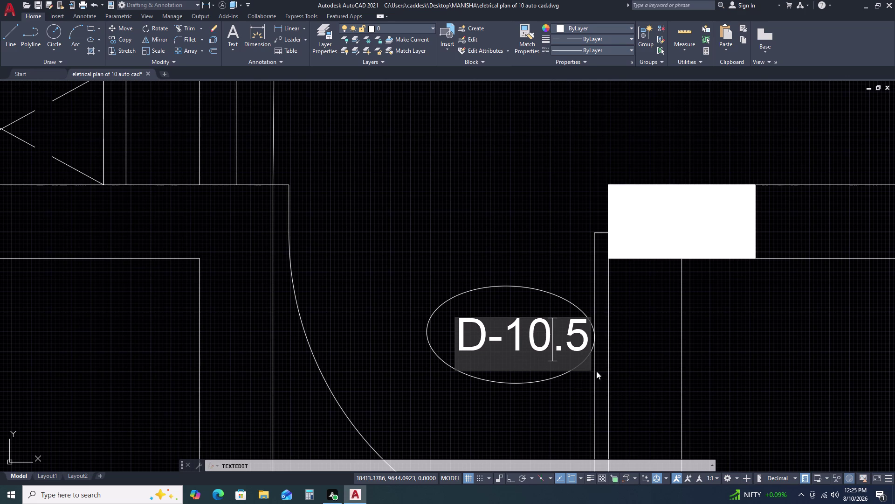
click(638, 343)
key(Escape)
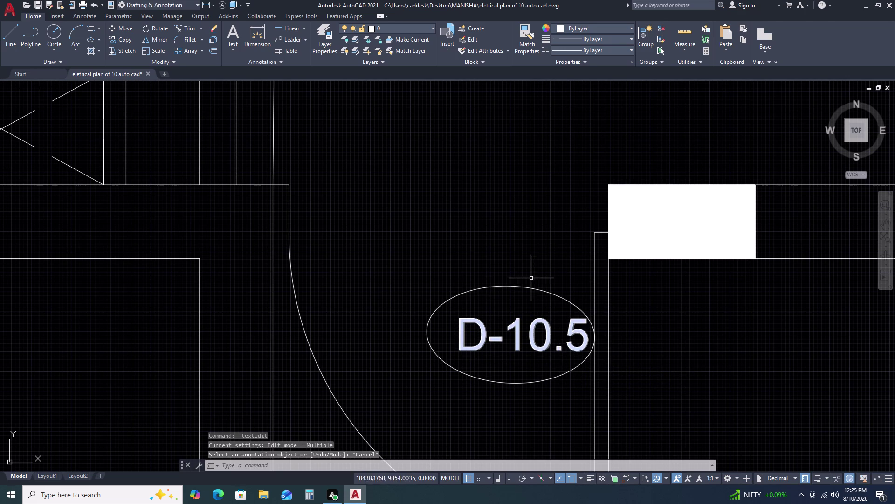
Copy the D-10.5 tag and its ellipse to three drawing and living room doors.
click(531, 278)
click(447, 335)
text(CO)
key(space)
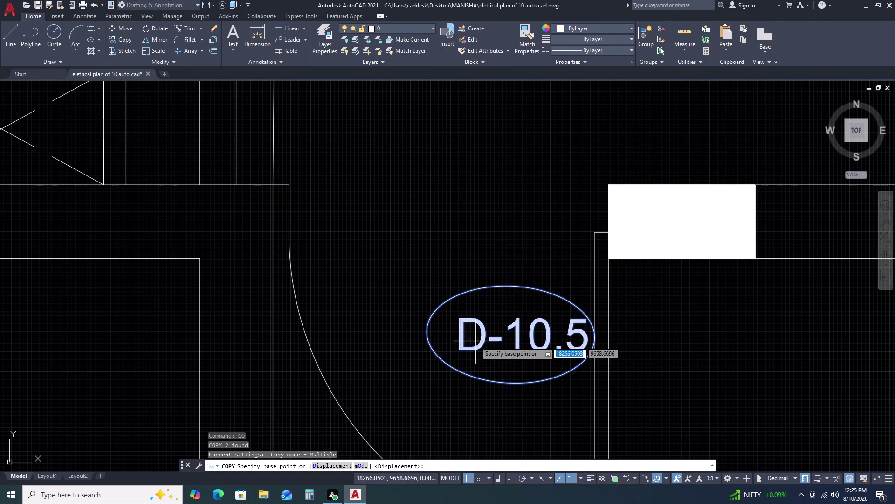
drag(477, 341, 474, 332)
scroll(down, 3)
scroll(down, 3)
scroll(up, 3)
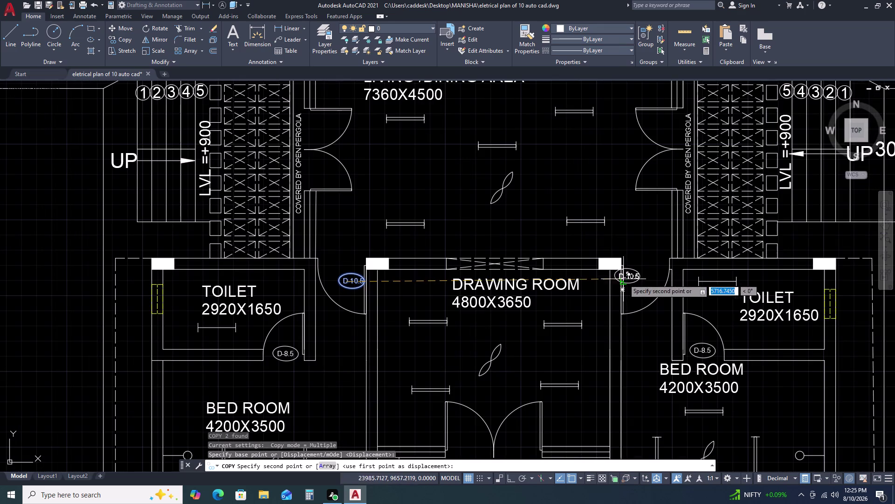
click(642, 278)
scroll(down, 3)
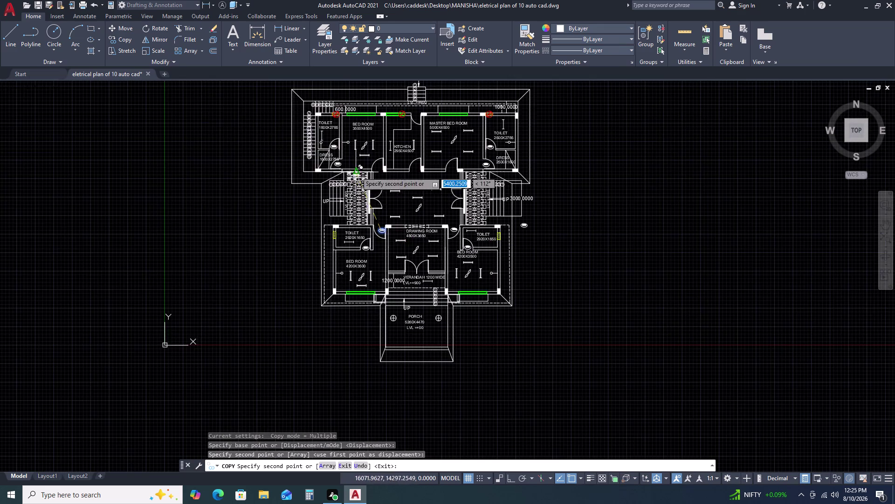
scroll(up, 3)
click(472, 160)
scroll(down, 3)
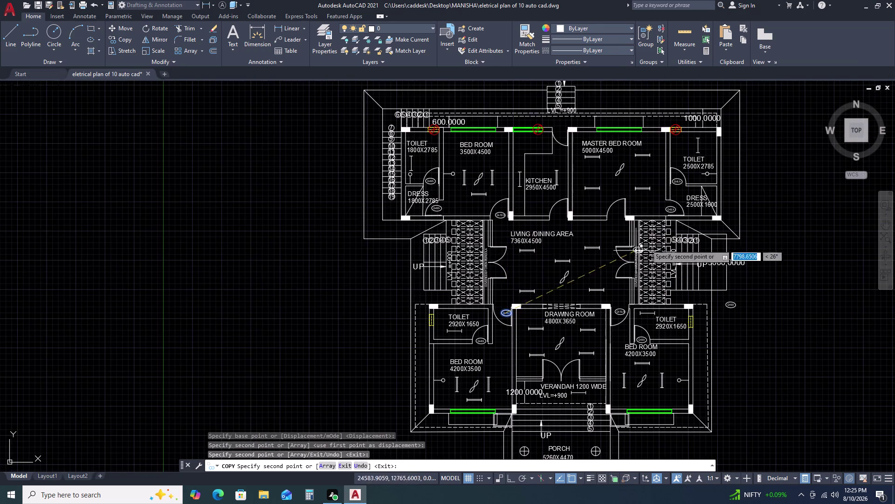
scroll(up, 3)
click(615, 219)
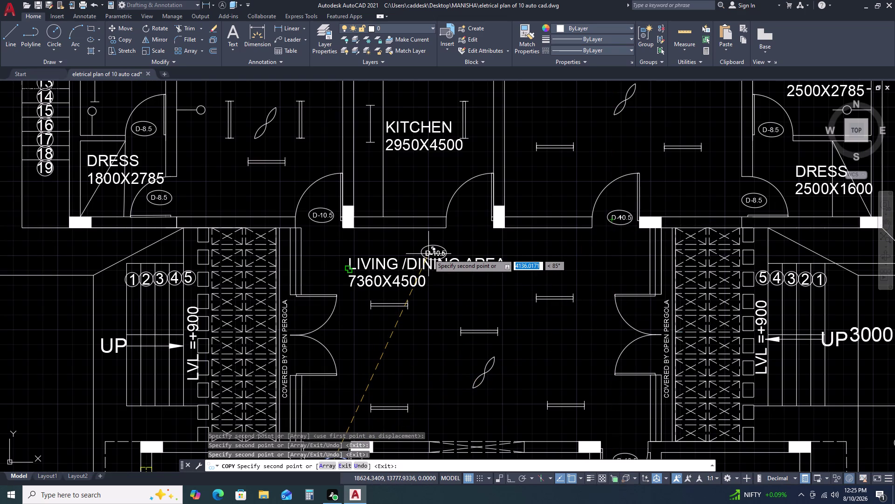
key(Escape)
scroll(down, 3)
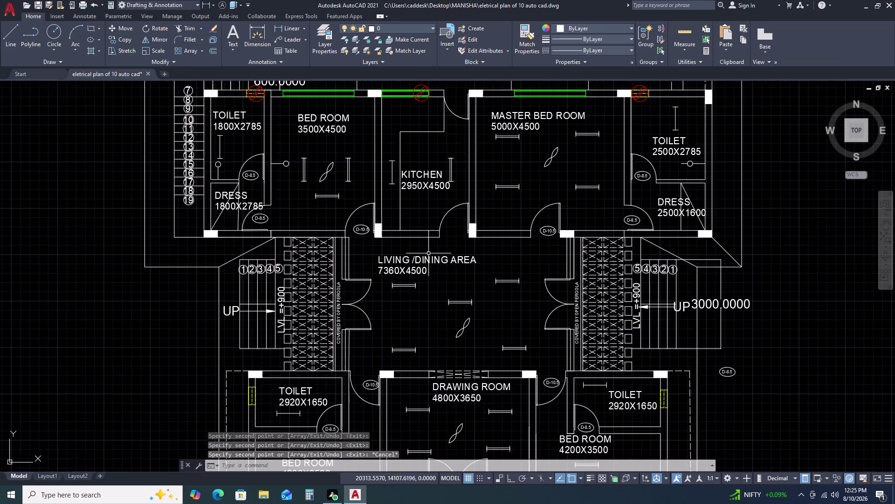
scroll(up, 3)
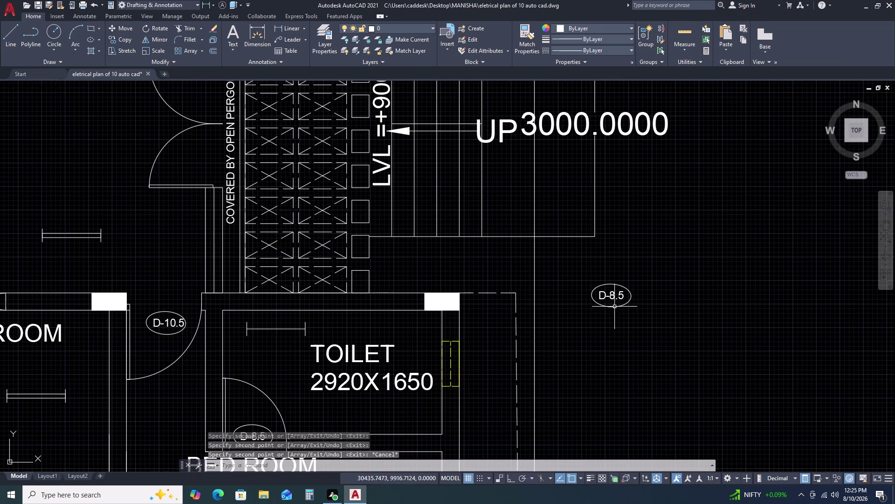
Edit a D-8.5 door tag's number so it reads D-9.
double_click(612, 298)
scroll(up, 3)
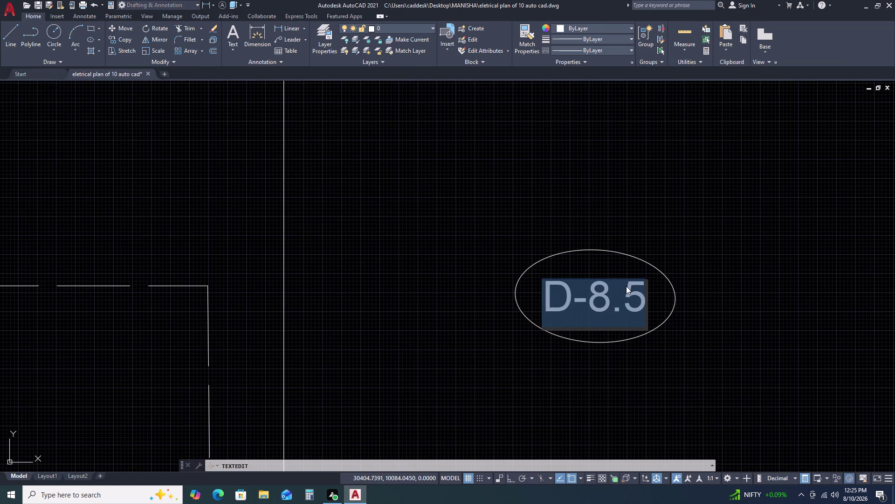
click(642, 289)
click(642, 288)
key(BackSpace)
key(BackSpace)
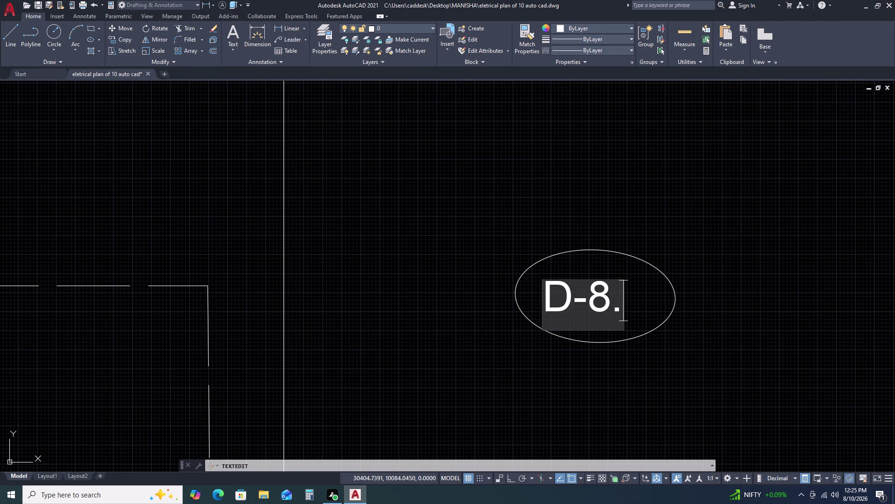
key(BackSpace)
key(9)
key(Return)
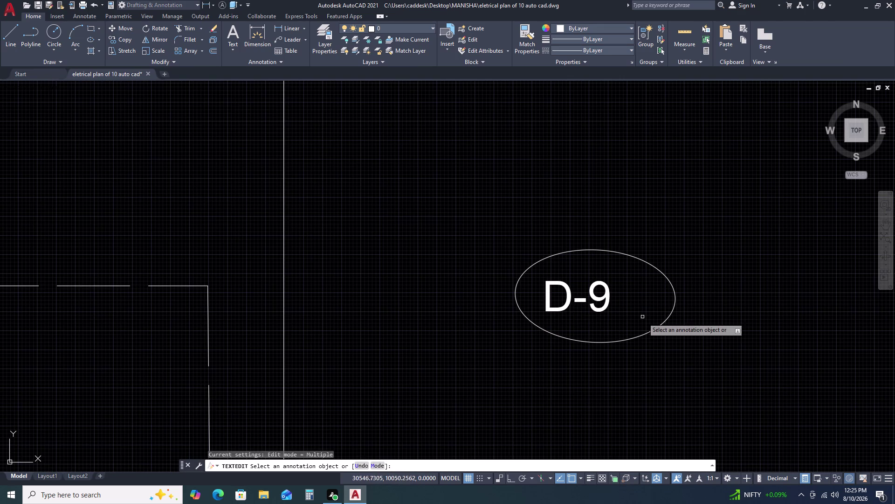
key(Escape)
Copy the D-9 tag and ellipse to the upper living-area doorway.
click(684, 245)
click(549, 306)
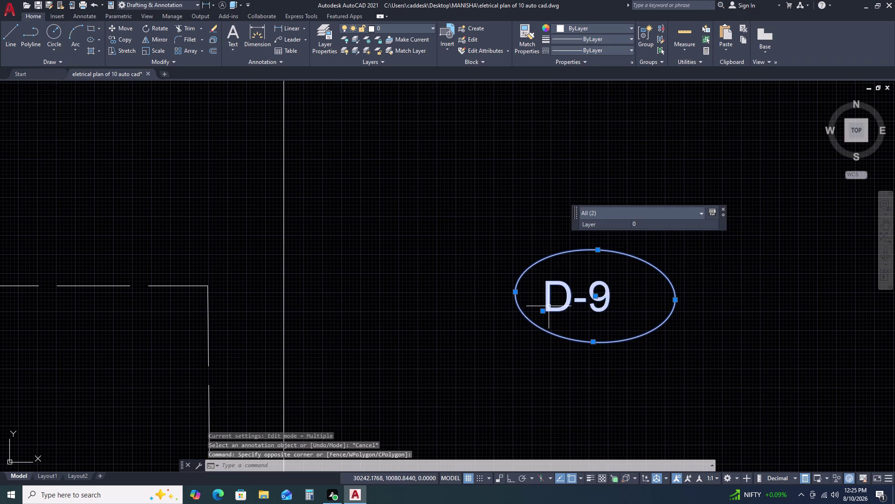
text(CO)
key(space)
click(554, 310)
scroll(down, 3)
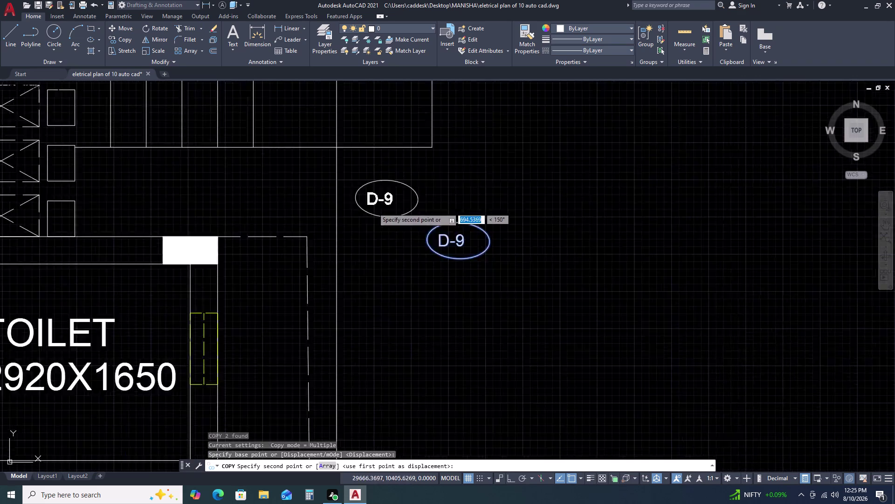
scroll(down, 3)
scroll(down, 3)
scroll(up, 3)
scroll(up, 3)
middle_drag(328, 162, 364, 271)
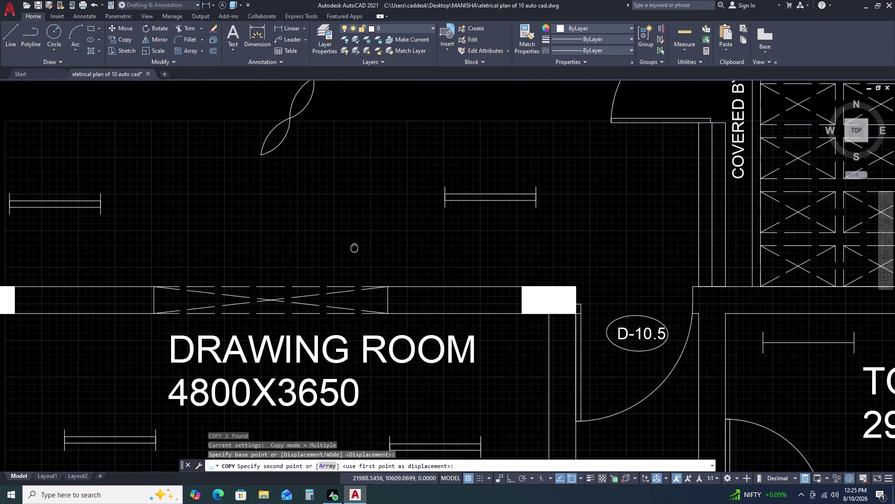
middle_drag(364, 271, 383, 306)
scroll(down, 3)
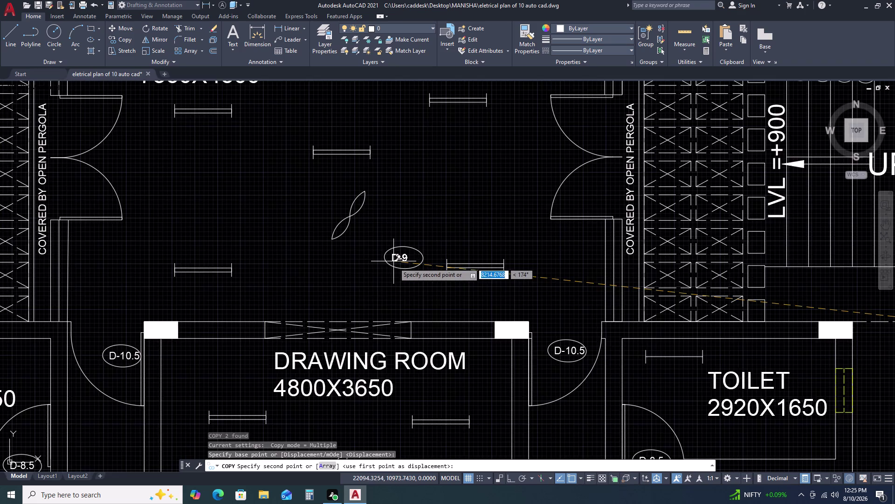
scroll(down, 3)
scroll(up, 3)
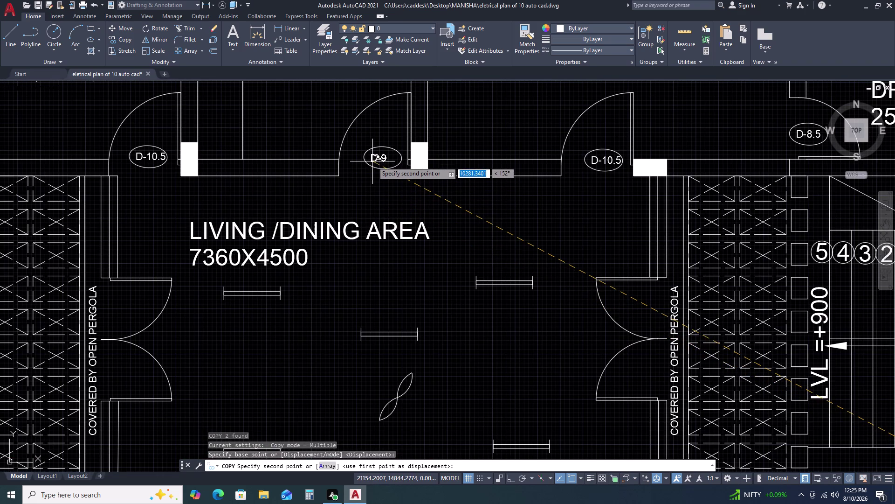
click(373, 161)
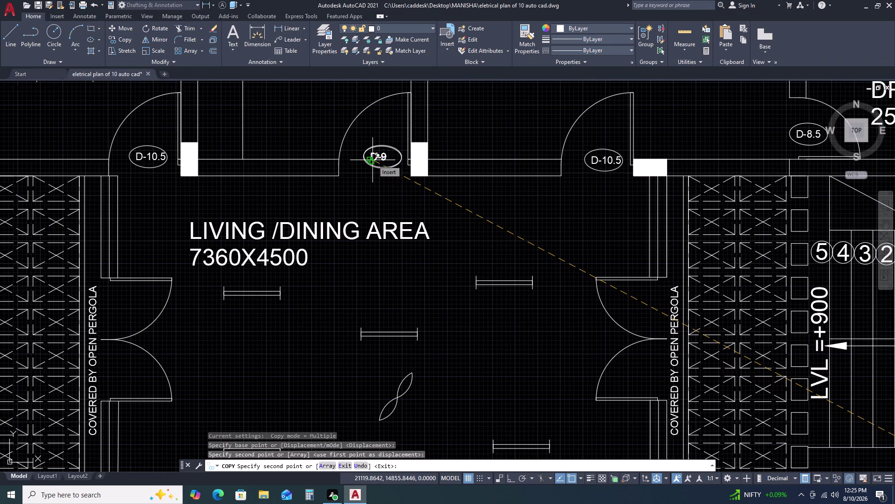
scroll(down, 3)
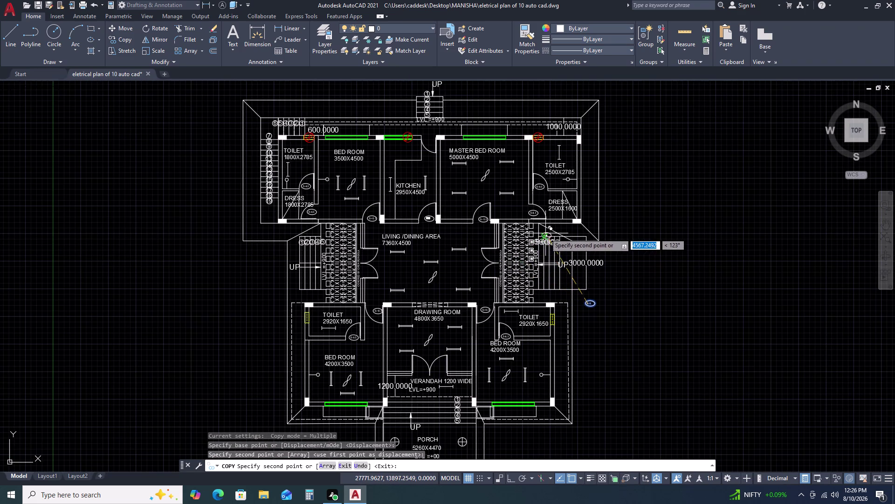
key(Escape)
scroll(up, 3)
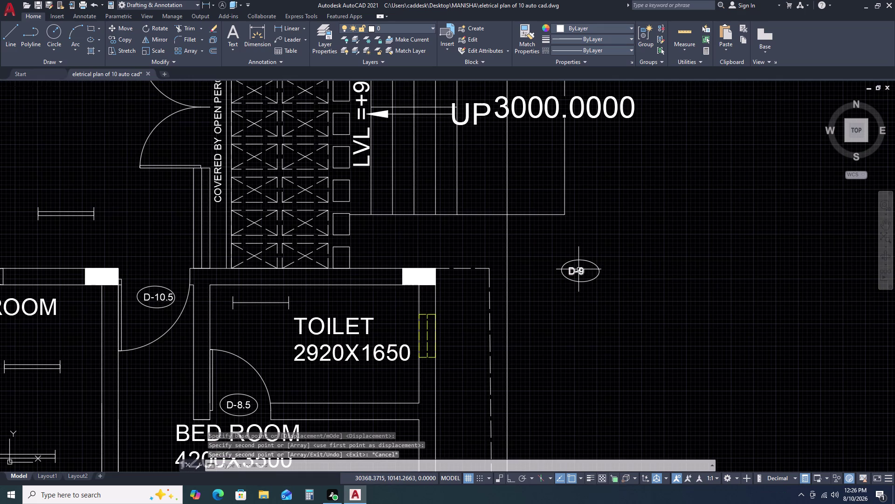
Change the spare tag's text from D-9 to FW-12.
double_click(579, 269)
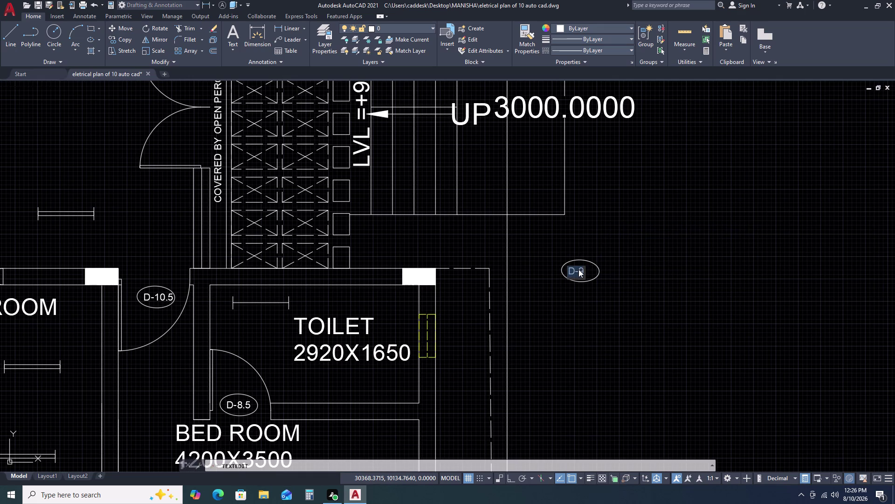
key(f)
key(w)
key(minus)
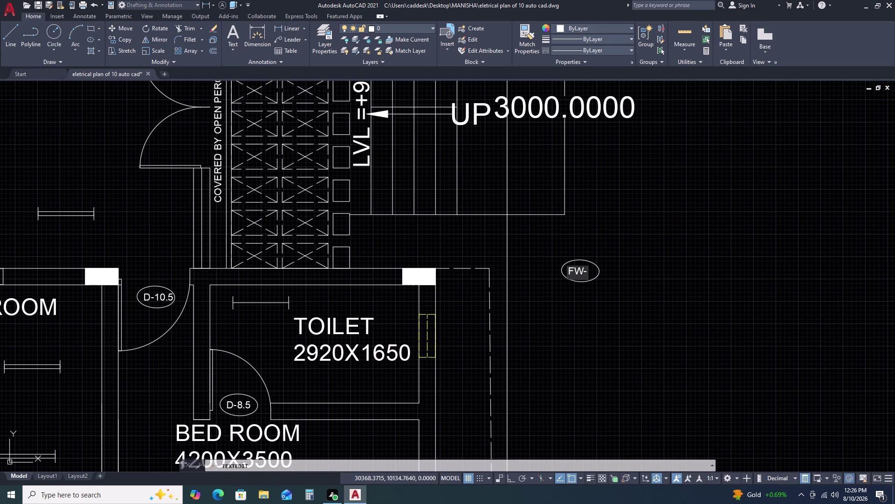
text(12)
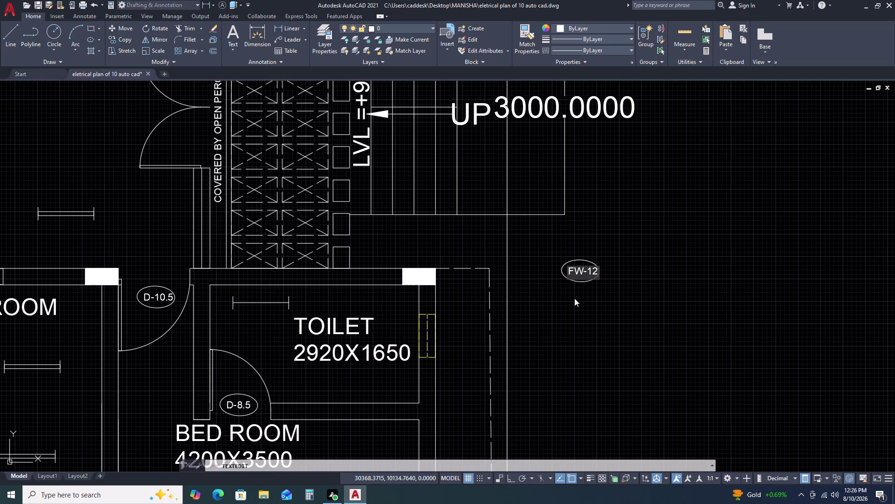
click(574, 301)
key(Escape)
Center the FW-12 text in its ellipse and reposition the whole tag.
scroll(up, 3)
click(590, 271)
click(552, 258)
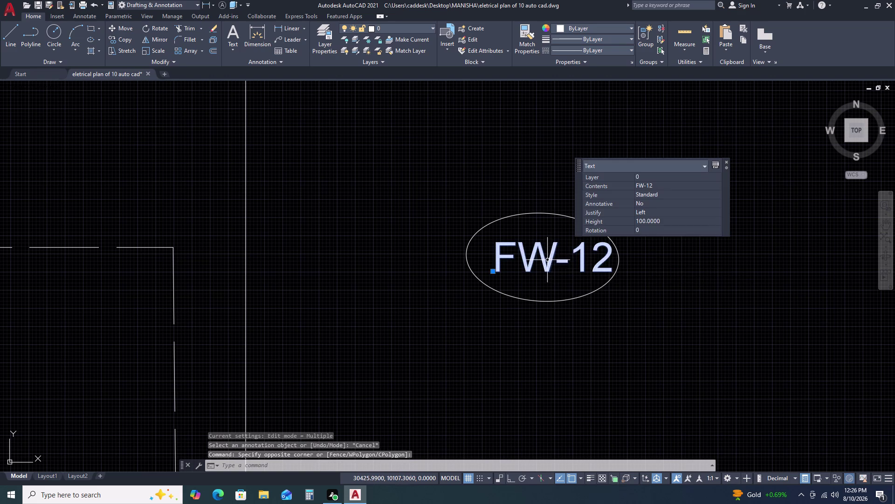
text(M)
key(space)
click(544, 268)
click(535, 269)
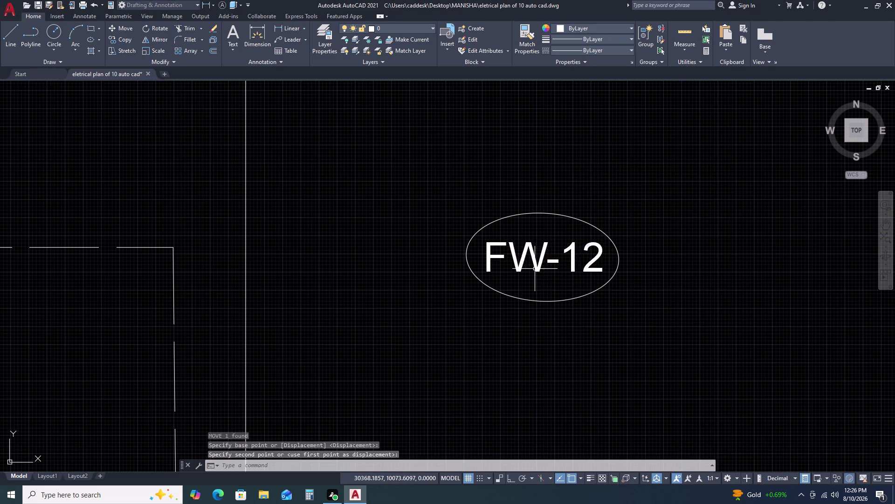
scroll(down, 3)
click(620, 236)
click(530, 282)
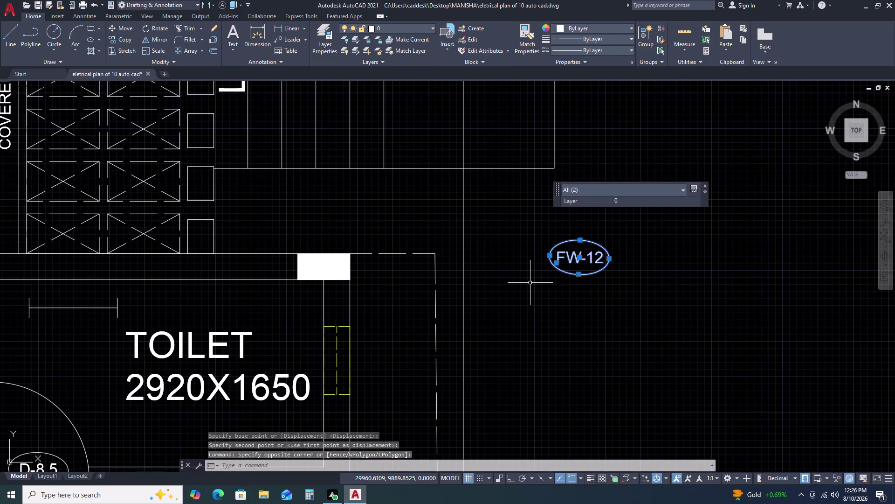
text(M)
key(space)
drag(531, 282, 504, 270)
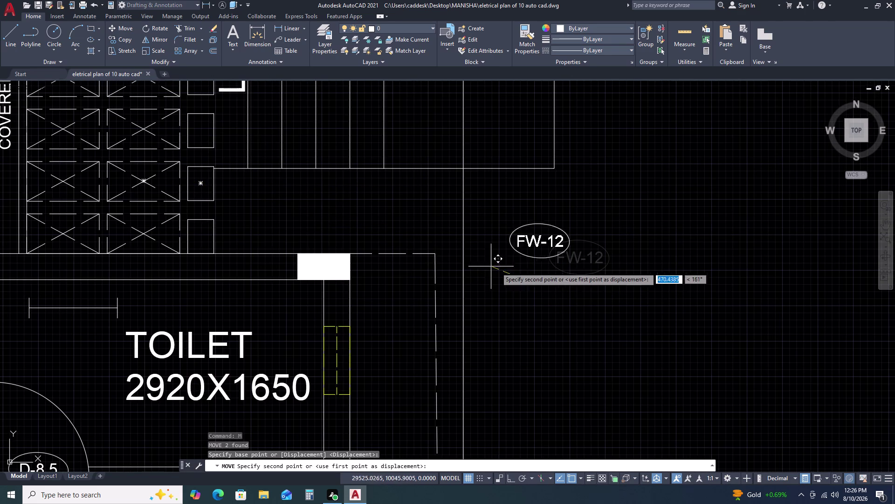
click(520, 267)
Copy the FW-12 tag to the left pergola, right pergola and upper-left living-area openings.
click(582, 245)
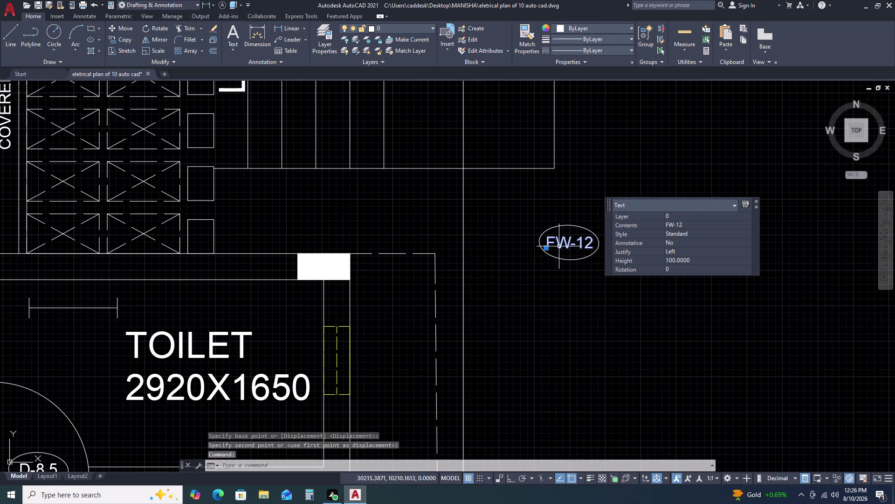
click(551, 229)
text(CO)
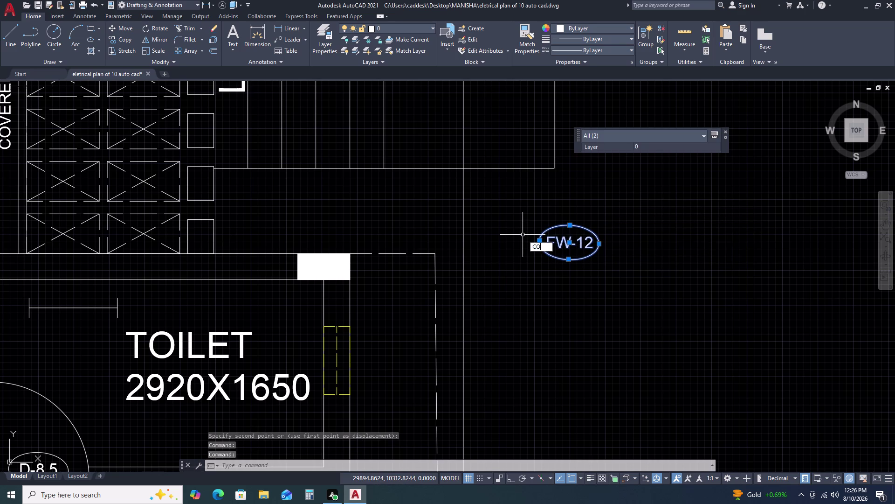
key(space)
click(523, 235)
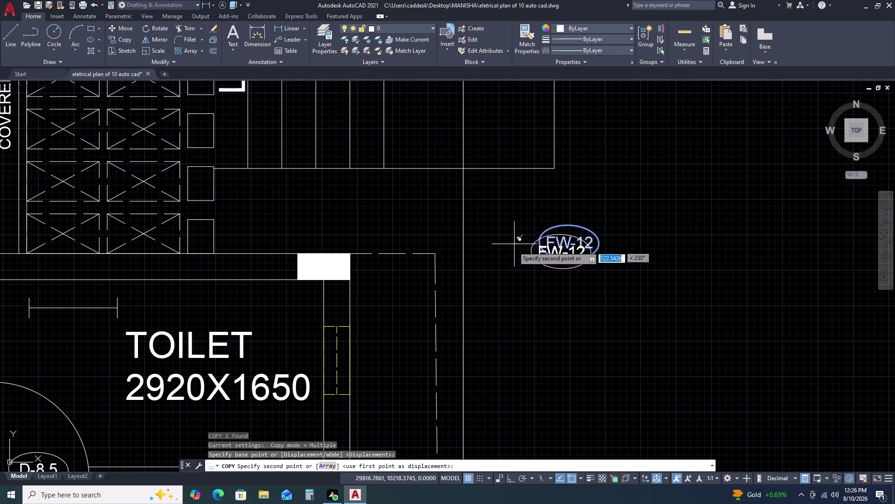
scroll(down, 3)
middle_drag(373, 268, 420, 269)
middle_drag(455, 269, 475, 269)
middle_click(479, 268)
middle_click(479, 269)
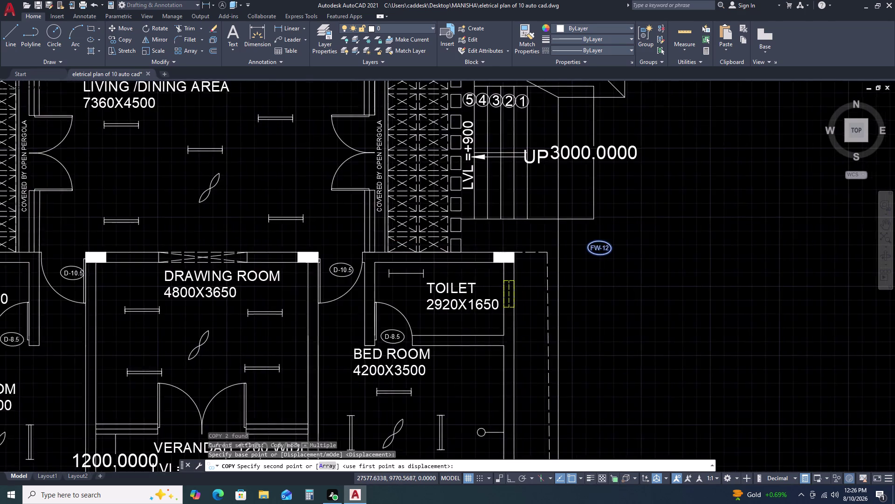
scroll(up, 3)
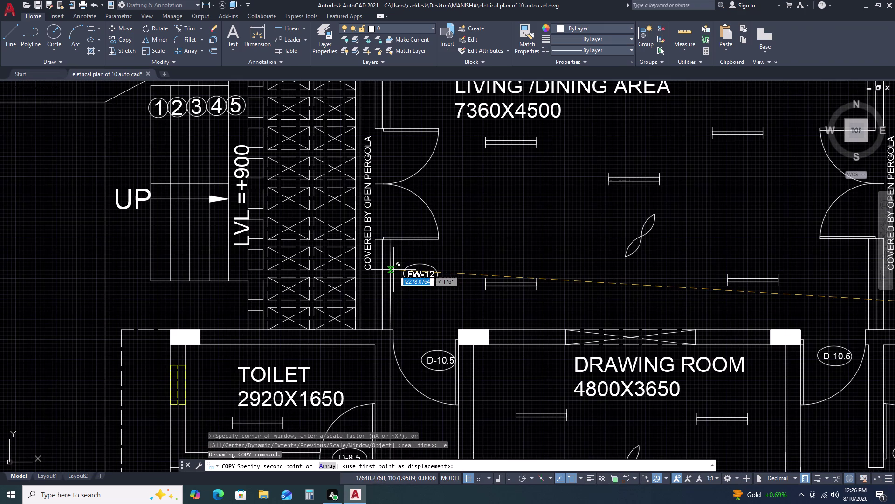
click(407, 292)
scroll(down, 3)
scroll(up, 3)
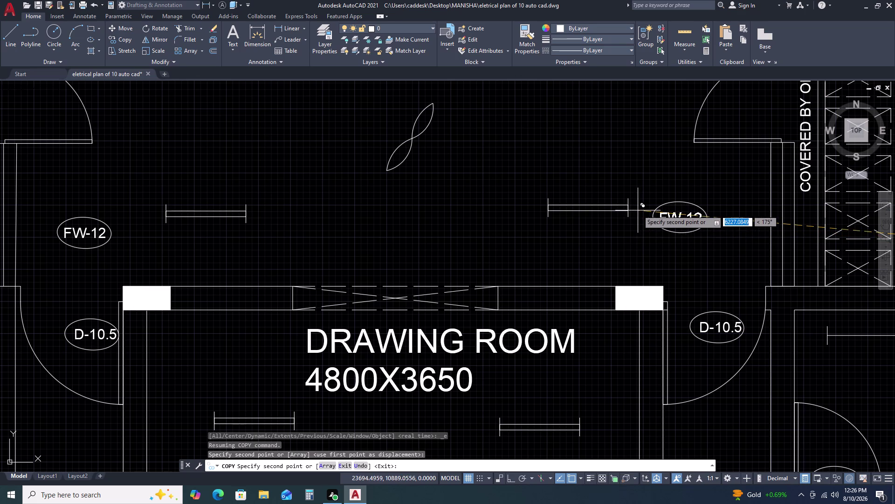
click(657, 173)
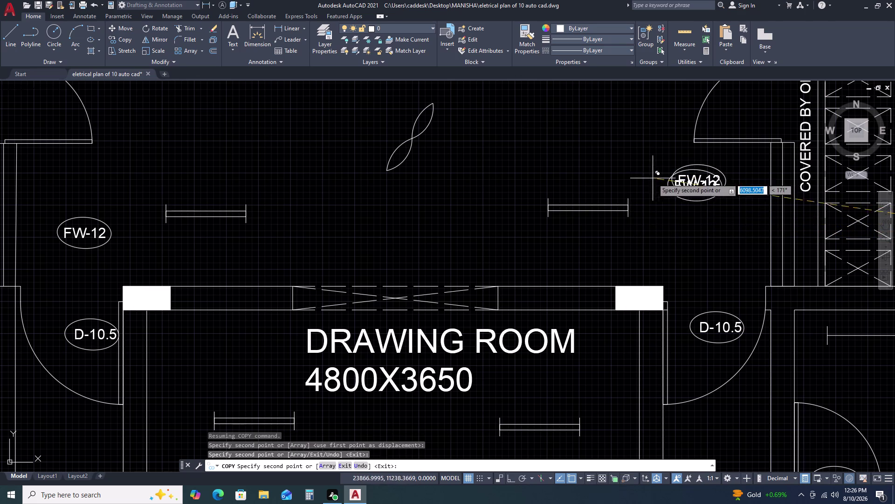
scroll(down, 3)
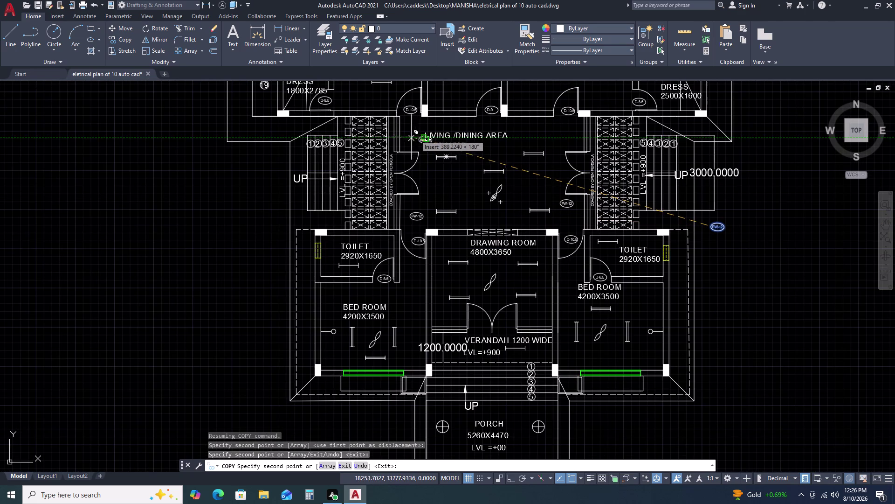
scroll(up, 3)
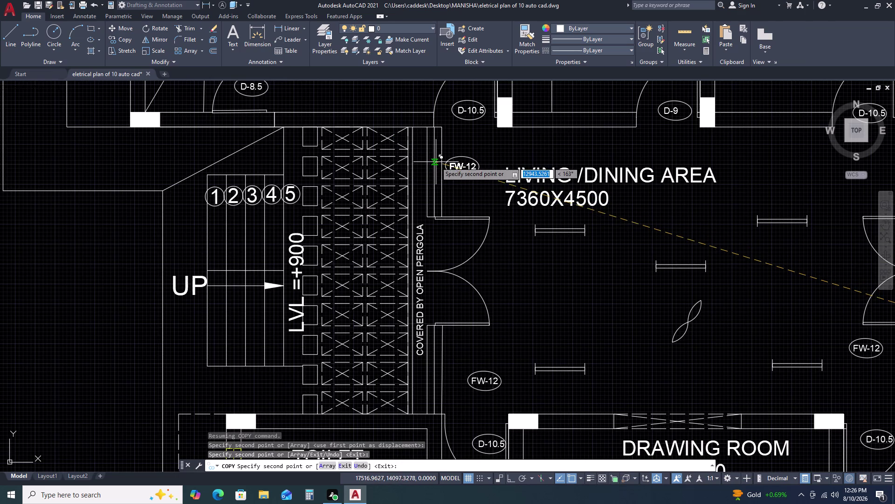
click(441, 160)
scroll(down, 3)
scroll(up, 3)
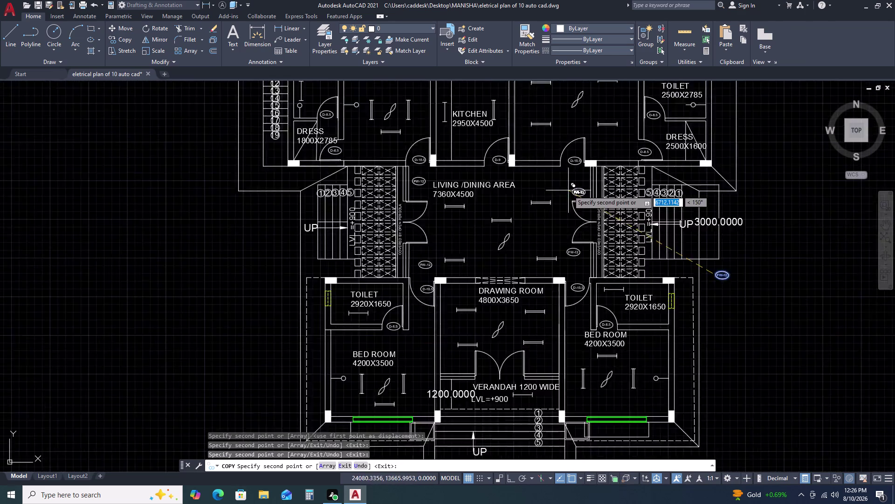
scroll(up, 3)
scroll(down, 3)
scroll(down, 3)
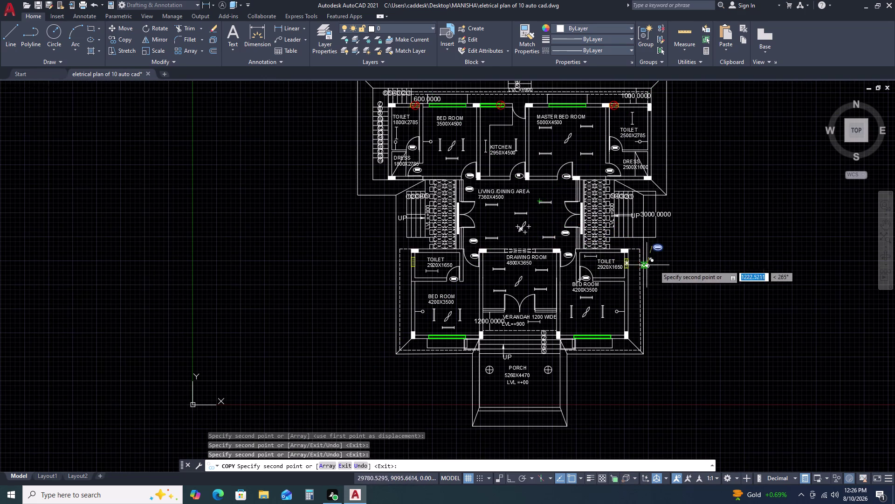
key(Escape)
Relabel the spare tag from FW-12 to FP-12.
scroll(up, 3)
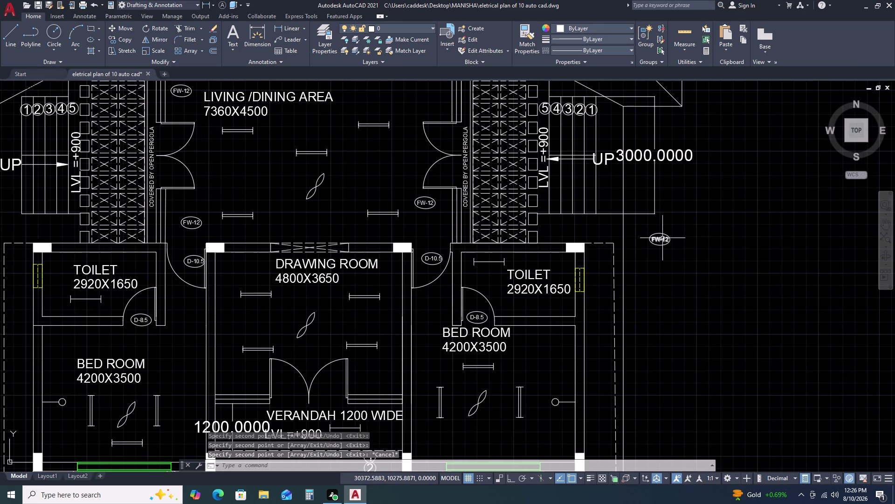
double_click(663, 237)
scroll(up, 3)
text(F)
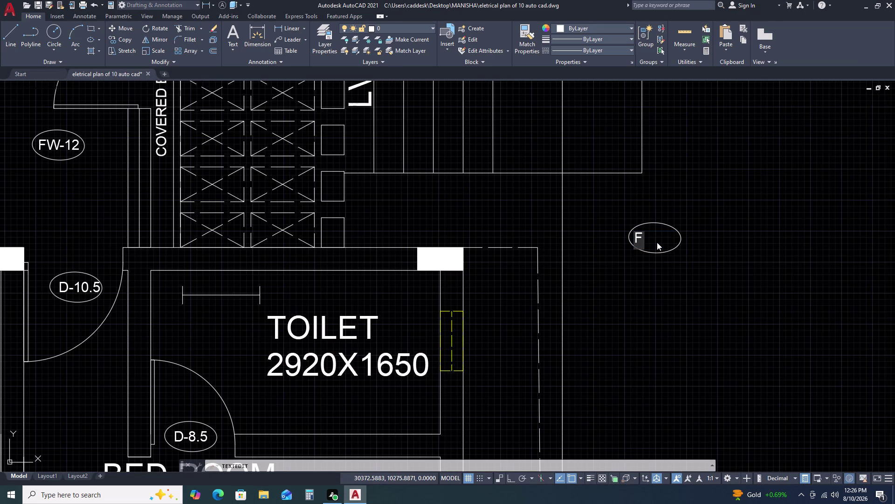
text(P)
text(-)
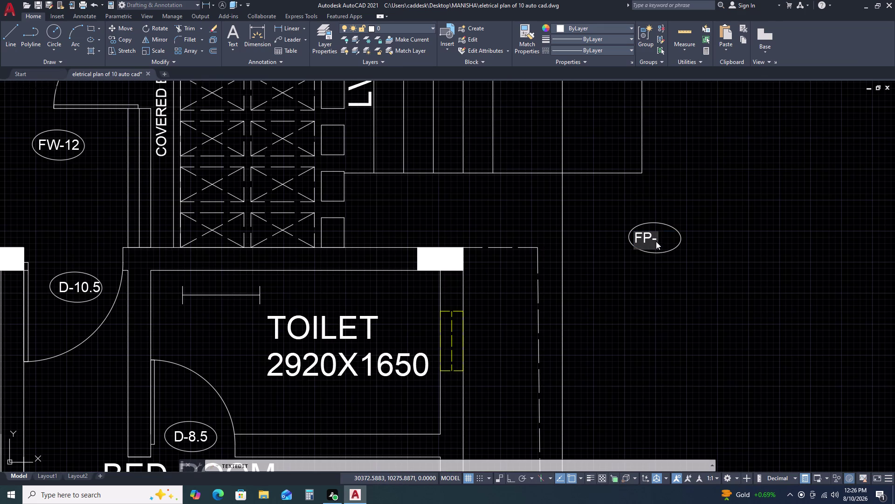
text(12)
click(653, 286)
Copy the FP-12 tag beside a living-area door and the left pergola door.
key(Escape)
click(681, 230)
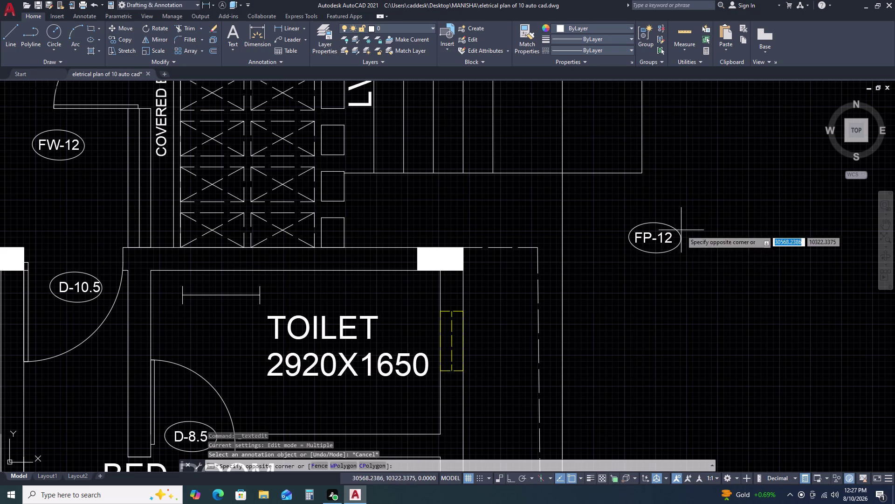
click(658, 252)
key(c)
text(O)
key(space)
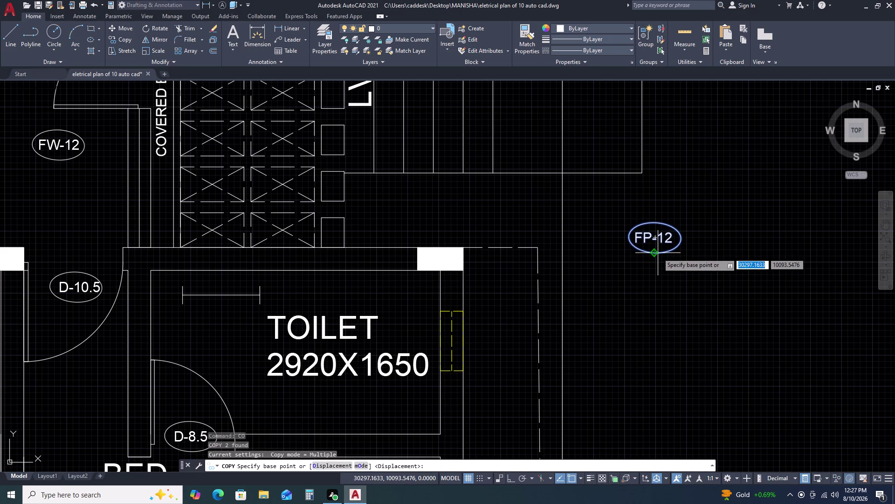
click(658, 253)
scroll(down, 3)
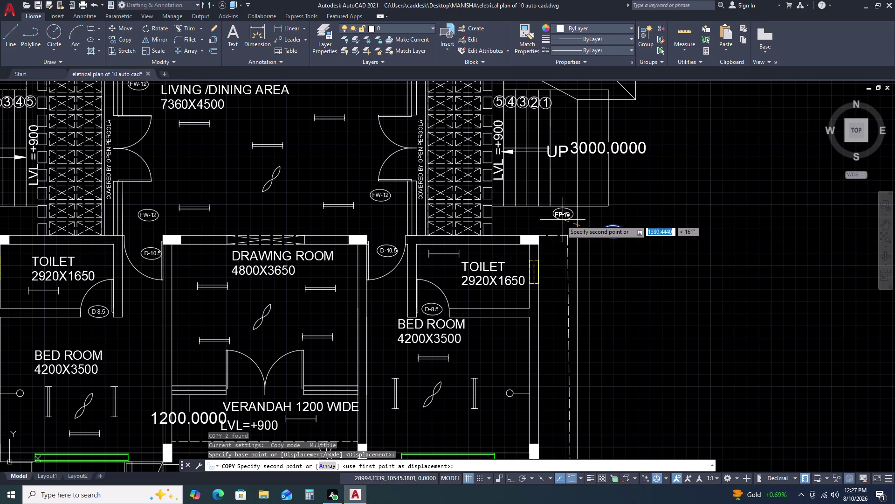
scroll(up, 3)
click(362, 146)
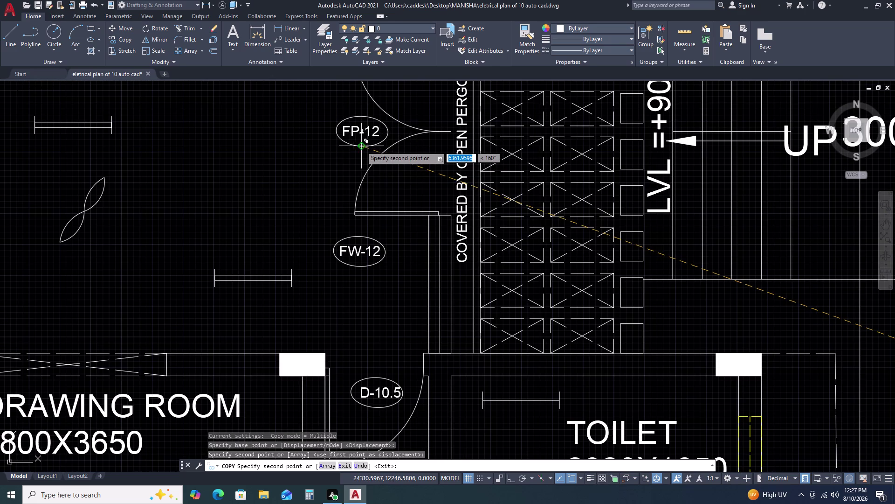
scroll(down, 3)
scroll(up, 3)
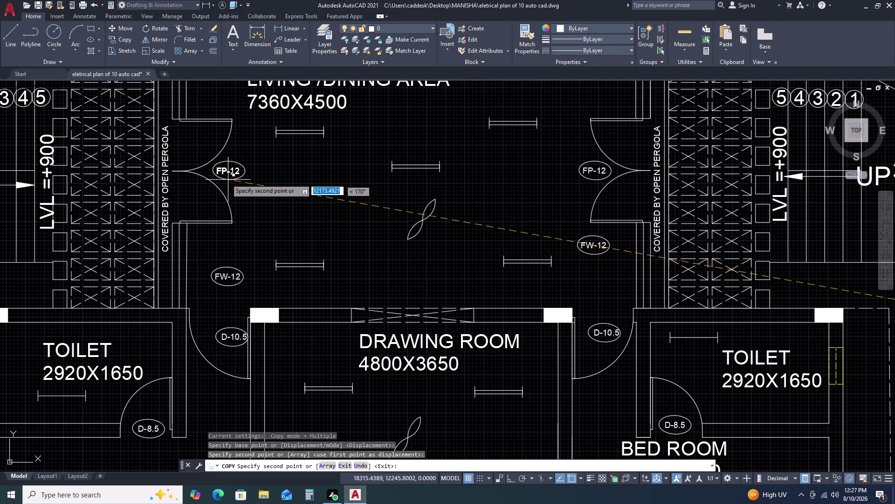
click(227, 181)
scroll(down, 3)
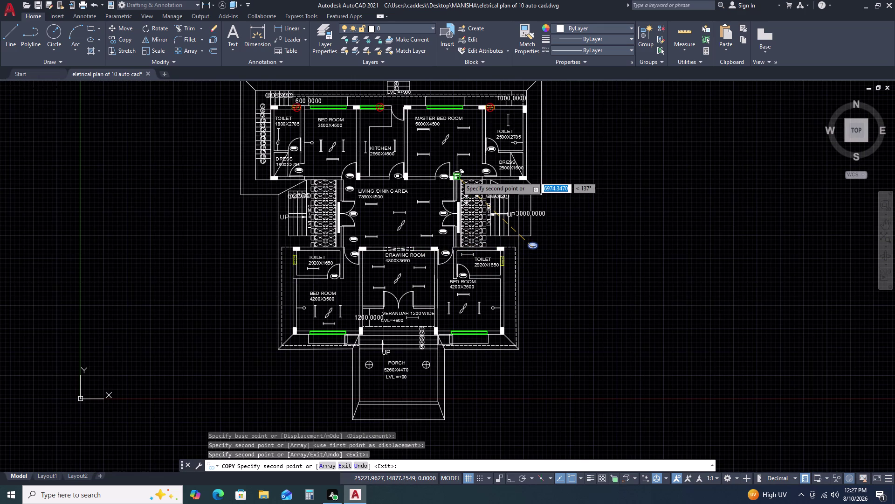
key(Escape)
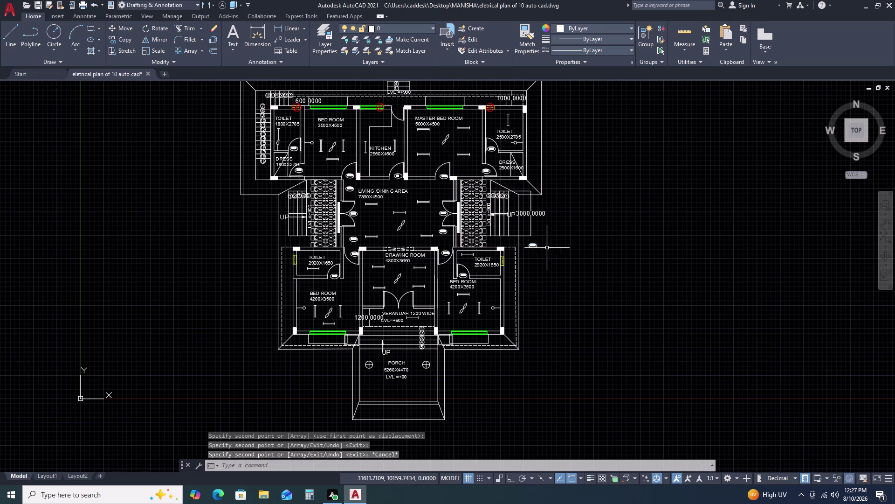
Change the spare FP-12 tag's text to FW-20.
scroll(up, 3)
double_click(512, 233)
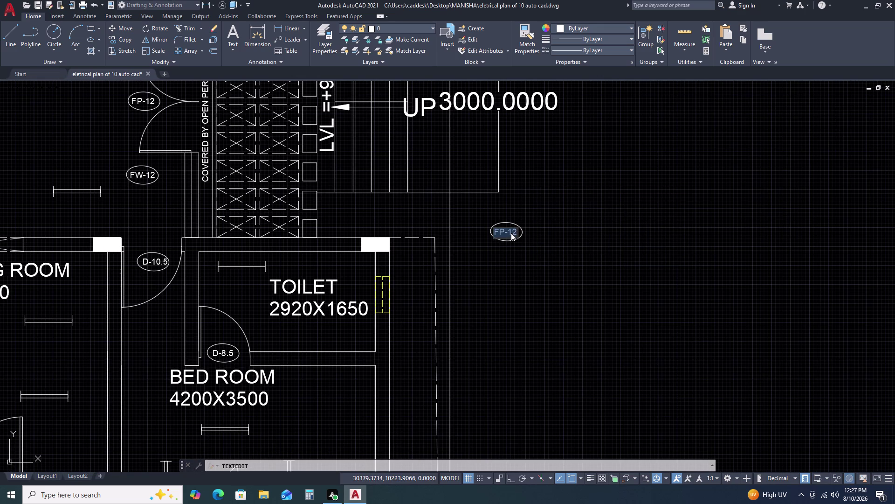
key(f)
key(w)
key(minus)
text(20)
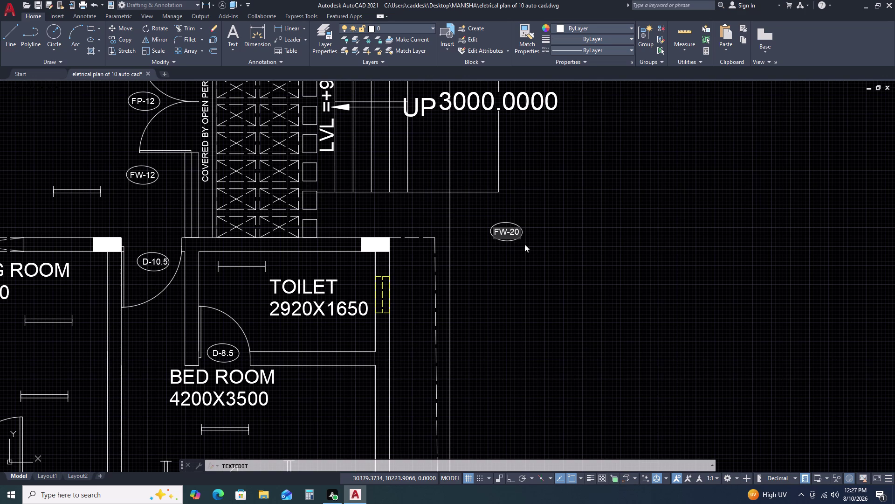
click(525, 244)
scroll(up, 3)
key(Escape)
Copy the FW-20 tag above the master bedroom and bedroom windows.
click(555, 184)
click(520, 234)
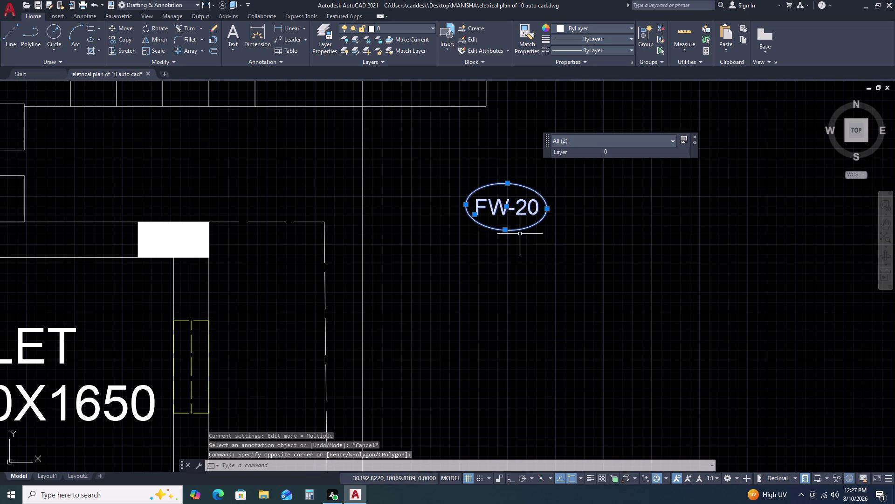
text(CO)
key(space)
click(519, 235)
scroll(down, 3)
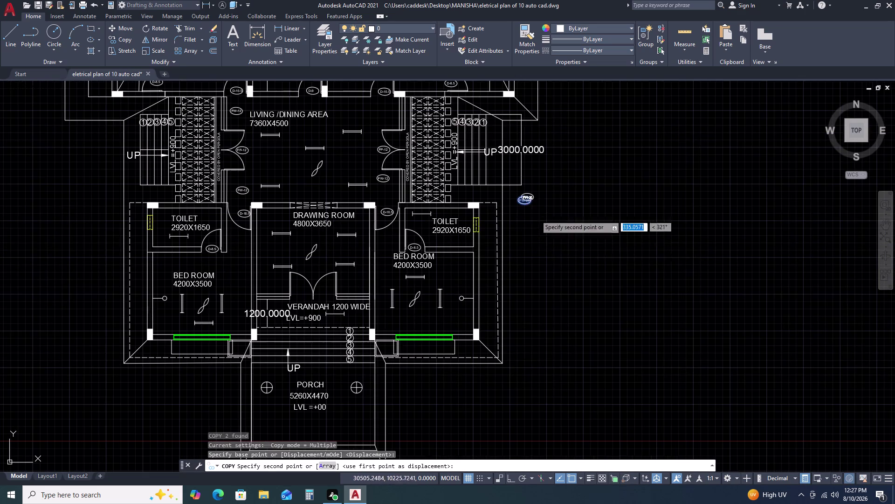
middle_drag(423, 100, 549, 260)
scroll(up, 3)
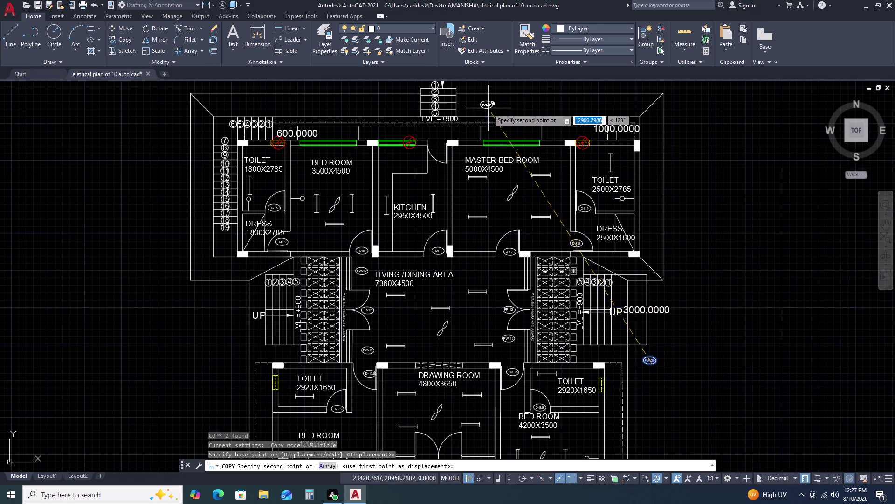
scroll(up, 3)
scroll(up, 3)
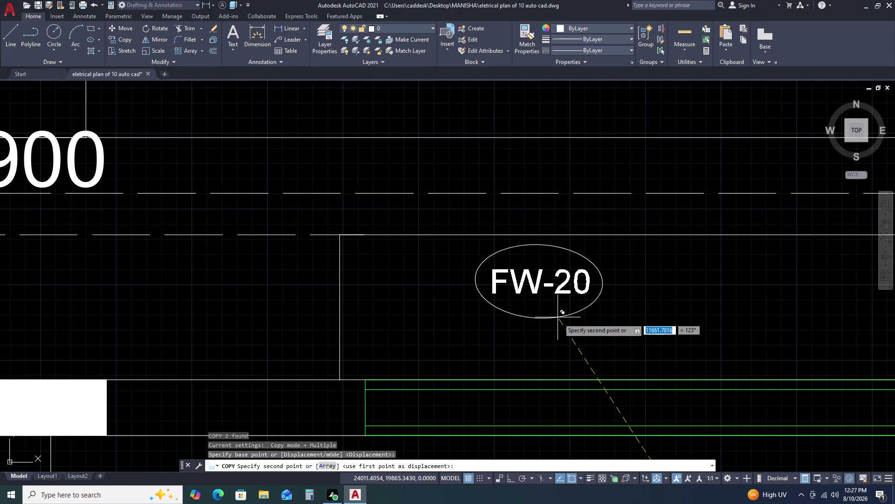
click(670, 355)
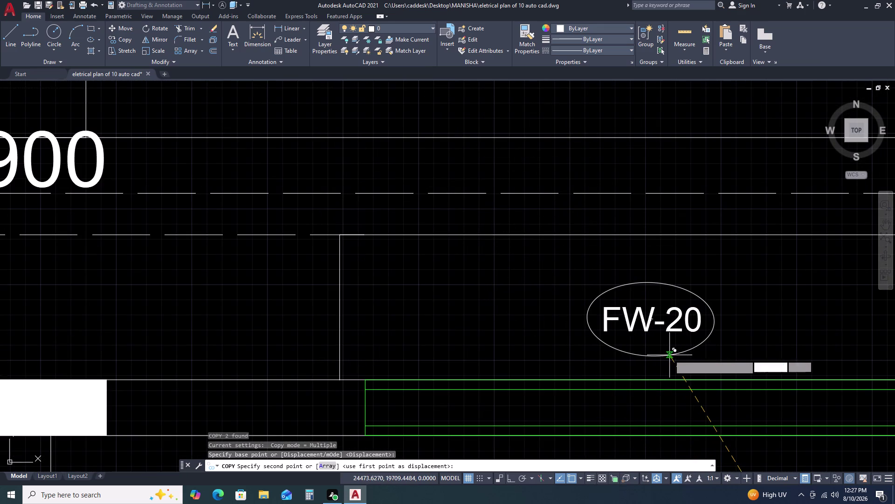
scroll(down, 3)
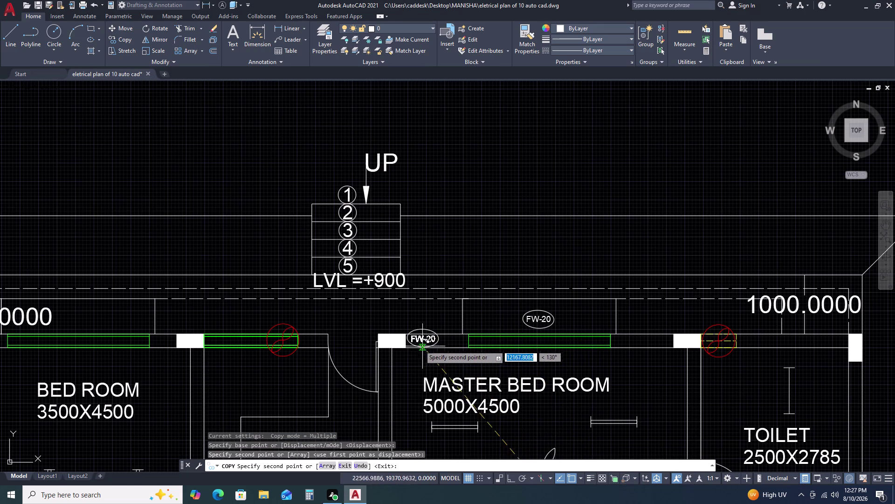
scroll(down, 3)
scroll(up, 3)
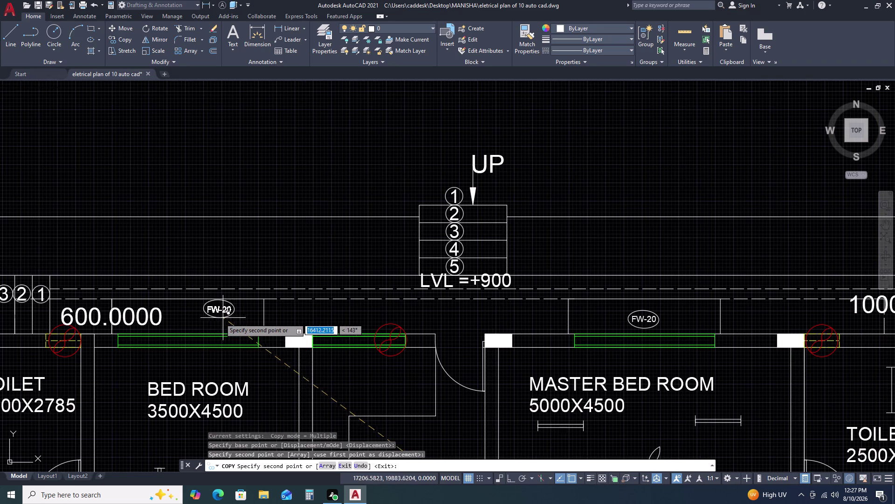
click(194, 326)
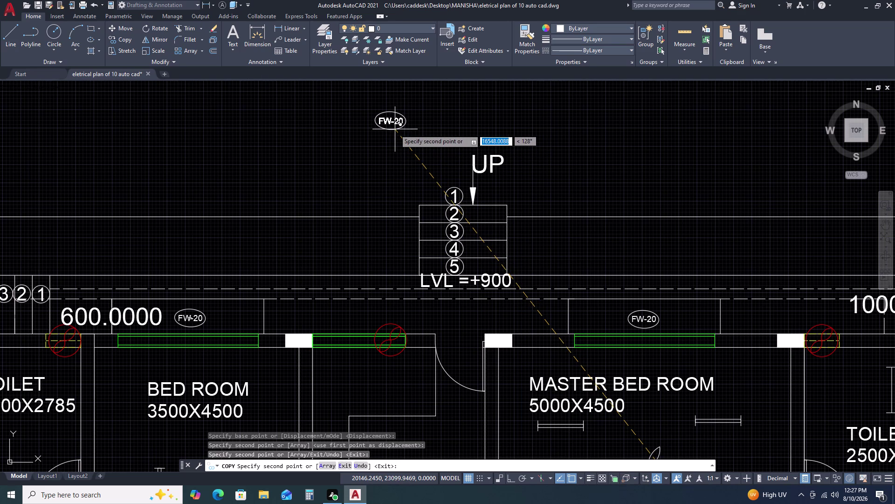
scroll(down, 3)
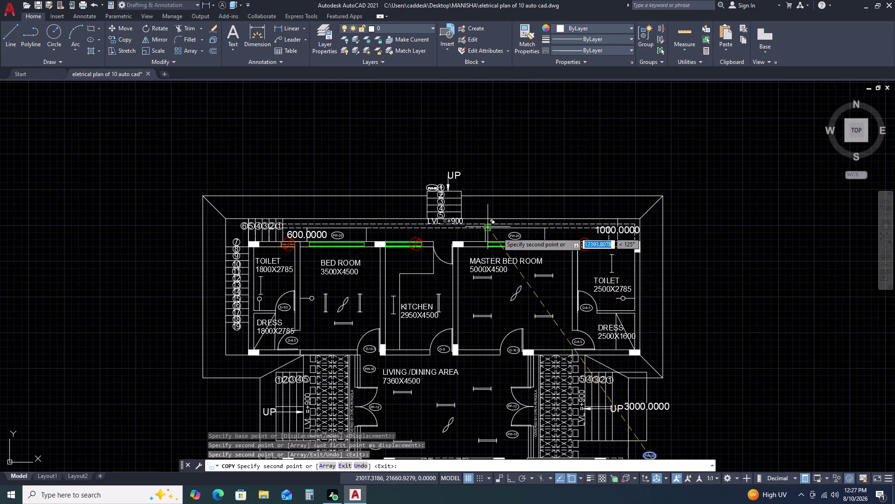
key(Escape)
scroll(down, 3)
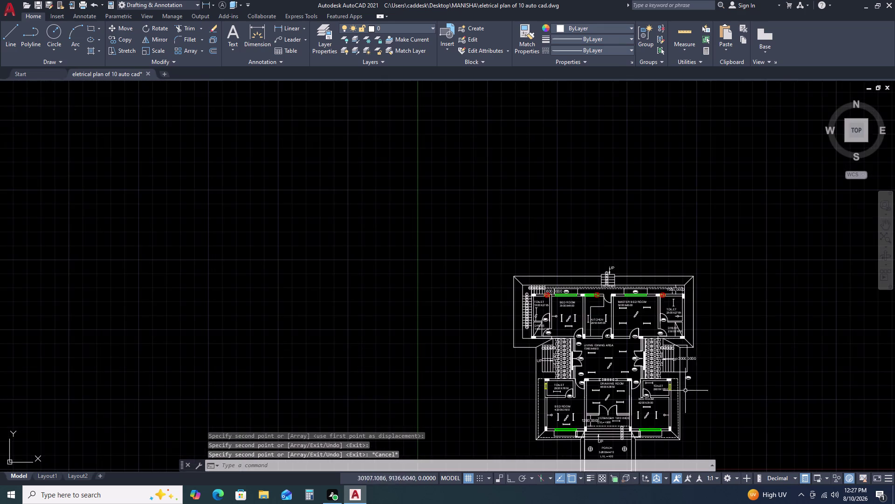
scroll(up, 3)
scroll(up, 3)
Edit the spare FW-20 tag text to read FW-12.
double_click(699, 283)
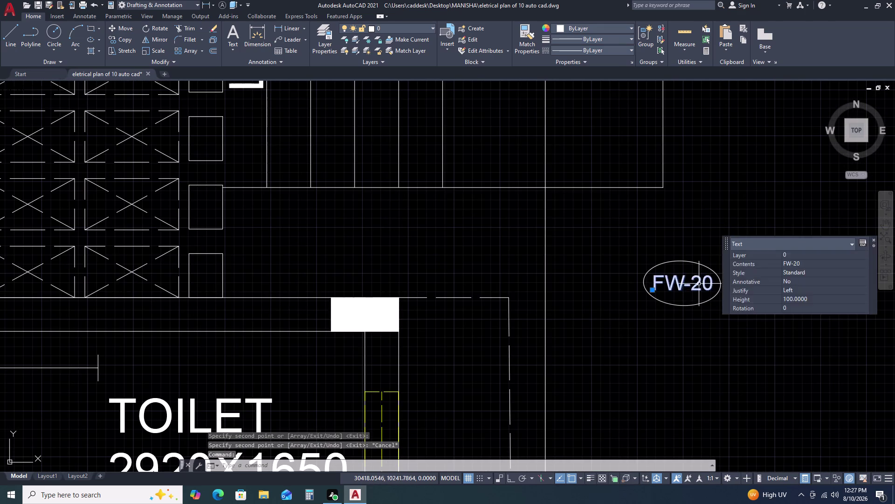
click(707, 283)
click(710, 281)
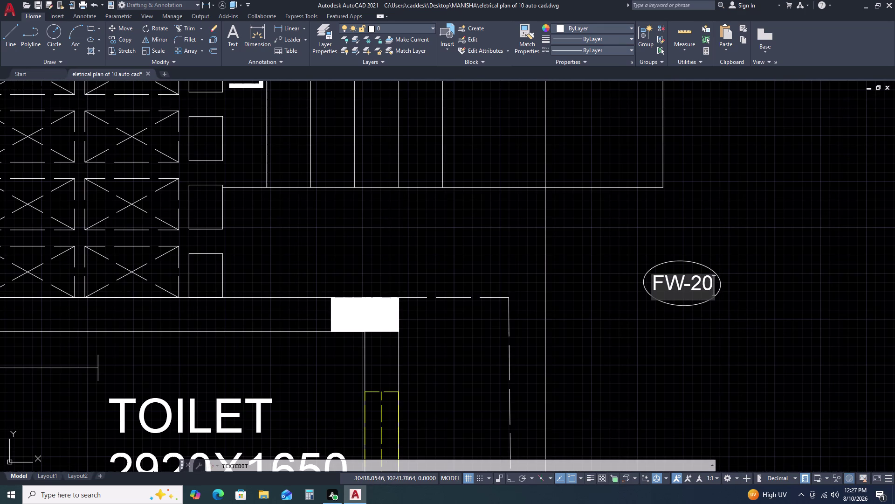
key(BackSpace)
key(BackSpace)
key(1)
key(2)
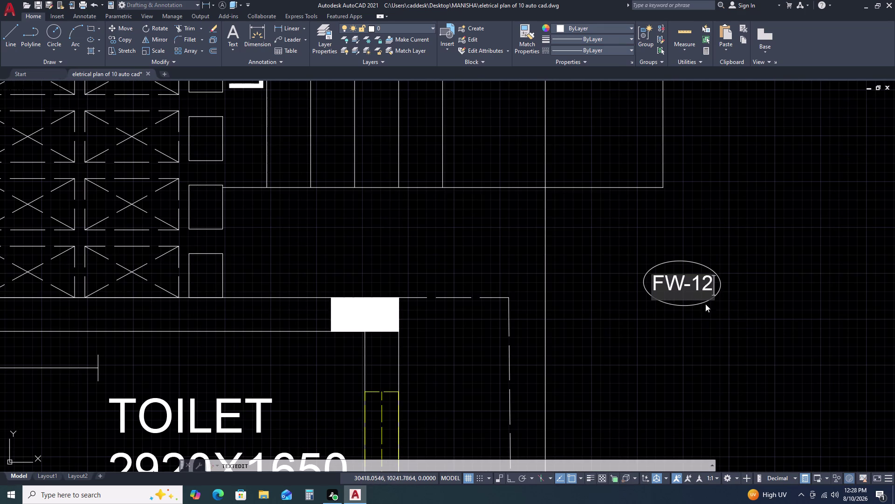
click(713, 338)
key(Escape)
Re-open the tag text and change FW-12 to FW-15.
drag(729, 267, 725, 272)
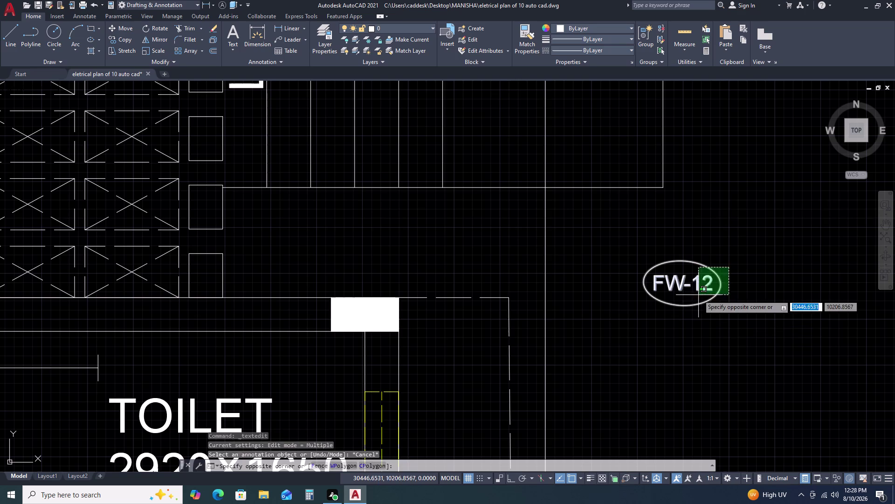
click(698, 296)
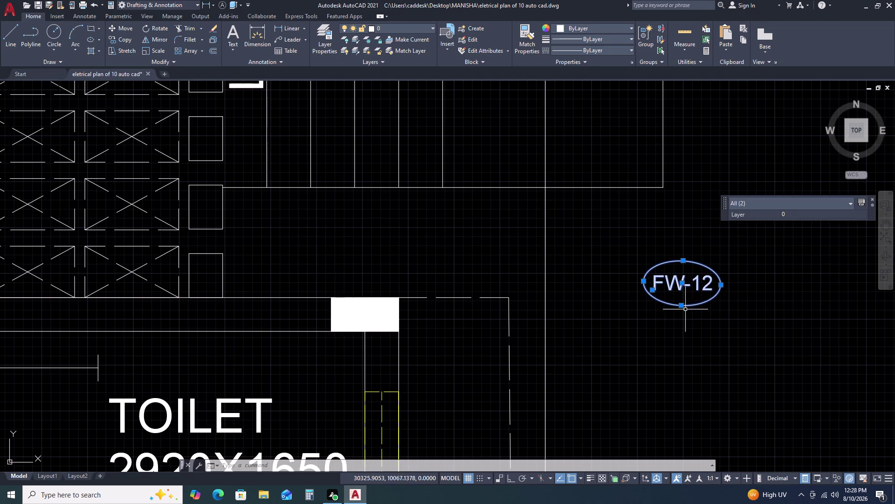
click(692, 288)
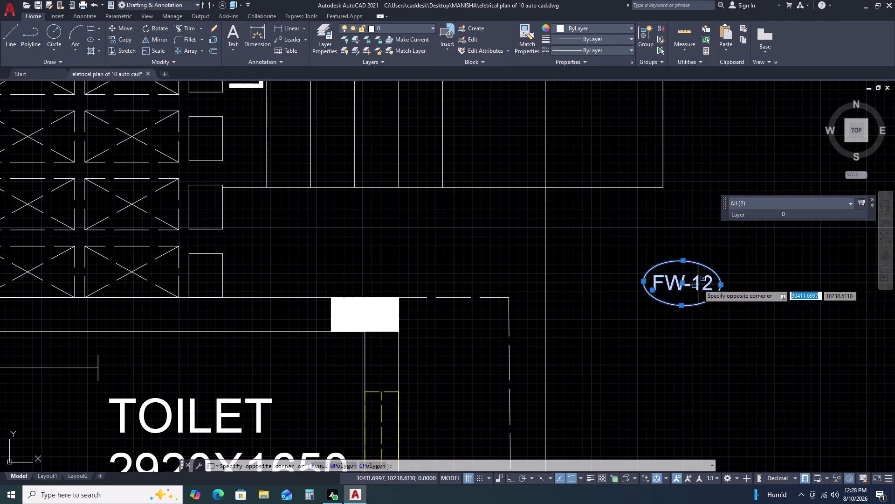
double_click(698, 283)
triple_click(698, 281)
key(Escape)
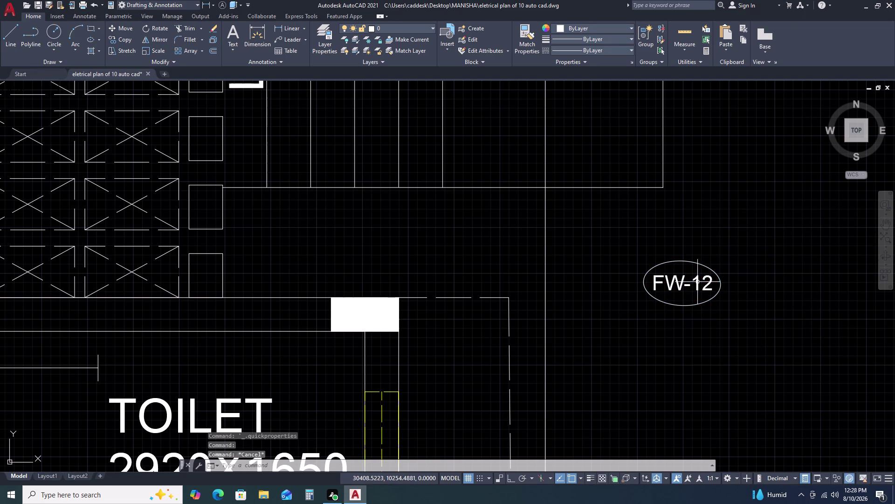
triple_click(698, 282)
click(708, 278)
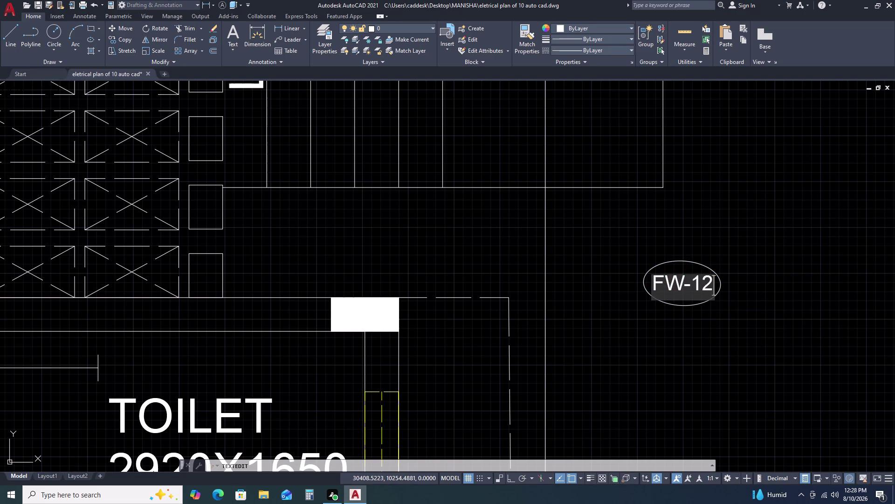
key(BackSpace)
key(5)
click(671, 358)
key(Escape)
Select the FW-15 tag and start moving it, then cancel the move.
click(727, 266)
click(689, 313)
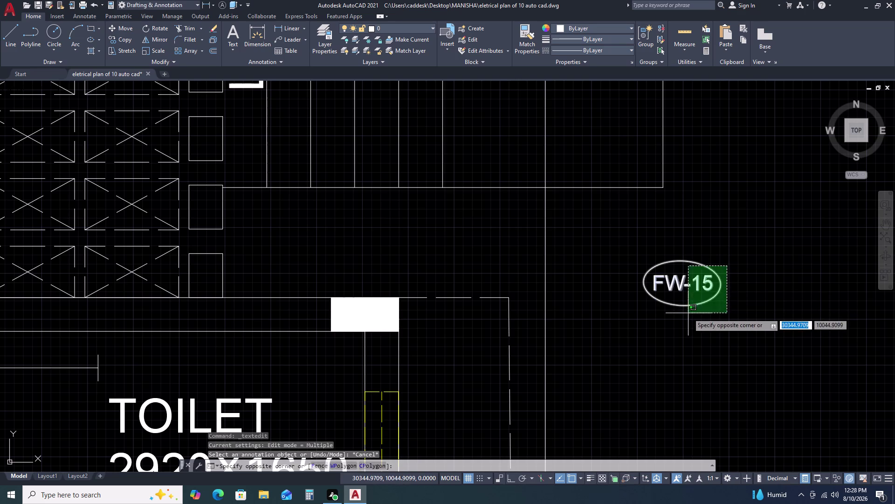
text(M)
key(space)
click(684, 313)
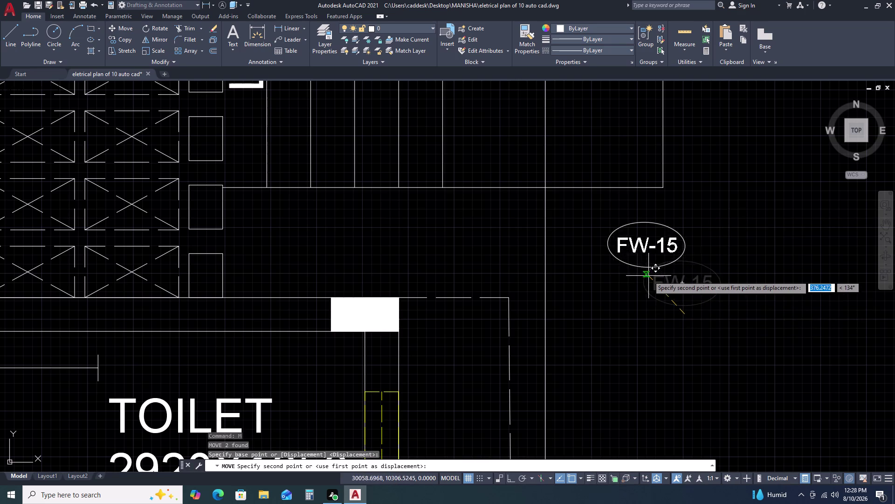
scroll(down, 3)
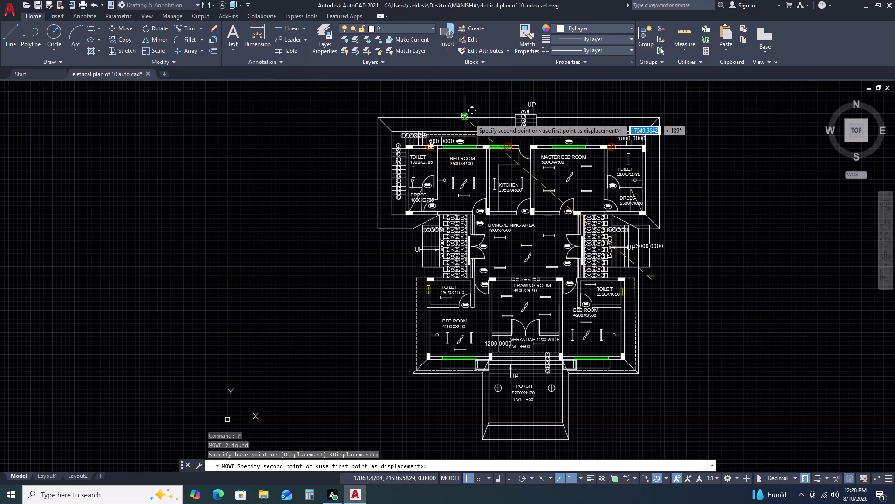
scroll(up, 3)
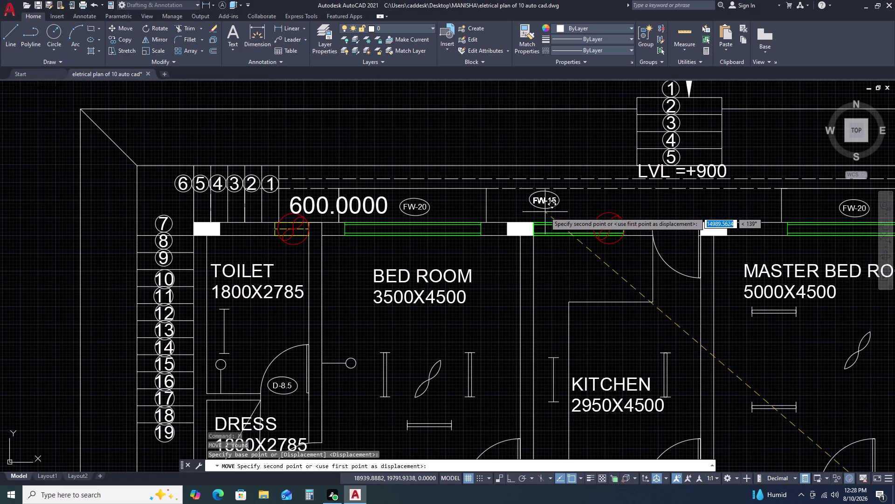
key(Escape)
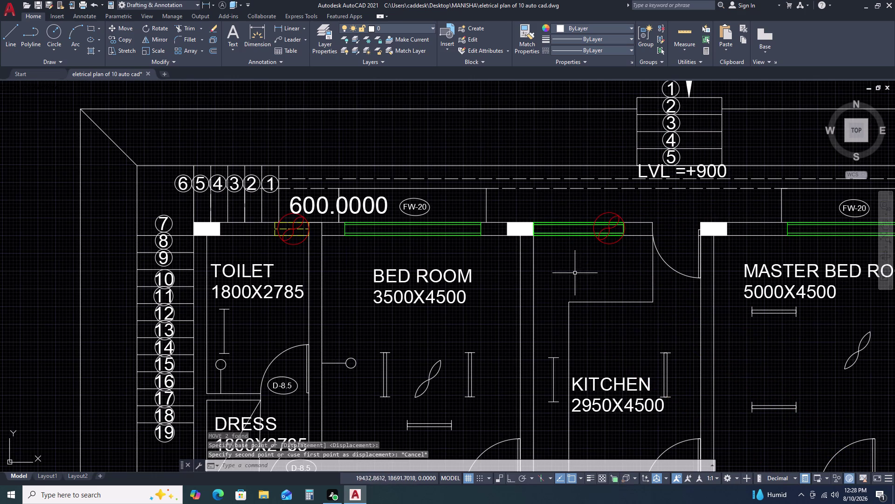
Reselect the FW-15 tag together with its ellipse.
scroll(down, 3)
scroll(up, 3)
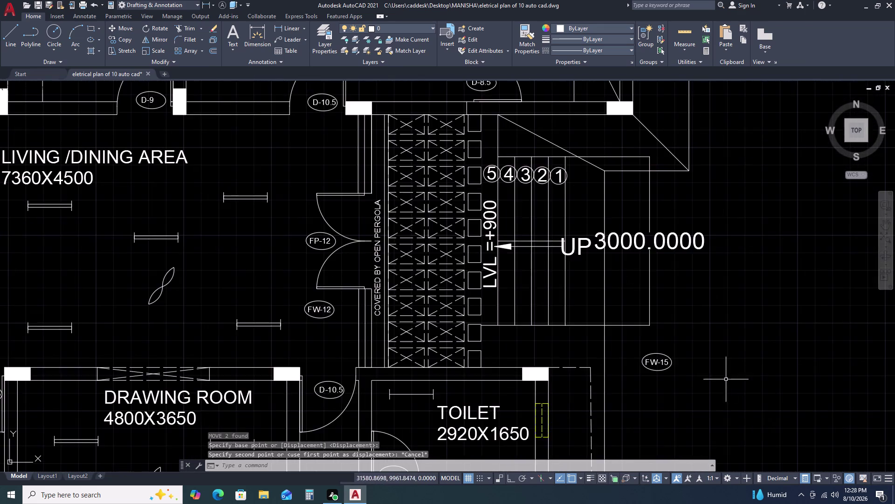
scroll(up, 3)
click(630, 336)
click(631, 353)
click(620, 340)
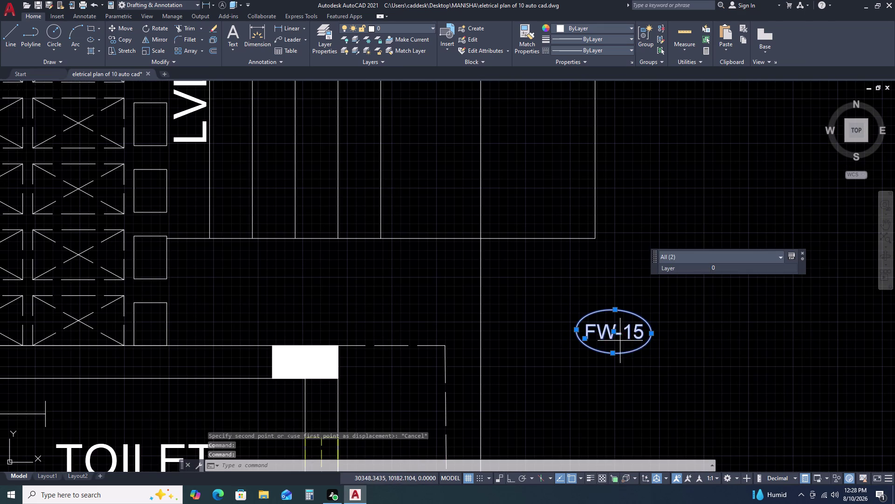
Start copying the FW-15 tag and ellipse, bringing the upper floor plan into view.
click(619, 340)
key(c)
text(O)
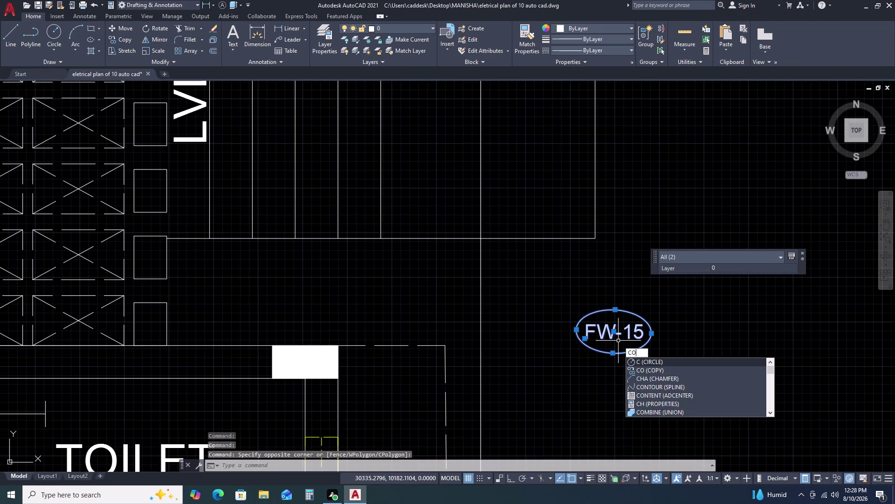
key(space)
drag(618, 340, 613, 337)
scroll(down, 3)
scroll(down, 3)
scroll(up, 3)
middle_drag(313, 108, 360, 173)
middle_drag(363, 180, 365, 186)
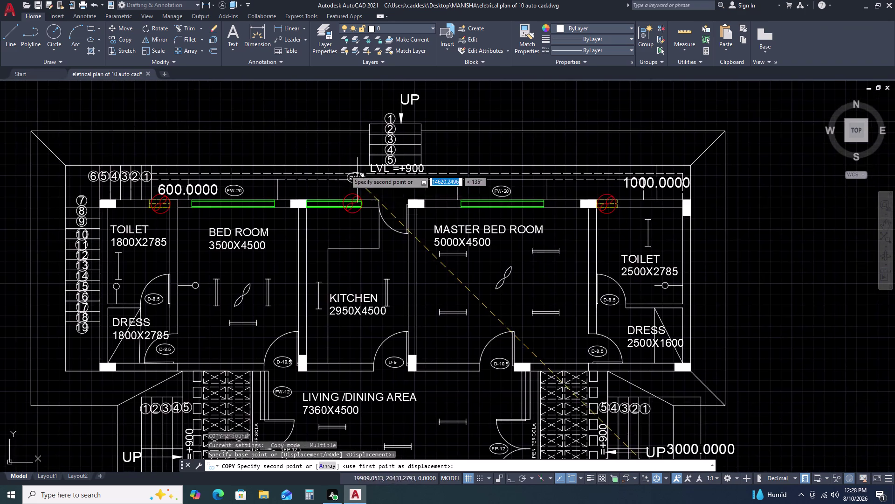
scroll(up, 3)
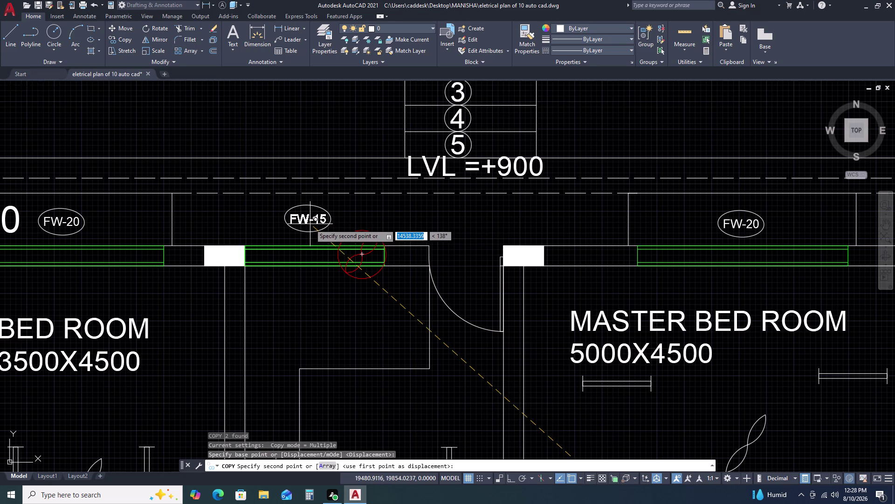
Place FW-15 copies above the kitchen window and beside the master bedroom door, then open the door copy's text.
click(281, 234)
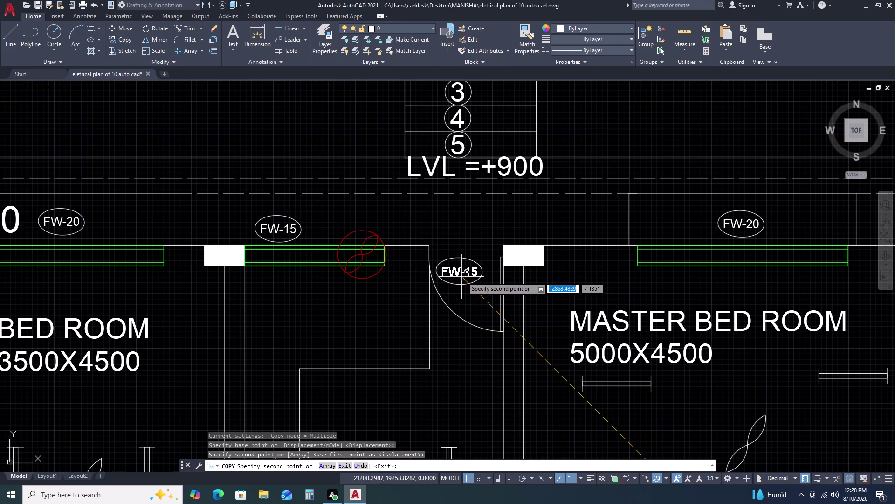
click(468, 276)
key(Escape)
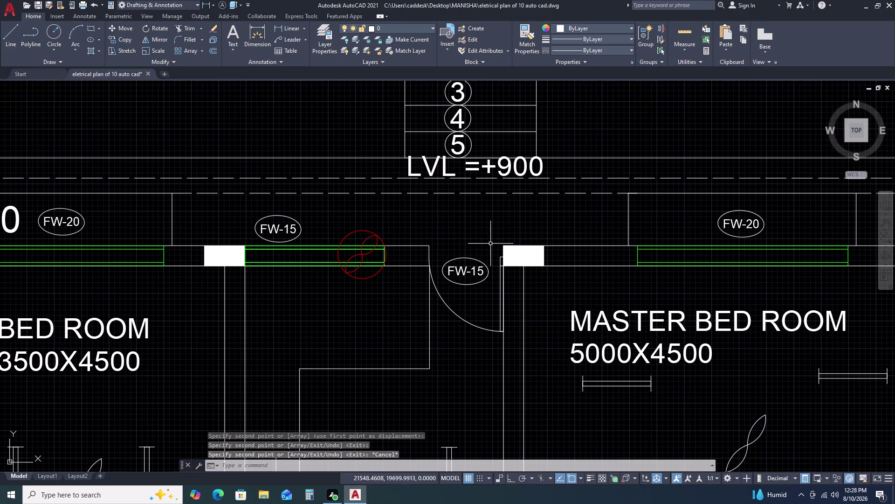
triple_click(482, 267)
click(482, 268)
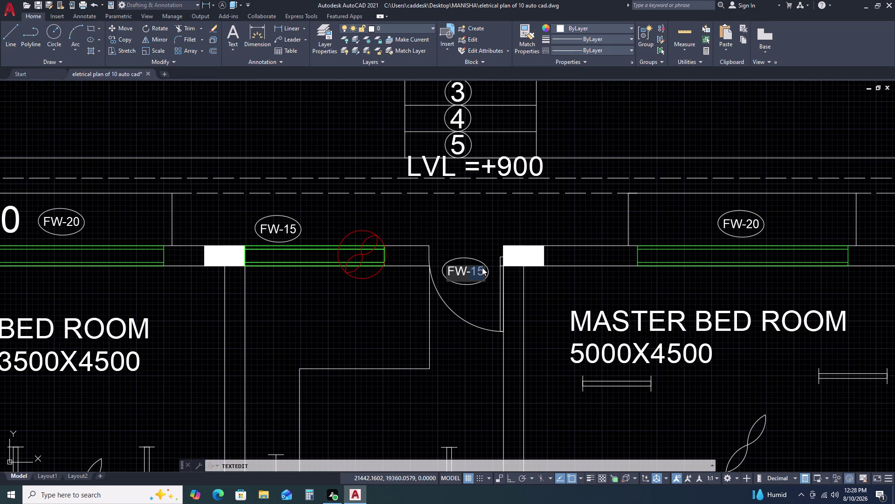
Change the copied door tag's text to FP-9.
click(483, 267)
click(482, 267)
key(BackSpace)
key(BackSpace)
key(BackSpace)
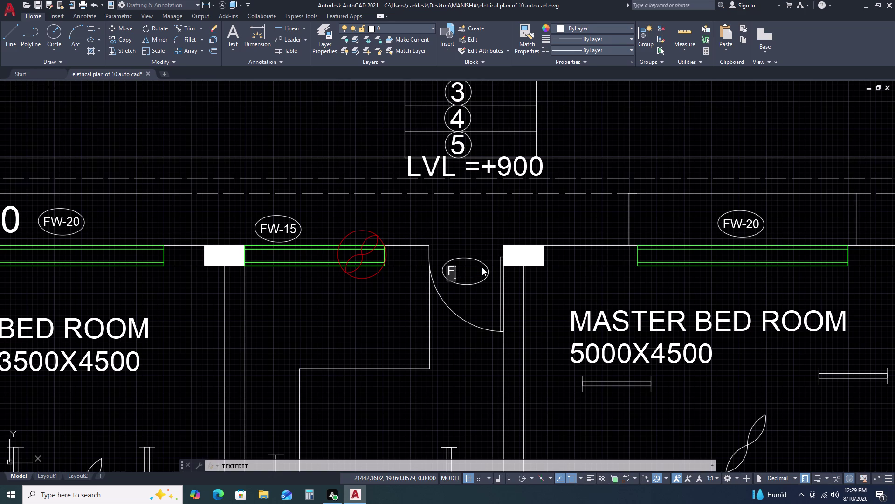
key(p)
key(minus)
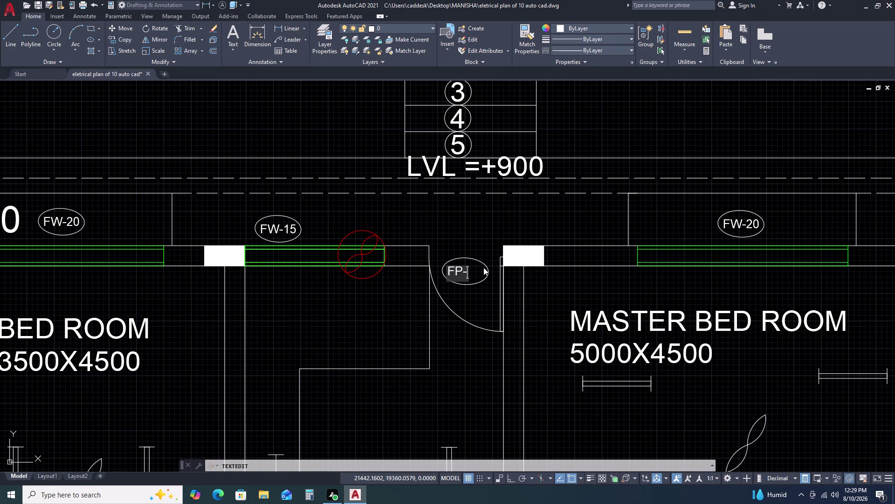
key(9)
click(542, 300)
key(Escape)
scroll(up, 3)
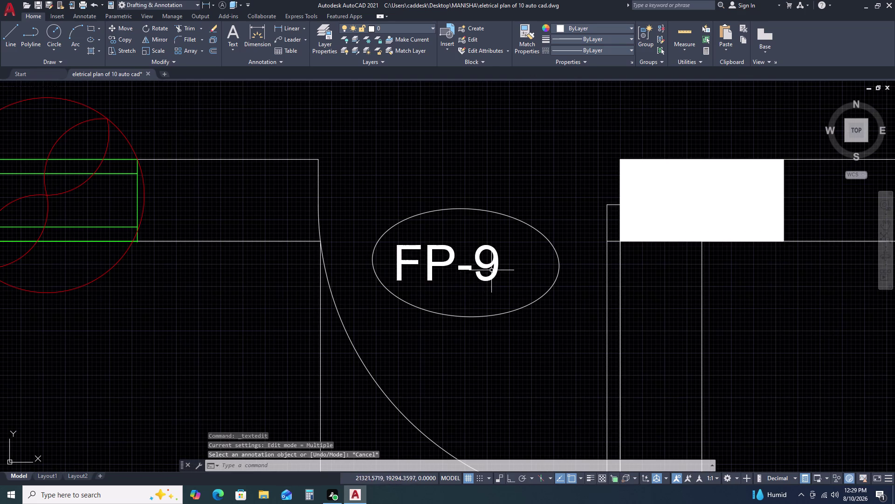
Move the FP-9 text to the centre of its ellipse and zoom out.
click(498, 269)
text(M)
key(space)
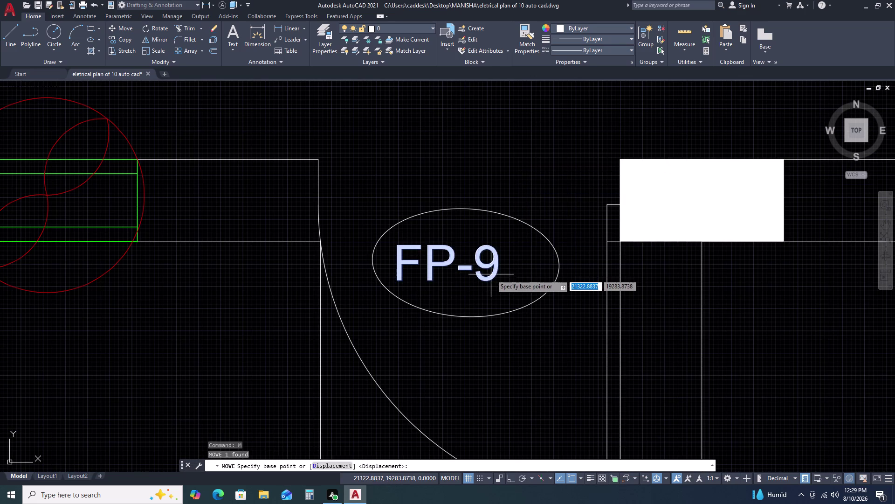
click(491, 274)
click(510, 275)
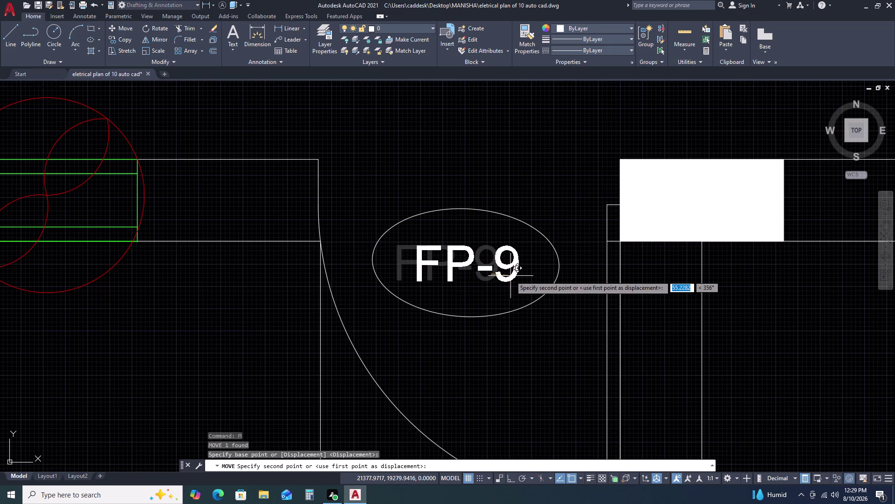
scroll(down, 3)
scroll(down, 3)
scroll(down, 3)
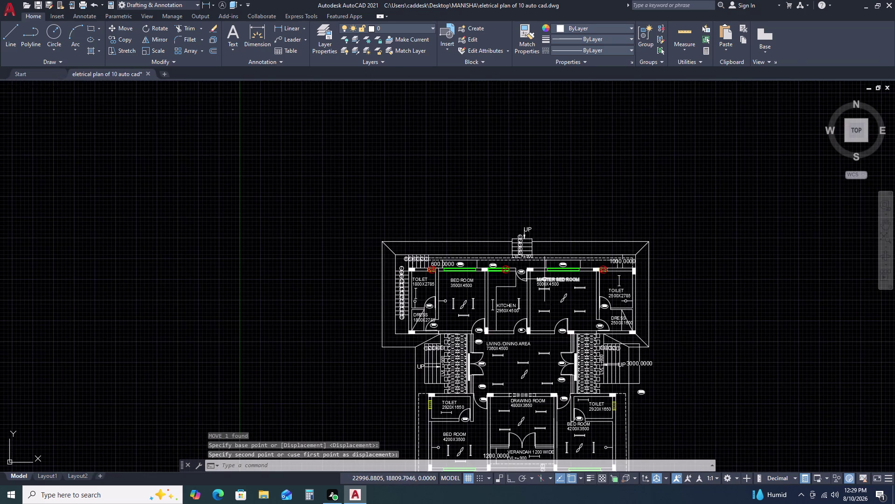
scroll(down, 3)
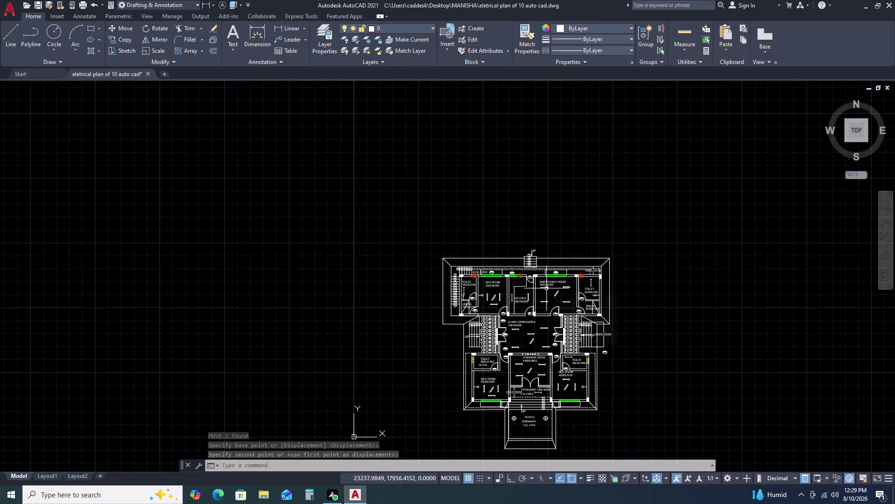
scroll(down, 3)
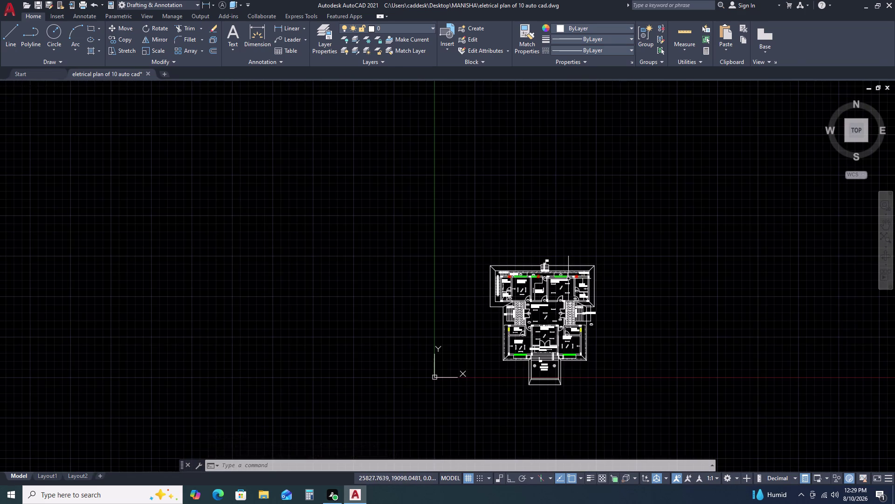
scroll(up, 3)
scroll(up, 3)
scroll(up, 3)
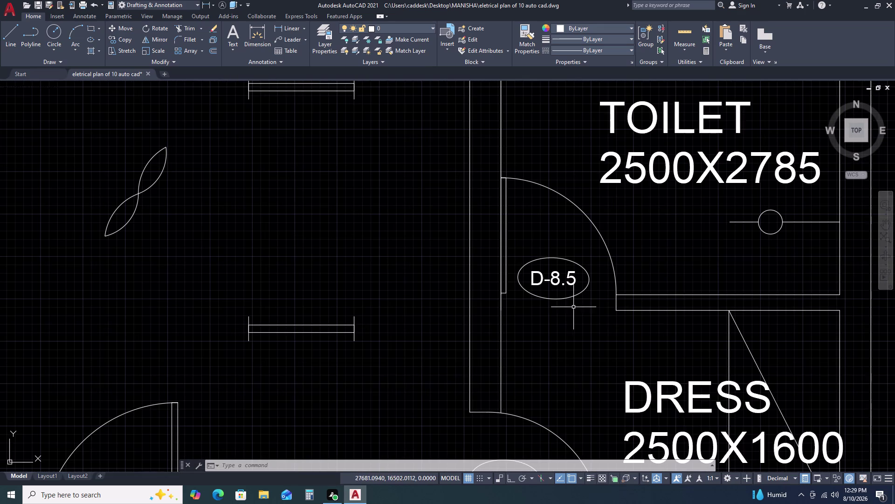
scroll(down, 3)
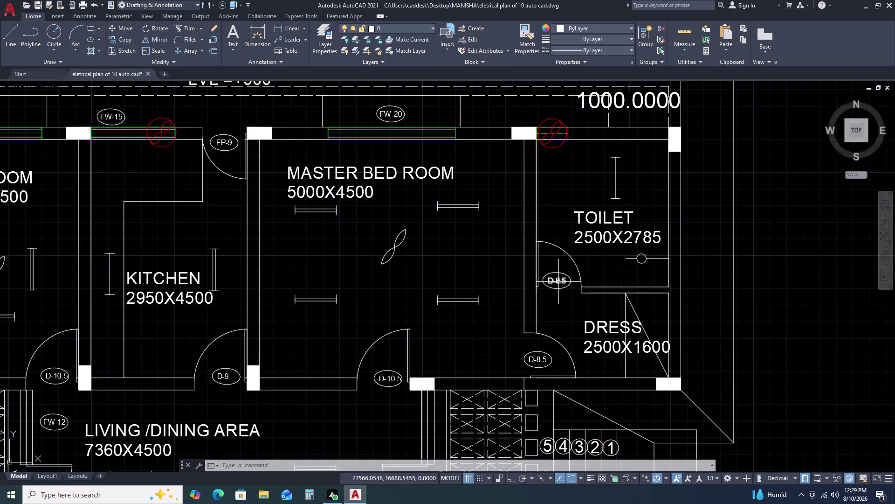
scroll(down, 3)
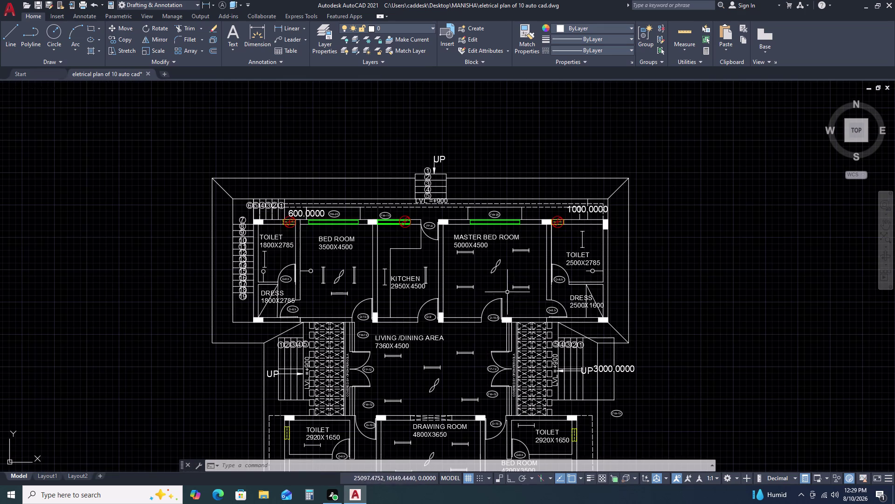
scroll(down, 3)
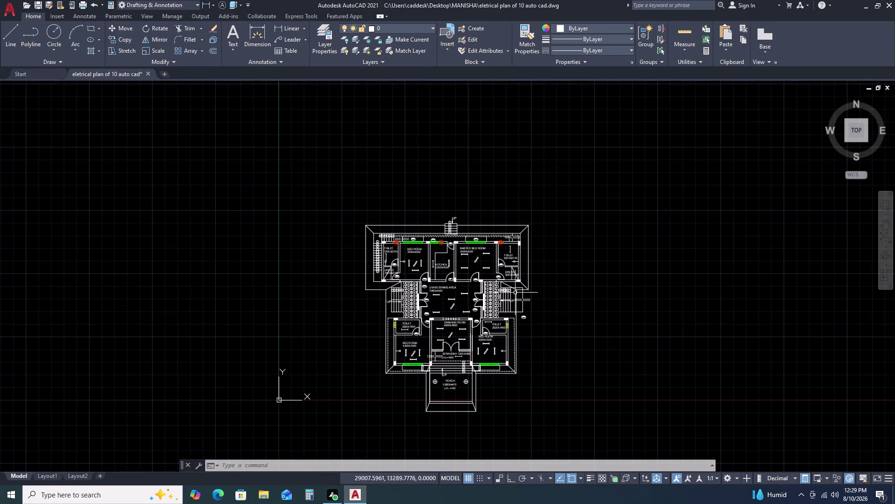
scroll(up, 3)
middle_drag(579, 285, 575, 263)
scroll(down, 3)
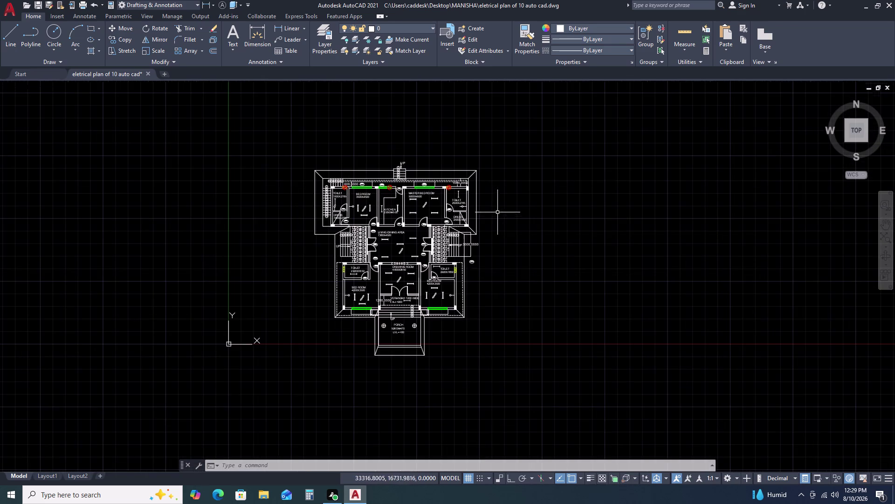
scroll(up, 3)
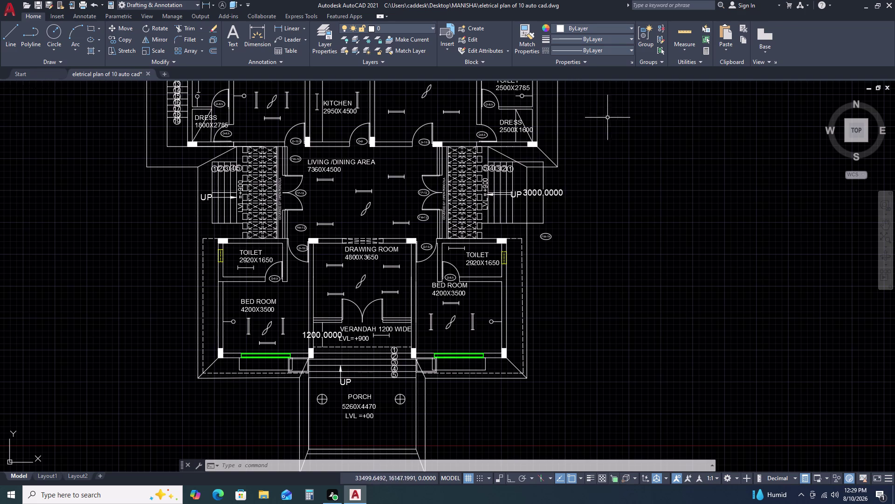
Draw a short horizontal base line with Ortho on.
key(l)
key(space)
drag(607, 215, 614, 215)
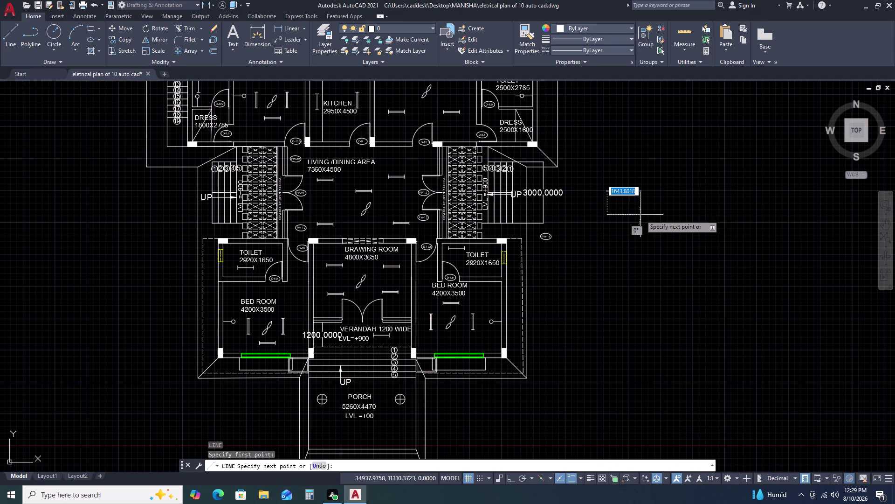
key(F8)
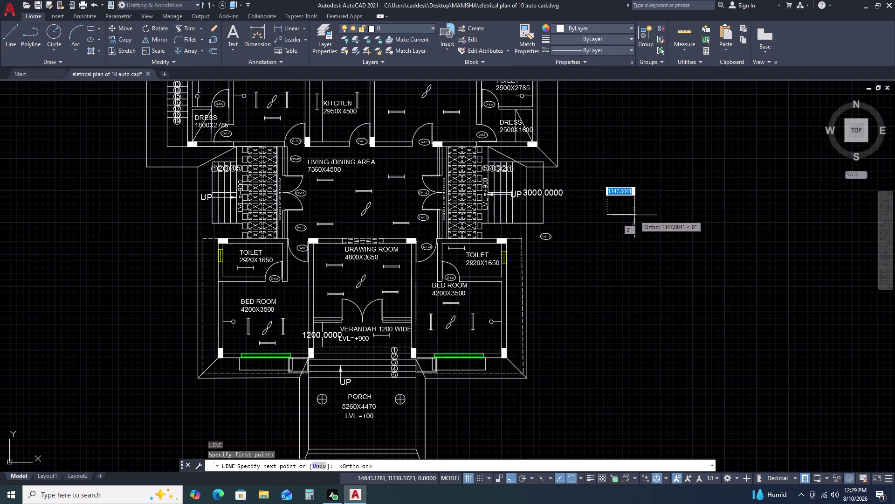
click(635, 215)
key(Escape)
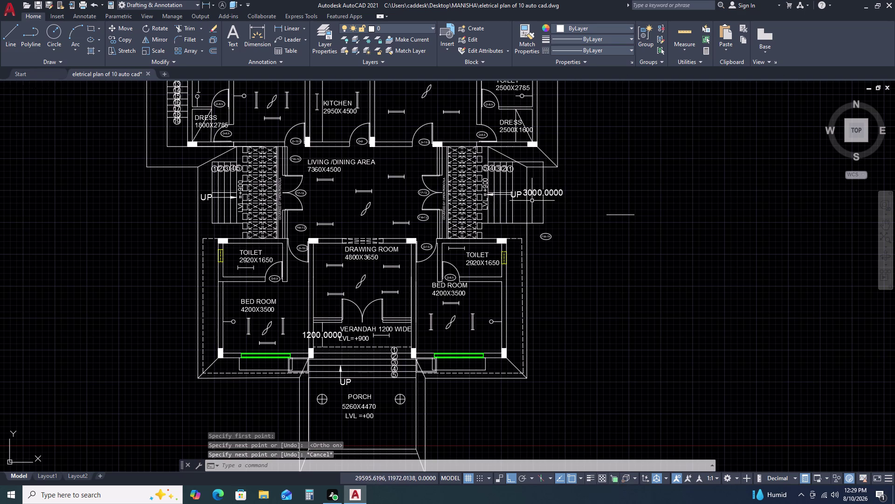
Draw a three-point arc on the base line to form a semicircle.
text(AR)
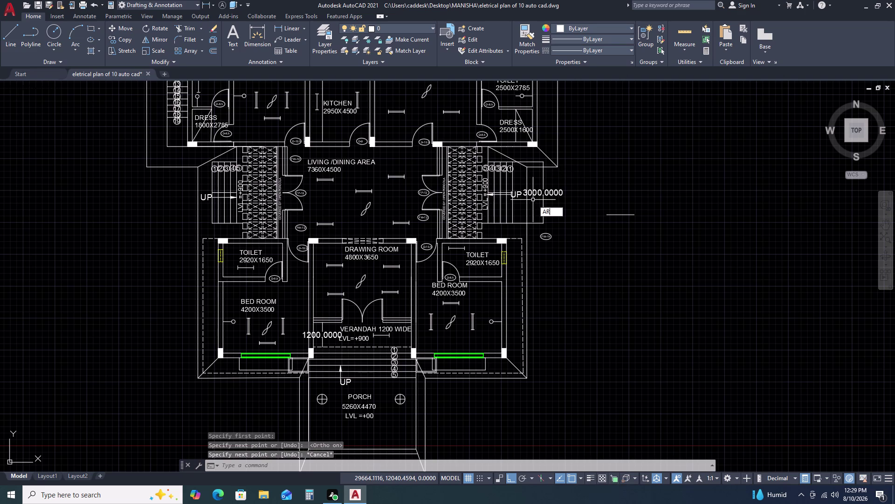
text(C)
key(space)
scroll(up, 3)
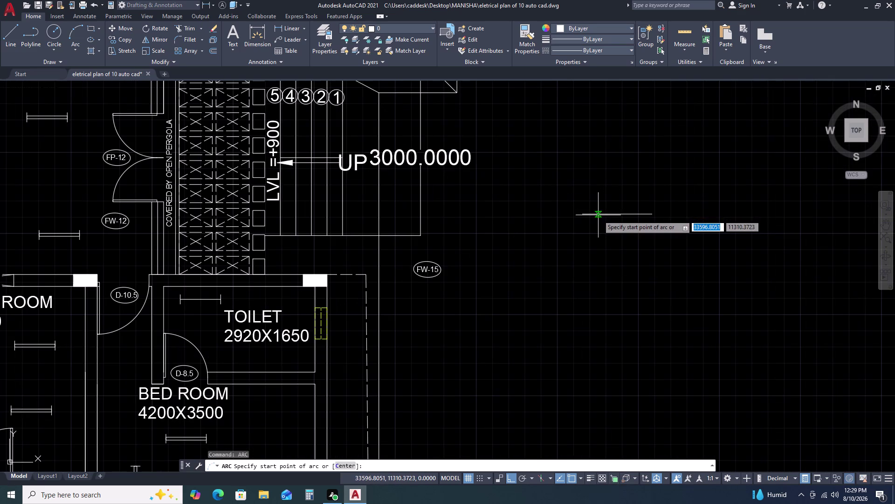
click(599, 215)
click(638, 216)
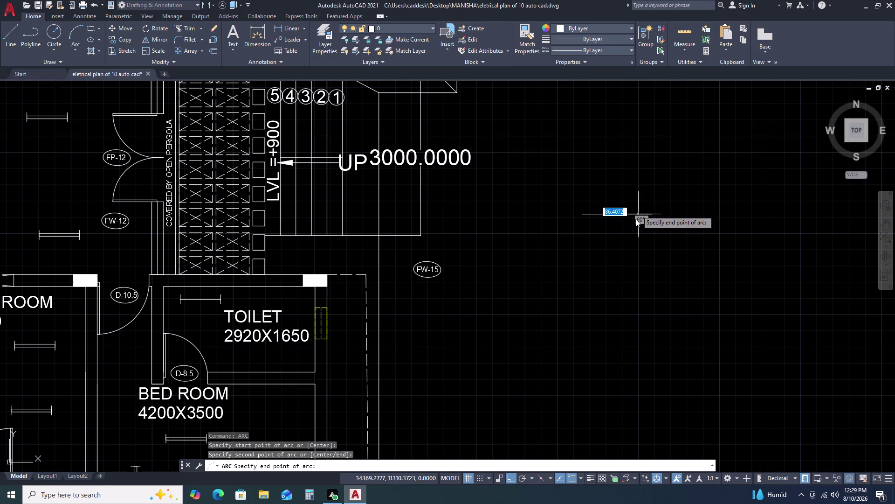
click(633, 224)
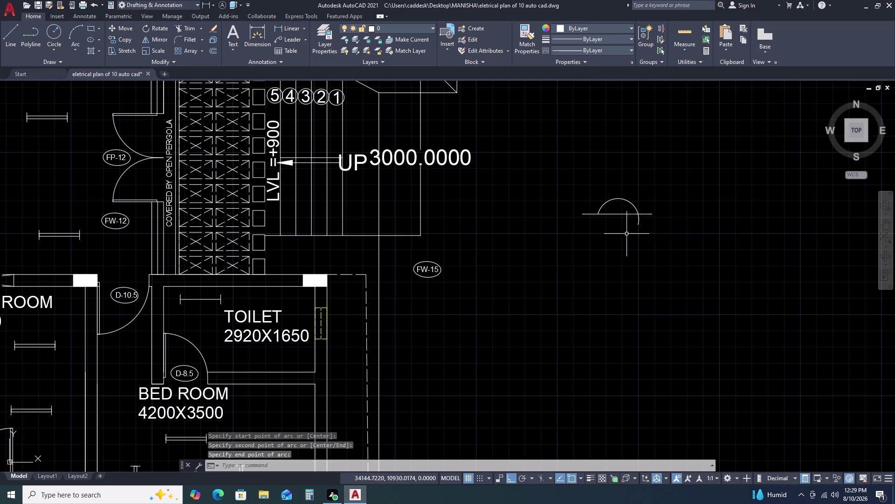
Trim the base line against the arc and centre the symbol in view.
text(TR)
key(space)
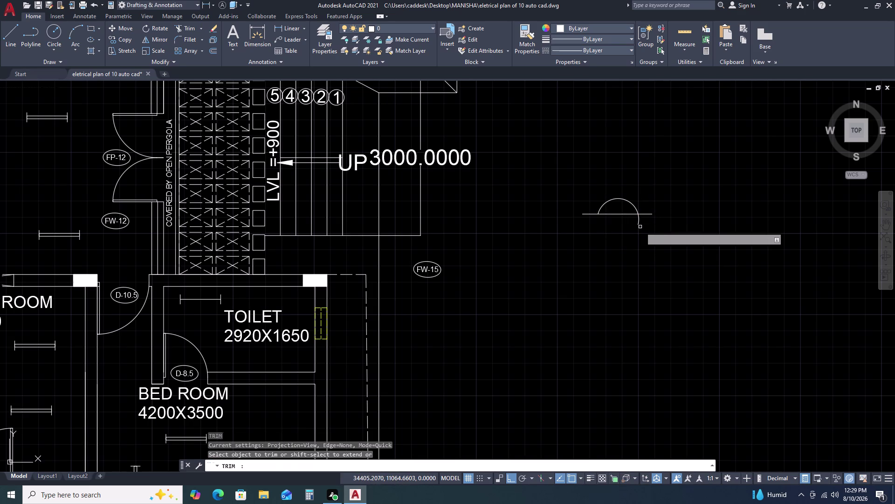
click(640, 220)
key(Escape)
scroll(up, 3)
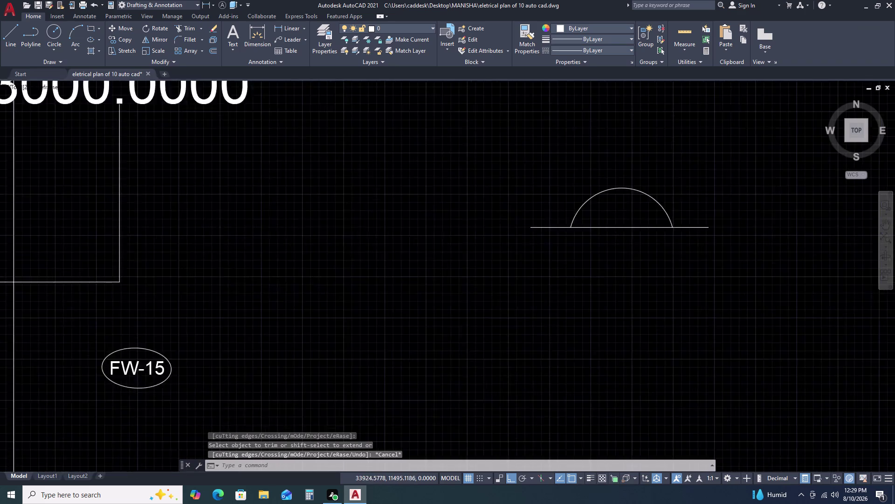
middle_drag(646, 220, 558, 208)
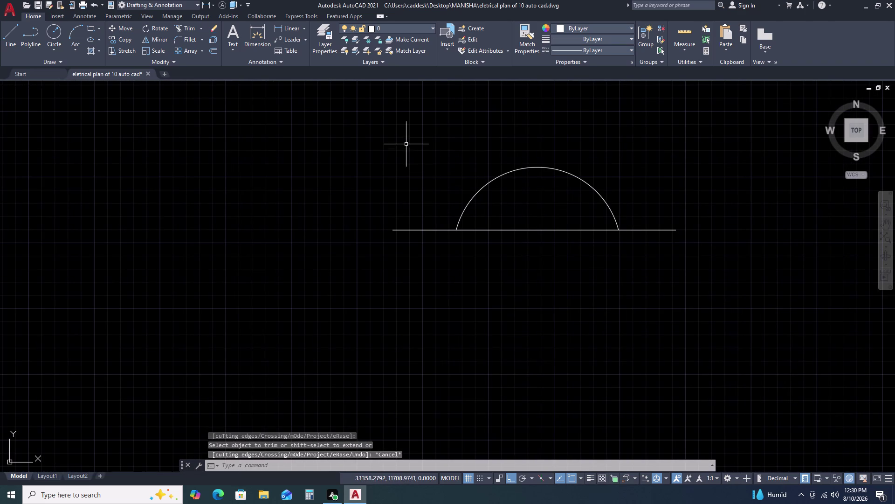
Draw an angled ray on the left side above the arc.
text(L)
key(space)
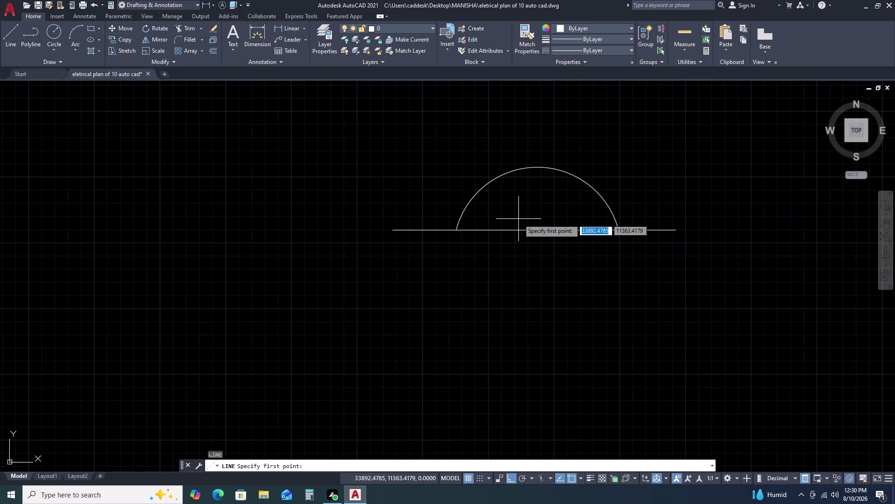
scroll(down, 3)
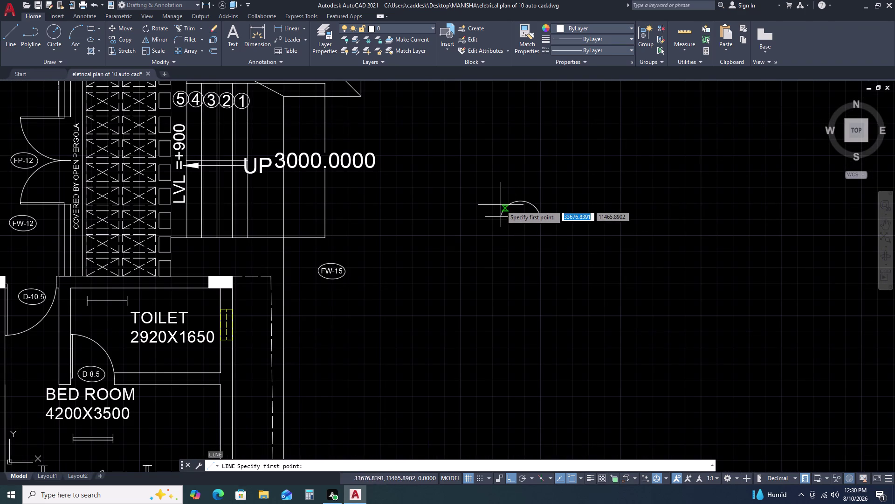
click(504, 207)
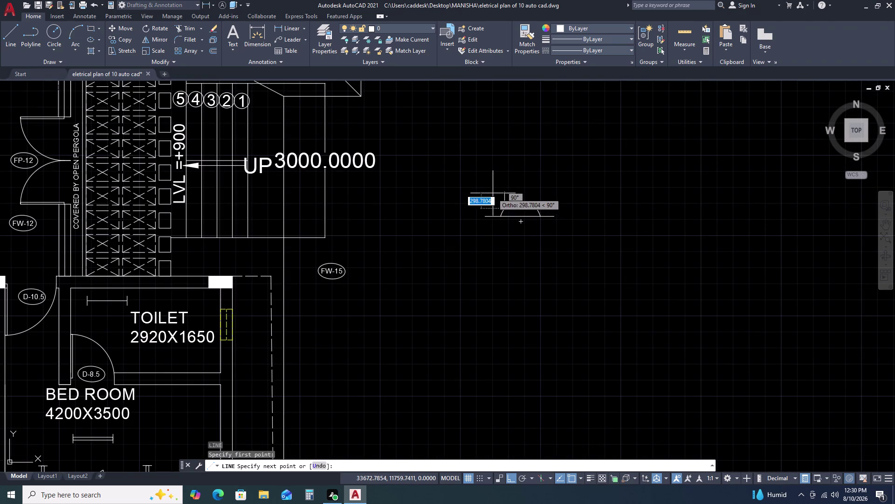
key(F8)
scroll(up, 3)
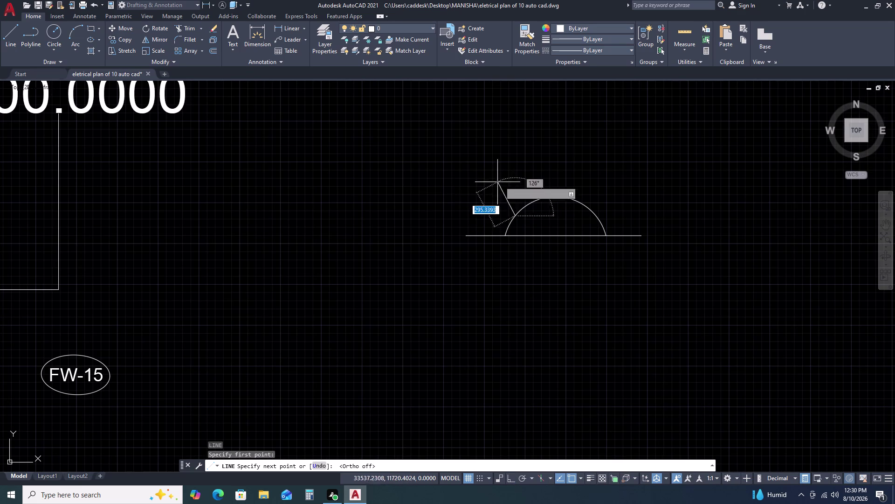
click(471, 197)
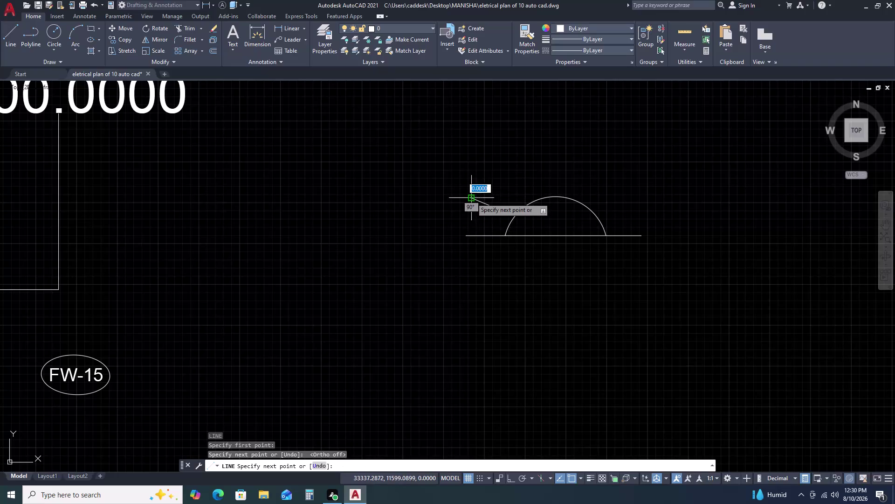
Draw an upright ray above the arc's top and a diagonal ray up to the right.
key(space)
key(space)
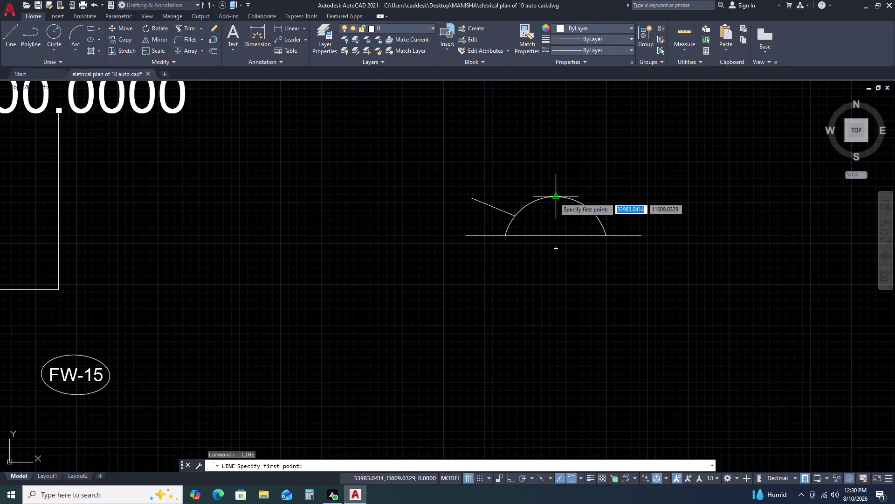
drag(554, 197, 553, 192)
click(556, 155)
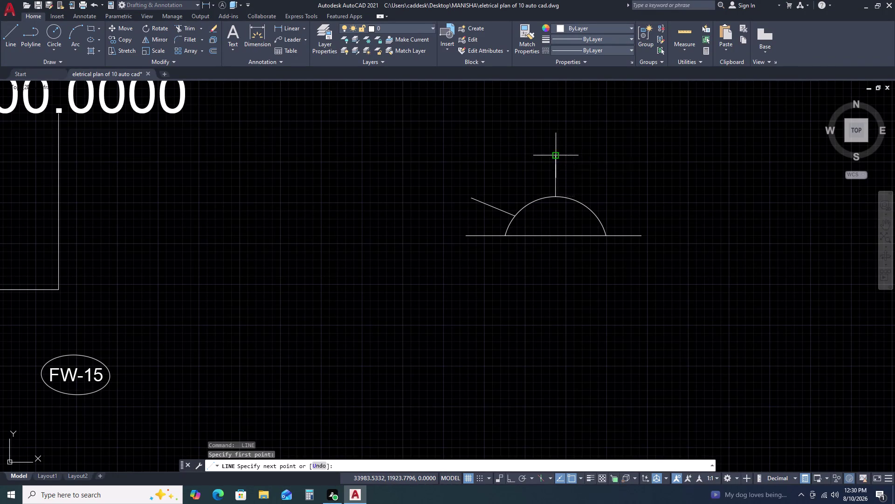
key(space)
key(space)
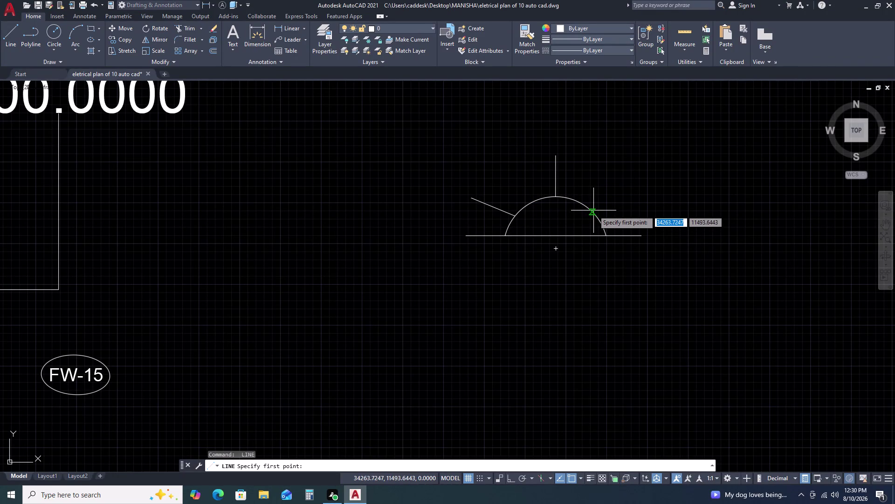
click(592, 212)
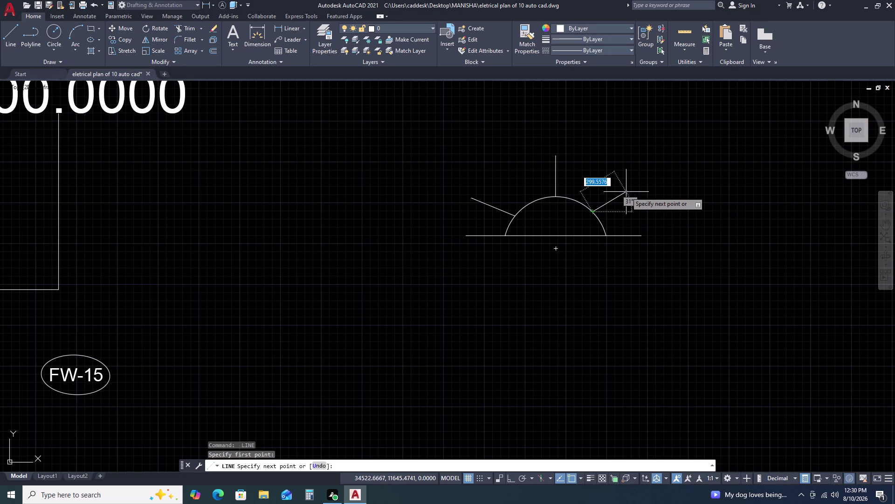
click(629, 189)
key(Escape)
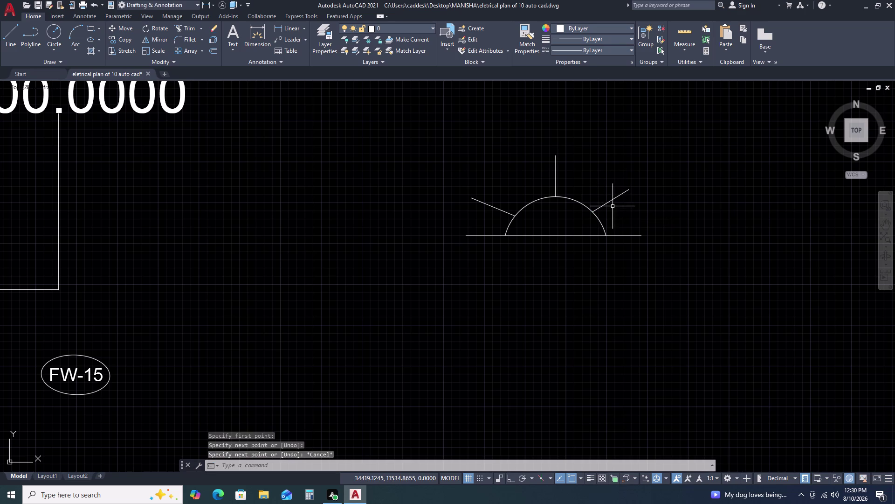
Move the right-hand diagonal ray so it starts on the arc.
click(613, 206)
click(606, 187)
key(m)
key(space)
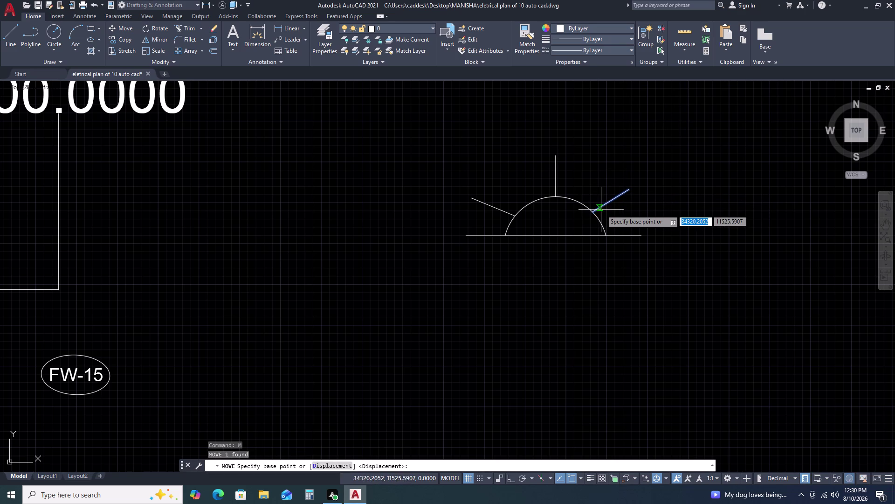
click(593, 213)
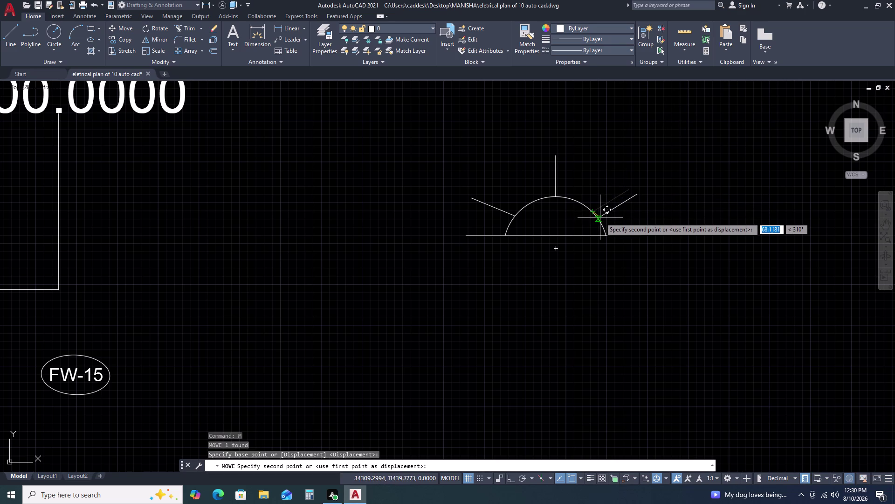
click(601, 217)
key(Escape)
scroll(down, 3)
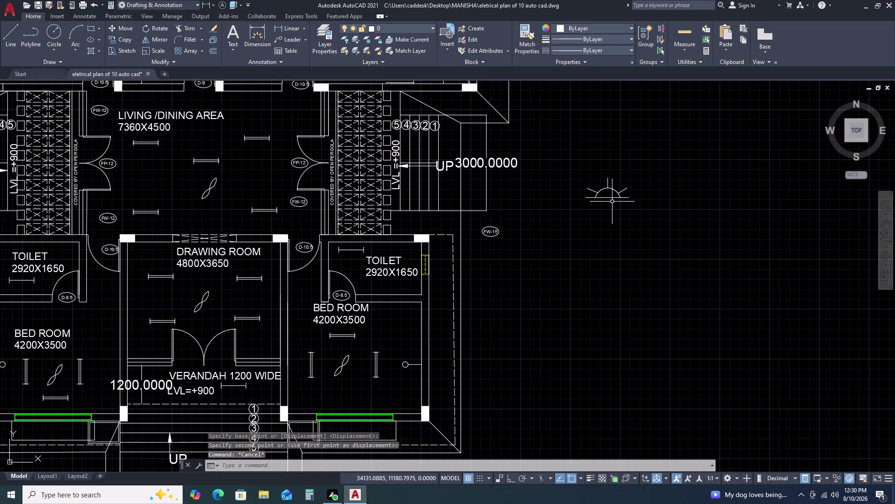
scroll(up, 3)
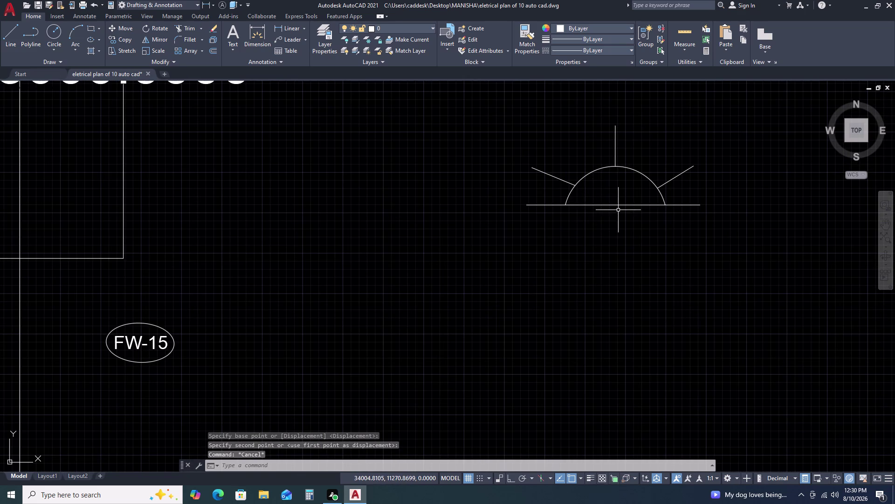
scroll(down, 3)
click(650, 179)
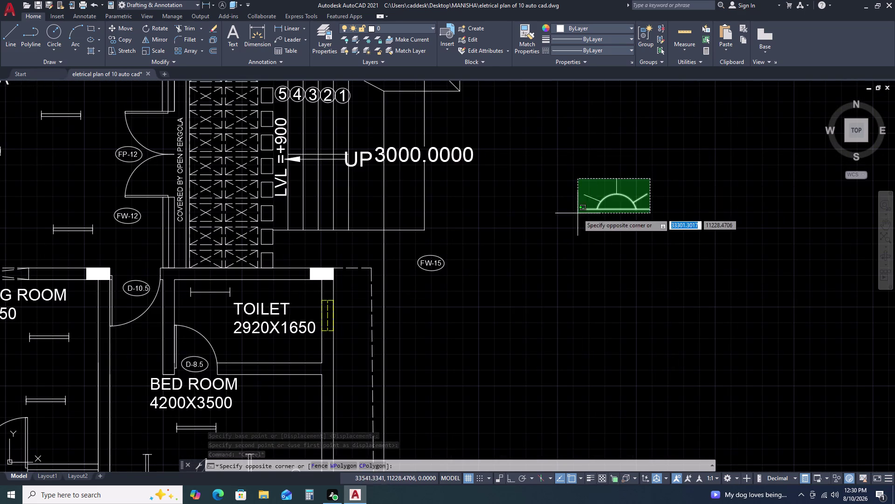
click(578, 213)
key(j)
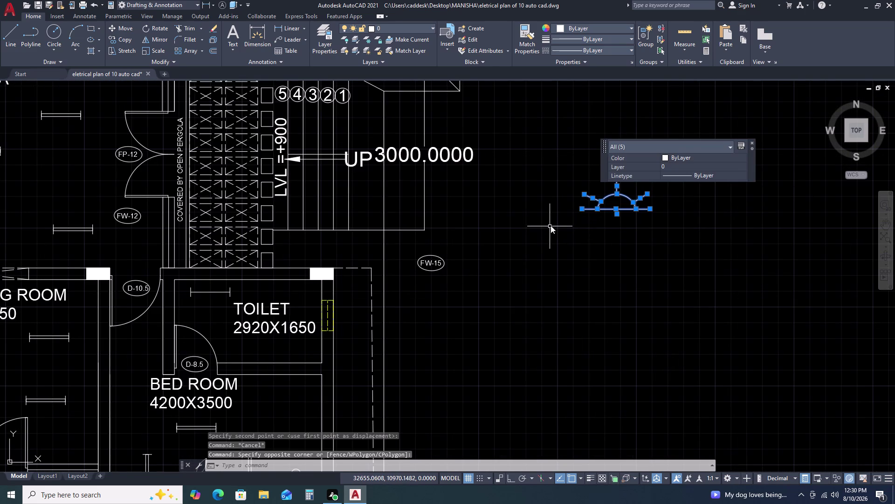
key(Return)
click(637, 191)
click(608, 214)
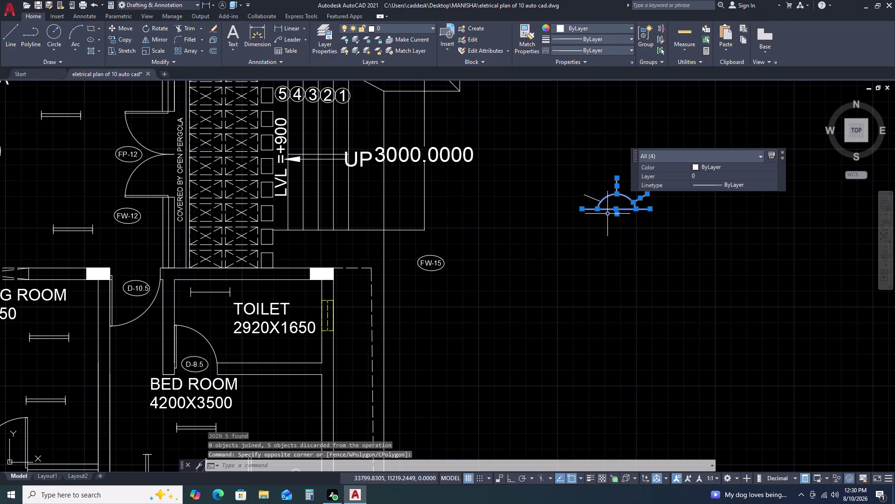
click(600, 192)
click(582, 202)
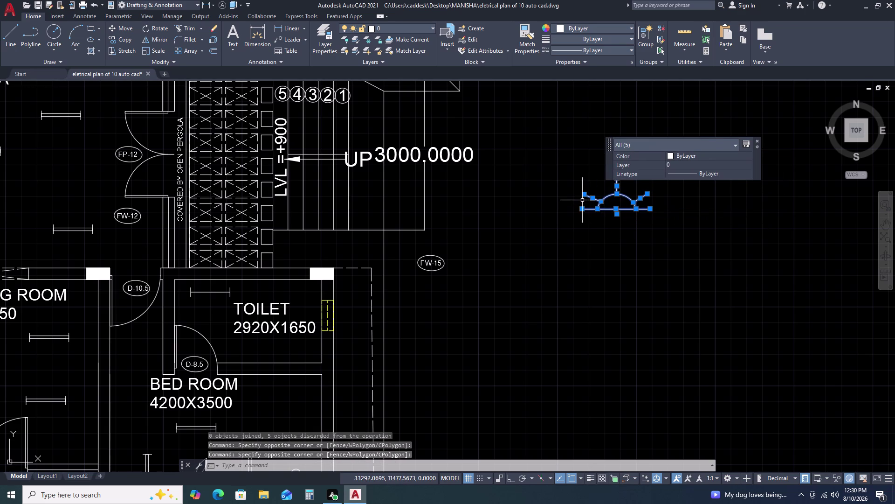
key(j)
key(Return)
click(648, 185)
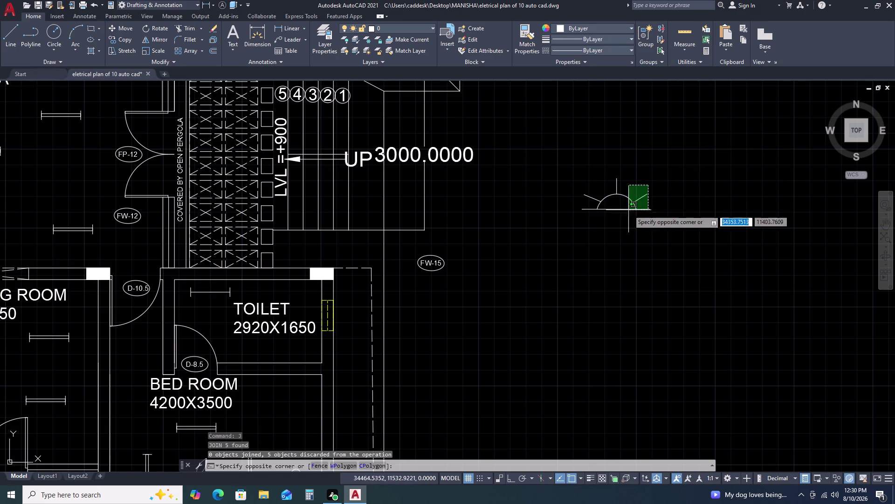
click(566, 219)
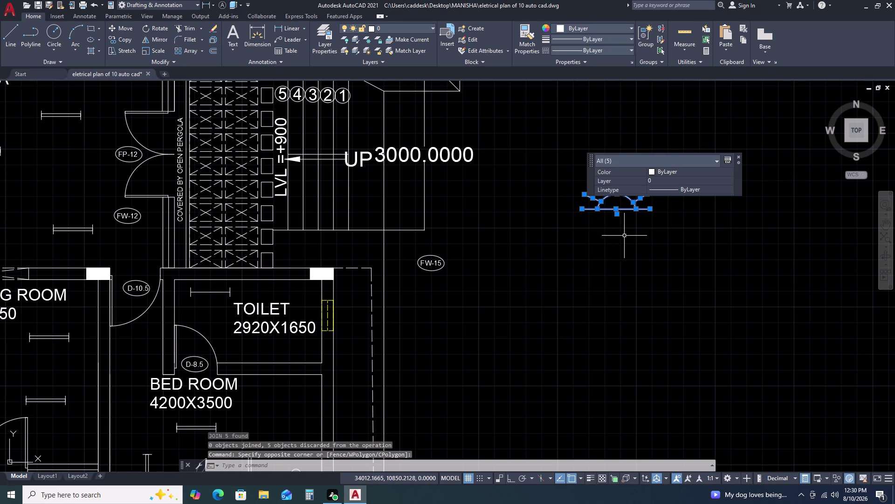
scroll(down, 3)
key(c)
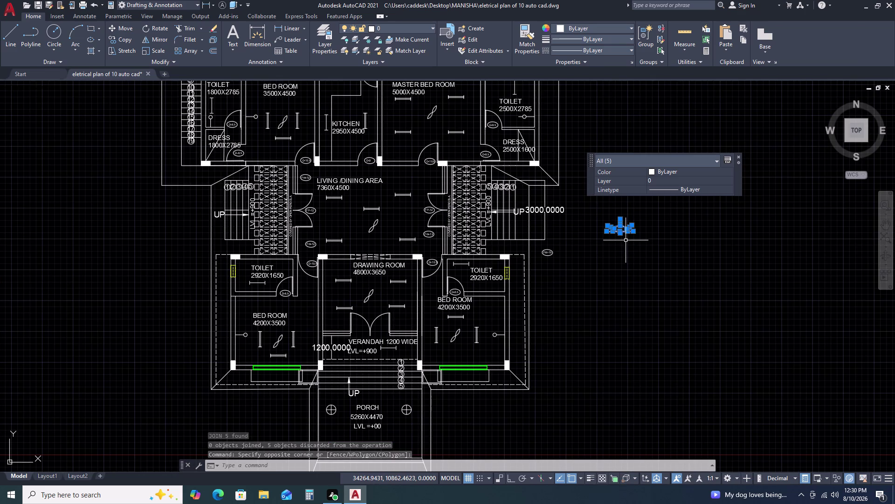
Start copying the wall-light symbol, then cancel the copy.
key(o)
key(space)
scroll(up, 3)
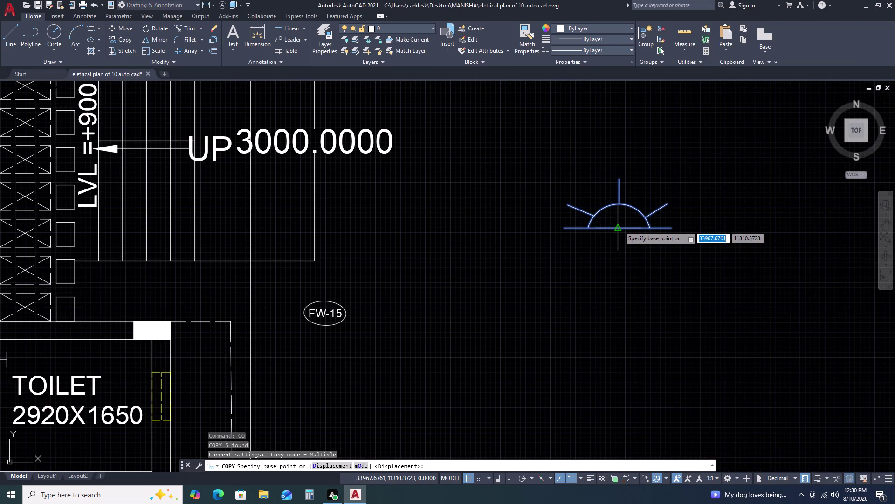
click(619, 226)
scroll(down, 3)
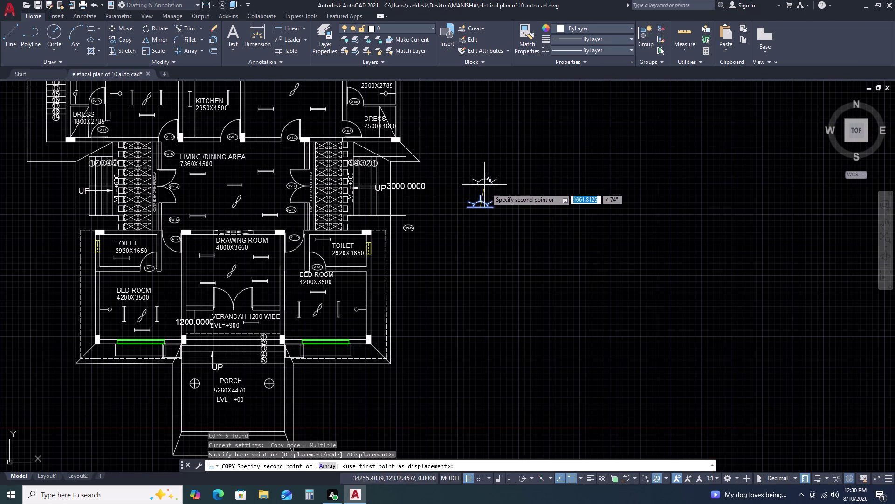
key(Escape)
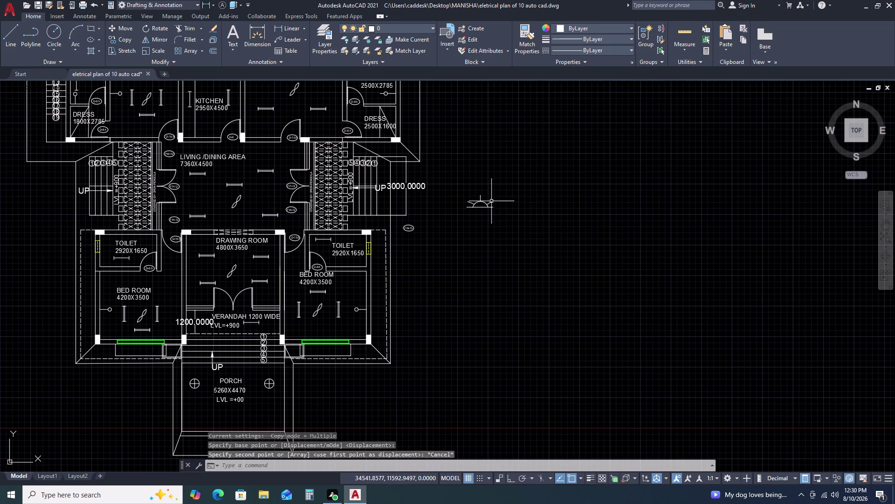
scroll(up, 3)
Rotate the whole symbol a quarter turn about its base with Ortho on.
click(508, 188)
click(432, 232)
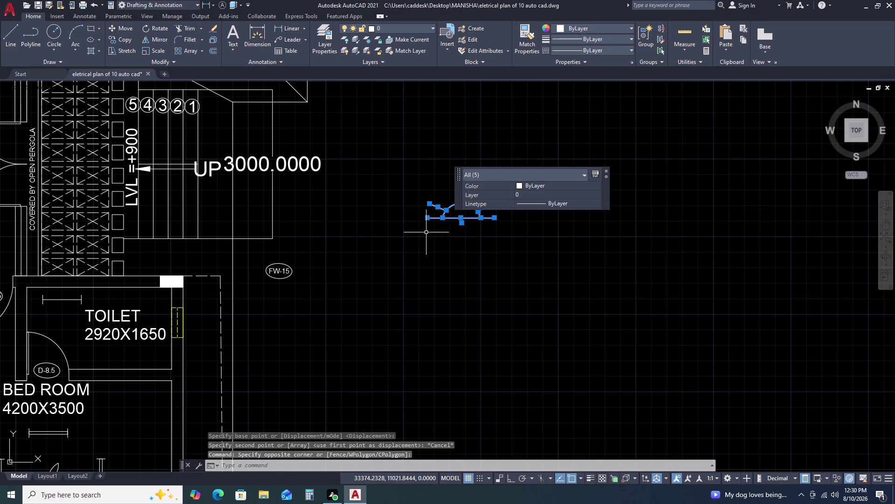
text(RO)
key(space)
click(425, 220)
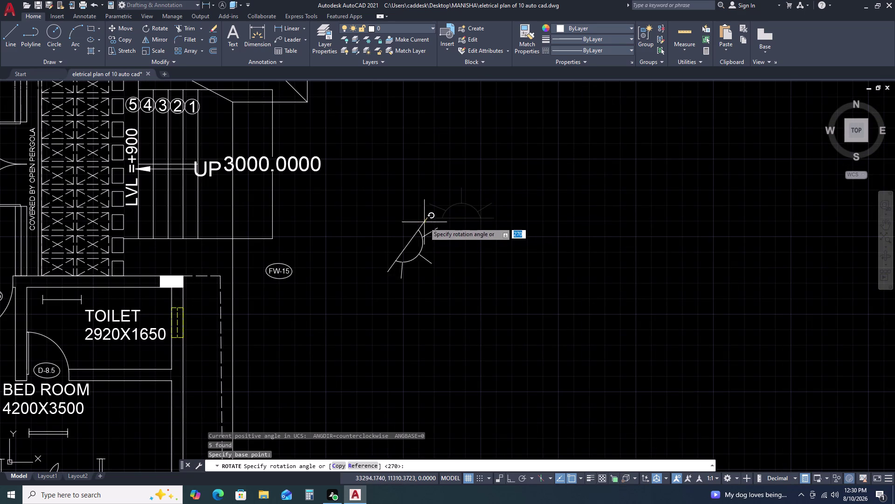
key(F8)
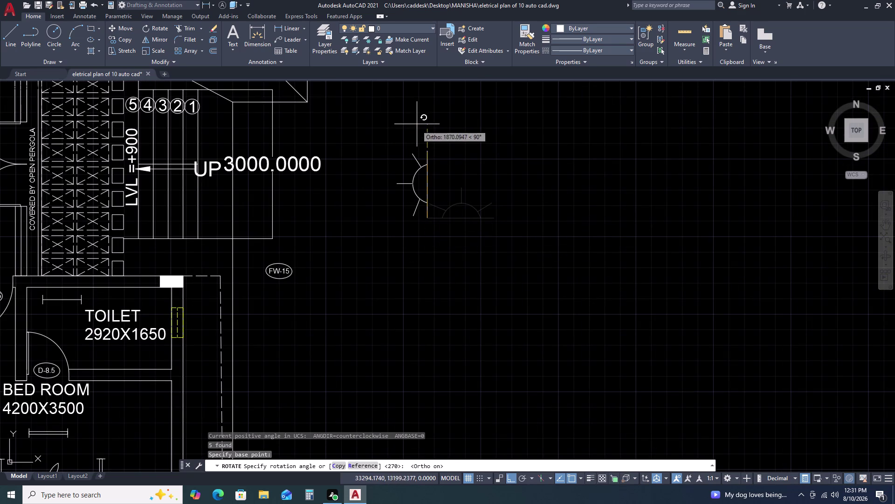
click(416, 124)
scroll(up, 3)
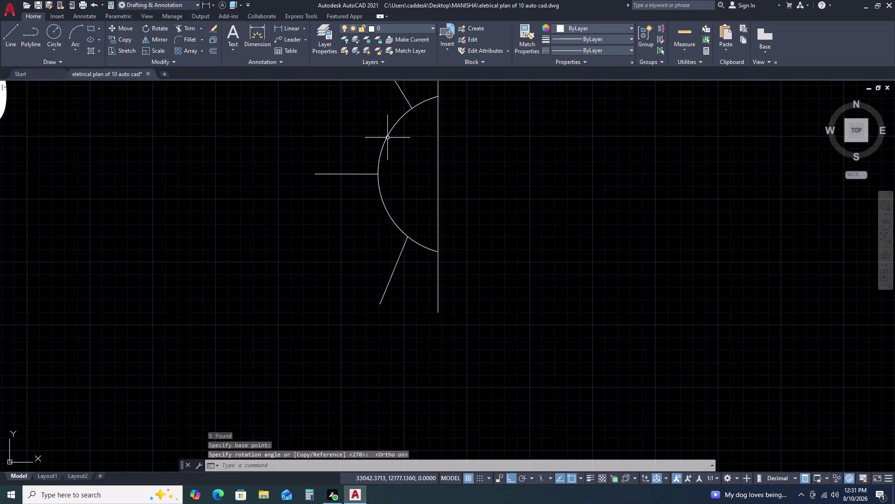
click(386, 134)
click(389, 140)
Offset the semicircle arc 100 units inward to create a smaller inner arc.
click(389, 134)
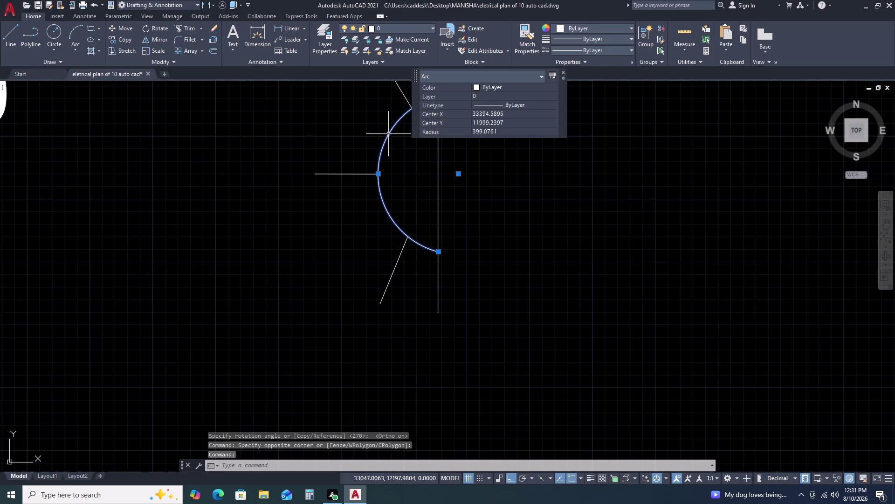
text(O)
key(space)
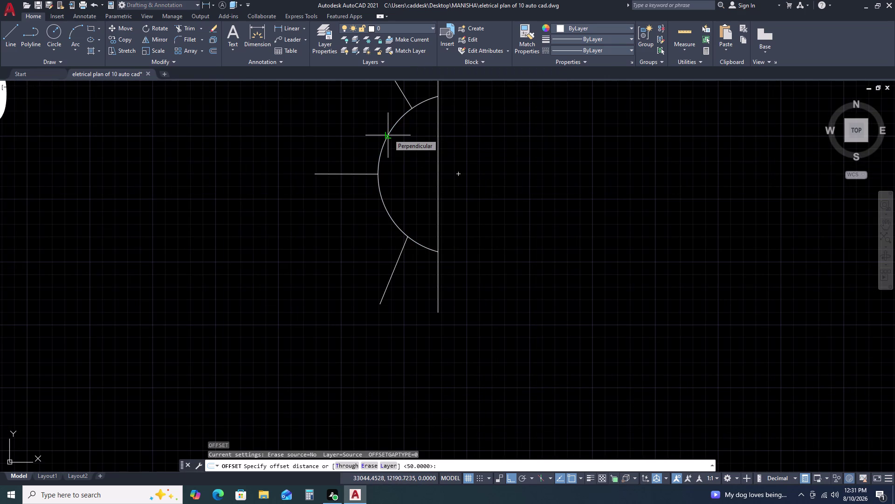
key(1)
text(00)
key(space)
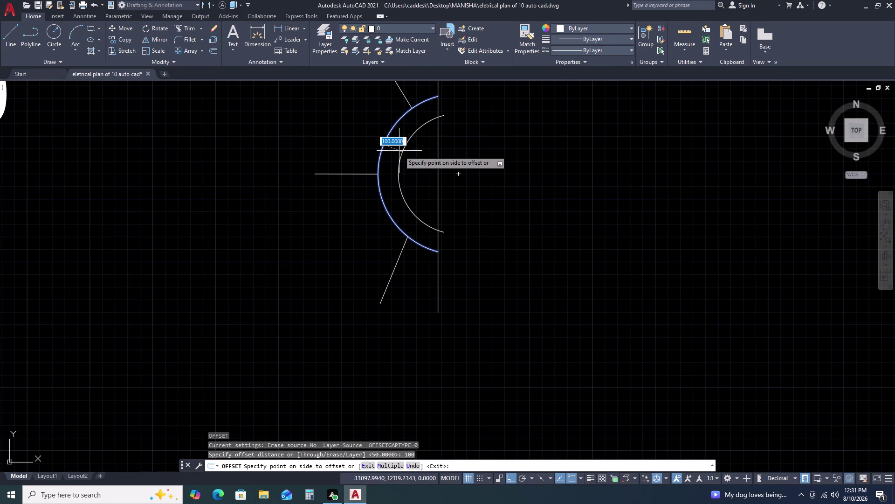
click(396, 154)
key(Escape)
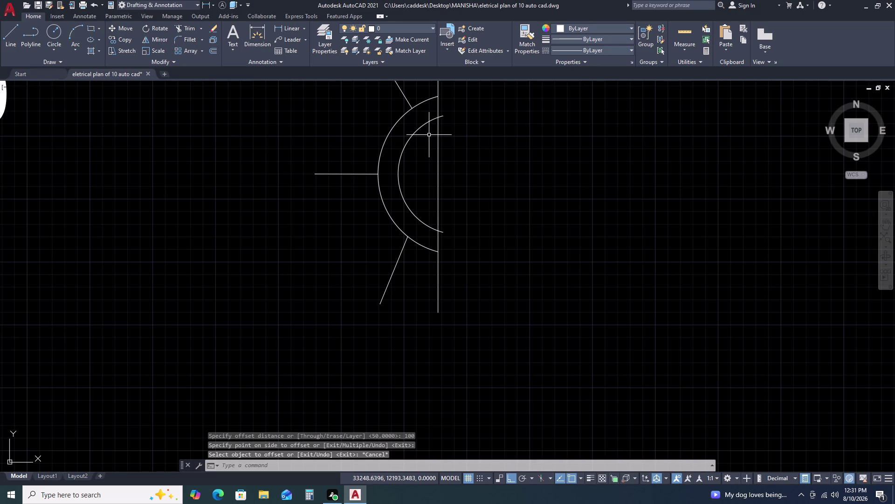
Trim the inner arc's ends that overhang the vertical wall line.
text(TR)
key(space)
scroll(up, 3)
click(456, 284)
click(455, 269)
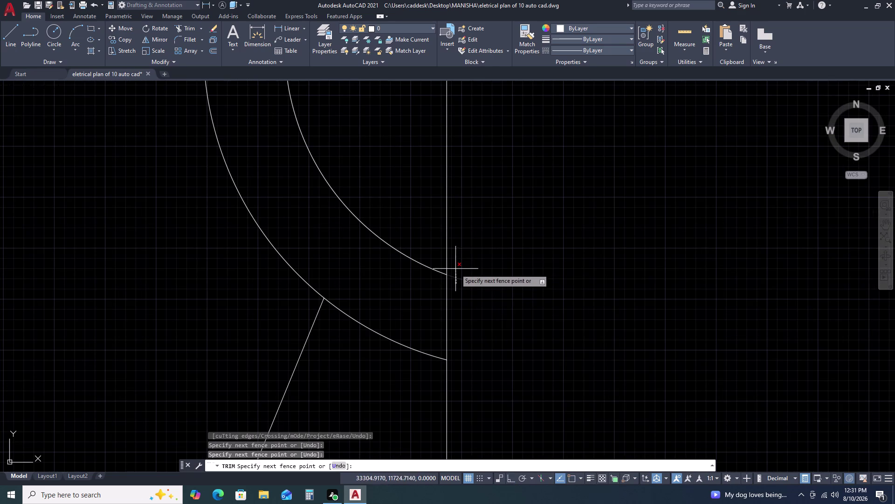
scroll(down, 3)
scroll(up, 3)
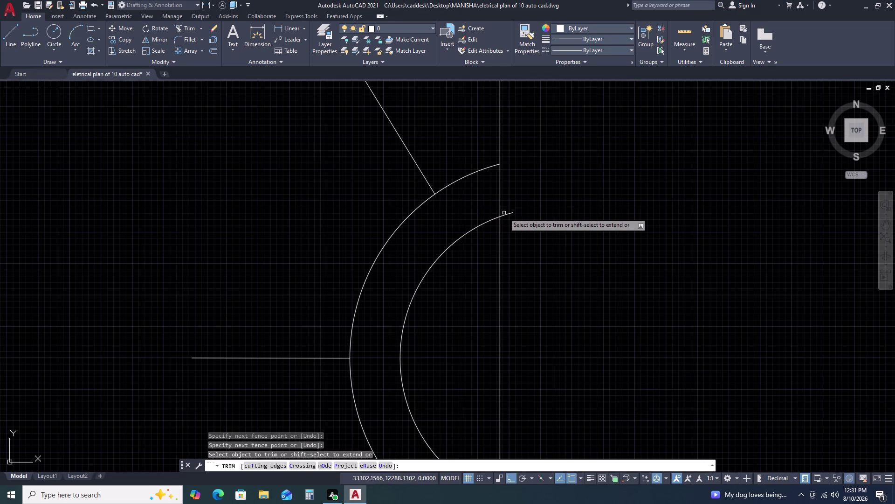
click(505, 214)
key(Escape)
scroll(down, 3)
scroll(down, 3)
click(526, 188)
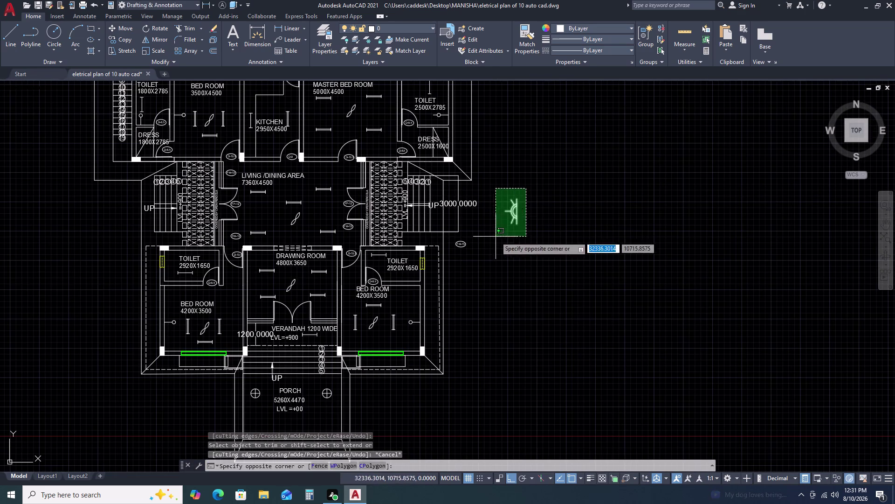
Move the wall-light symbol off the plan to its right, with Ortho off.
click(492, 240)
text(M)
key(space)
click(517, 226)
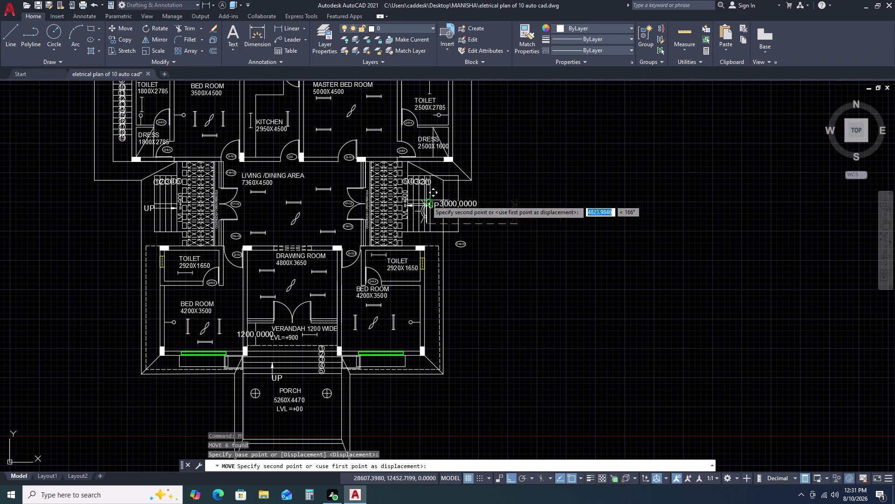
scroll(down, 3)
key(F8)
scroll(up, 3)
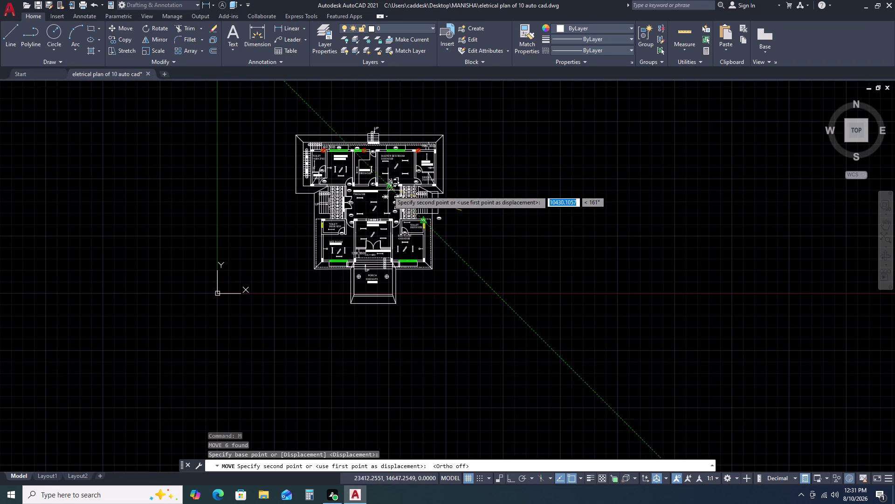
scroll(up, 3)
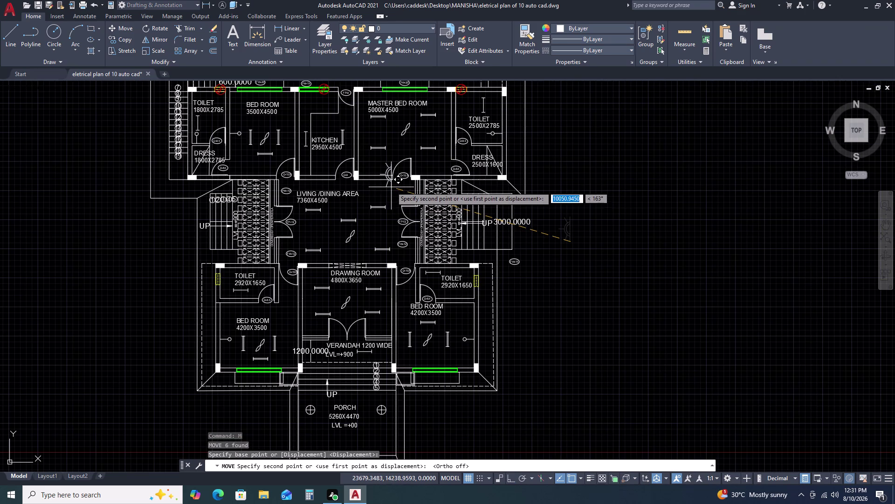
click(593, 203)
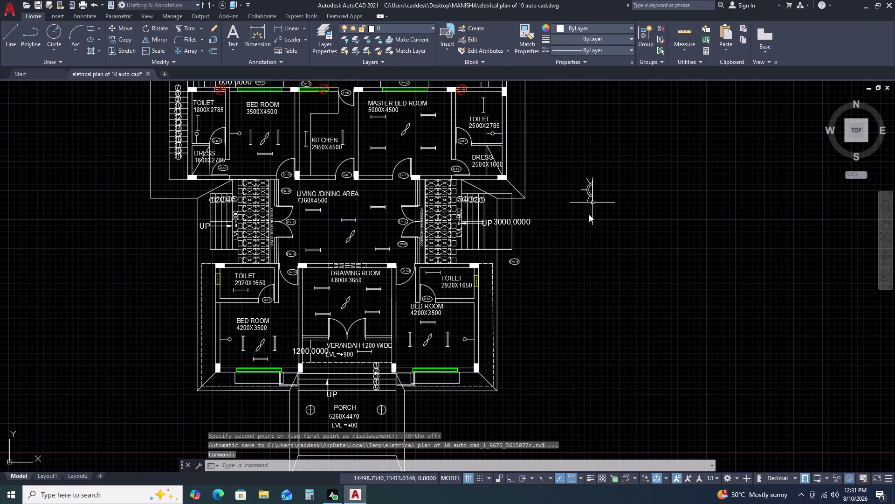
key(Escape)
Rotate the symbol with Ortho on so its rays point upward.
click(612, 165)
click(566, 226)
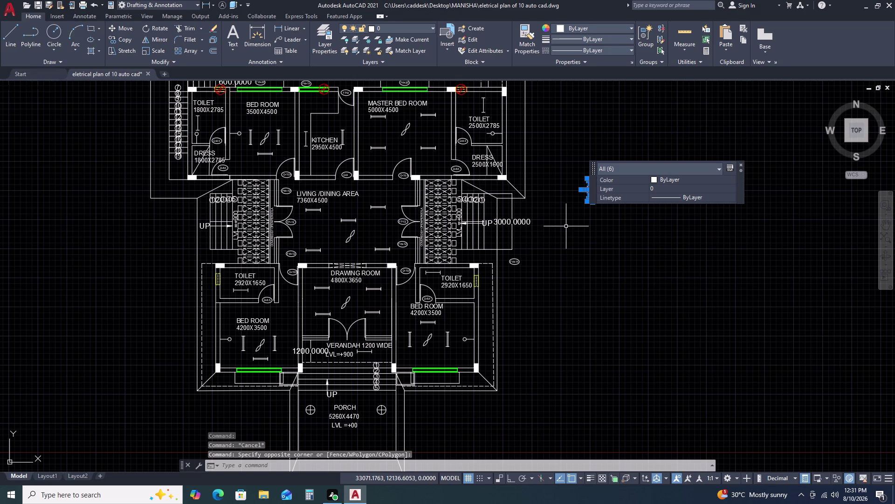
text(RO)
key(space)
click(594, 219)
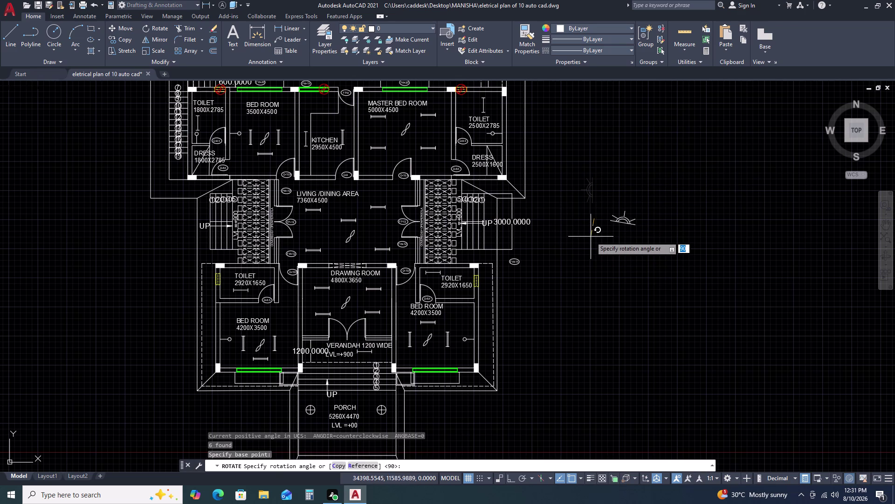
key(F8)
click(593, 225)
Reselect the upright symbol and start a copy from its baseline.
drag(641, 196, 639, 202)
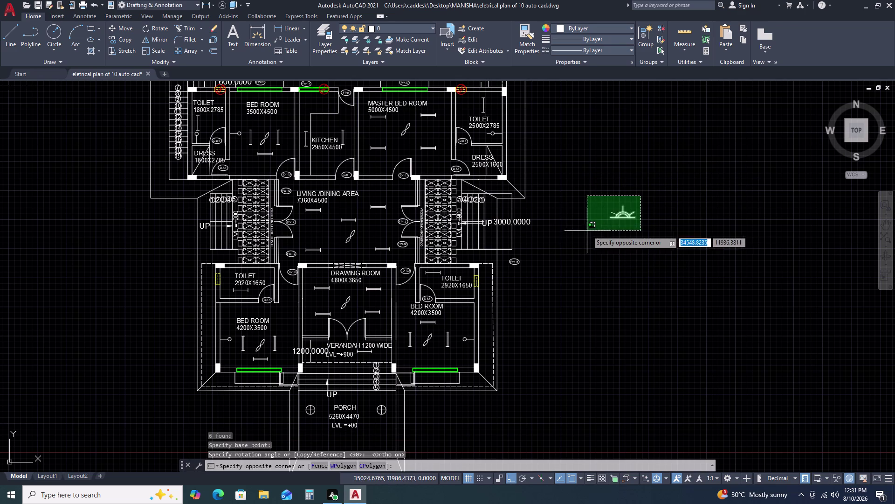
click(585, 230)
text(M)
key(space)
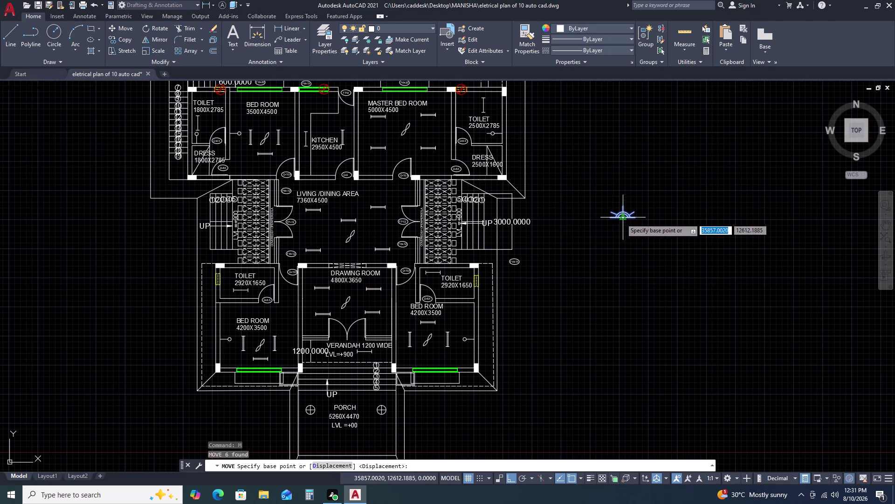
key(Escape)
click(630, 208)
click(599, 229)
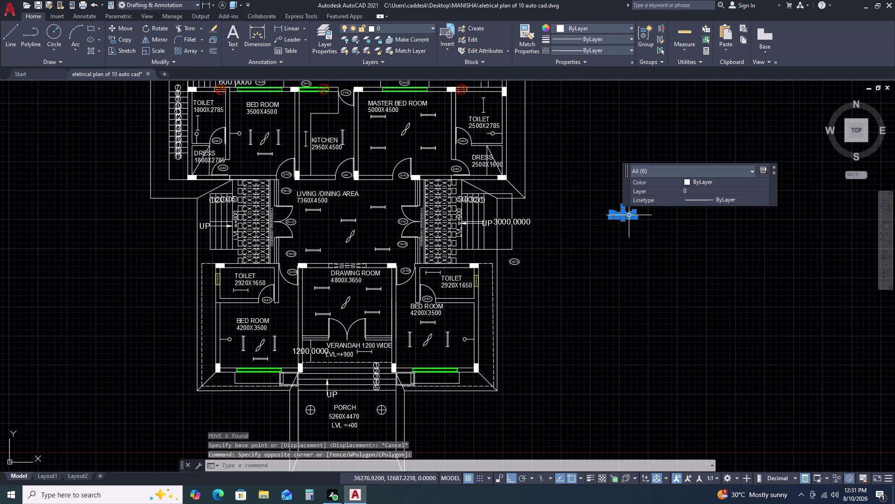
scroll(up, 3)
text(C)
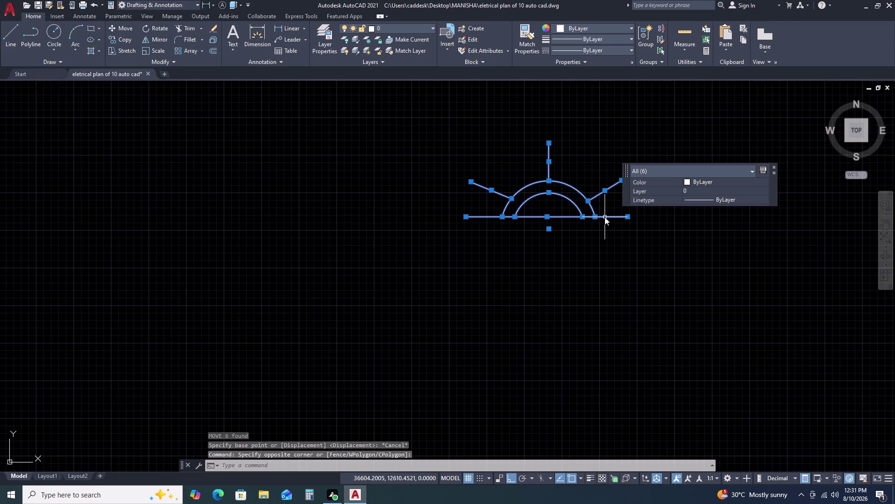
text(O)
key(space)
click(546, 217)
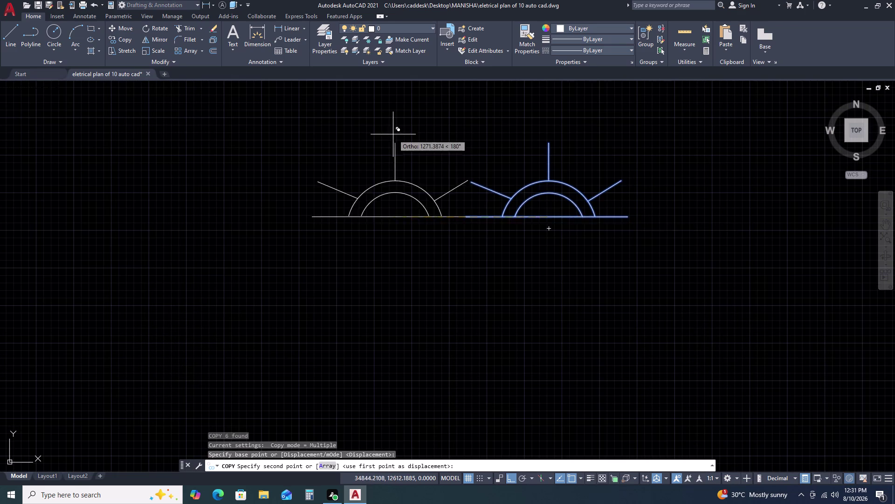
With Ortho off, place a copy on the wall below MASTER BED ROOM.
scroll(down, 3)
scroll(down, 3)
key(F8)
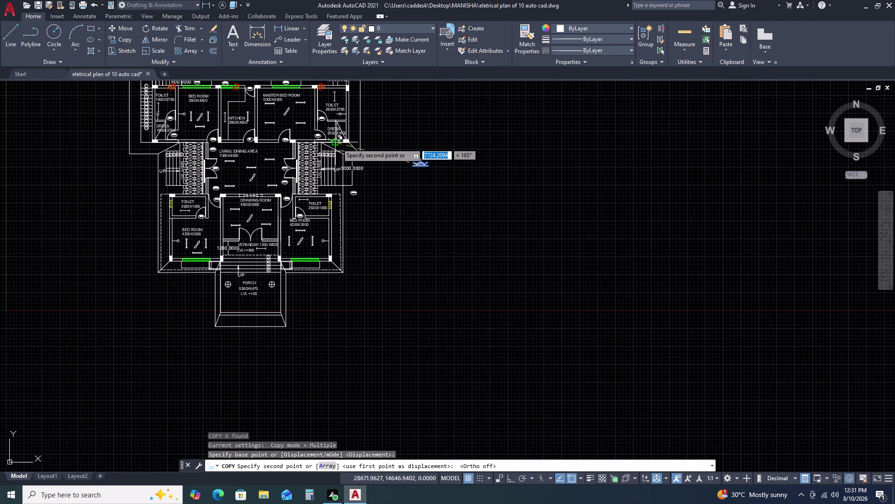
scroll(down, 3)
scroll(up, 3)
scroll(up, 3)
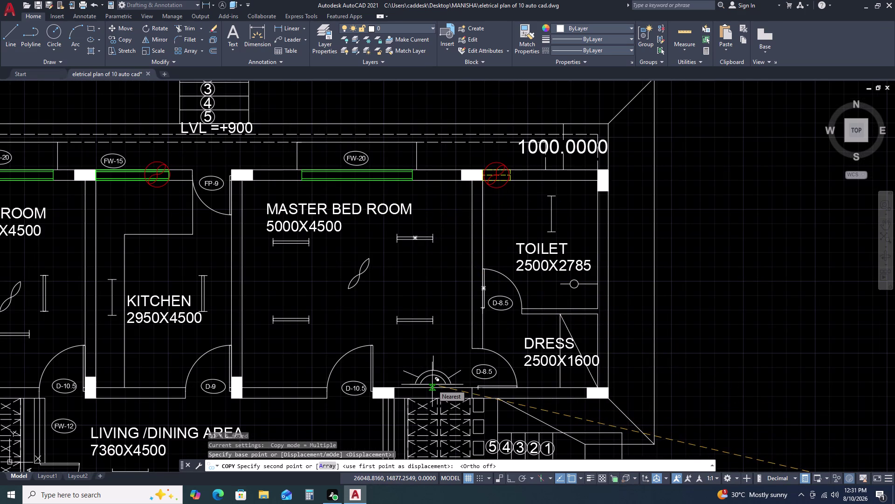
scroll(up, 3)
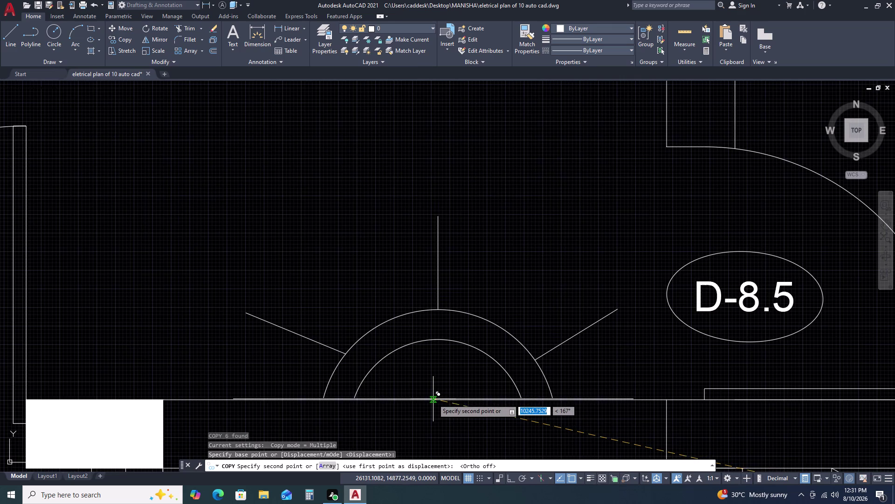
click(433, 399)
Place copies on the left DRESS room's lower wall and beside the plan.
scroll(down, 3)
scroll(down, 3)
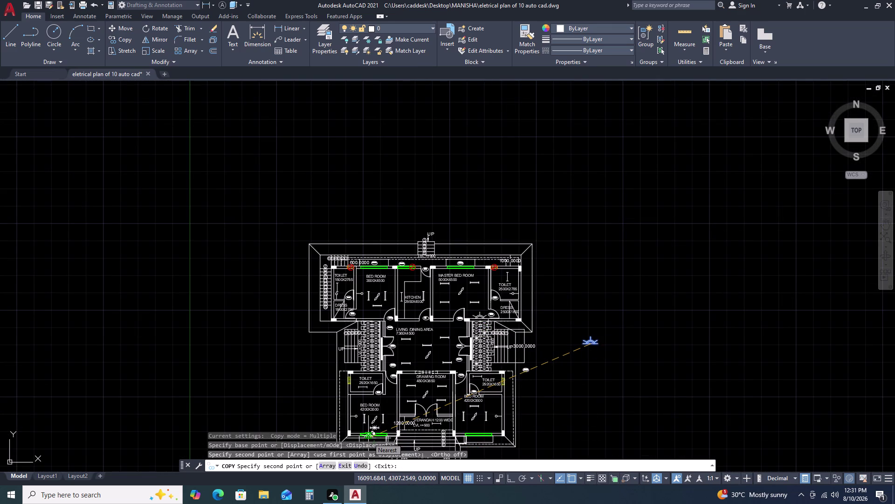
scroll(up, 3)
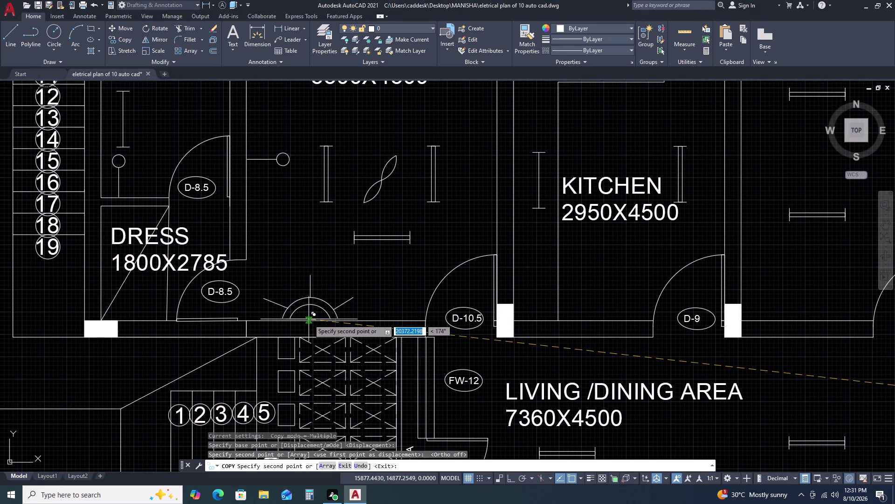
click(308, 320)
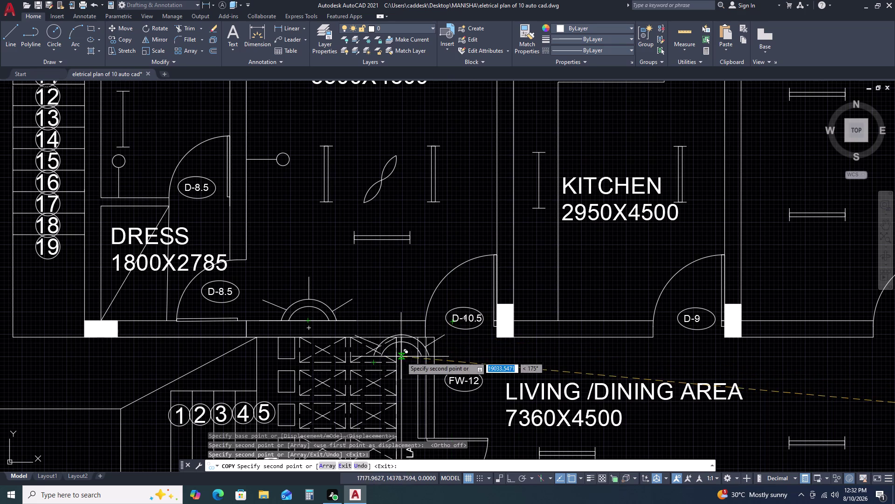
scroll(down, 3)
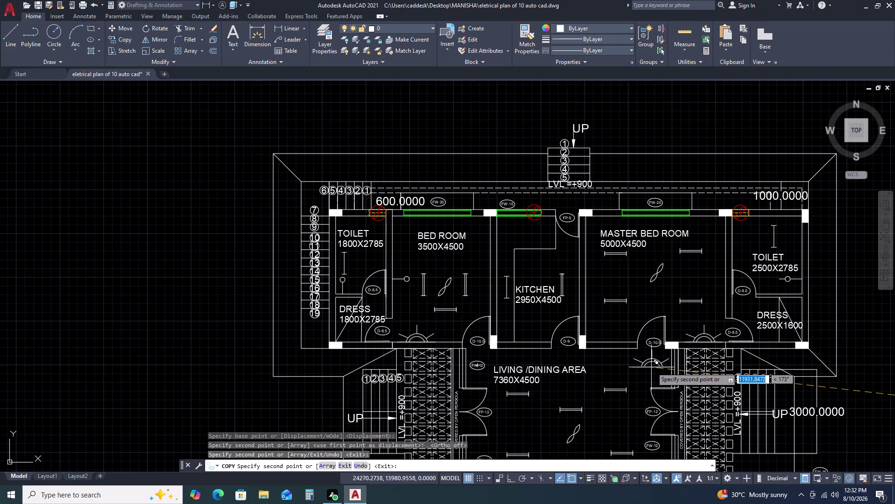
scroll(down, 3)
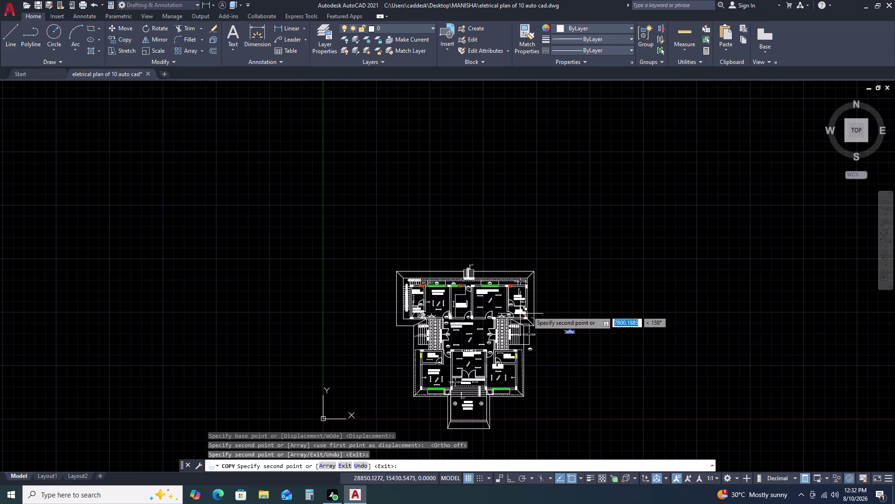
click(618, 292)
key(Escape)
scroll(up, 3)
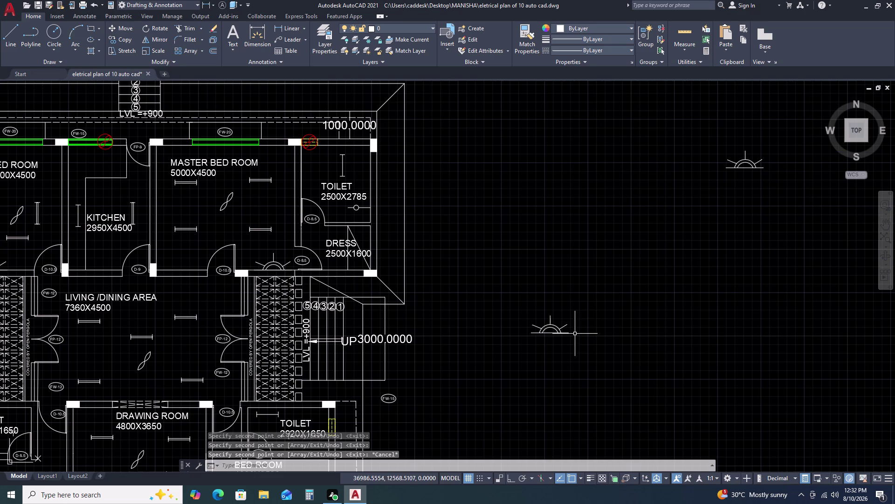
click(587, 293)
click(514, 349)
Rotate the spare wall-light symbol 270° so it faces sideways.
text(RO)
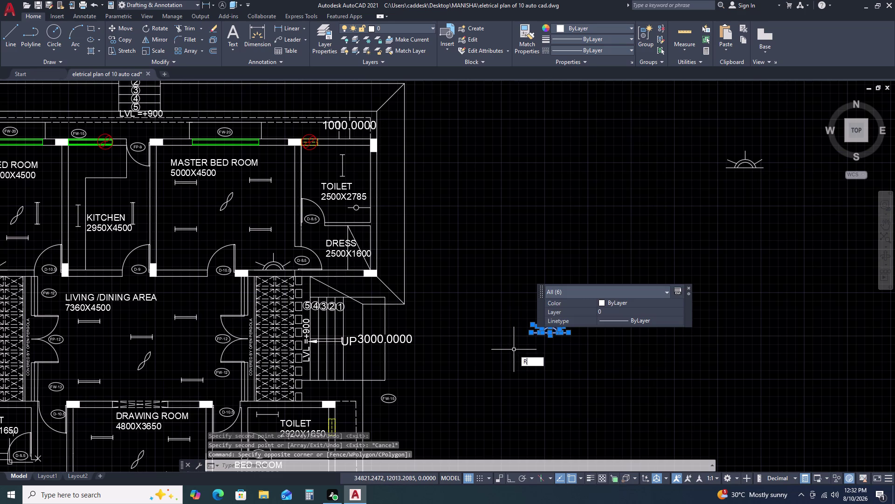
key(space)
drag(577, 353, 580, 333)
key(F8)
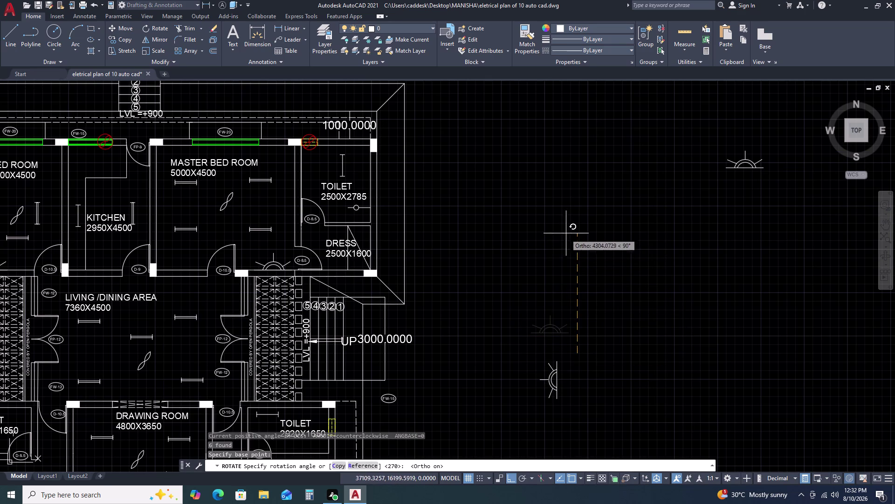
click(567, 231)
drag(535, 331, 540, 402)
click(583, 407)
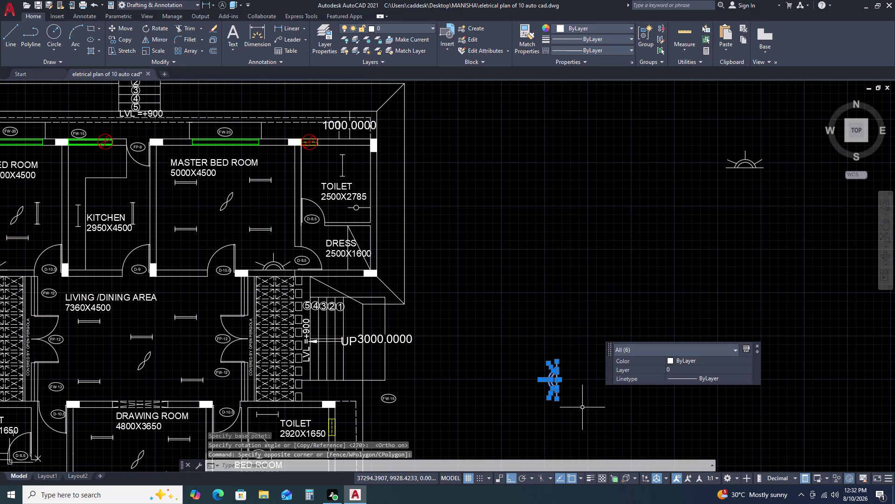
Copy the sideways symbol onto the DRAWING ROOM's right wall.
text(CO)
key(space)
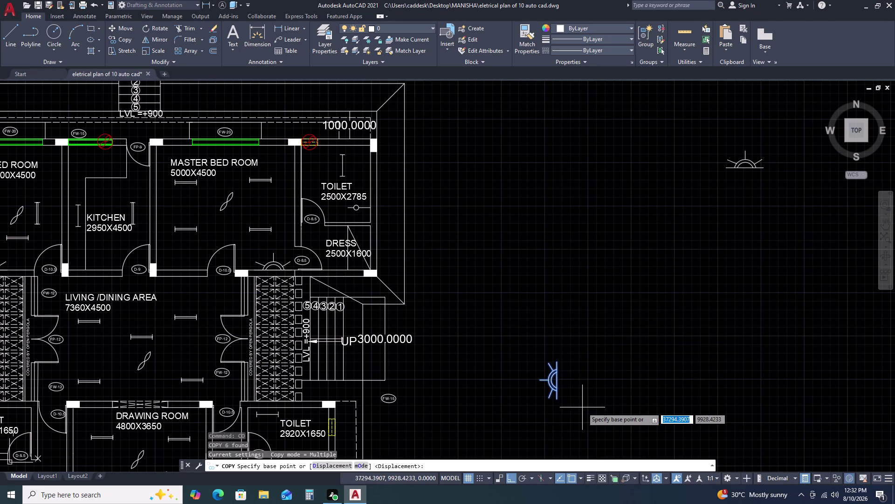
scroll(up, 3)
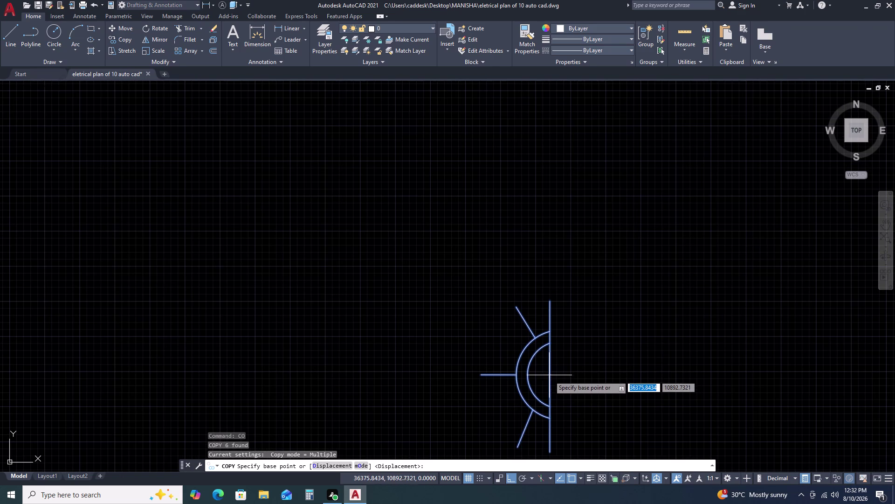
click(551, 379)
scroll(down, 3)
key(F8)
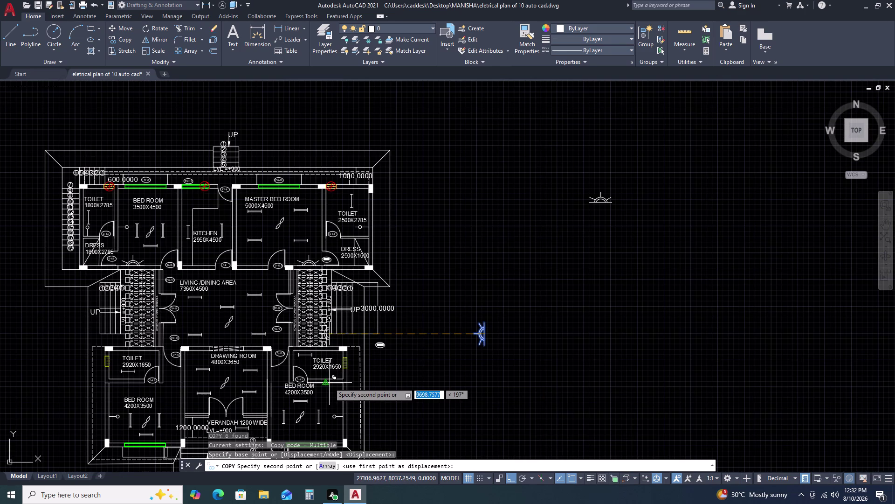
scroll(up, 3)
scroll(down, 3)
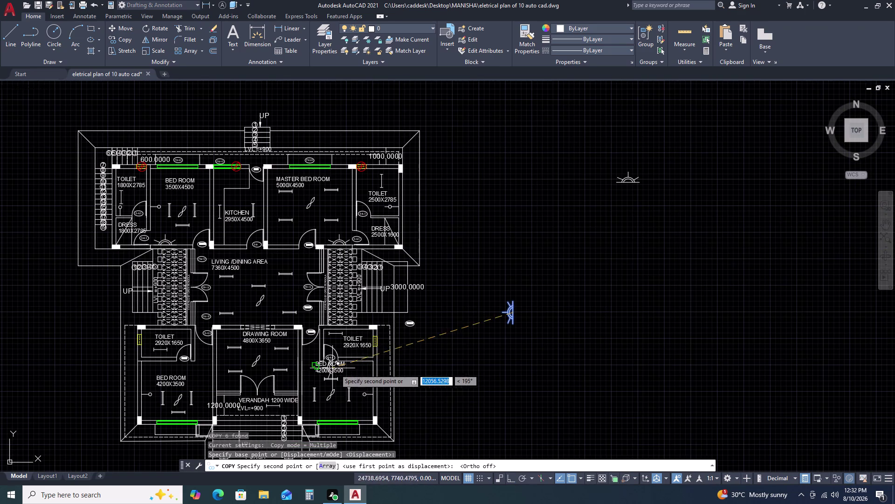
scroll(up, 3)
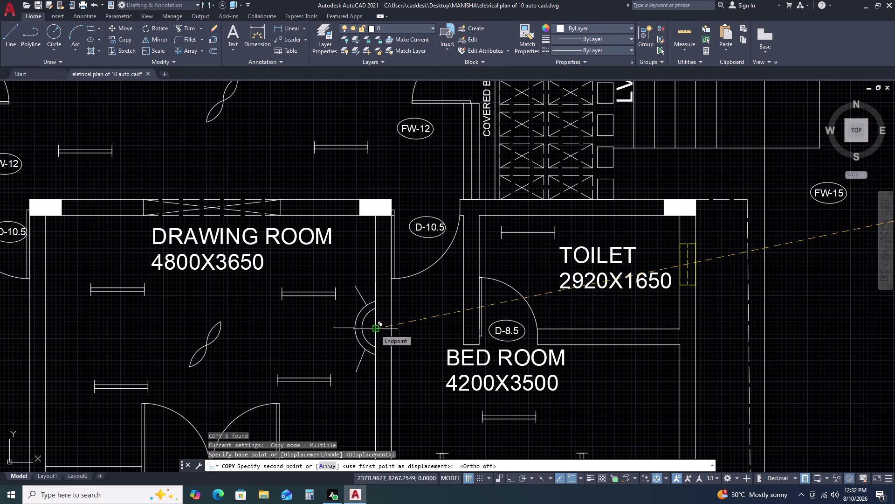
click(377, 329)
key(Escape)
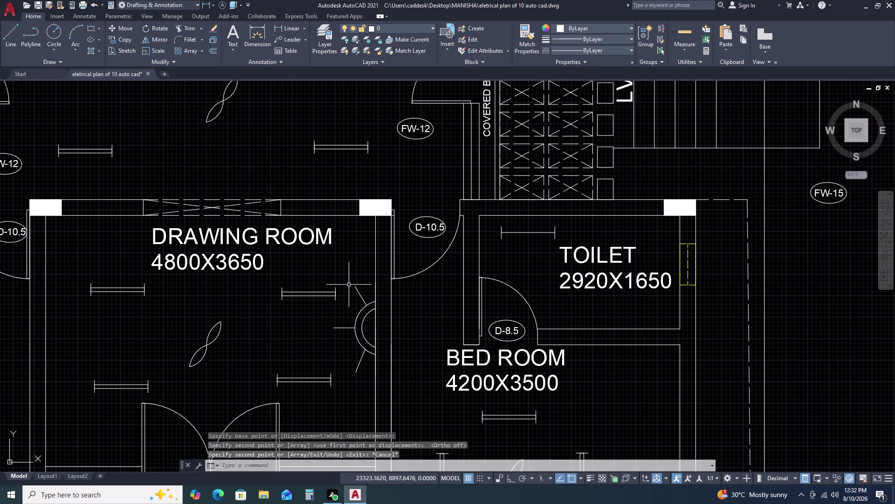
drag(331, 276, 331, 287)
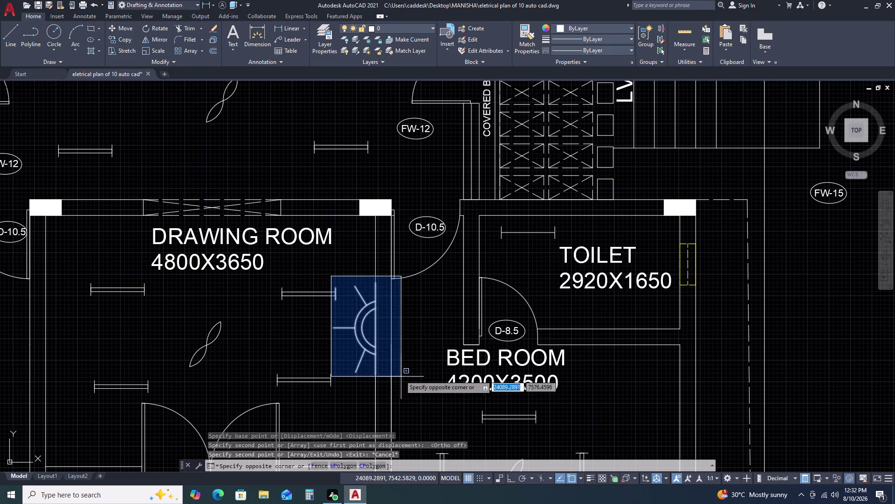
Select the DRAWING ROOM wall light and start scaling it from the wall.
click(393, 373)
scroll(up, 3)
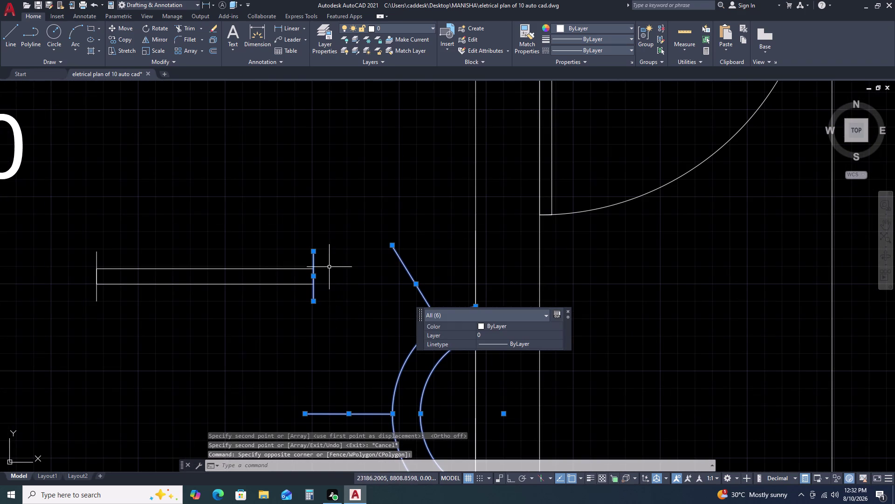
click(329, 266)
click(305, 286)
scroll(down, 3)
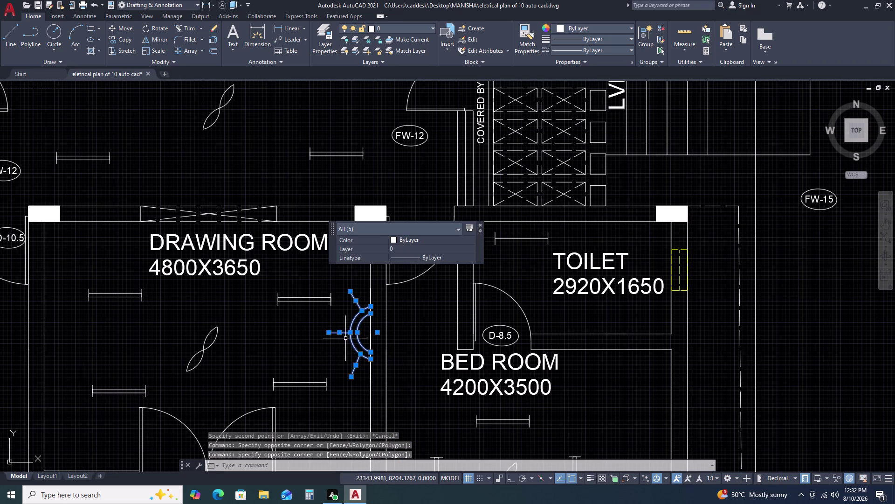
text(SC)
key(space)
click(368, 333)
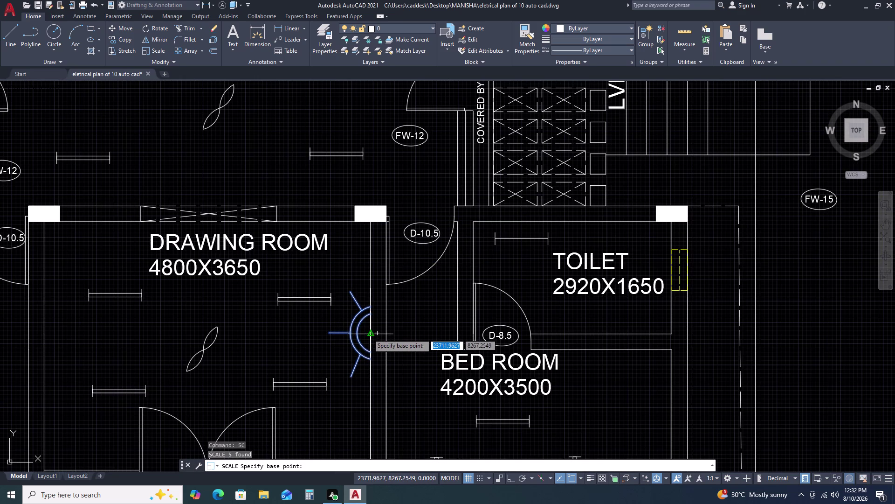
click(398, 336)
scroll(down, 3)
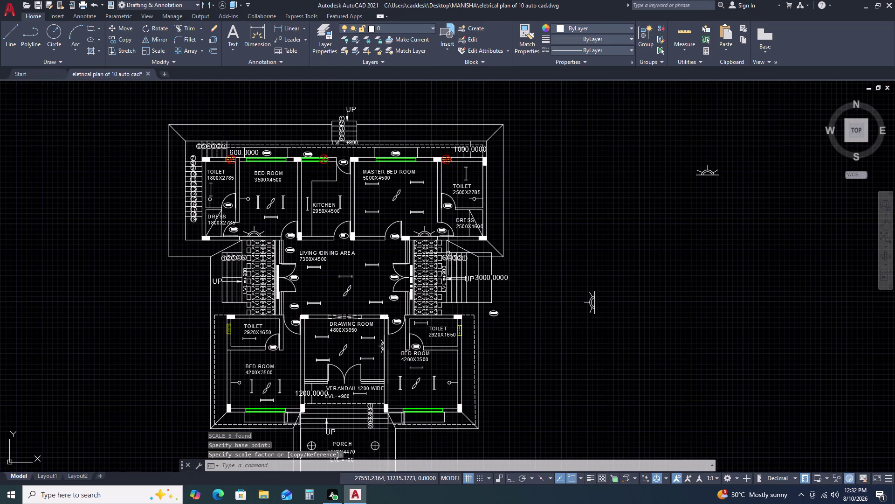
scroll(up, 3)
scroll(down, 3)
scroll(up, 3)
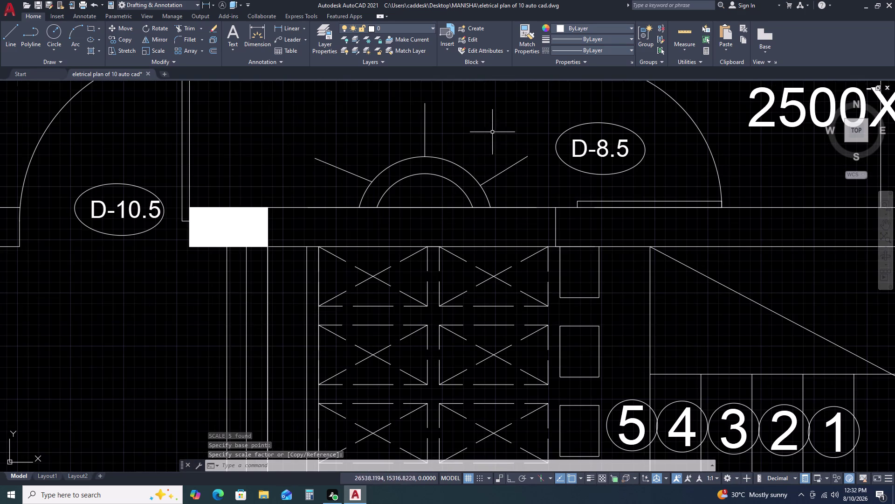
Erase the light symbol near D-8.5 and the leftover line at that wall.
click(509, 186)
click(316, 156)
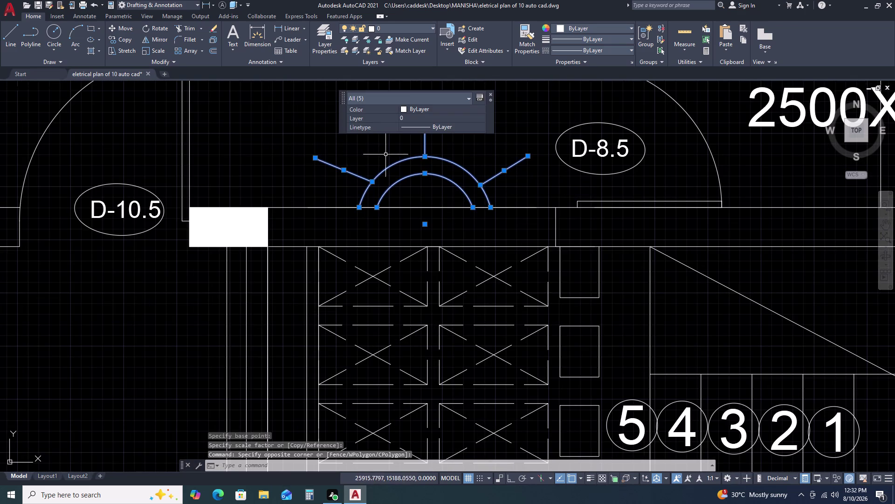
key(Delete)
scroll(down, 3)
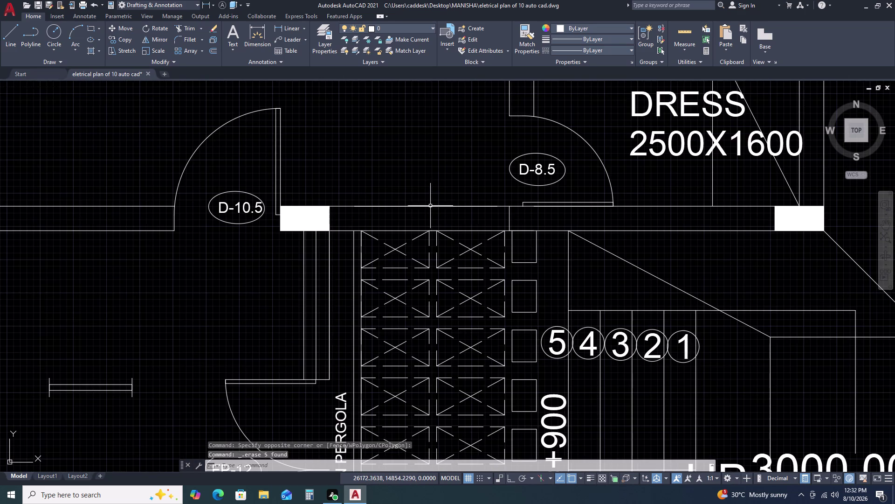
click(430, 205)
key(Delete)
Erase the bedroom wall light and its leftover short line.
scroll(down, 3)
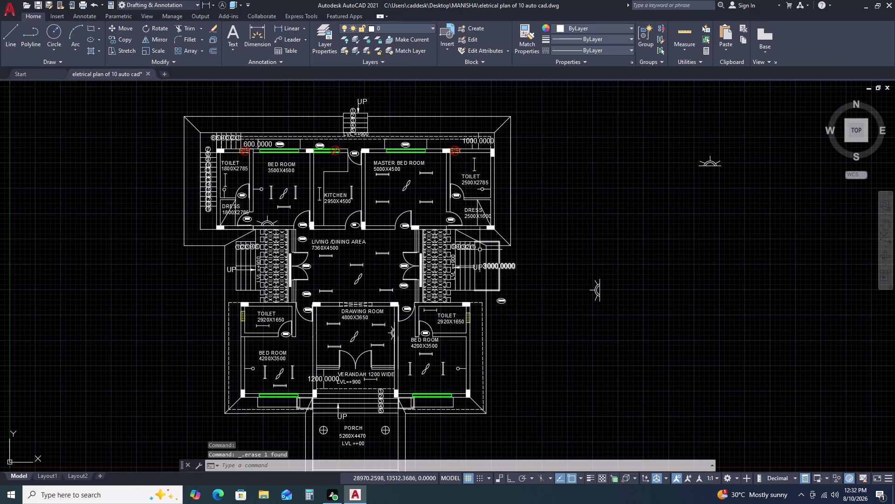
scroll(up, 3)
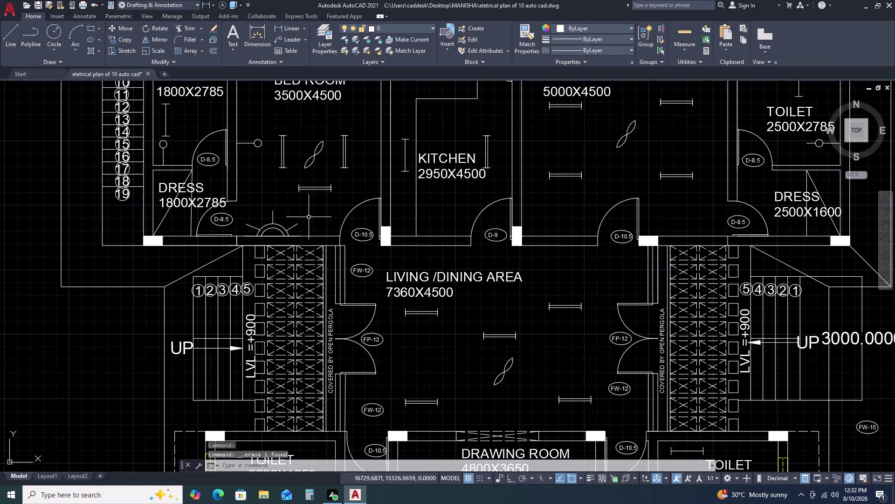
click(319, 214)
click(252, 229)
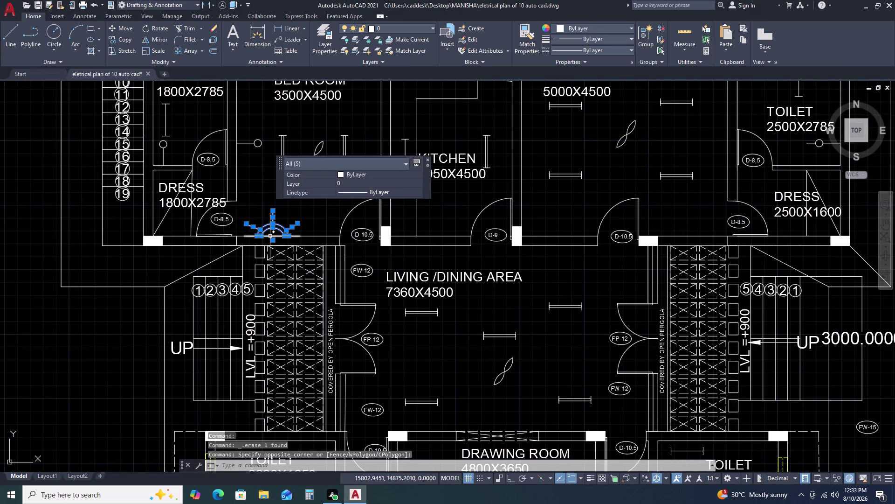
key(Delete)
click(276, 234)
click(275, 238)
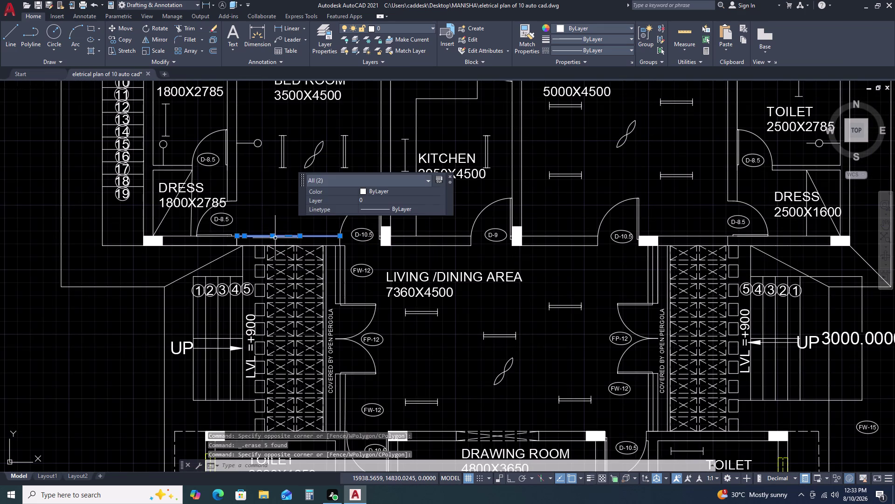
key(Escape)
click(275, 236)
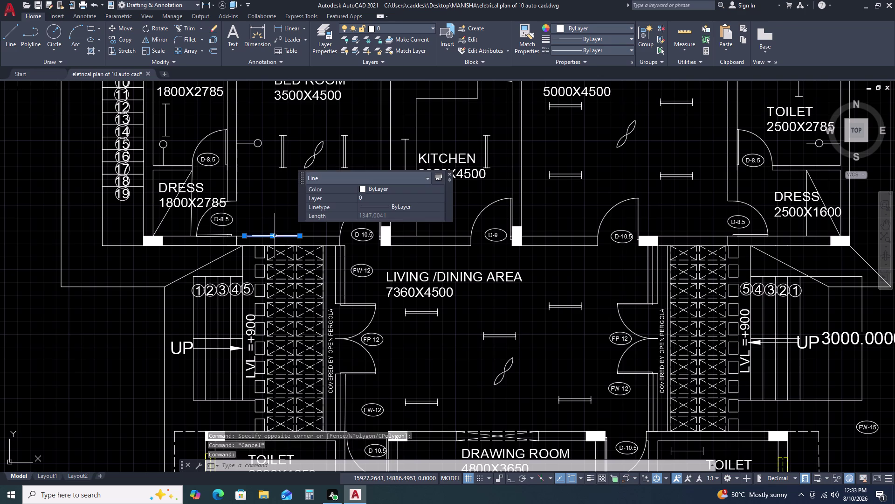
key(Delete)
Select the drawing room wall light with its wall line and start copying it.
scroll(down, 3)
scroll(up, 3)
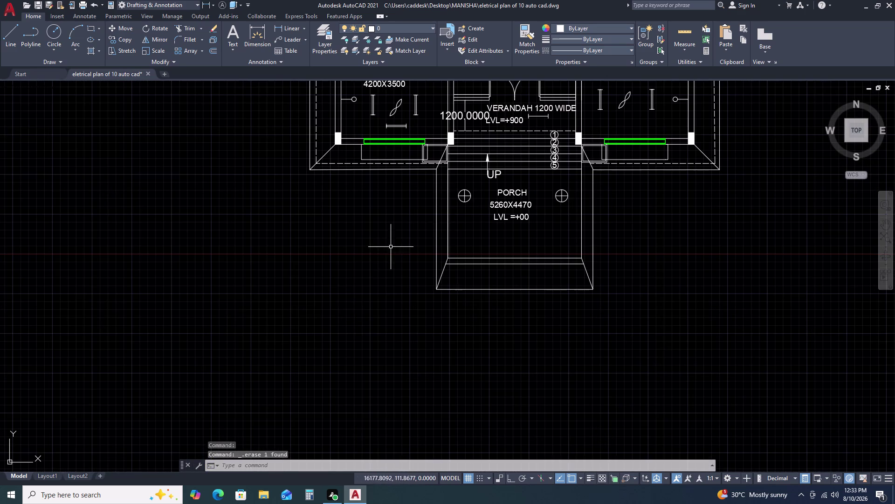
scroll(down, 3)
scroll(up, 3)
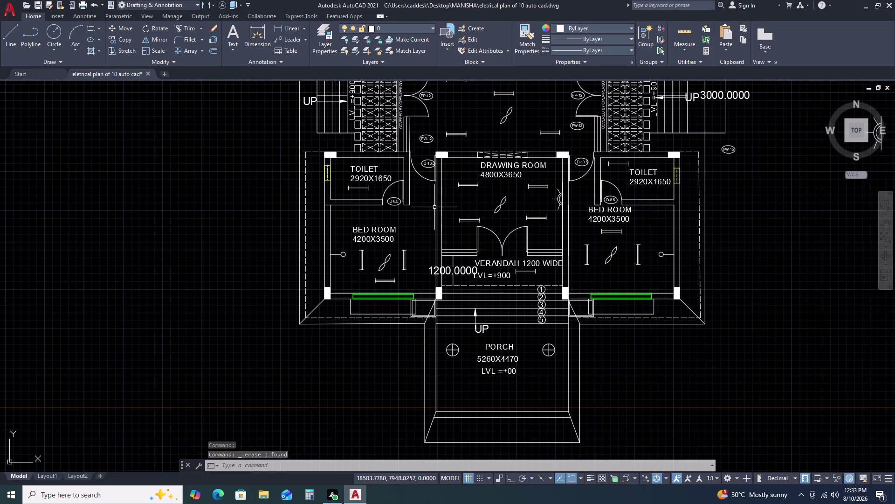
scroll(up, 3)
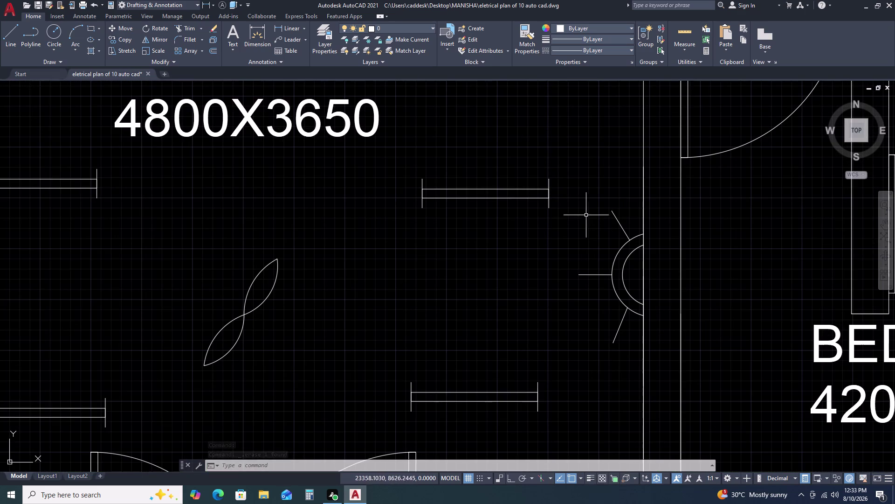
click(571, 191)
click(659, 335)
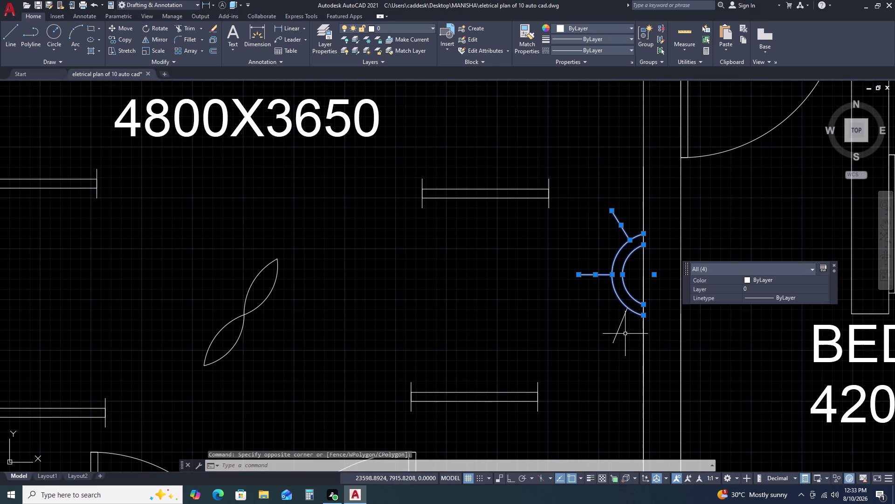
drag(625, 332, 619, 326)
click(606, 309)
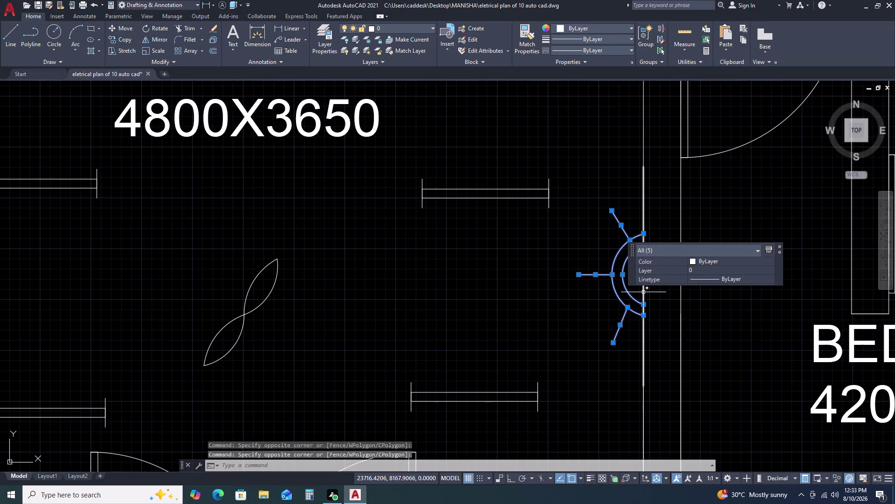
click(643, 292)
key(c)
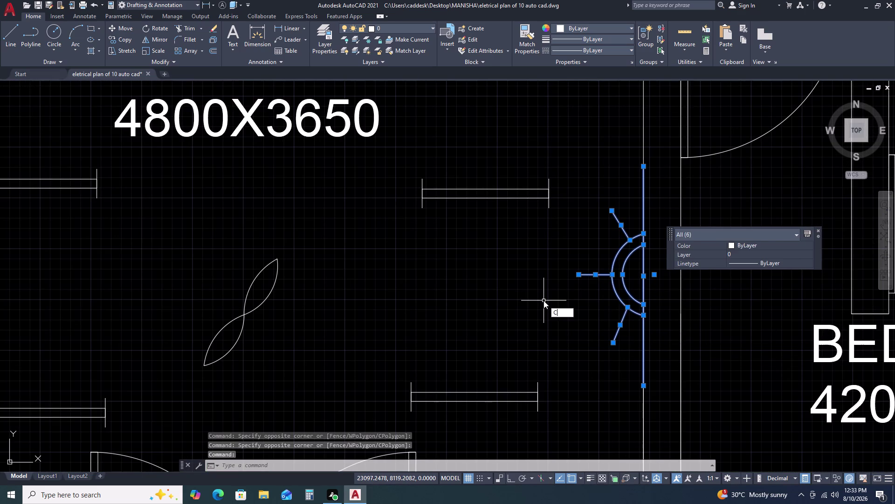
key(o)
key(space)
click(607, 292)
scroll(down, 3)
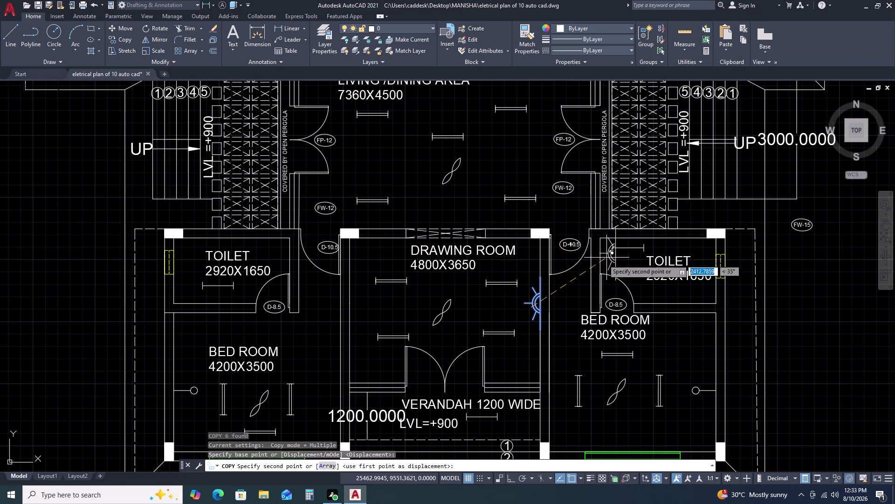
Place the wall-light copy below door tag D-10.5 in the living/dining area.
scroll(down, 3)
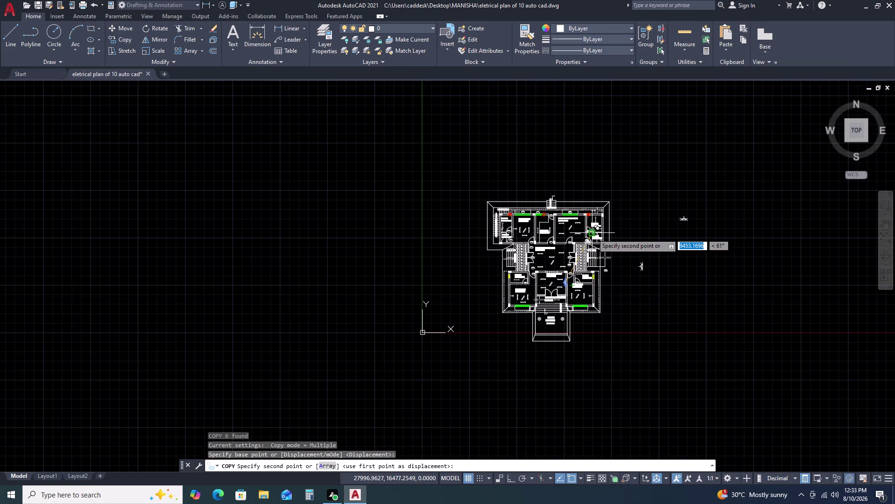
scroll(up, 3)
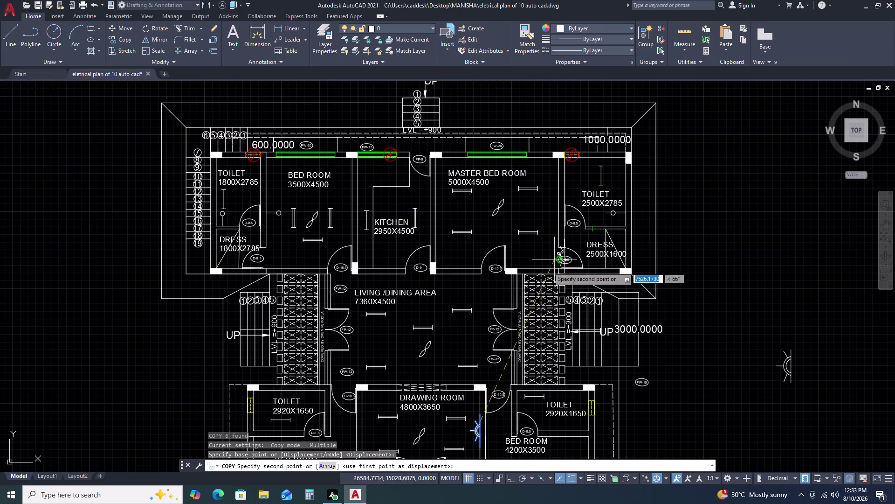
scroll(up, 3)
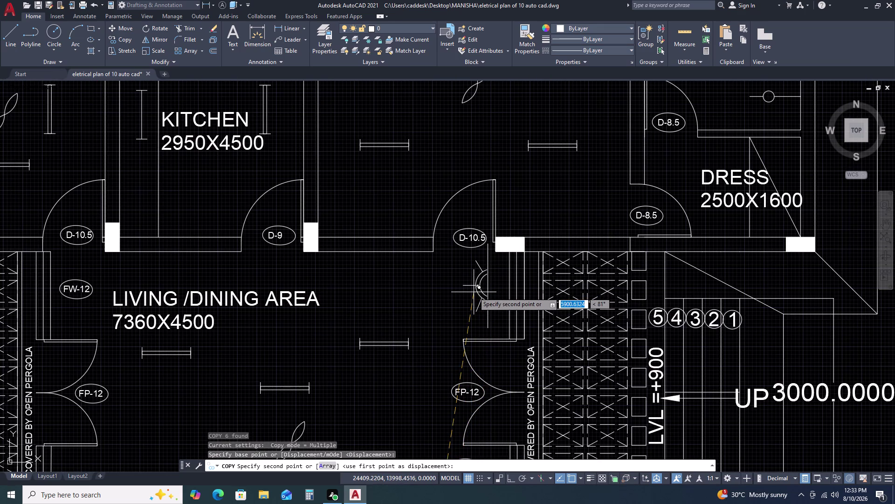
click(474, 292)
key(Escape)
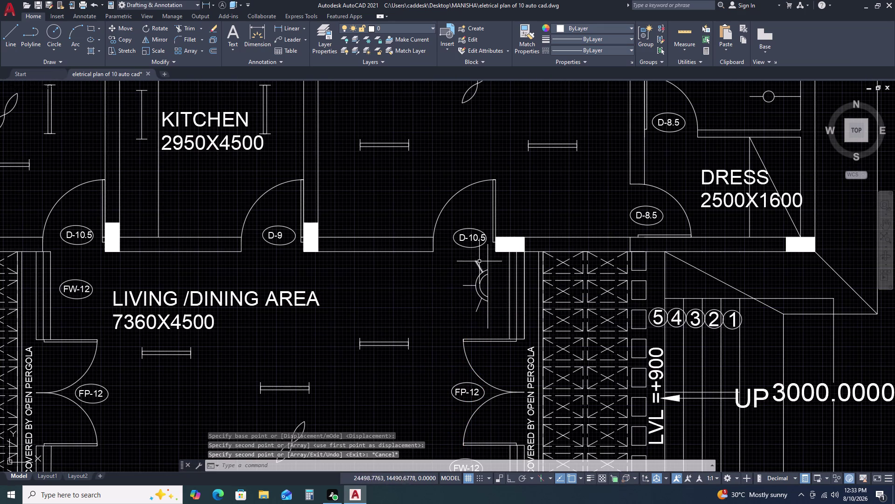
Erase the extra copied wall line and abandon an unfinished line.
scroll(up, 3)
click(487, 255)
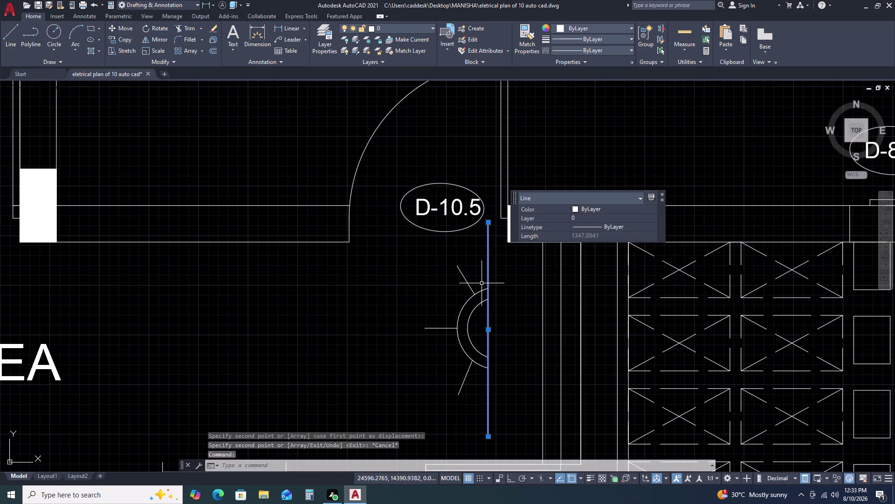
key(Delete)
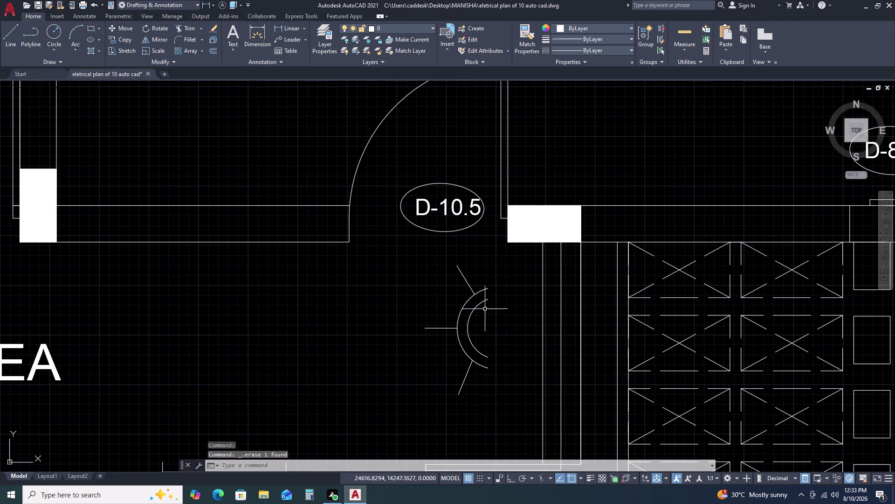
key(l)
key(space)
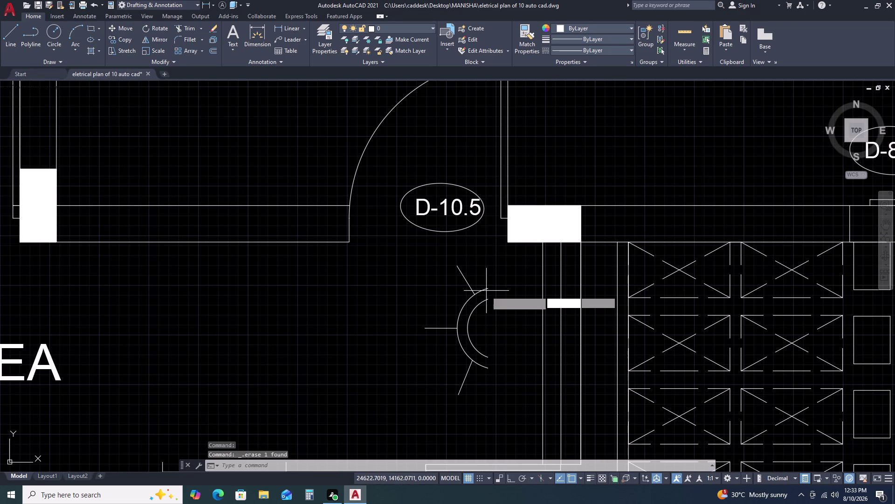
click(486, 288)
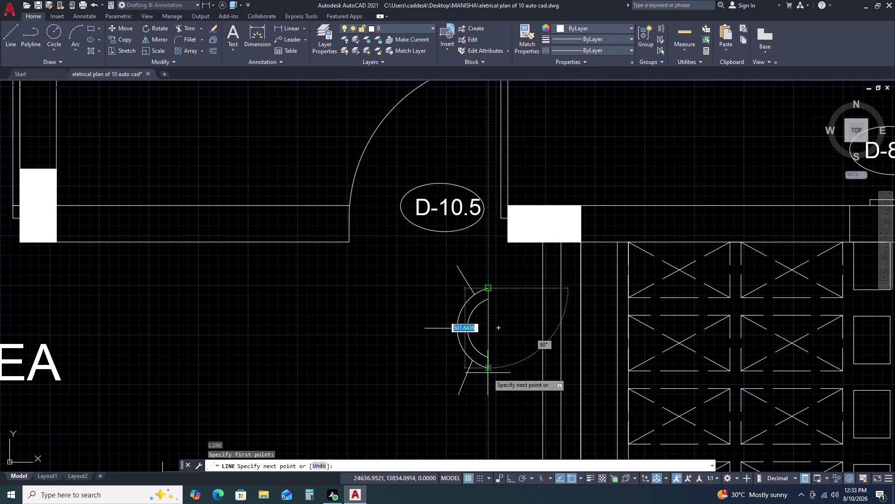
click(488, 371)
key(Escape)
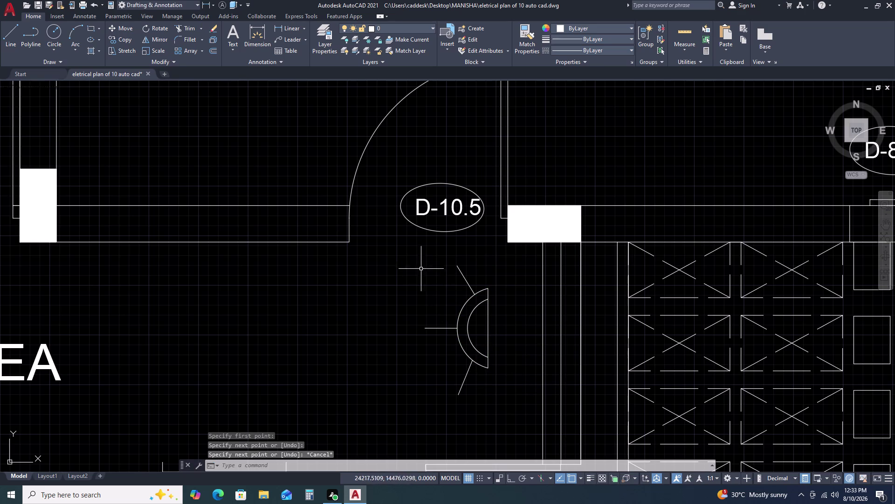
Select the copied wall light and start moving it with M.
click(420, 263)
click(501, 409)
key(m)
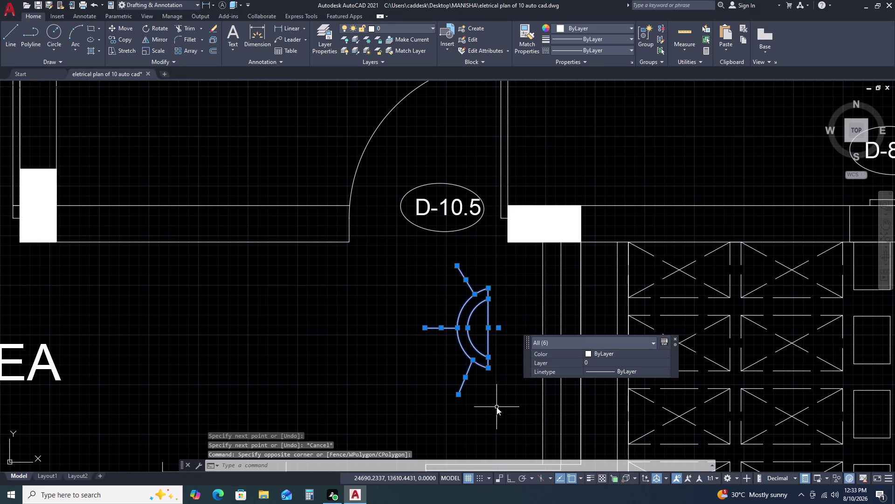
key(space)
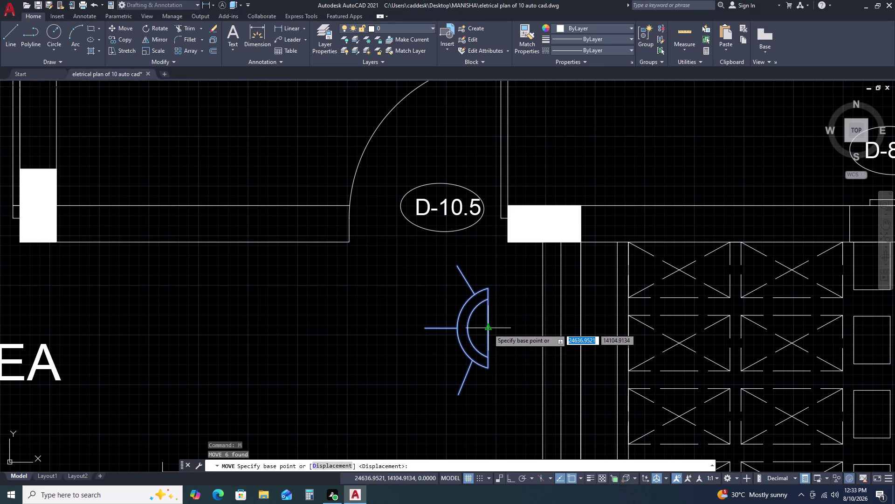
Move the wall light from its arc centre flush against the living/dining wall.
click(488, 328)
click(542, 349)
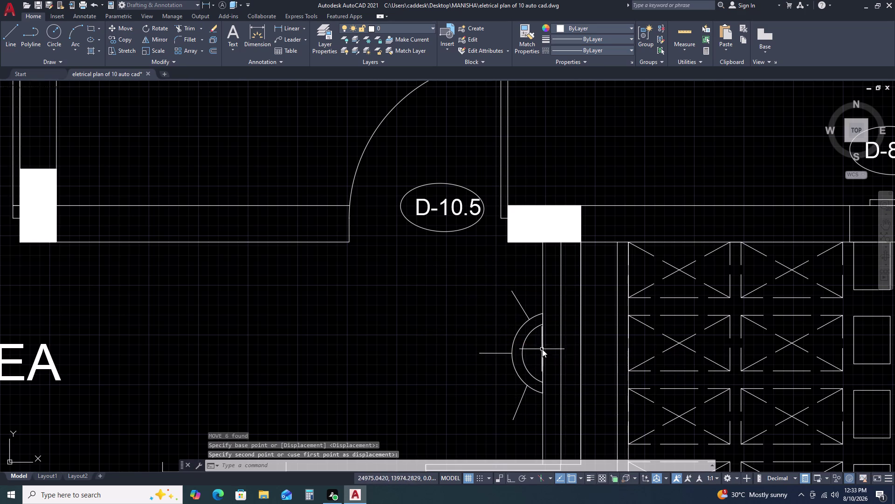
scroll(down, 3)
scroll(up, 3)
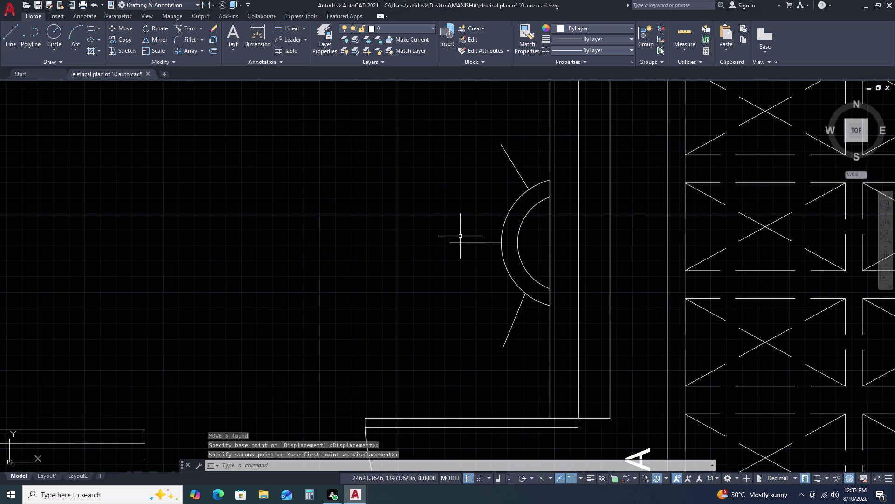
Select the moved wall light and cancel an accidental XCOMPARE command.
click(391, 113)
click(567, 375)
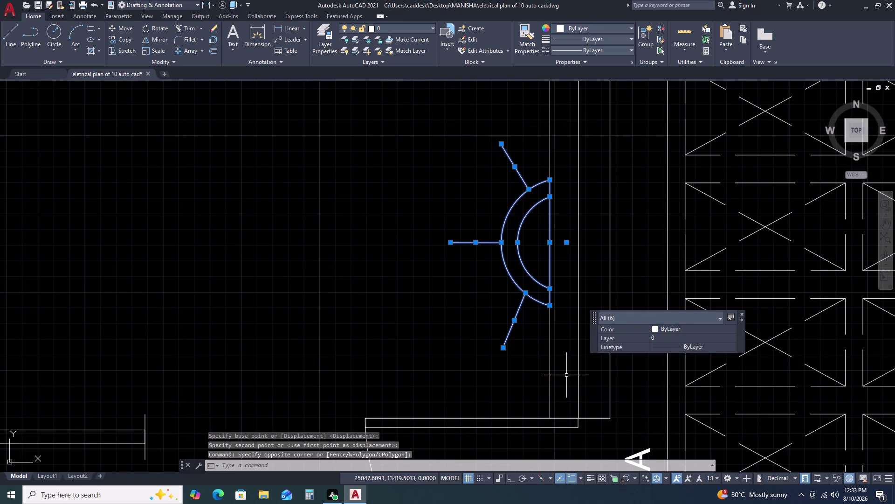
key(v)
key(BackSpace)
text(XCO)
key(space)
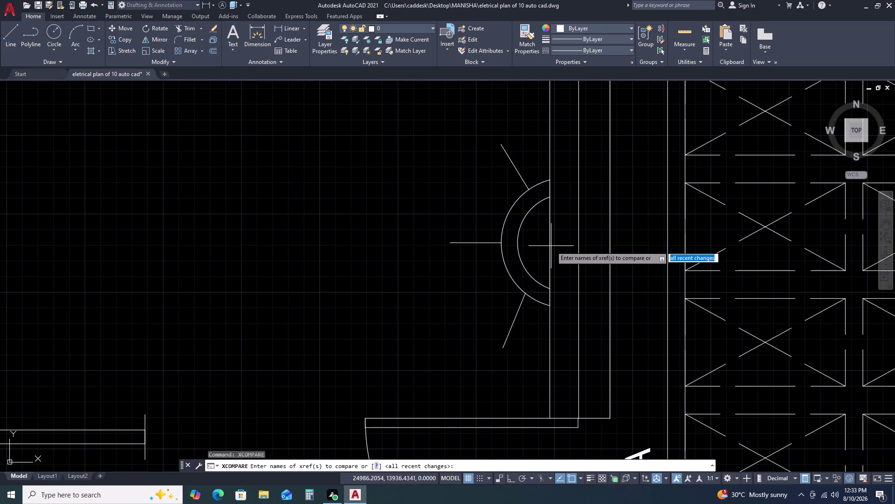
key(Escape)
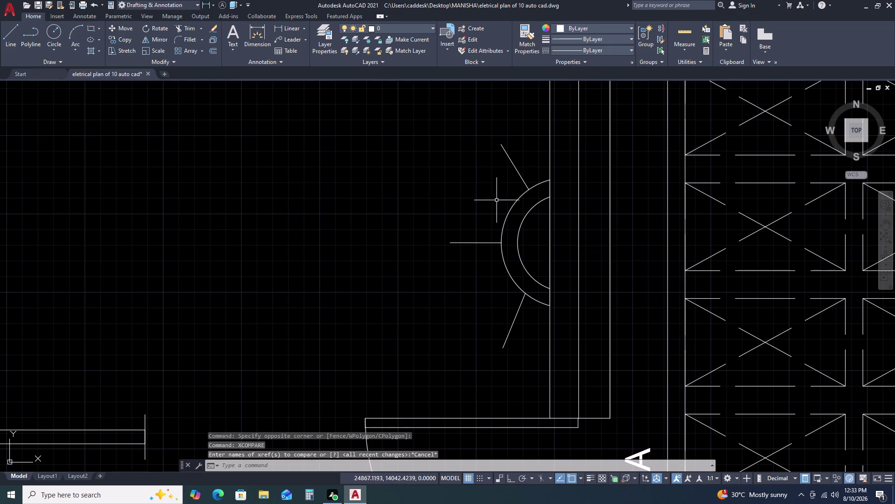
Window-select the wall light and copy it using the arc centre as base point.
click(389, 138)
click(578, 376)
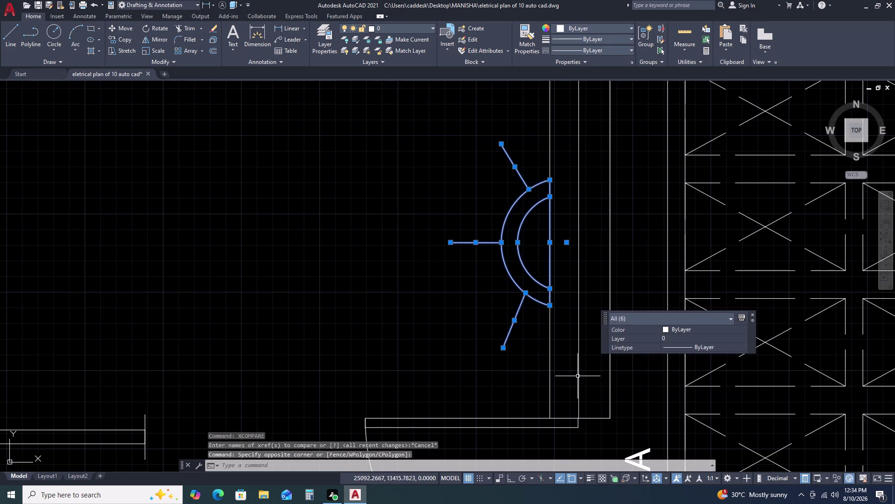
text(CO)
key(space)
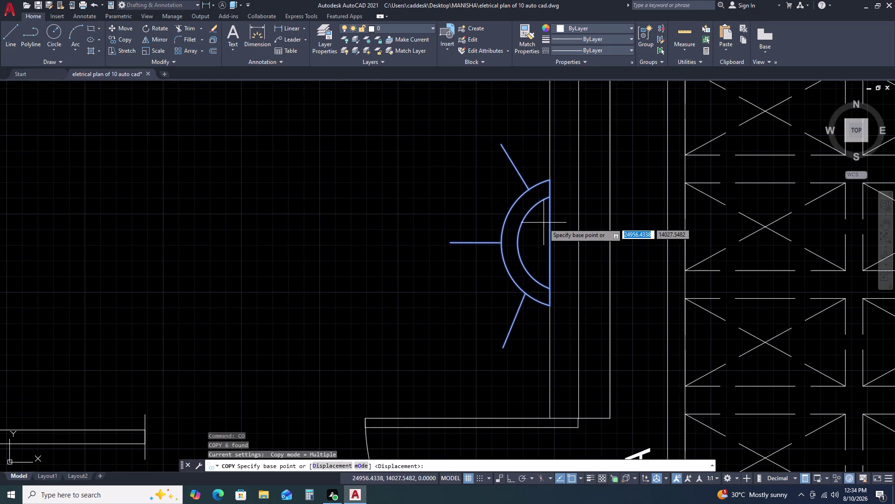
click(548, 242)
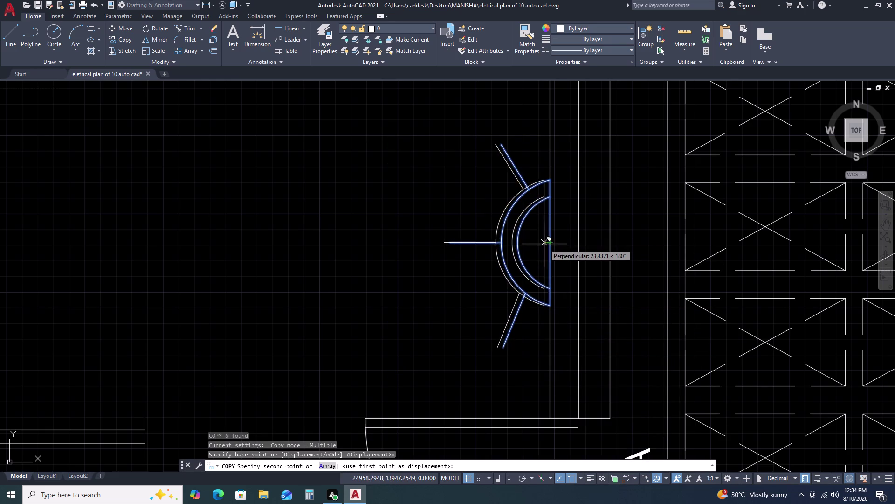
scroll(down, 3)
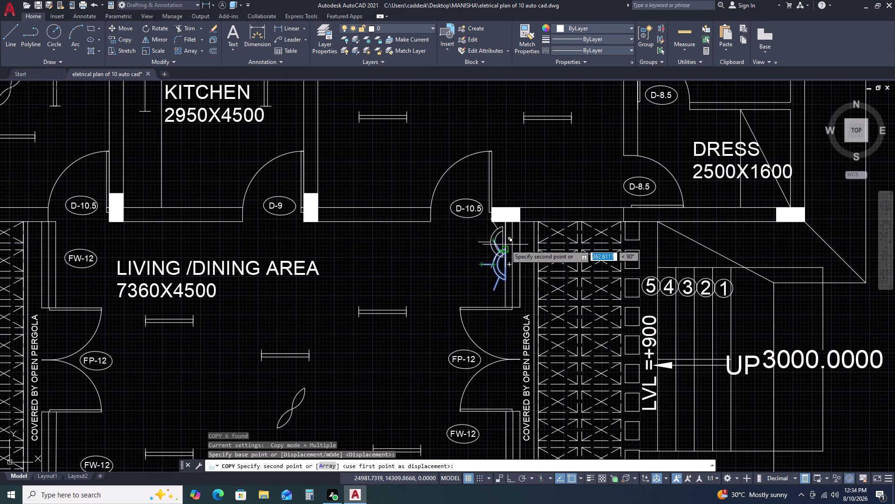
Place a copy right of the plan and rotate it 90° so its rays point up.
scroll(down, 3)
click(719, 216)
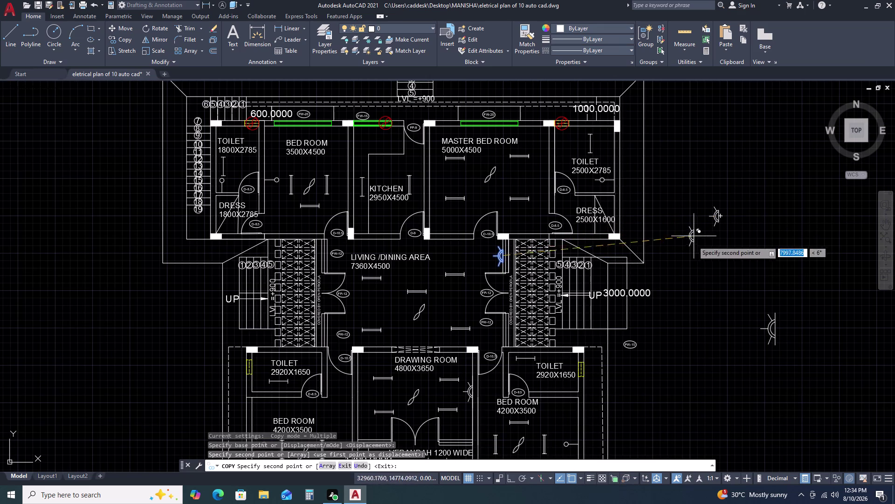
key(Escape)
drag(740, 192, 737, 196)
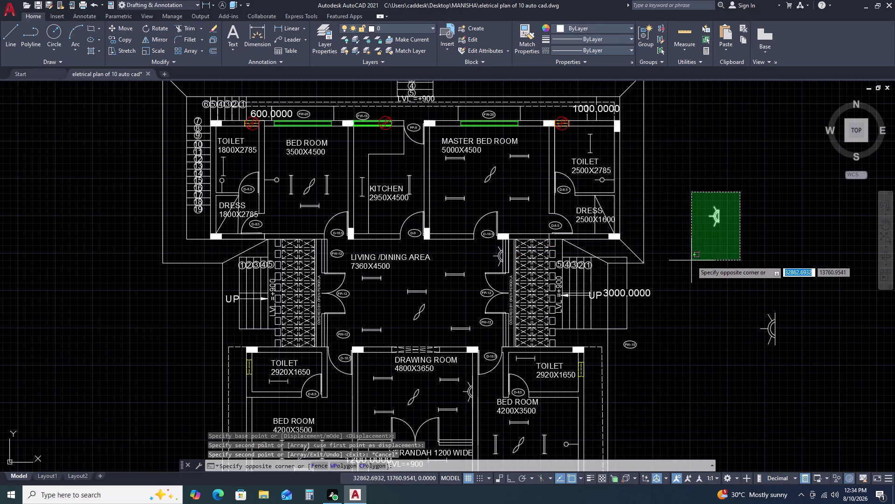
click(692, 260)
key(r)
key(o)
key(space)
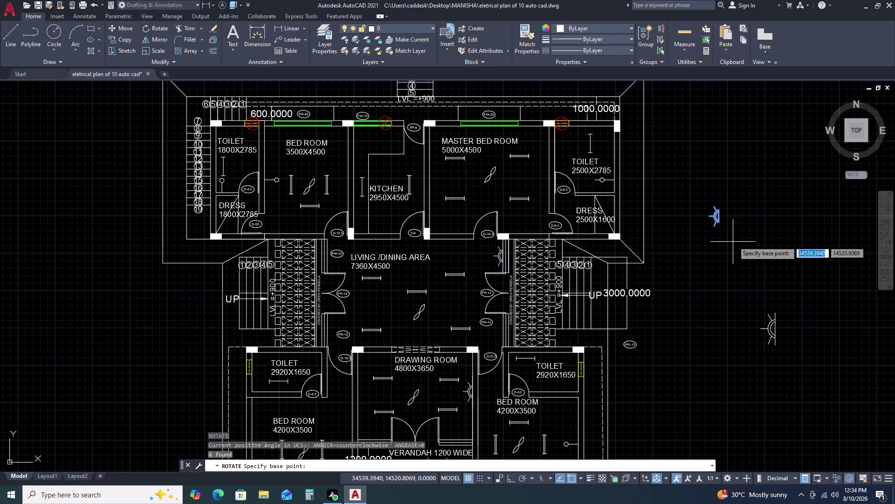
click(728, 220)
key(F8)
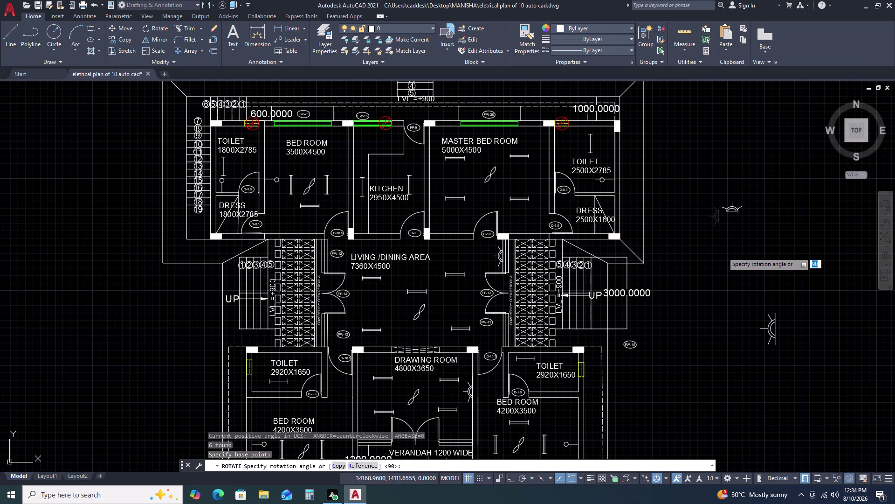
click(722, 256)
Copy the rotated wall light onto the DRESS 2500X1600 wall.
click(748, 187)
click(695, 235)
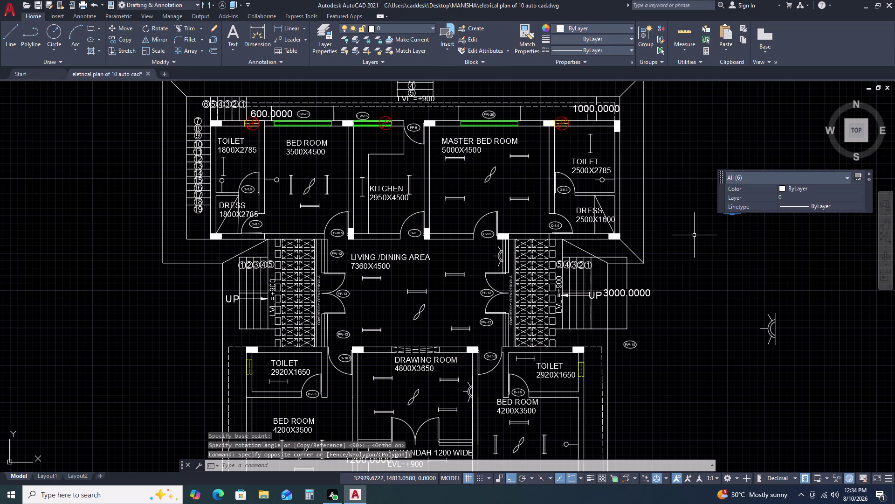
key(c)
key(o)
key(space)
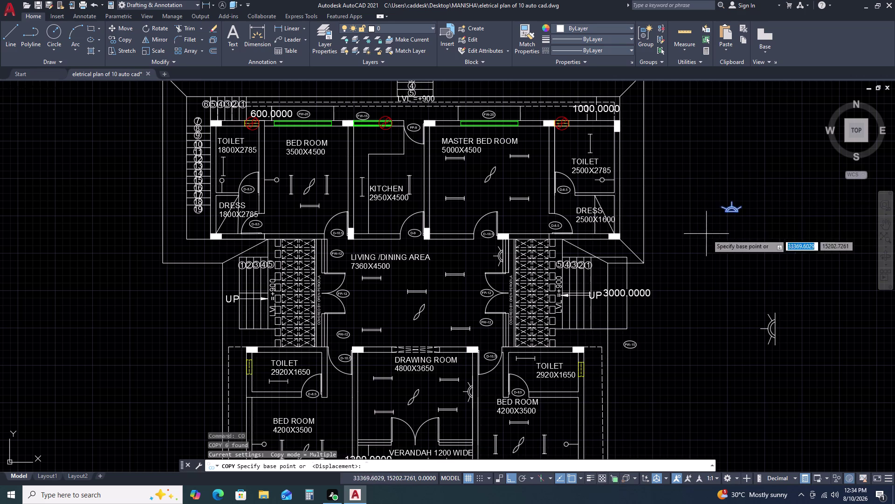
scroll(up, 3)
click(713, 214)
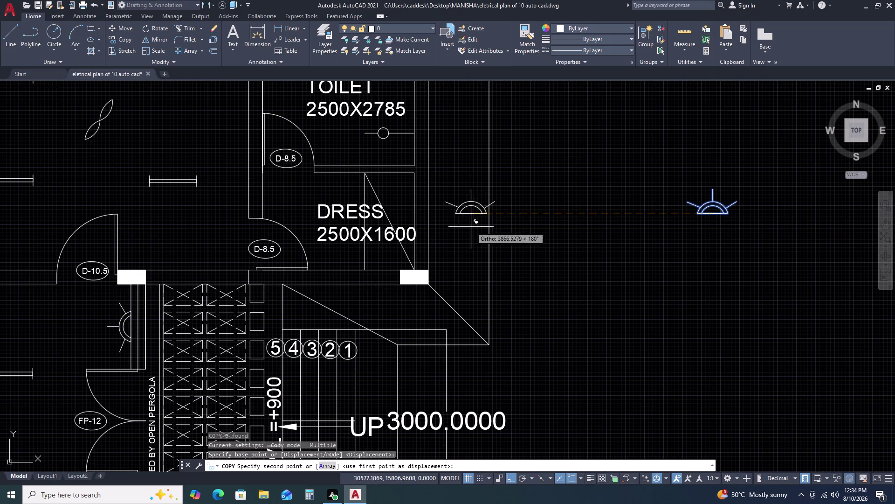
key(F8)
scroll(up, 3)
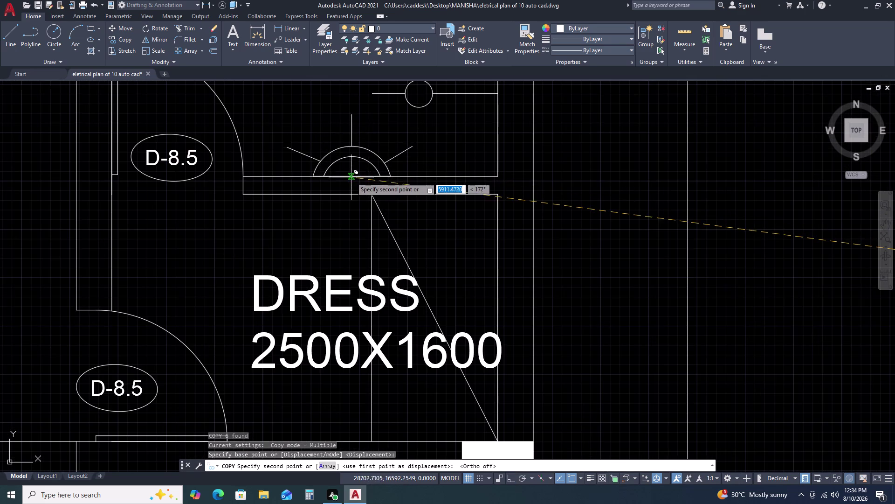
click(334, 177)
Place two wall-light copies on the DRESS 1800X2785 wall.
scroll(down, 3)
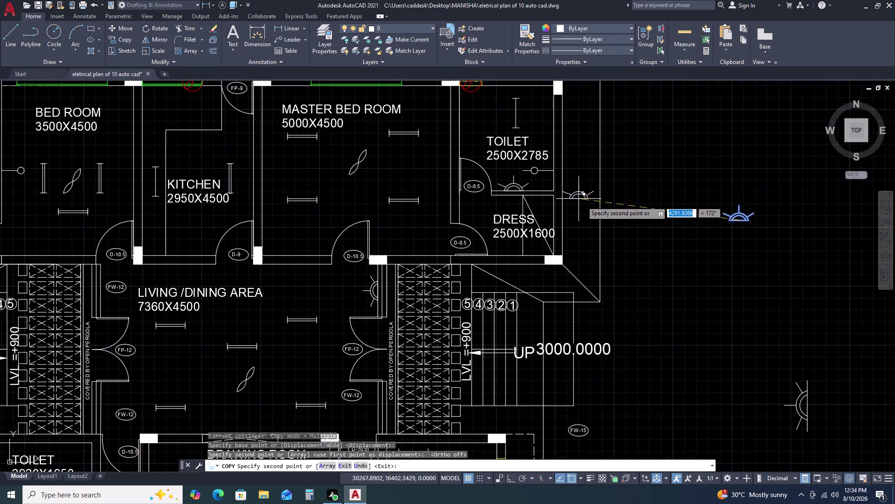
scroll(down, 3)
scroll(down, 3)
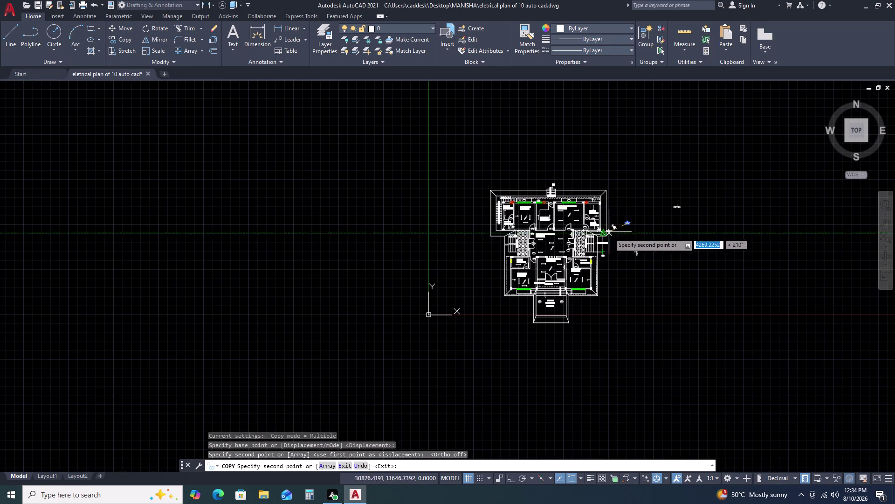
scroll(up, 3)
scroll(up, 3)
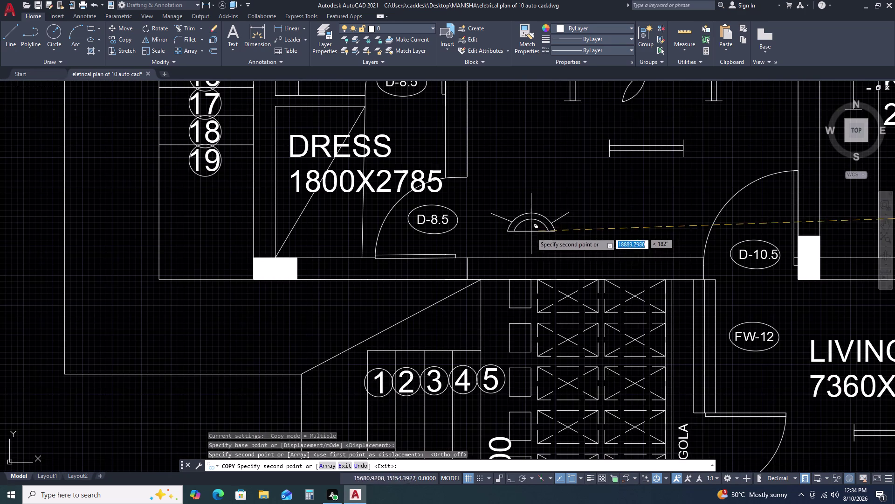
click(532, 258)
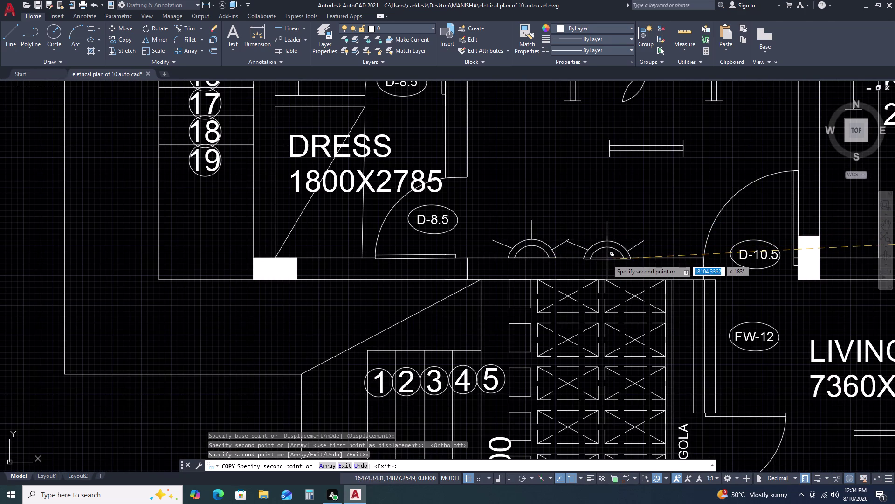
click(617, 257)
Place a wall-light copy on the lower right bedroom wall and end copying.
scroll(down, 3)
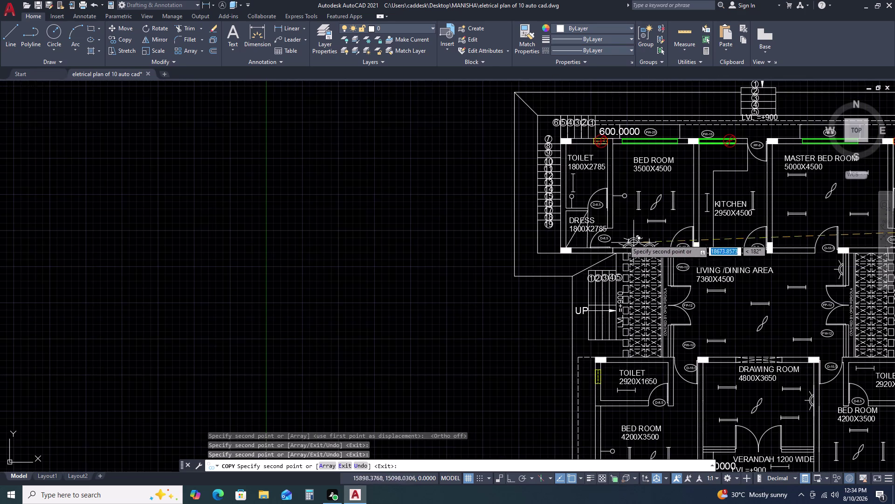
scroll(down, 3)
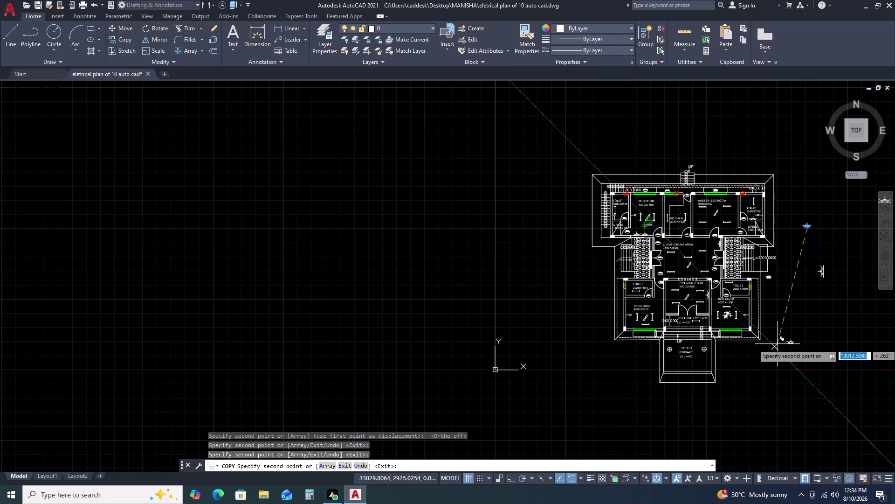
scroll(up, 3)
scroll(up, 3)
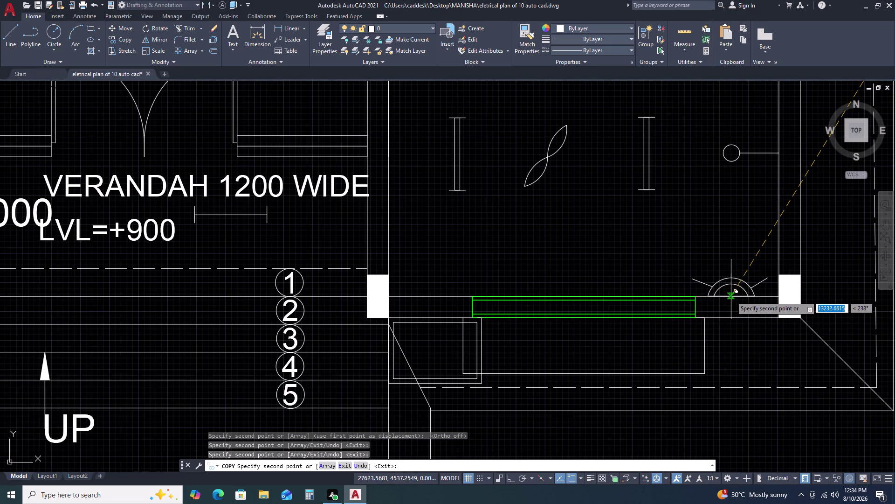
click(731, 296)
key(Escape)
scroll(down, 3)
scroll(up, 3)
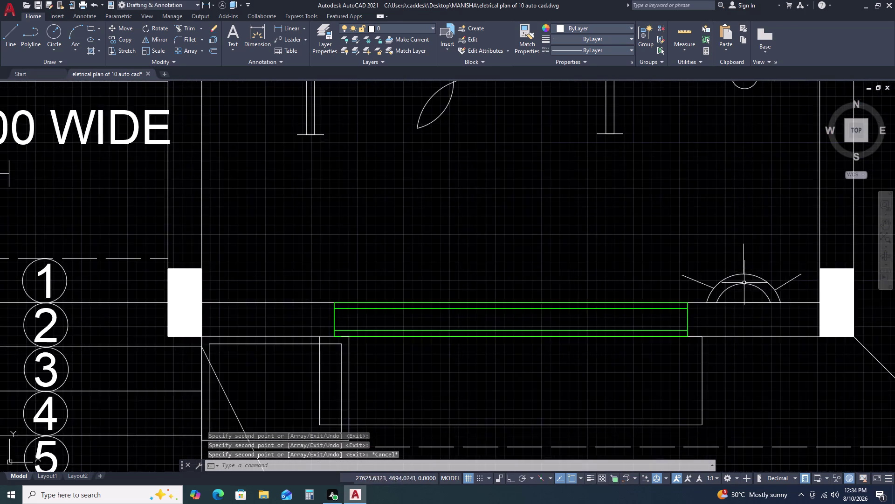
scroll(up, 3)
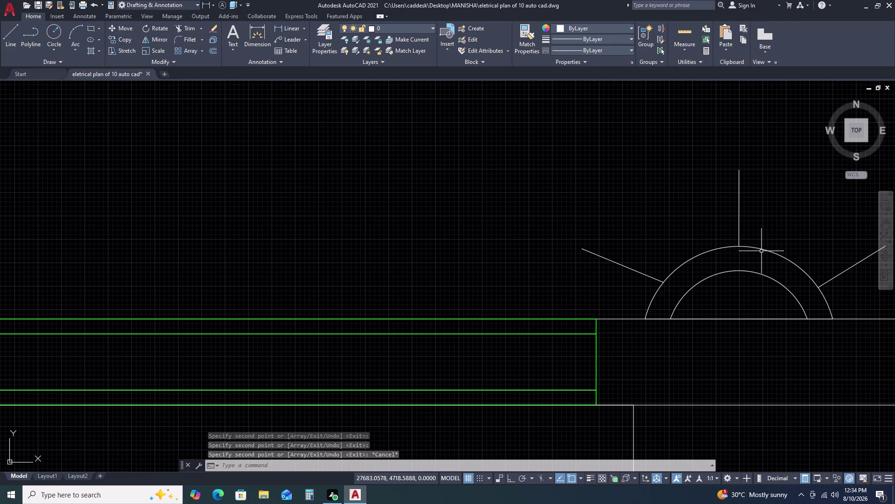
Erase the inner arcs of the bedroom and dress-room wall lights.
click(759, 261)
click(745, 280)
key(Delete)
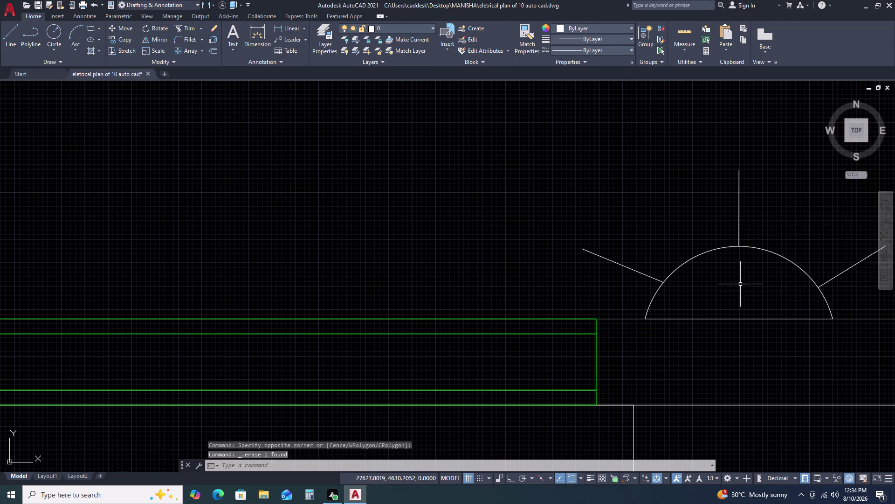
scroll(down, 3)
middle_click(588, 140)
middle_drag(591, 163, 593, 173)
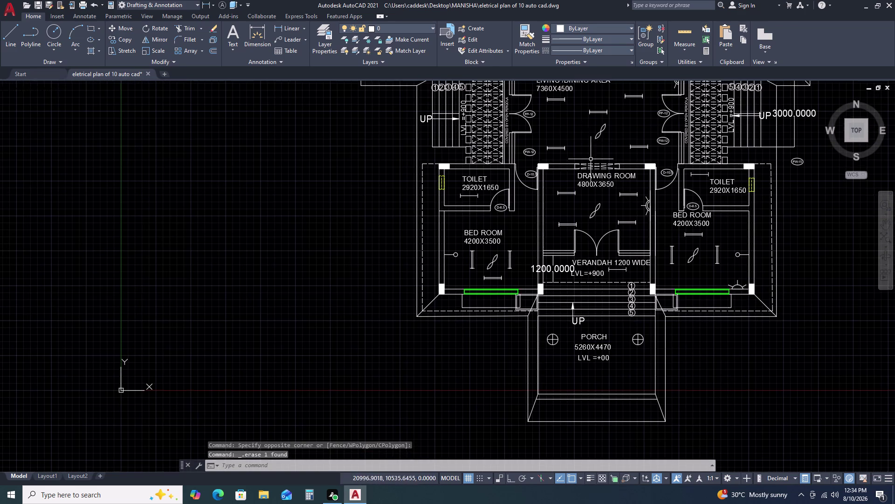
middle_drag(592, 173, 647, 347)
scroll(up, 3)
scroll(up, 3)
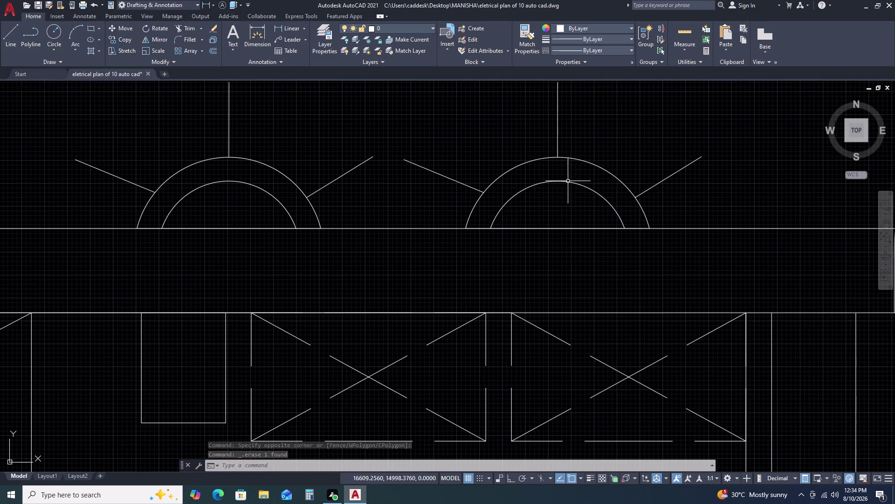
click(571, 177)
click(558, 193)
key(Delete)
scroll(down, 3)
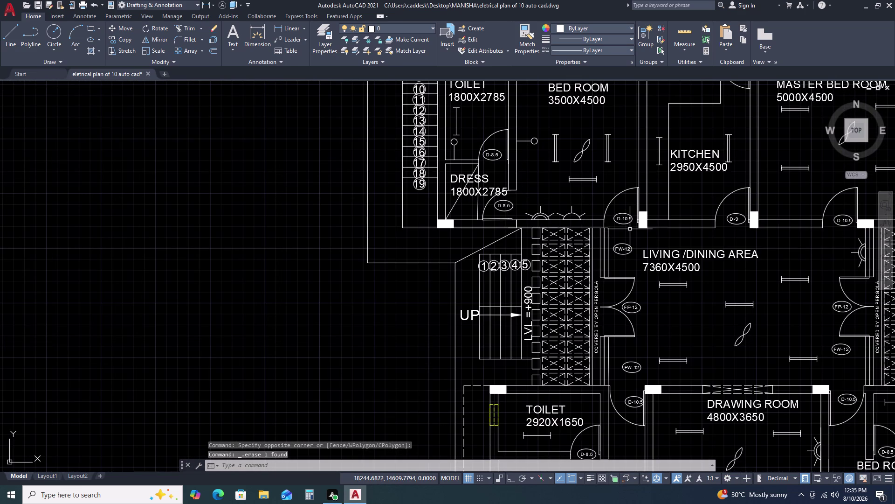
Undo the mistaken arc deletions and erase the bedroom symbol's outer arc.
key(ctrl+z)
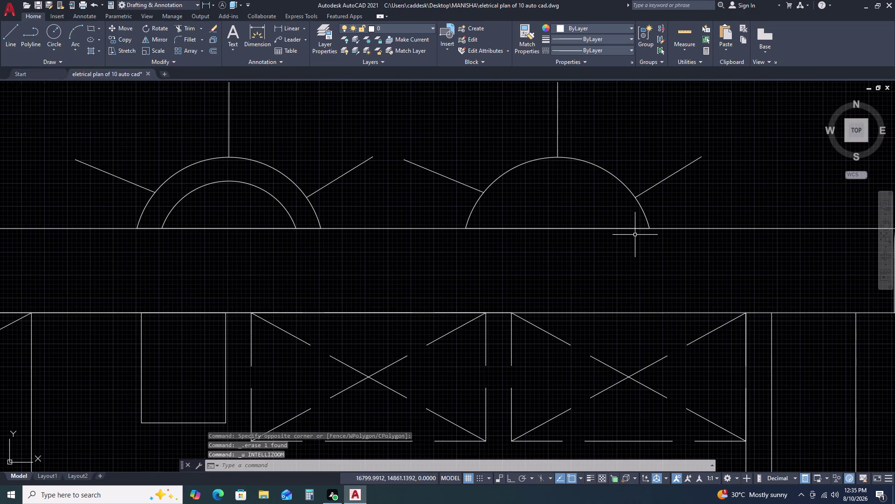
key(ctrl+z)
key(ctrl+z)
key(ctrl+z)
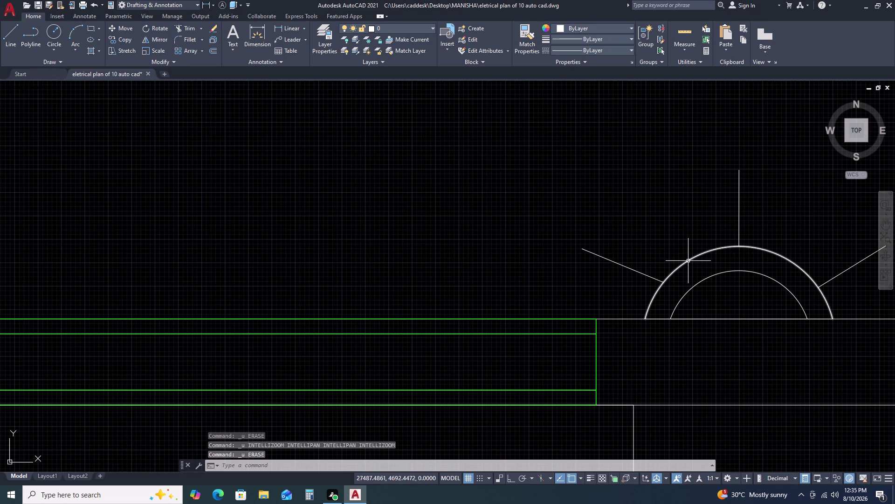
click(688, 260)
key(Delete)
Extend the bedroom wall light's rays to its arc with EXTEND.
text(EX)
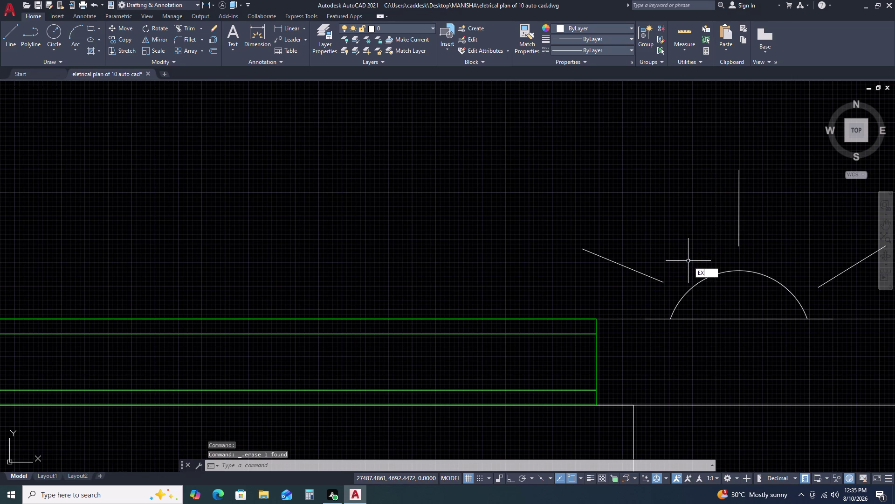
key(space)
drag(686, 259, 676, 266)
click(623, 286)
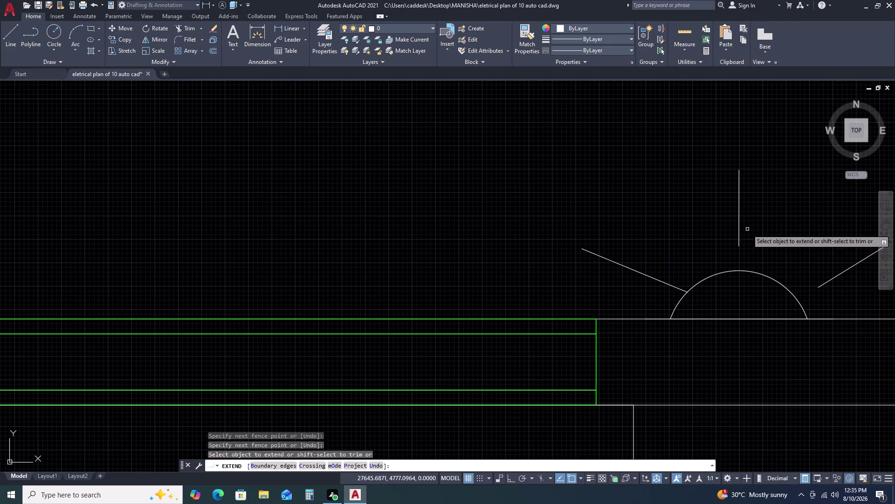
click(748, 228)
click(702, 216)
click(845, 286)
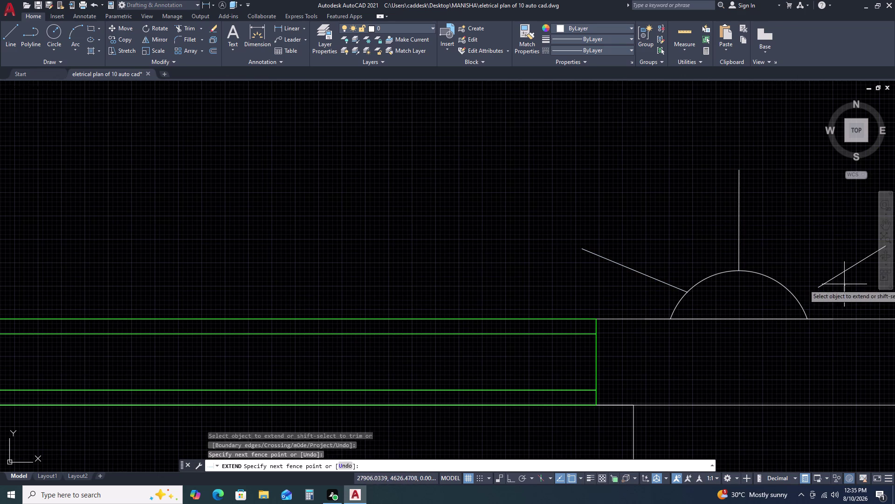
click(825, 253)
key(Escape)
Extend the dress-room wall lights' rays to their arcs.
scroll(down, 3)
scroll(down, 3)
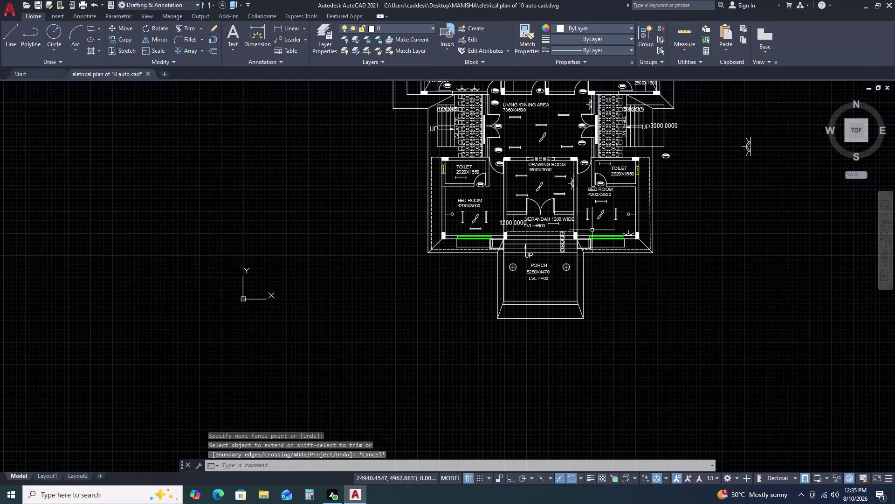
middle_drag(565, 175, 617, 326)
key(space)
scroll(up, 3)
scroll(up, 3)
click(570, 145)
click(553, 172)
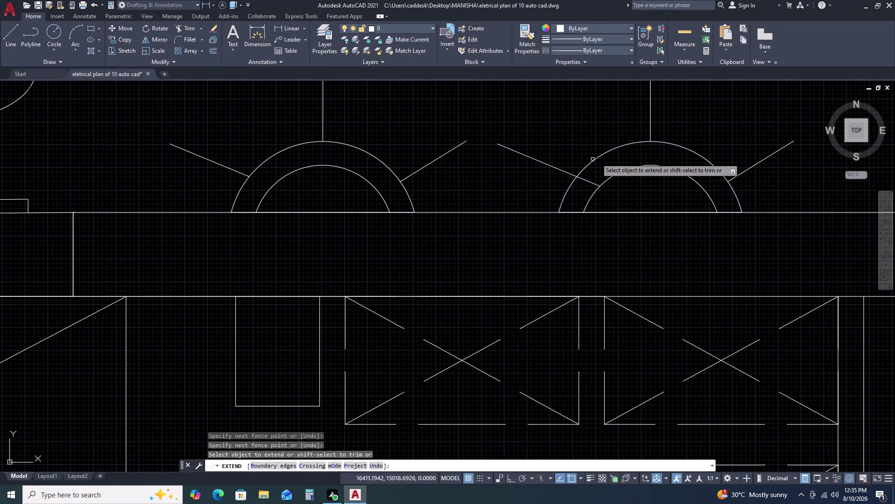
drag(679, 122, 674, 122)
click(630, 117)
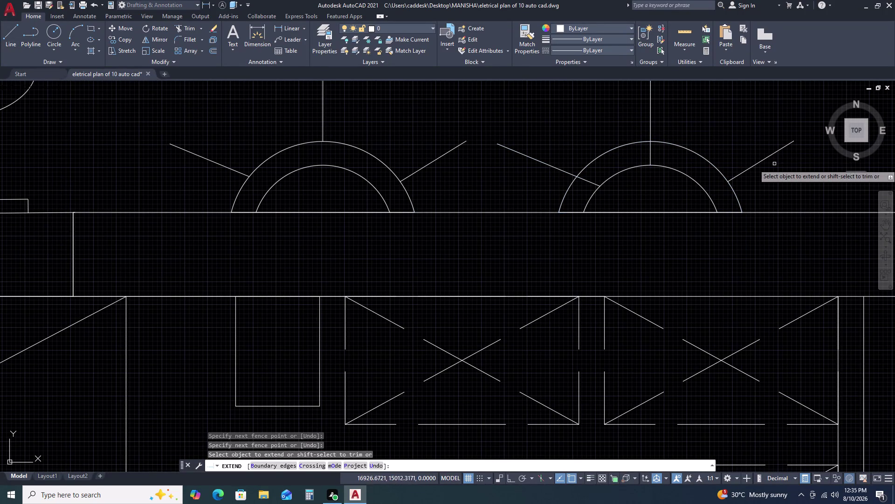
click(770, 166)
click(753, 147)
key(Escape)
key(space)
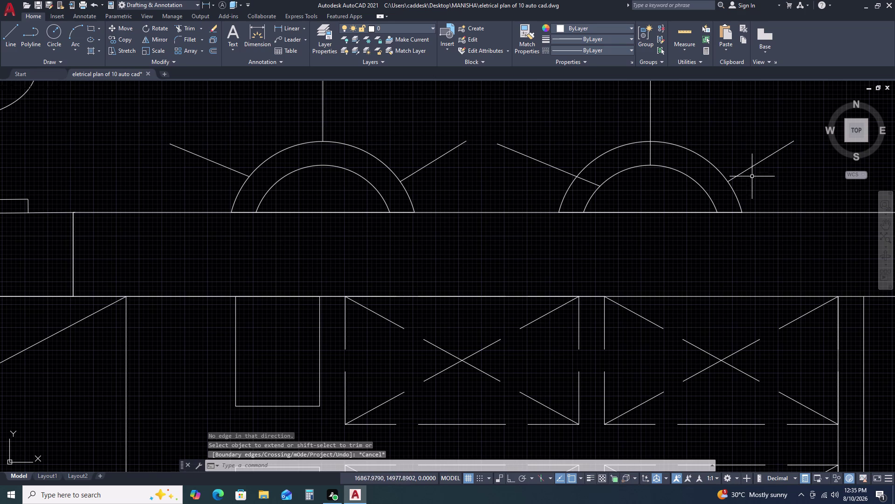
Erase the unwanted stray line near the wall lights.
drag(753, 190, 750, 181)
click(735, 155)
key(Escape)
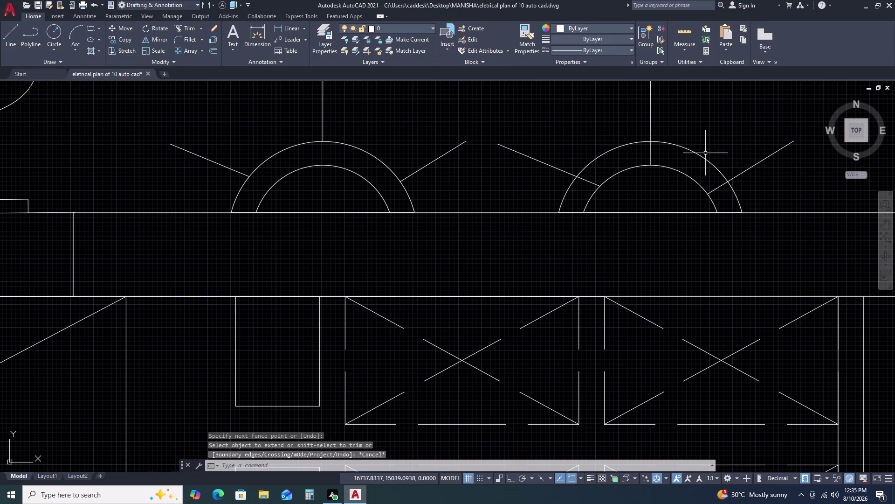
click(706, 153)
click(697, 165)
key(Delete)
scroll(down, 3)
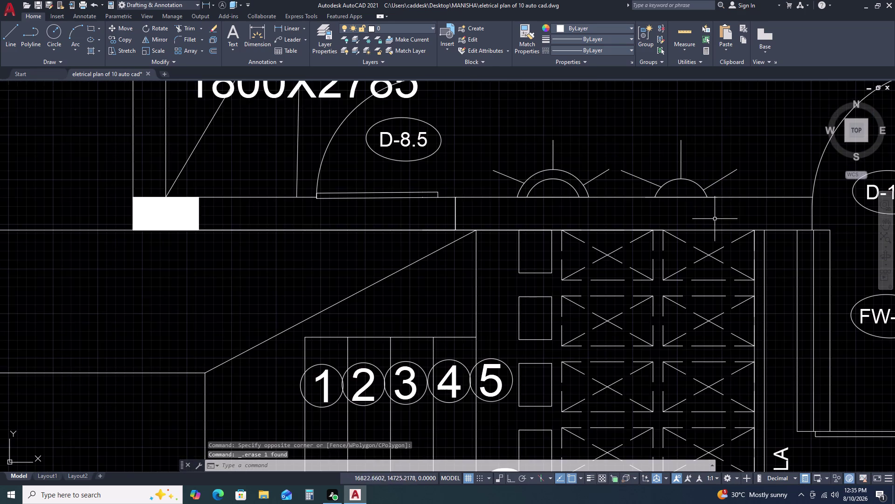
scroll(down, 3)
middle_drag(808, 319, 676, 249)
scroll(down, 3)
scroll(up, 3)
scroll(down, 3)
scroll(down, 3)
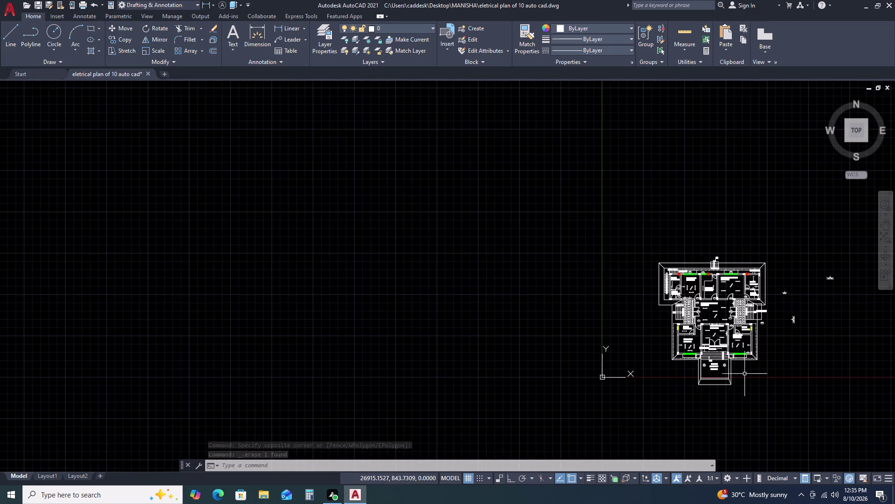
middle_drag(745, 374, 636, 309)
scroll(up, 3)
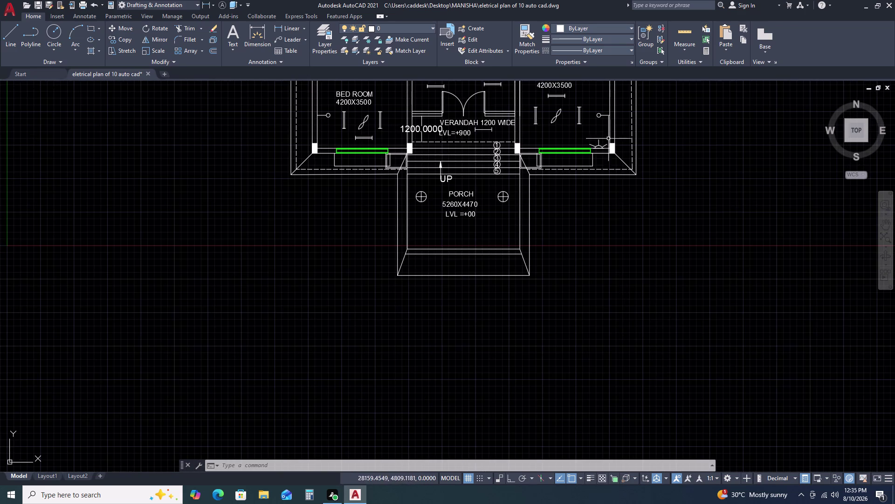
scroll(up, 3)
scroll(up, 3)
Copy the wall-light symbol with CO and place the first copy on a bedroom wall.
drag(554, 138, 555, 143)
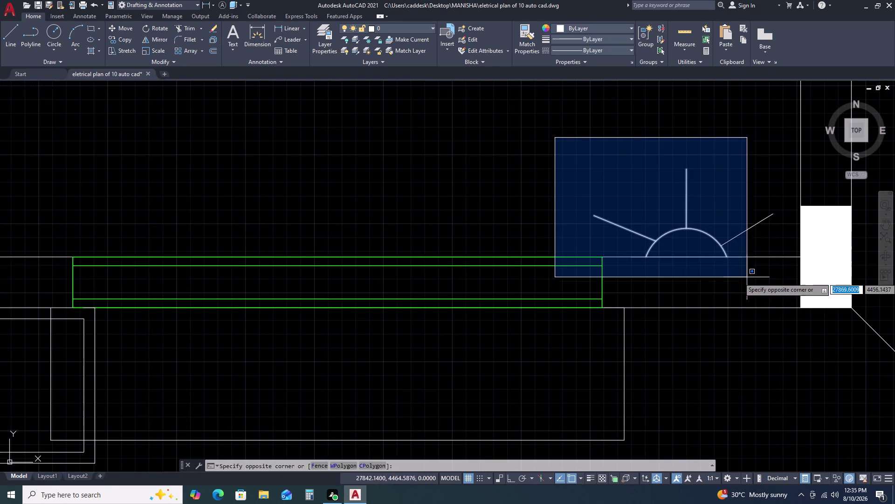
click(774, 284)
text(CO)
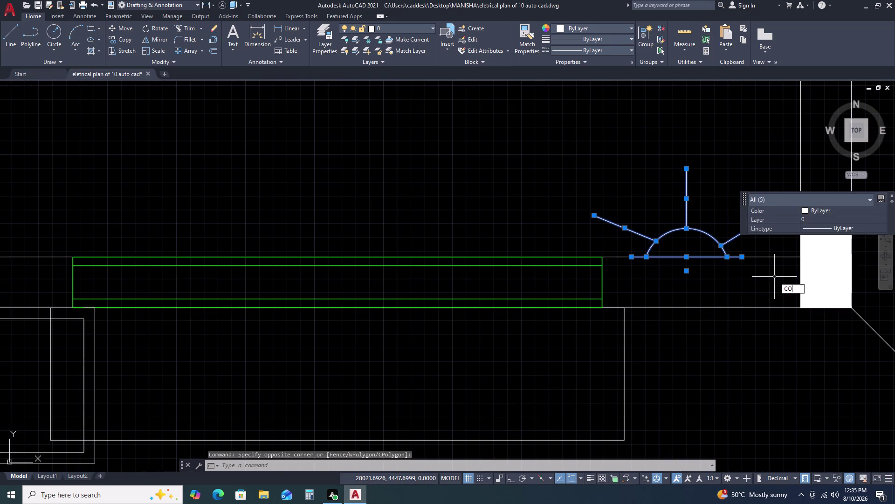
key(space)
click(685, 258)
scroll(down, 3)
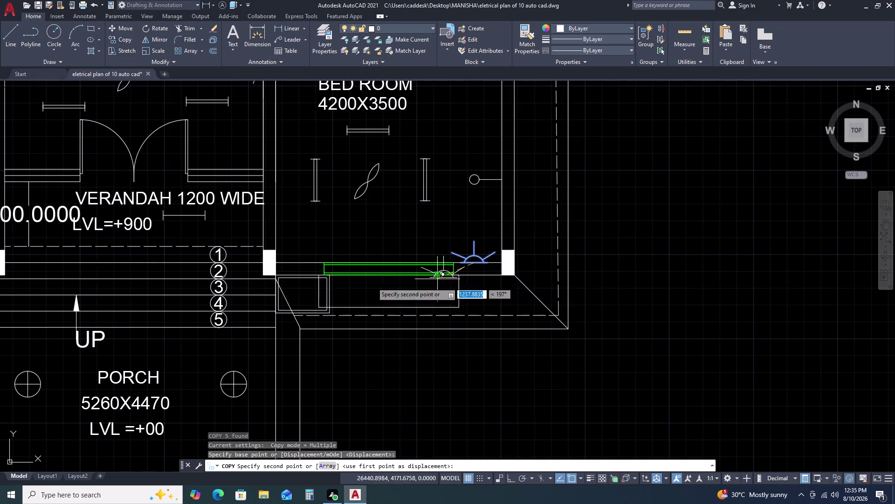
middle_drag(279, 275, 529, 288)
scroll(down, 3)
middle_drag(337, 284, 473, 292)
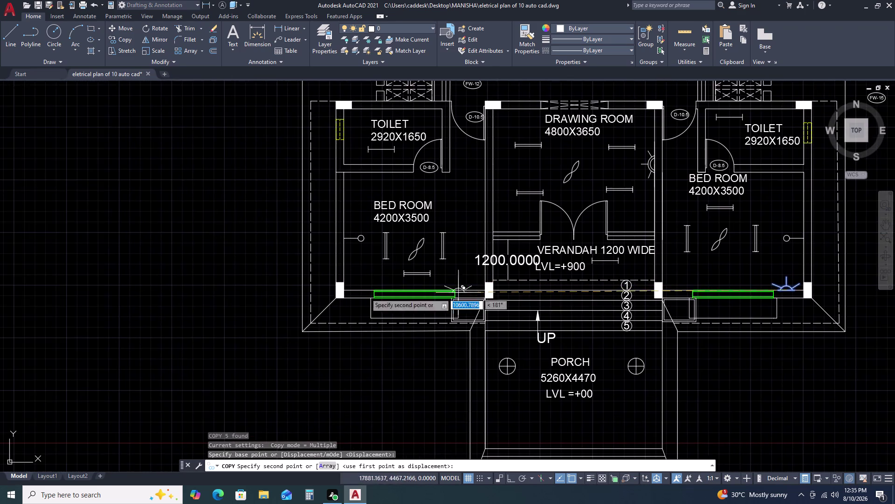
scroll(up, 3)
scroll(up, 3)
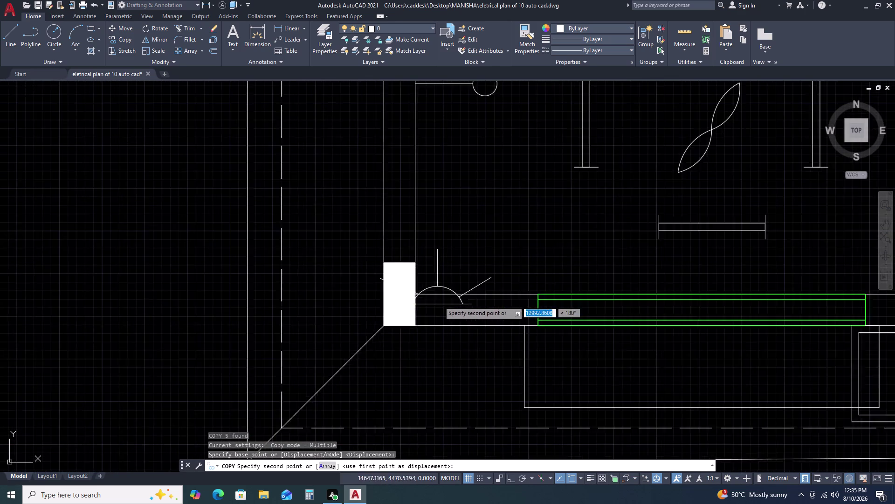
click(482, 283)
Place further wall-light copies on another wall and the toilet wall.
scroll(down, 3)
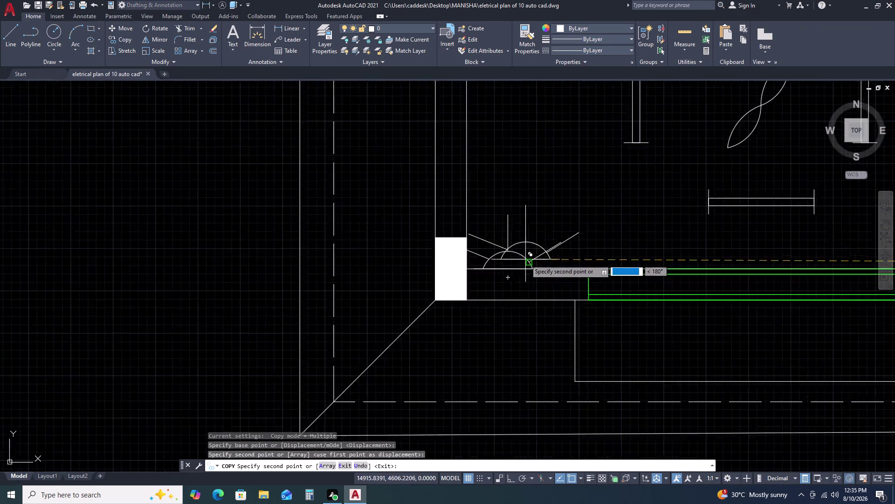
scroll(down, 3)
scroll(up, 3)
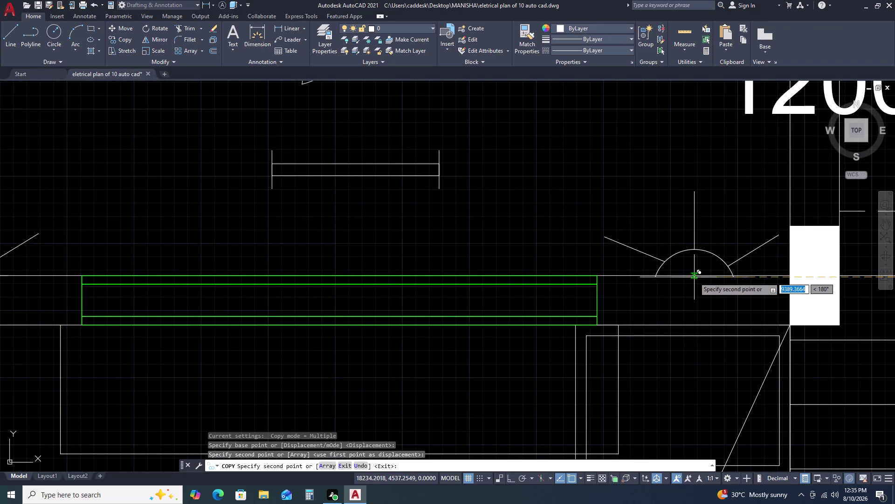
click(695, 277)
scroll(down, 3)
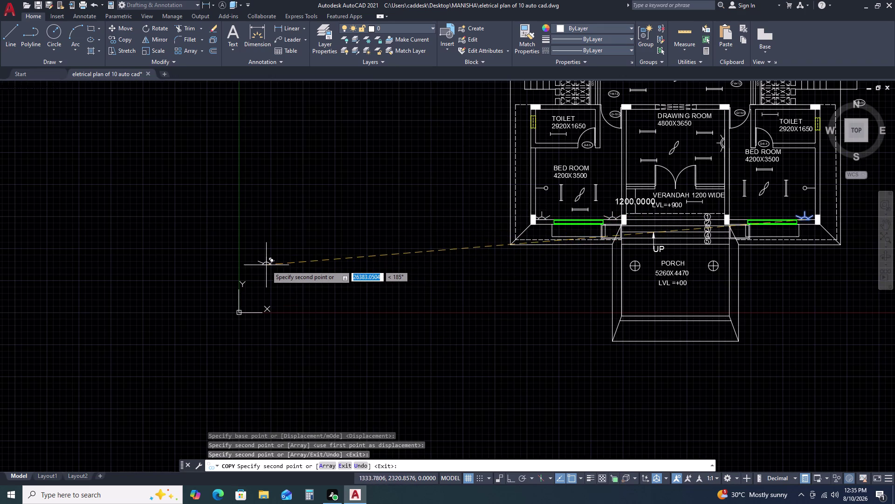
scroll(down, 3)
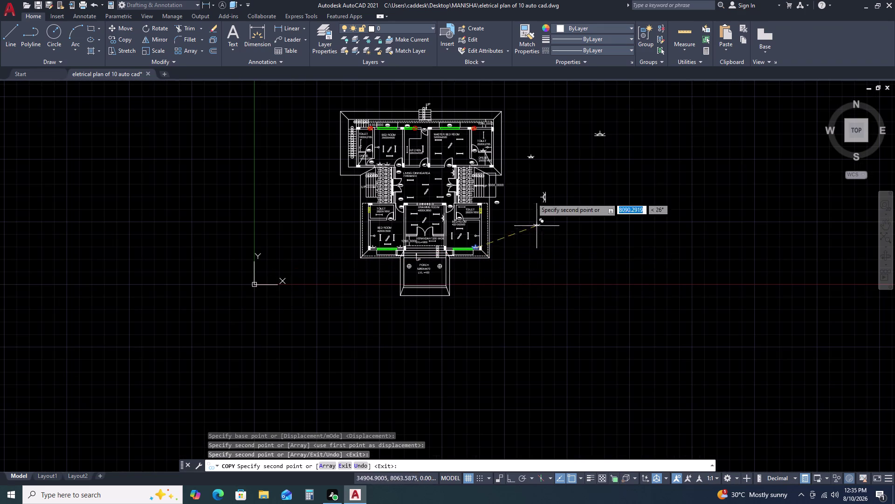
scroll(up, 3)
scroll(up, 3)
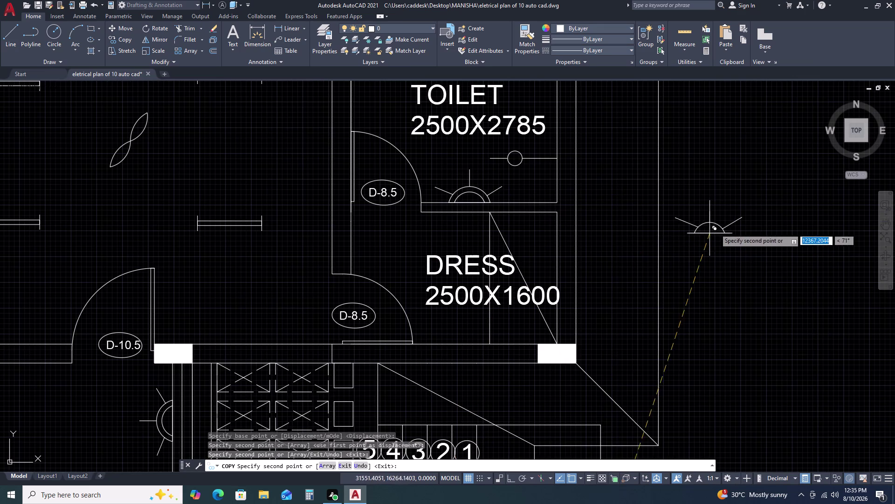
click(717, 226)
key(Escape)
Delete the toilet symbol's extra arc and extend its three rays to the semicircle.
scroll(up, 3)
click(480, 190)
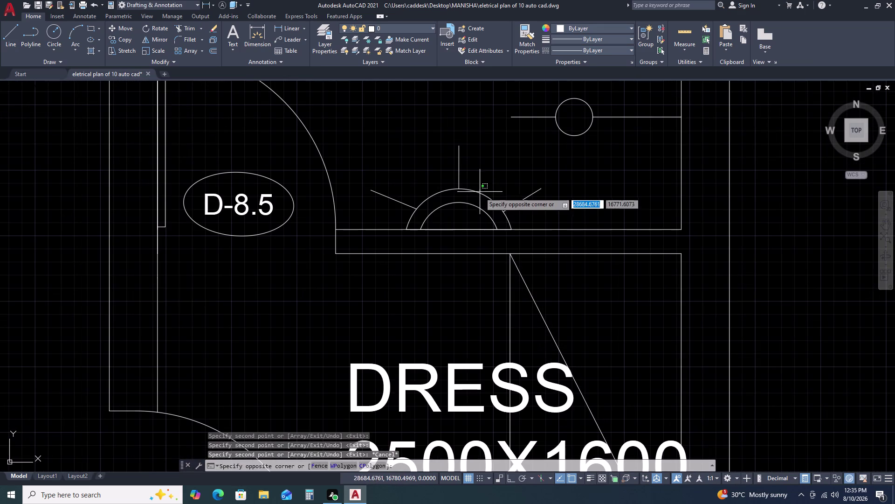
click(479, 195)
key(Delete)
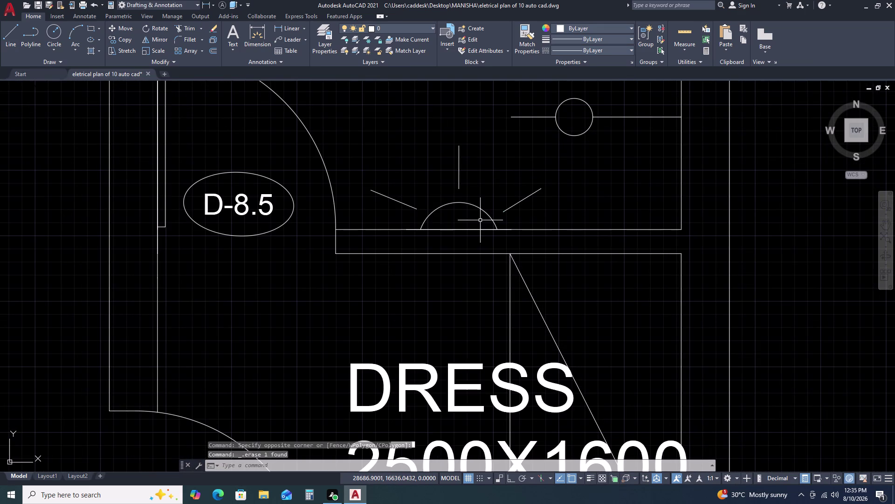
text(EX)
key(space)
click(508, 209)
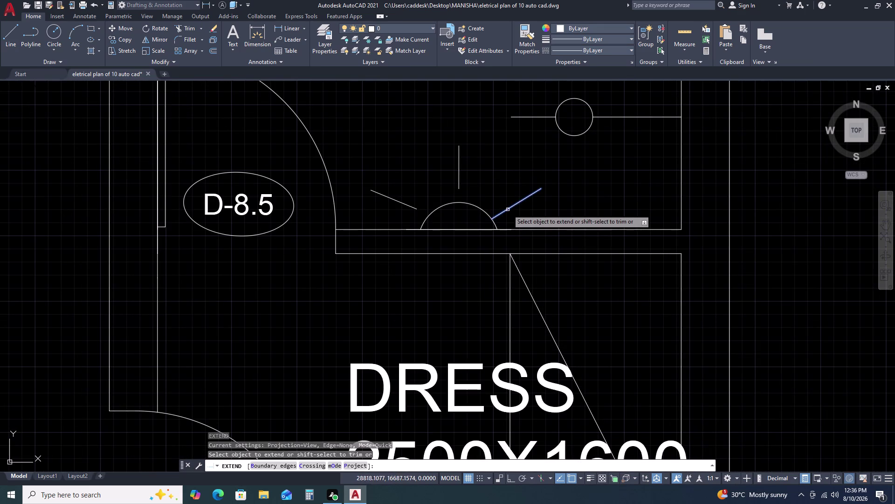
click(459, 188)
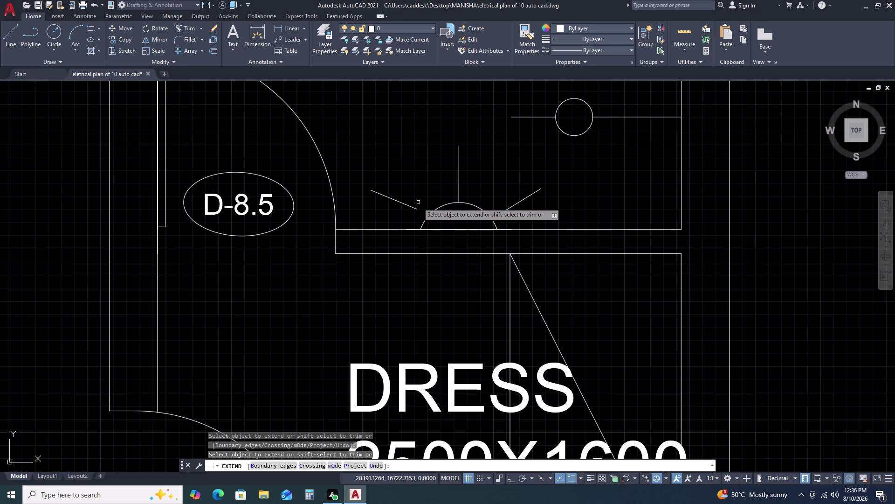
click(415, 207)
key(Escape)
Select every part of the spare double-arc wall light and start moving it.
scroll(down, 3)
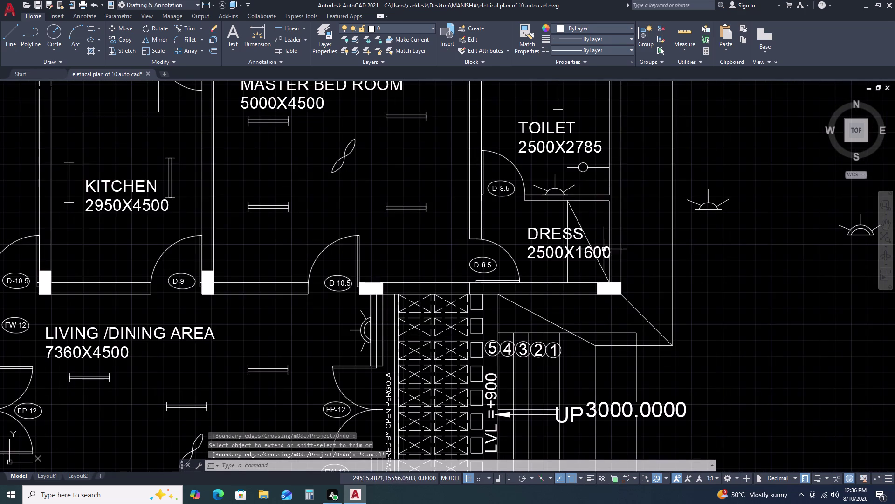
scroll(down, 3)
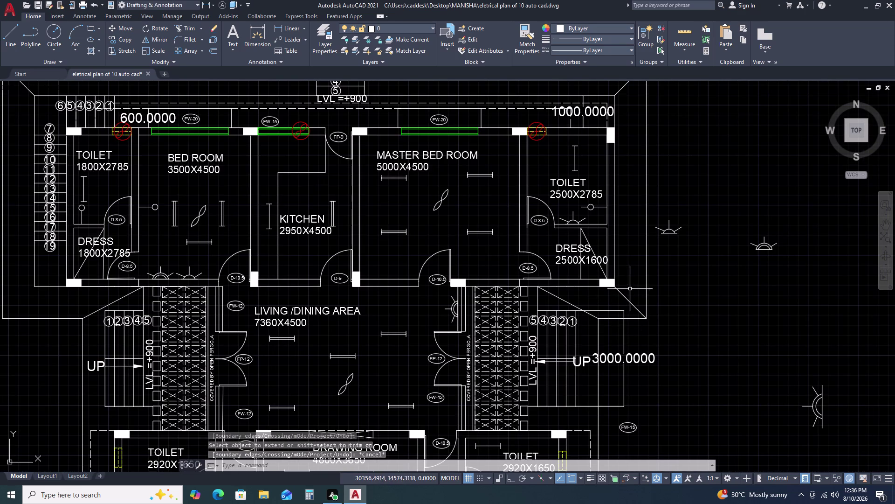
click(794, 242)
click(739, 247)
scroll(up, 3)
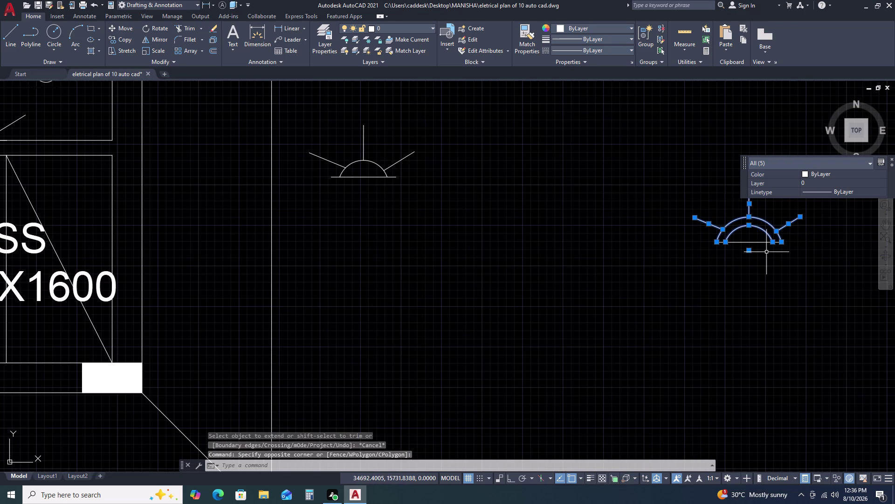
click(757, 226)
click(728, 256)
click(745, 230)
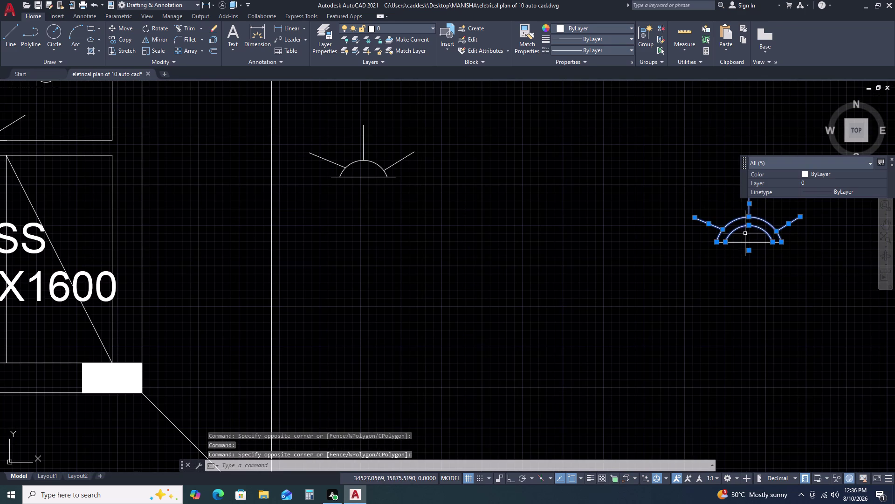
click(745, 233)
click(731, 253)
text(M)
key(space)
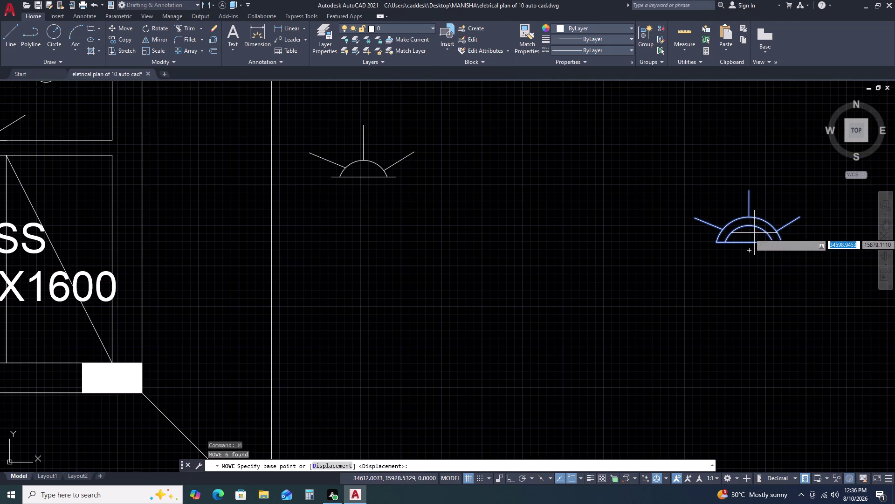